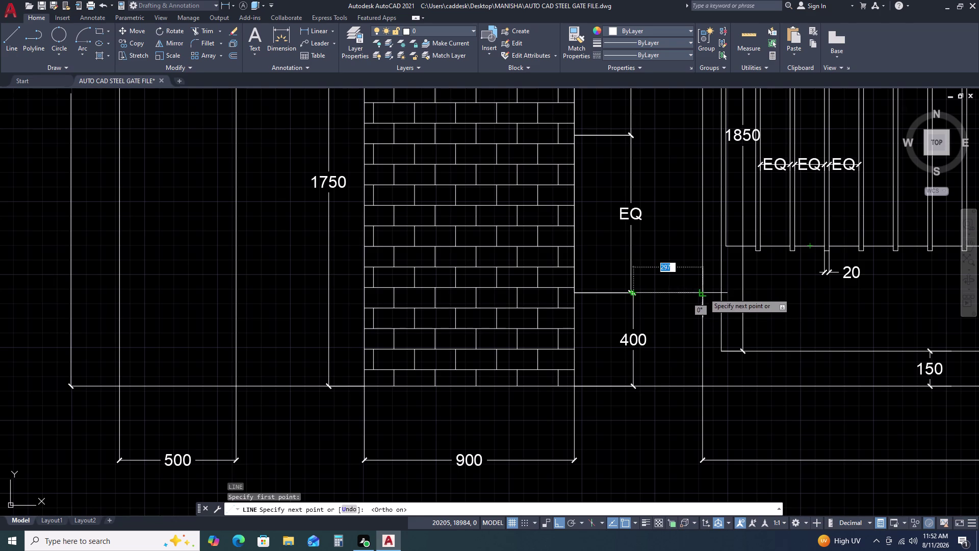
End the short horizontal line at length 297 and zoom in on it.
click(704, 295)
key(Escape)
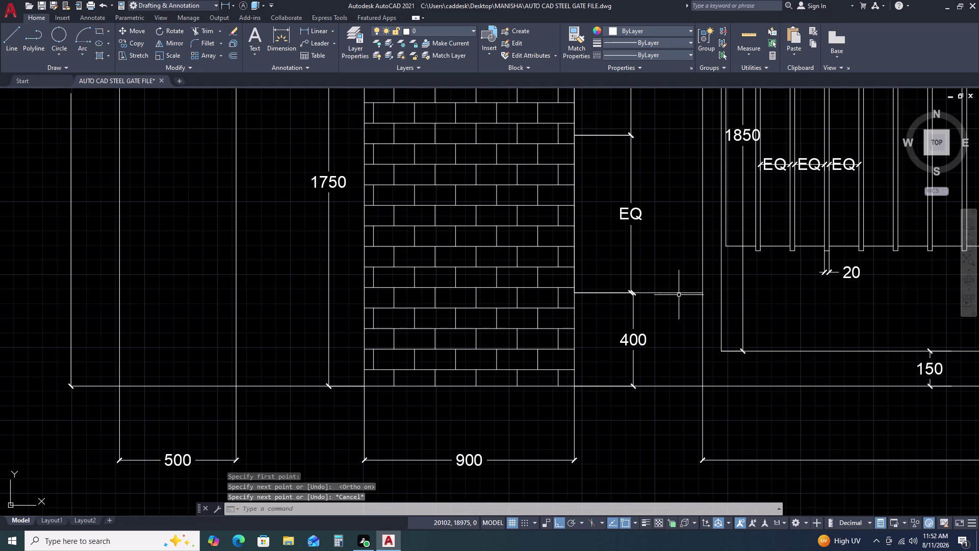
scroll(up, 3)
scroll(up, 3)
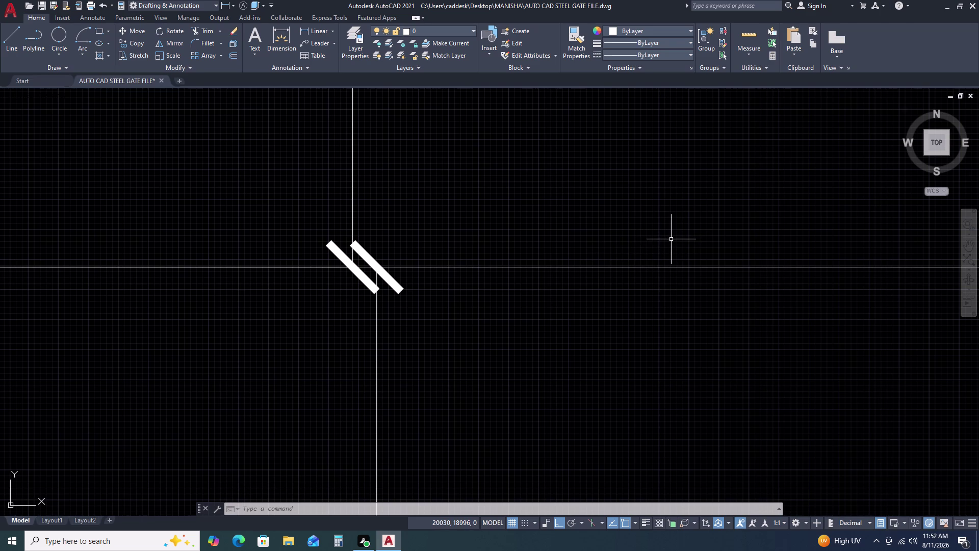
drag(605, 208, 590, 222)
click(538, 278)
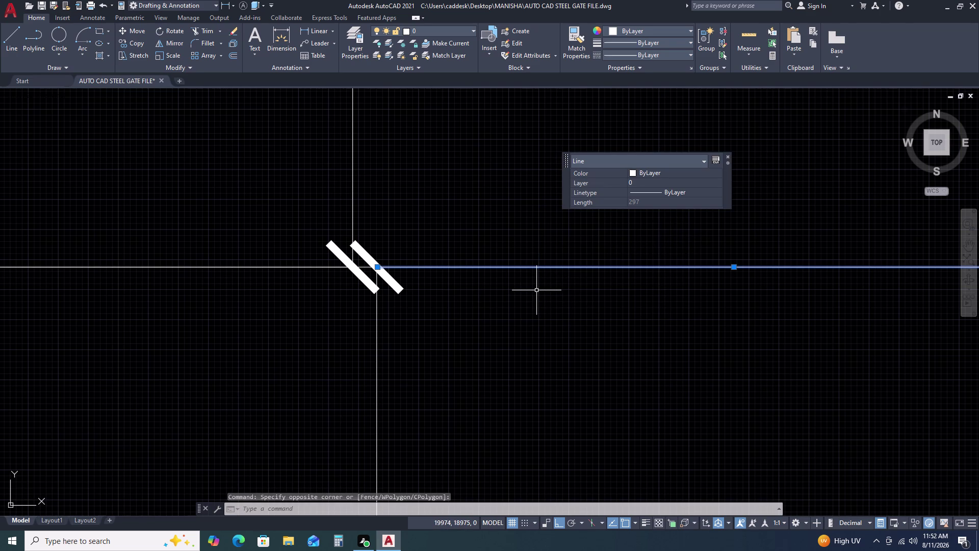
scroll(down, 3)
scroll(down, 3)
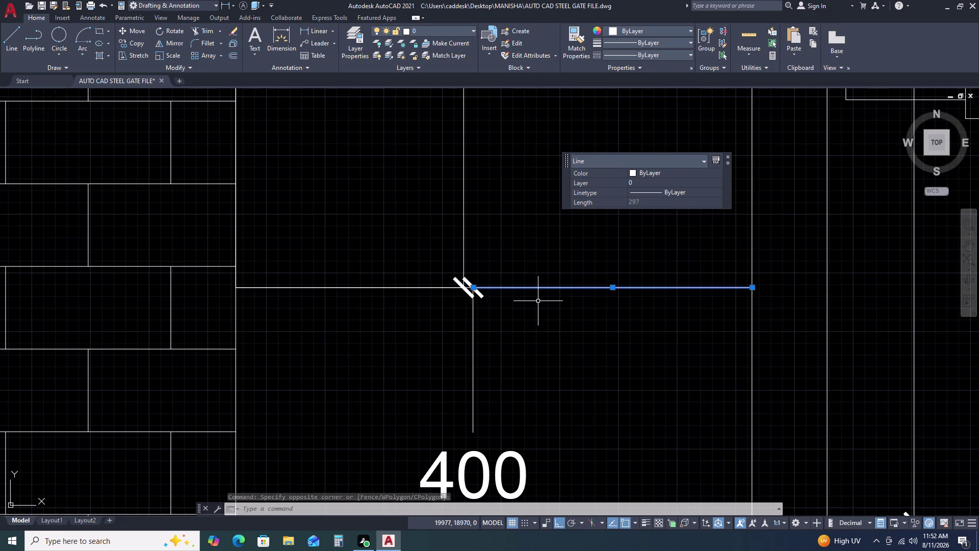
scroll(down, 3)
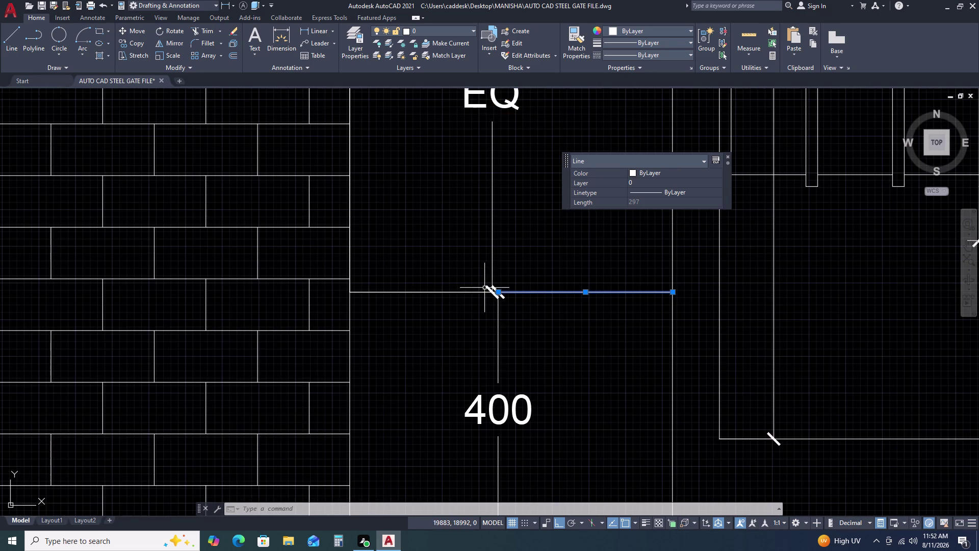
scroll(down, 3)
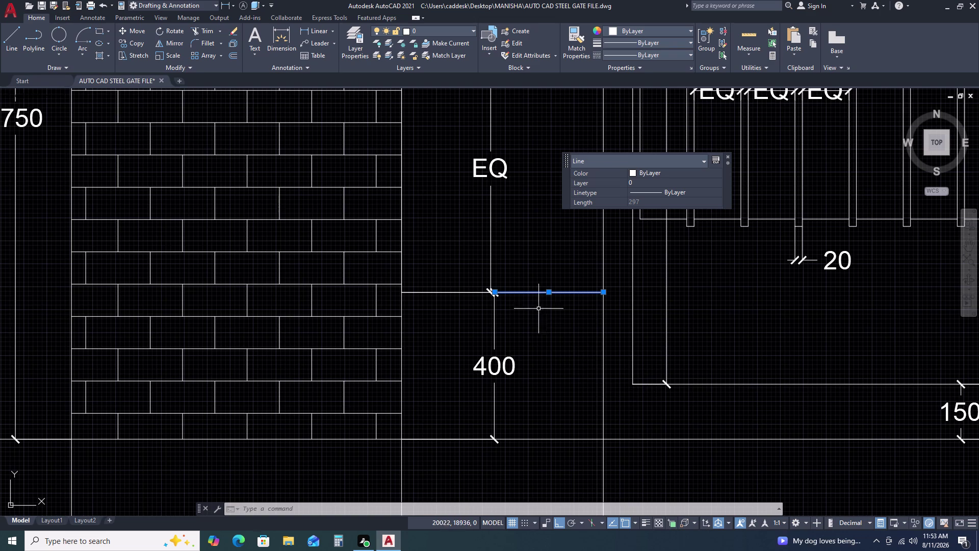
scroll(up, 3)
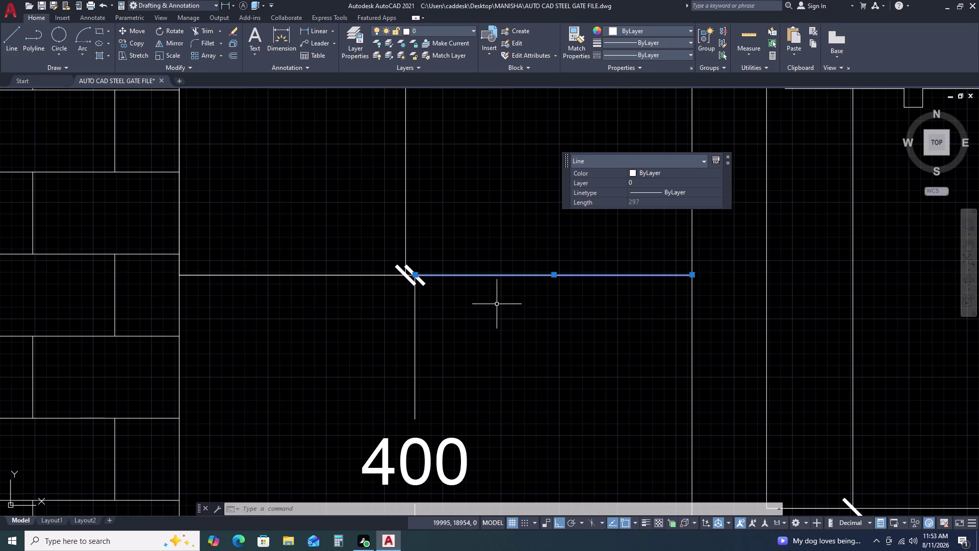
scroll(up, 3)
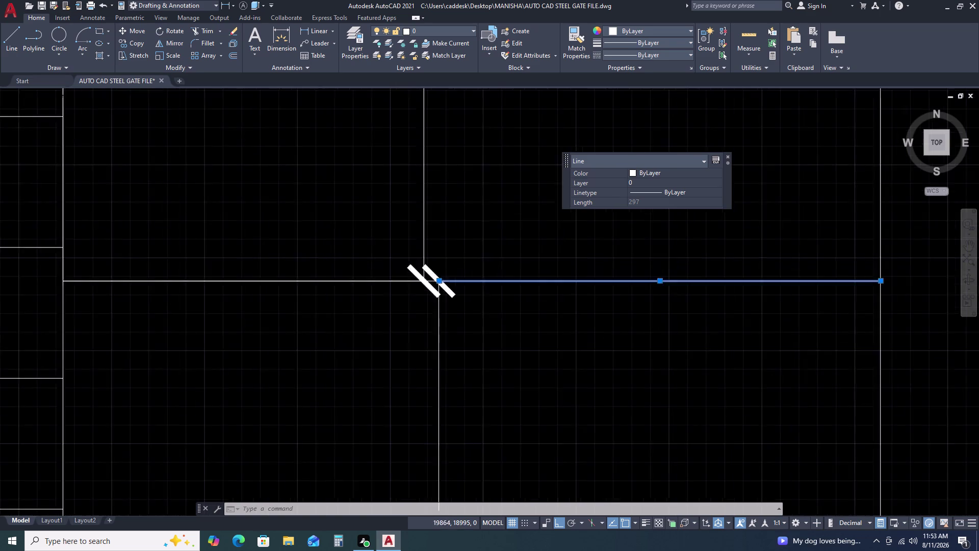
scroll(up, 3)
scroll(down, 3)
scroll(down, 3)
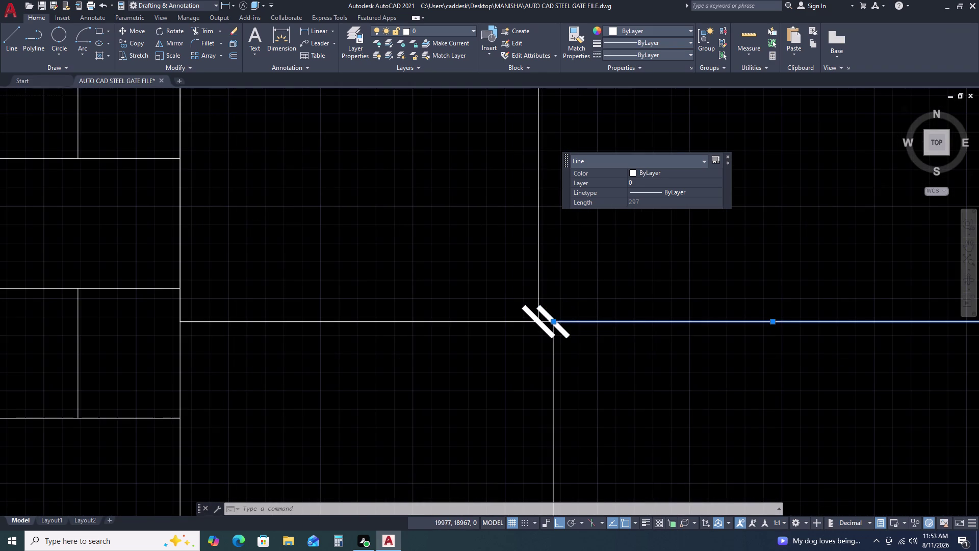
text(O)
Start OFFSET on the short line so it prompts for the offset distance.
key(space)
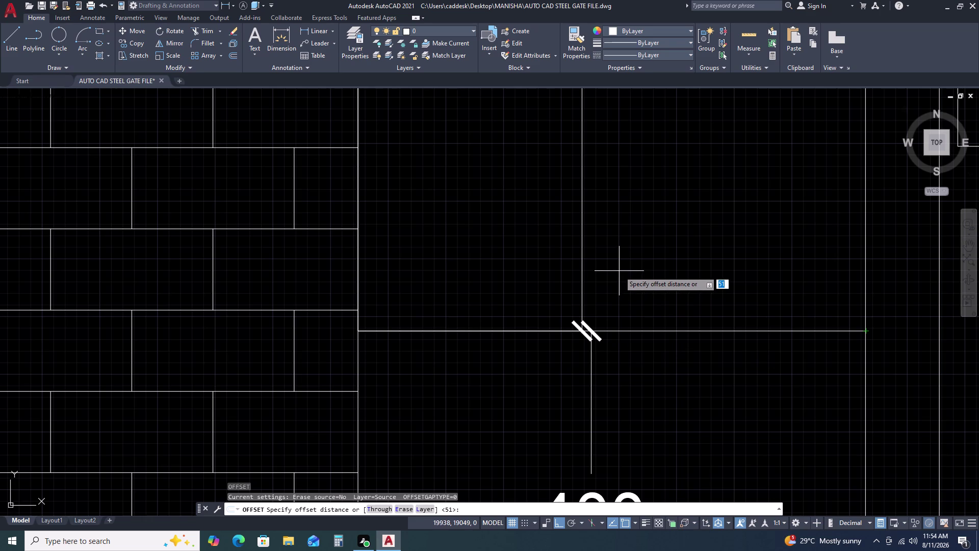
Offset the short horizontal line 20 units downward.
key(2)
text(0)
key(space)
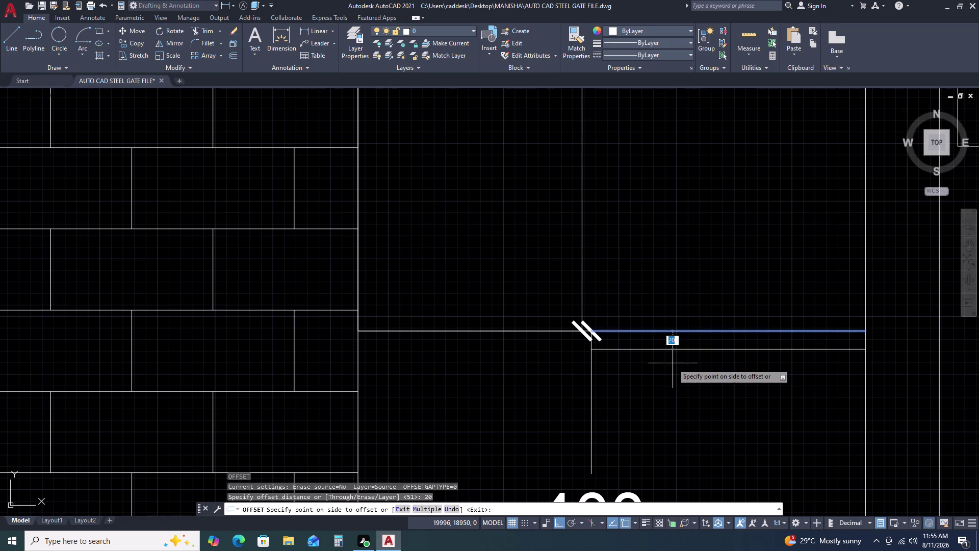
click(673, 363)
scroll(down, 3)
key(Escape)
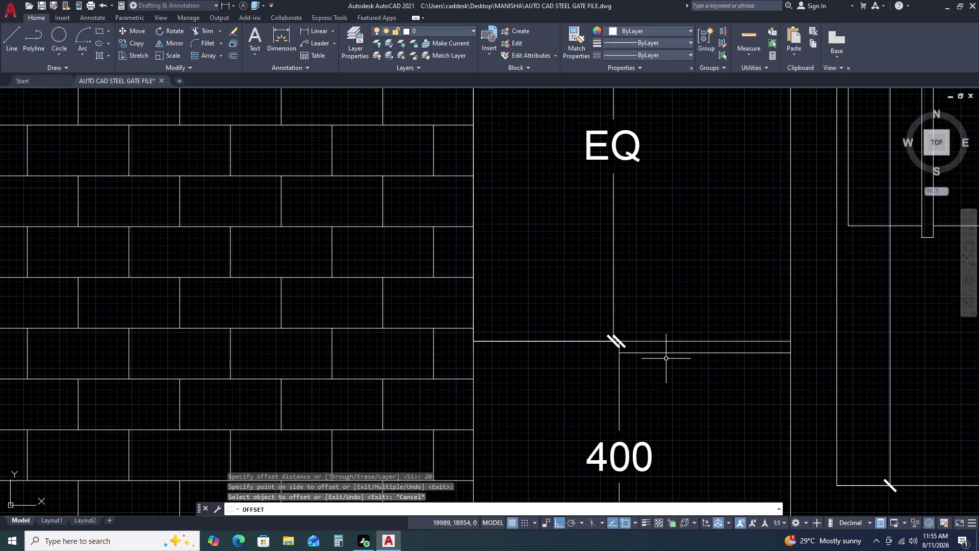
Clear leftover commands and pan and zoom around the pier to check the copy.
key(Escape)
key(Escape)
key(Escape)
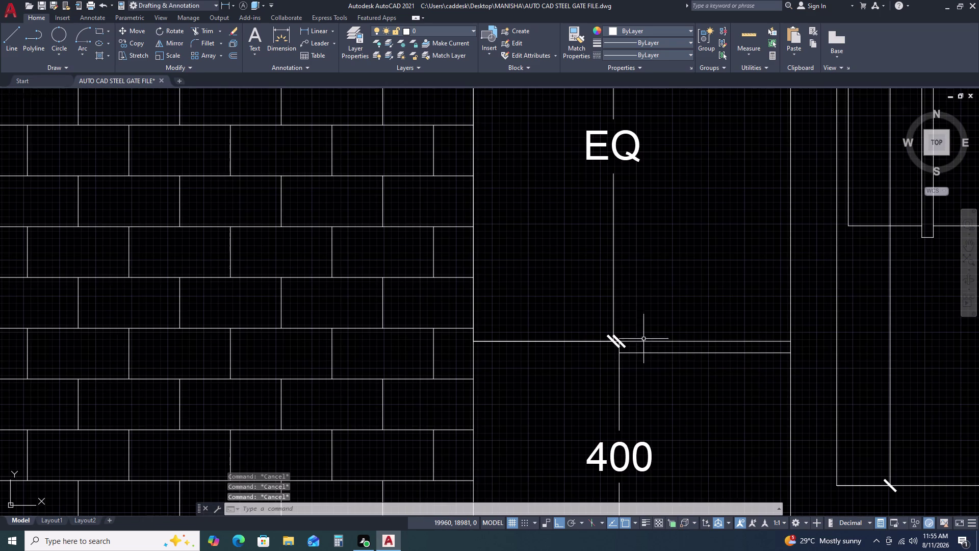
scroll(down, 3)
scroll(down, 3)
middle_drag(780, 314, 709, 328)
scroll(down, 3)
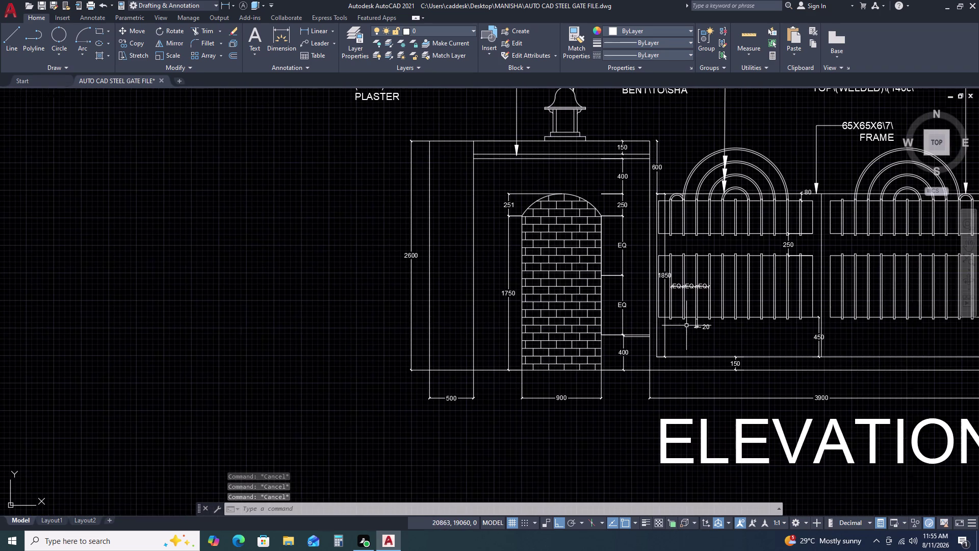
key(Escape)
key(Escape)
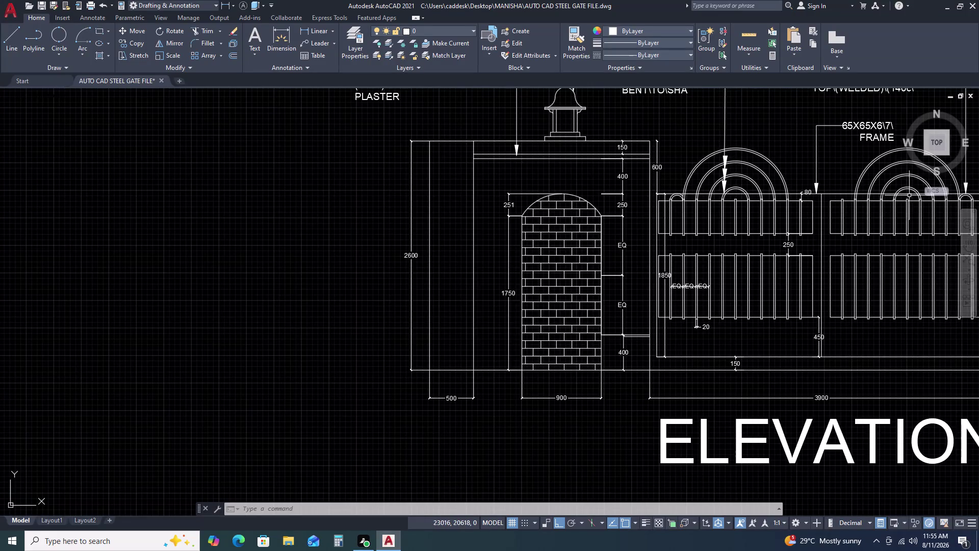
scroll(down, 3)
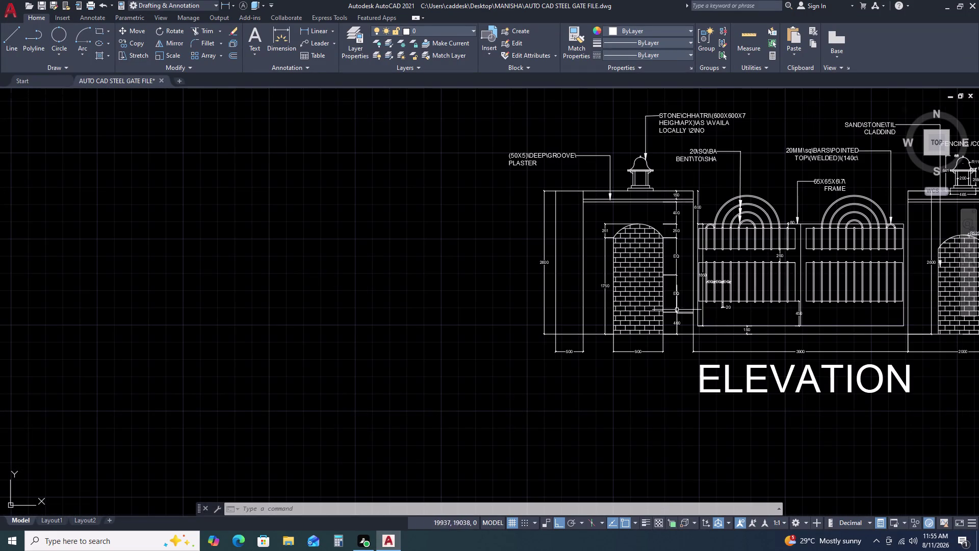
scroll(up, 3)
scroll(down, 3)
scroll(up, 3)
scroll(up, 3)
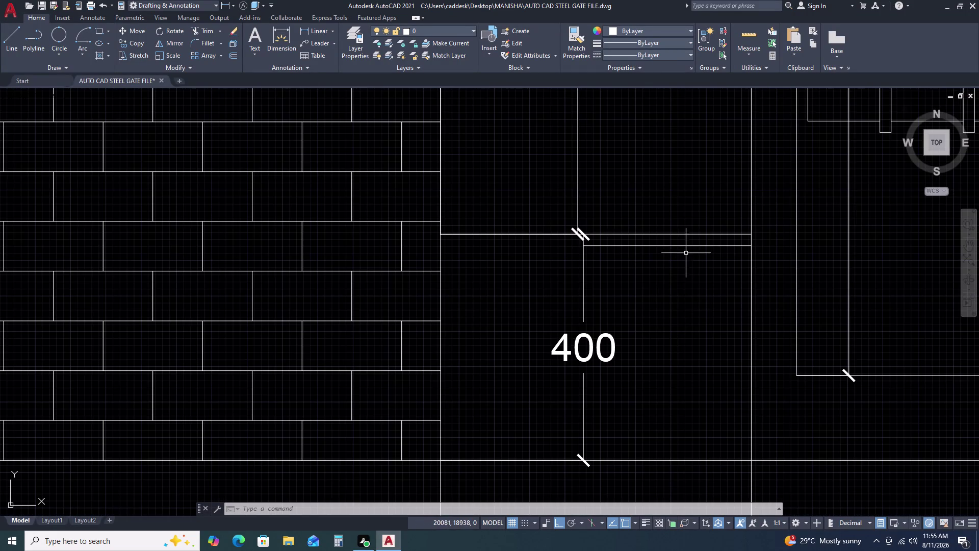
Start a selection near the short lines, cancel it, and zoom out over the pier.
click(694, 233)
click(684, 244)
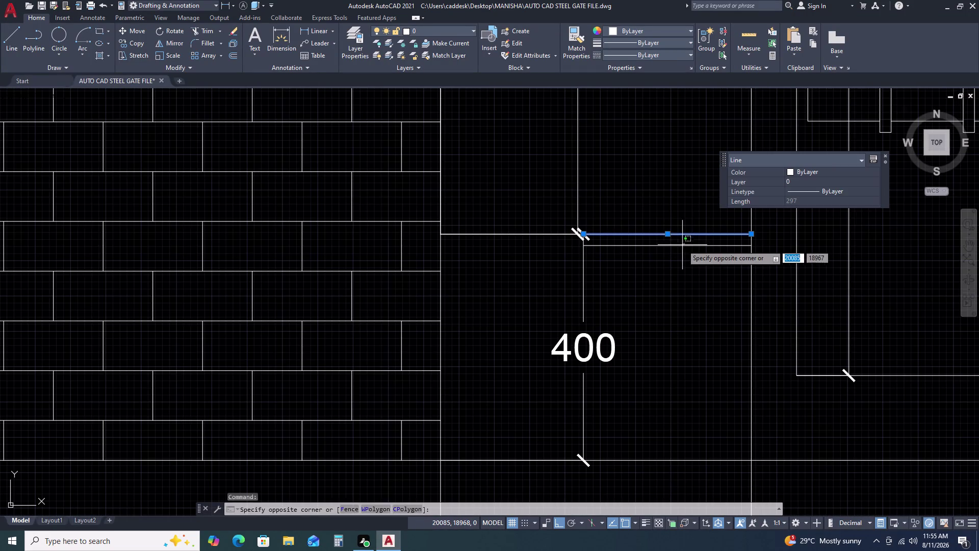
click(677, 248)
key(Escape)
scroll(up, 3)
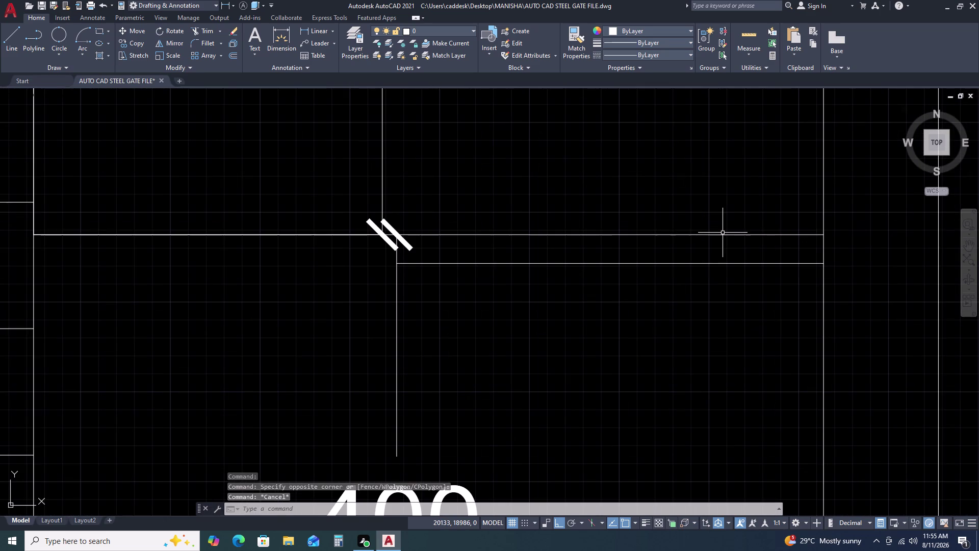
scroll(down, 3)
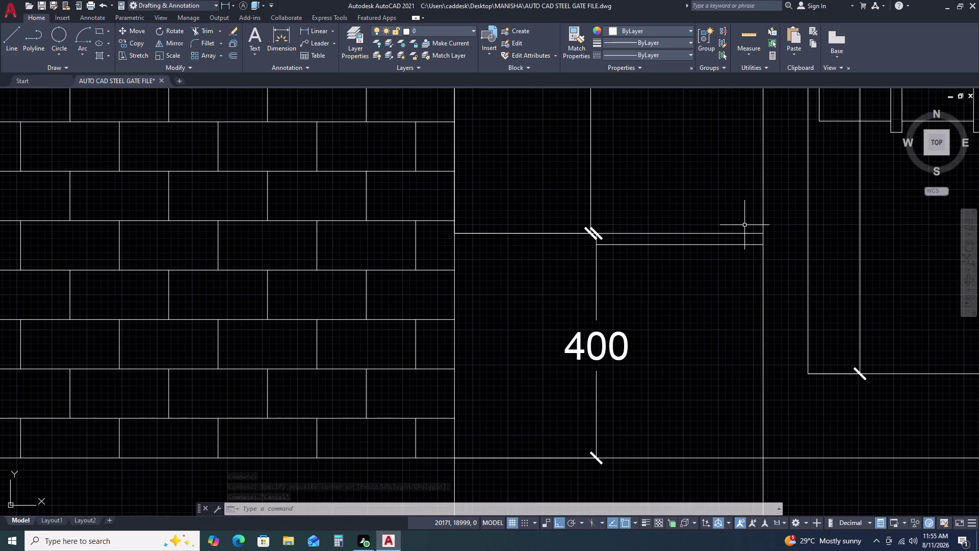
scroll(down, 3)
scroll(down, 3)
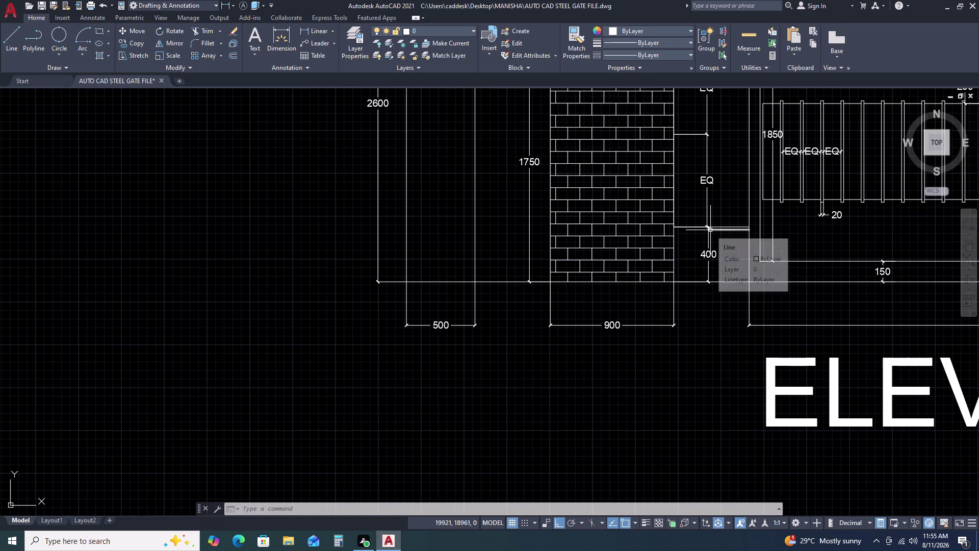
Draw a 400-unit vertical guide line from the upper short line's end to the base.
text(L)
key(space)
scroll(up, 3)
click(732, 209)
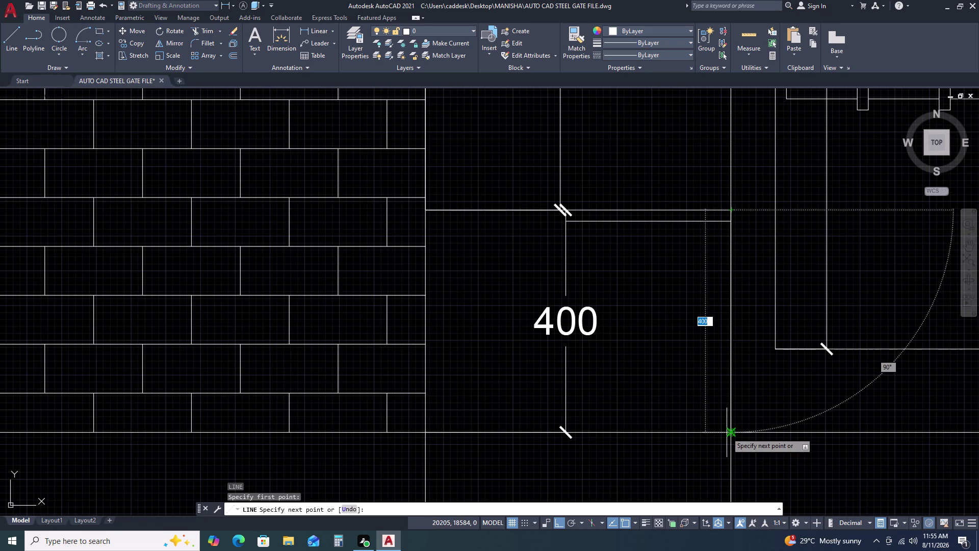
click(731, 432)
key(Escape)
Copy both short lines and the guide line 400 units up, from its bottom to its top.
drag(703, 185, 697, 199)
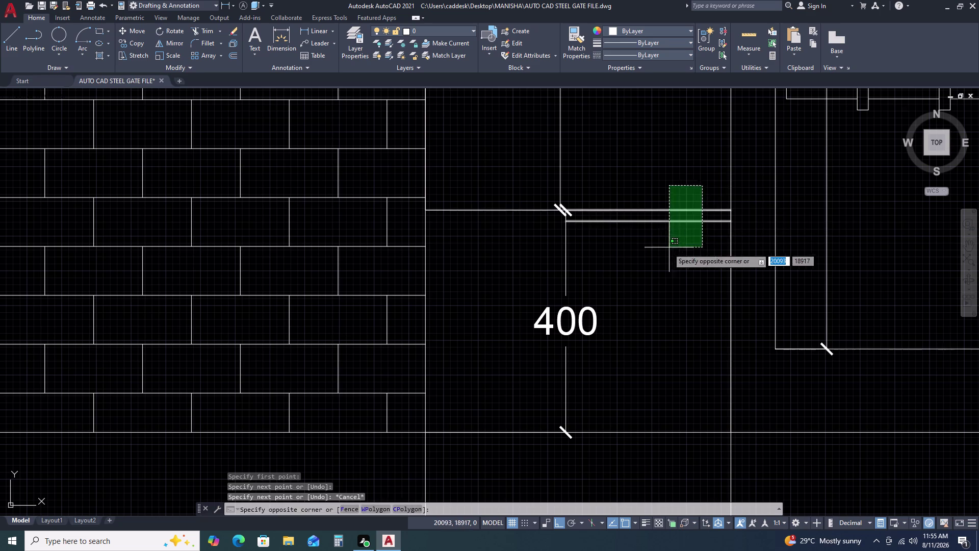
click(667, 249)
click(732, 257)
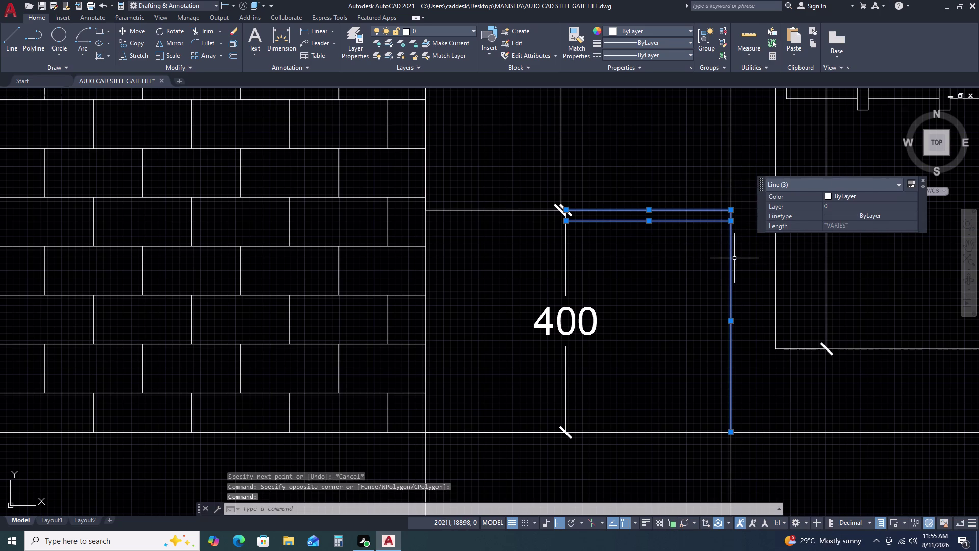
text(CO)
key(space)
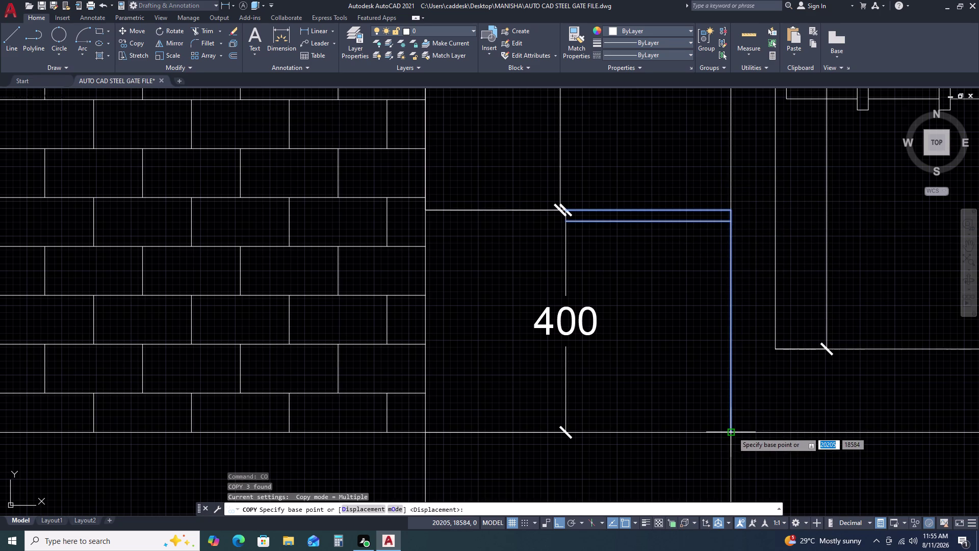
click(732, 433)
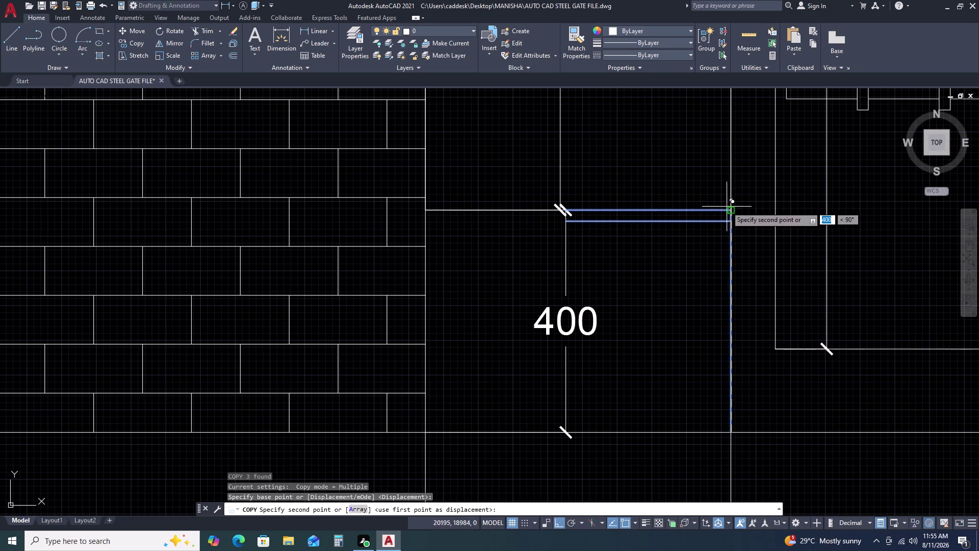
click(728, 209)
key(Escape)
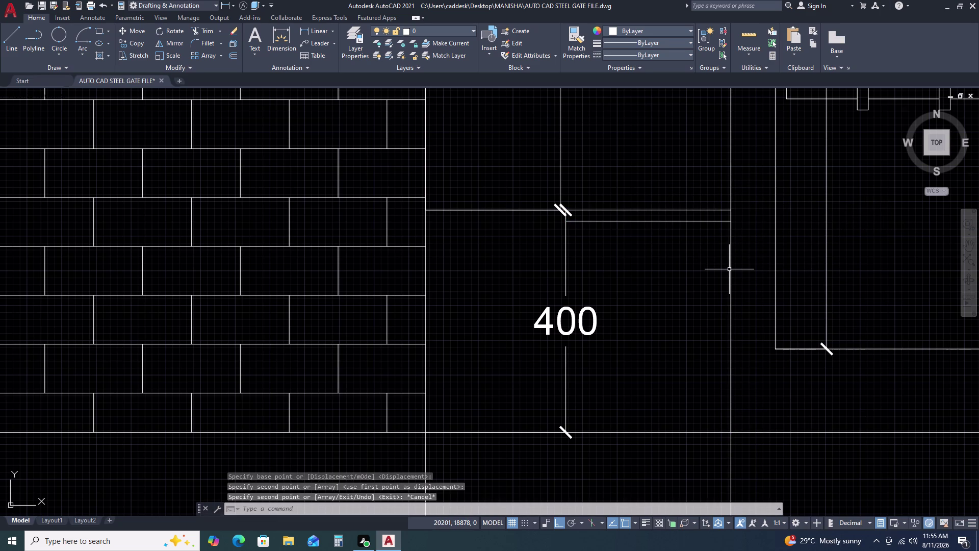
Erase the vertical guide line.
click(731, 269)
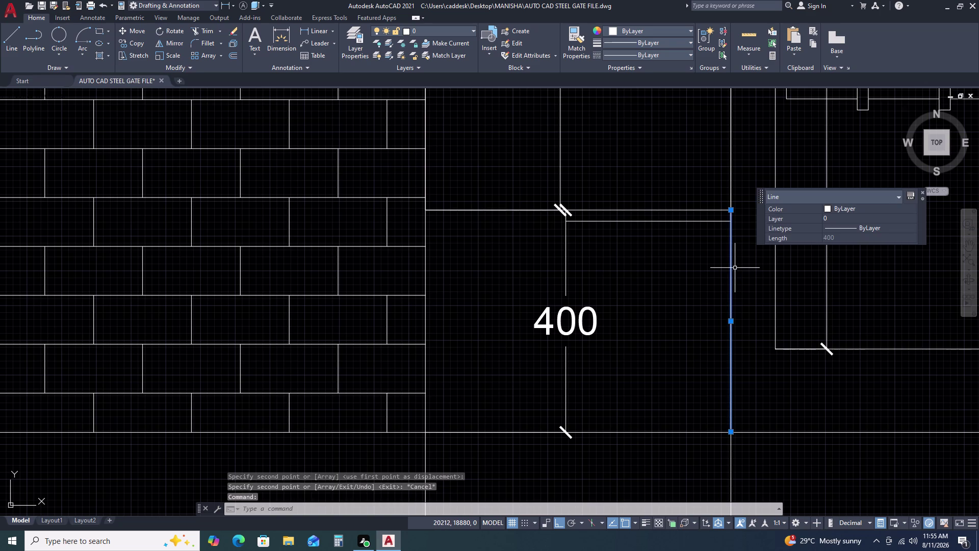
key(Delete)
scroll(down, 3)
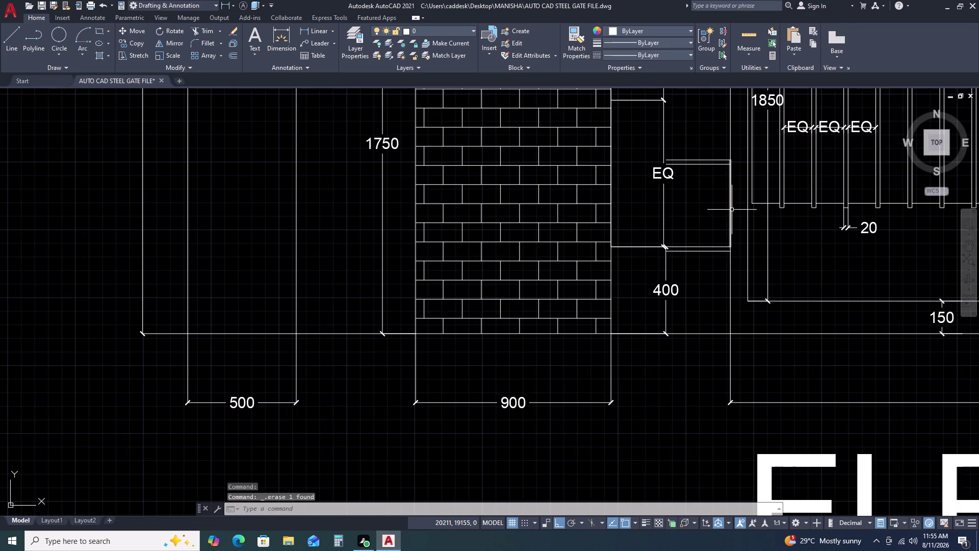
Delete the object selected at the guide's upper end and zoom in.
click(732, 210)
key(Delete)
scroll(up, 3)
scroll(up, 3)
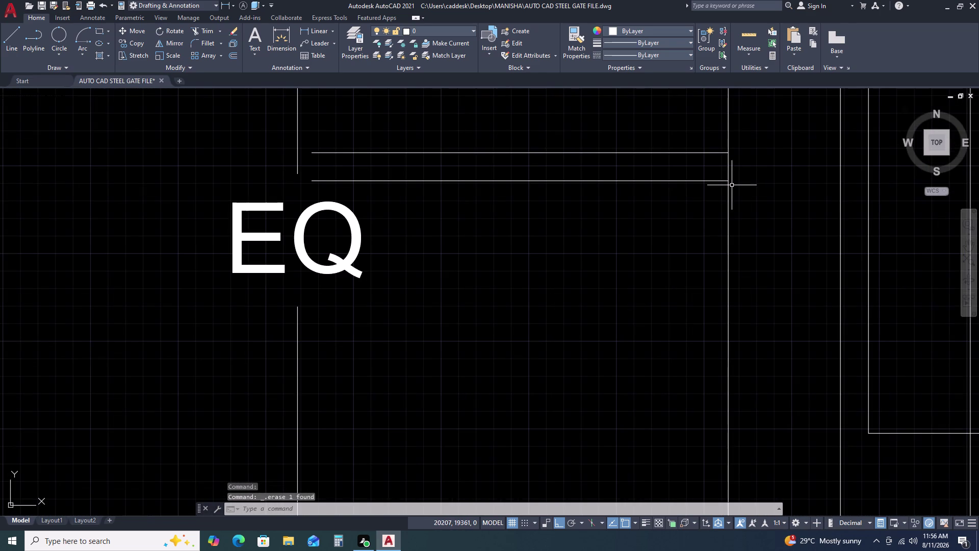
scroll(up, 3)
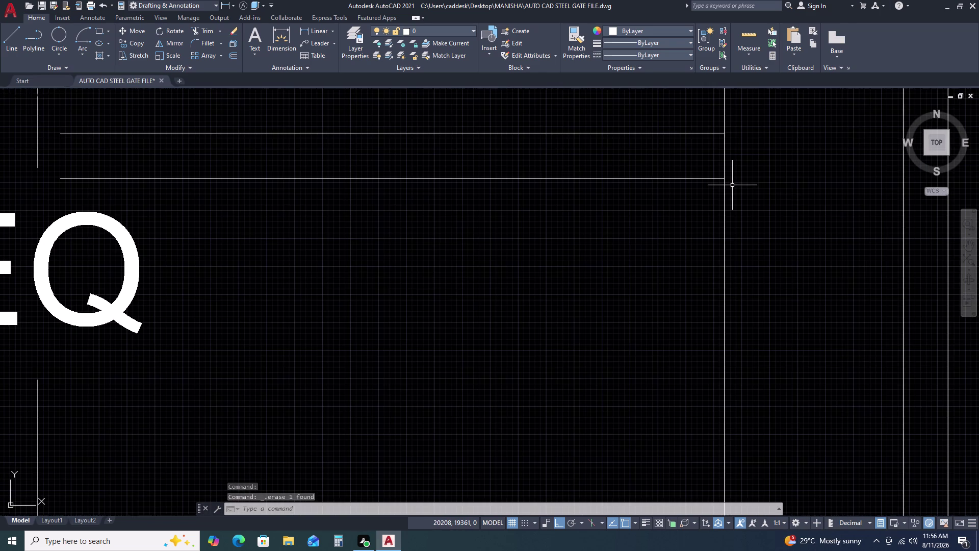
Draw a stepped line of 20-unit segments from the lower bar's end.
text(L)
key(space)
drag(728, 178, 735, 178)
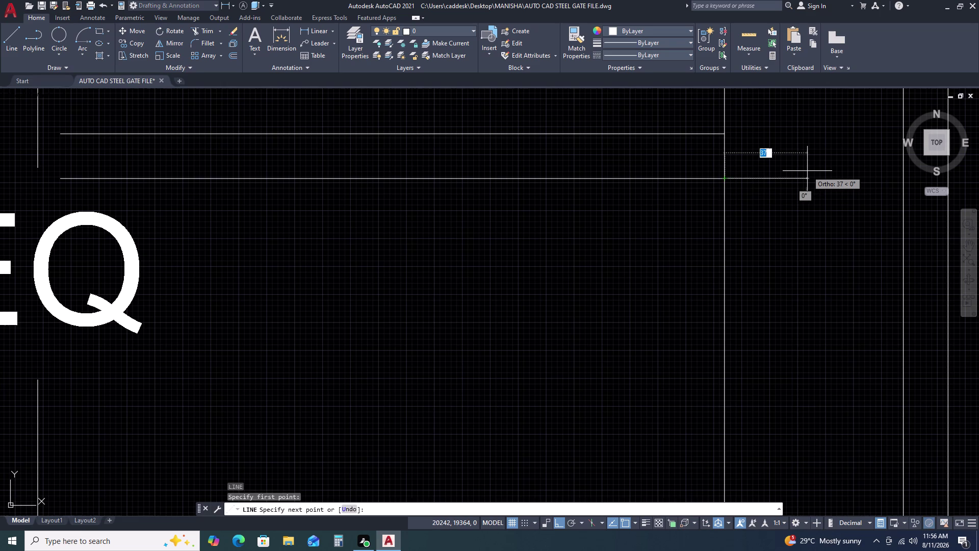
text(20)
key(space)
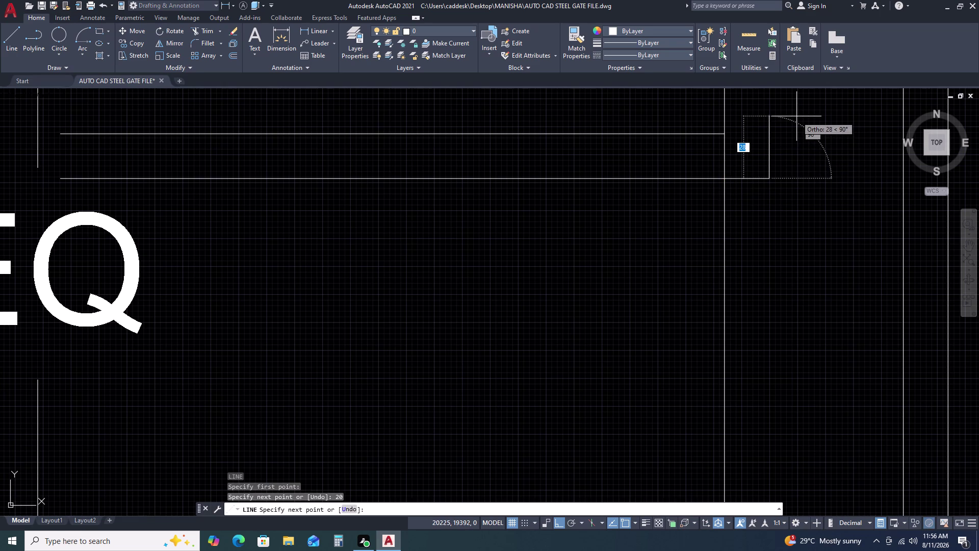
text(2)
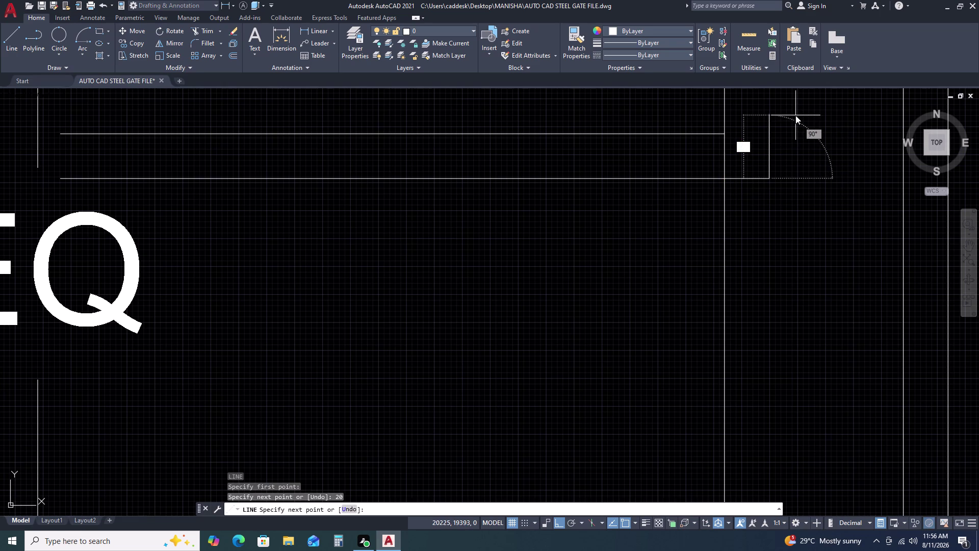
text(0)
key(space)
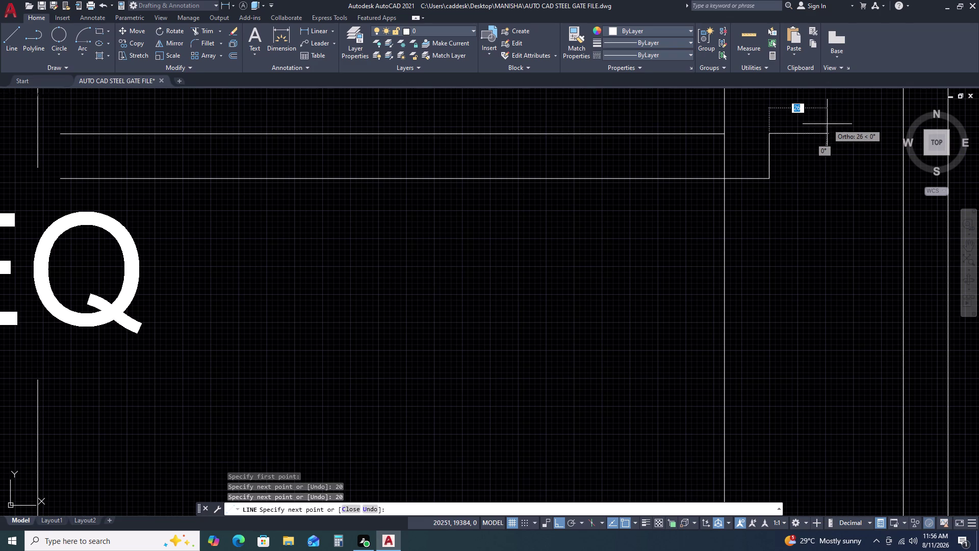
scroll(down, 3)
scroll(down, 3)
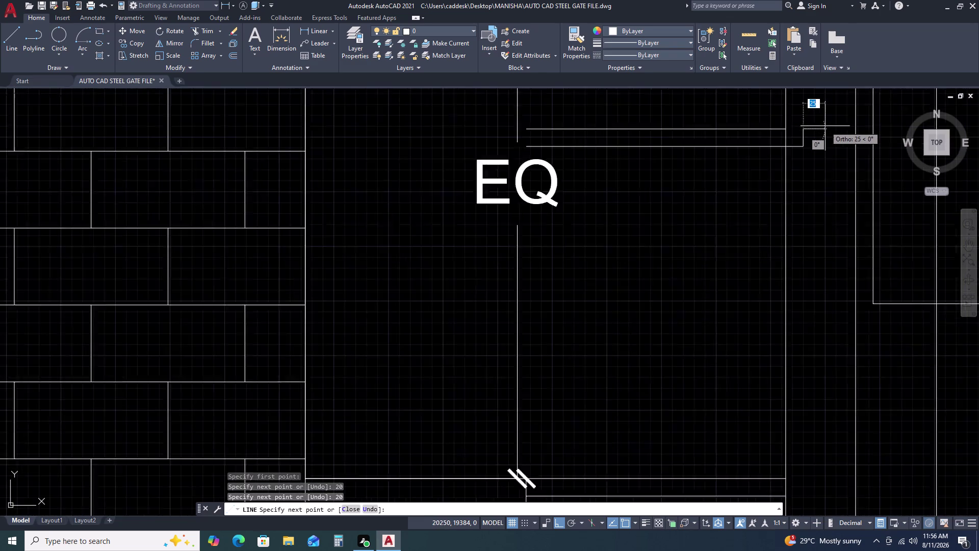
key(Escape)
Draw a short line extending right from the upper line's end.
click(842, 126)
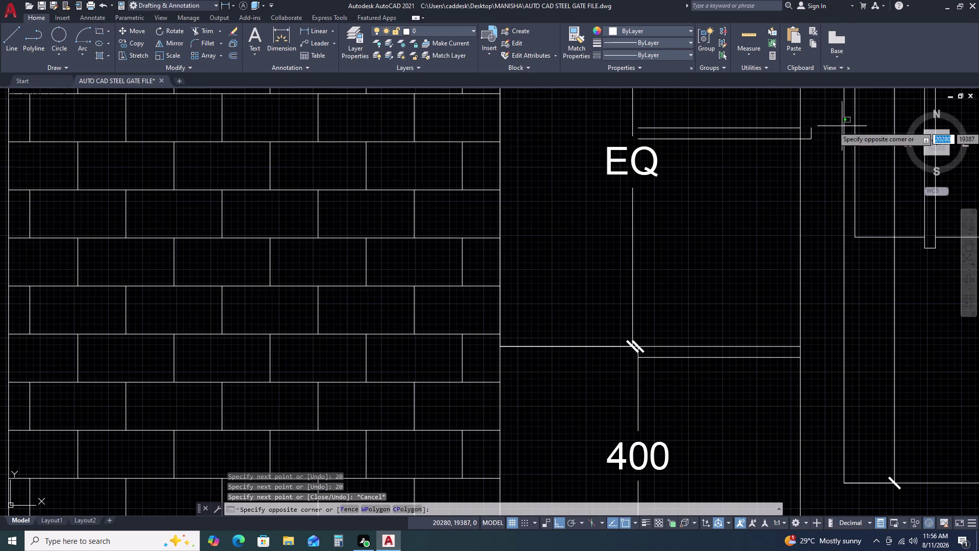
double_click(820, 140)
text(L)
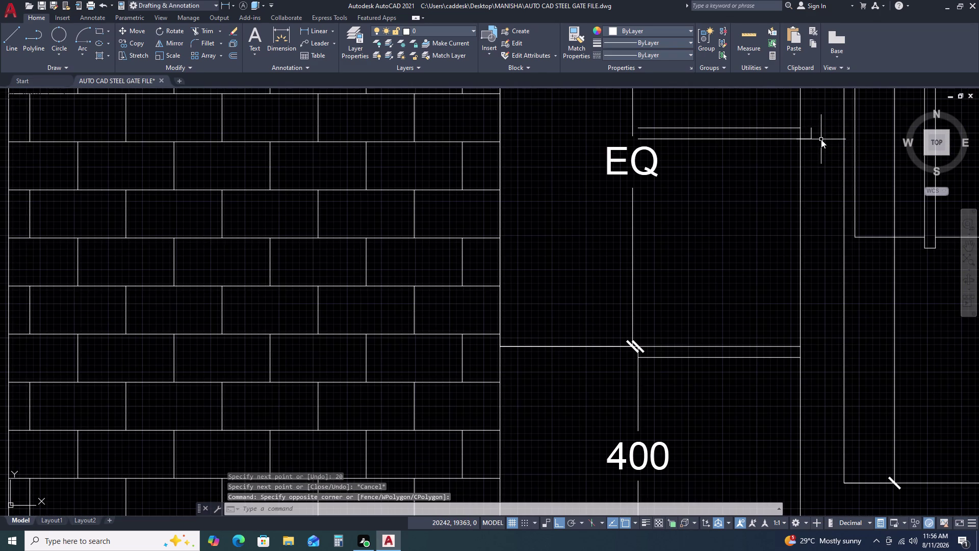
key(space)
click(814, 129)
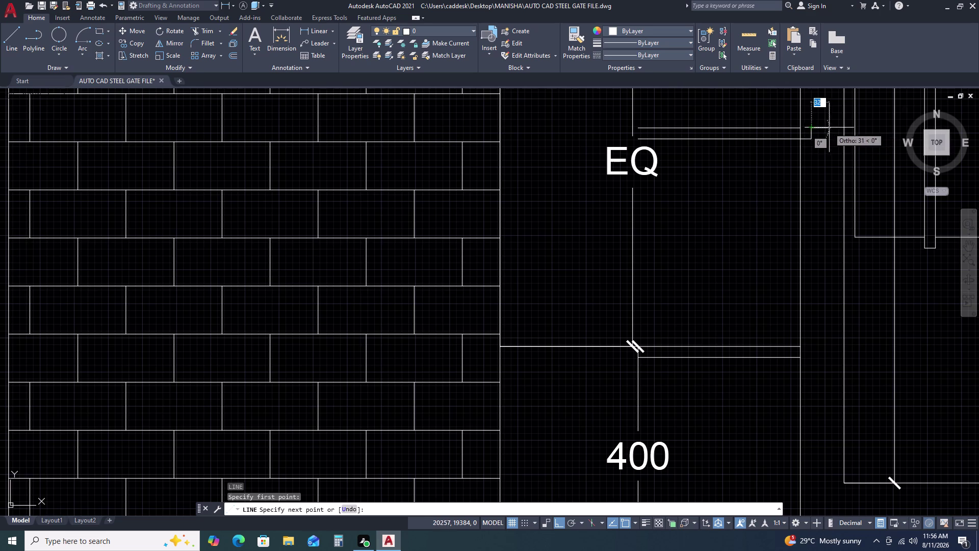
click(846, 129)
key(Escape)
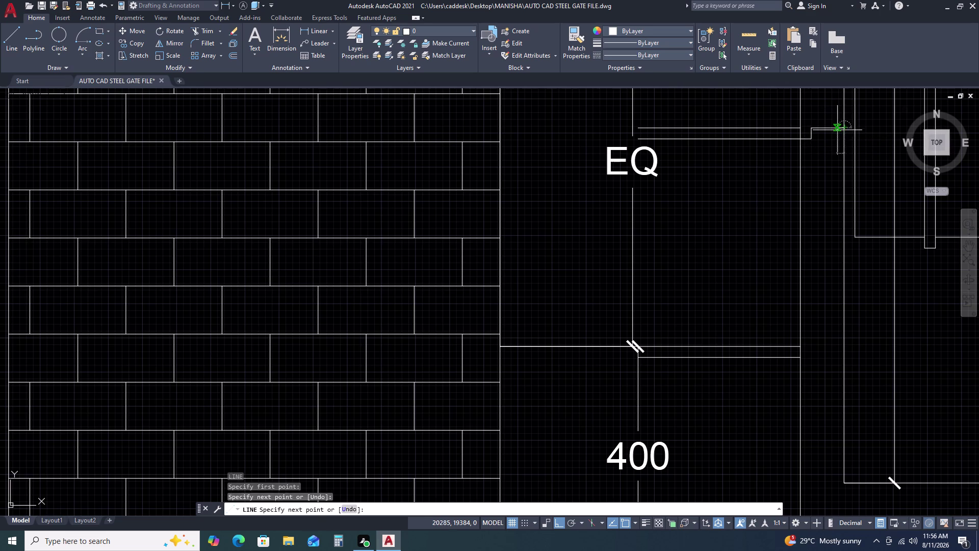
Select the horizontal line beside EQ to inspect it, then clear the selection.
click(772, 128)
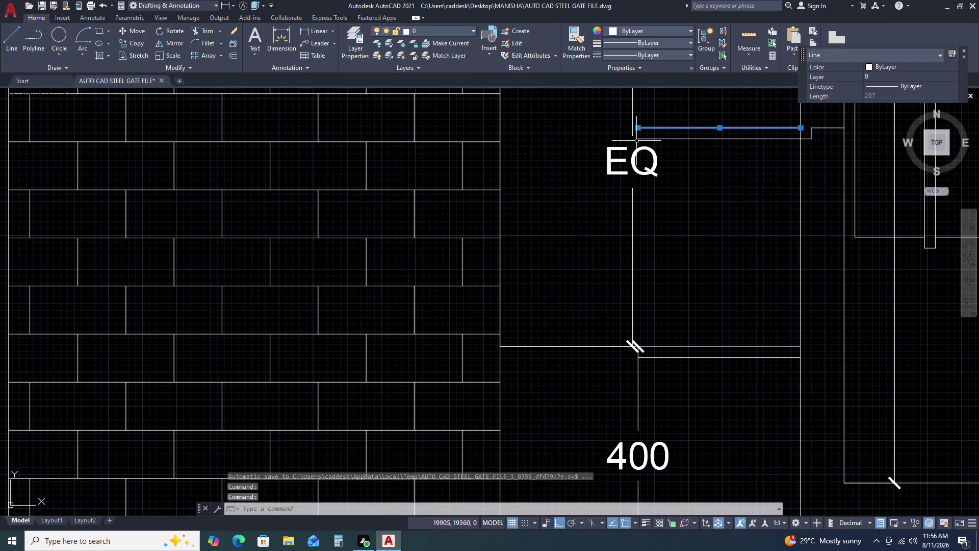
scroll(up, 3)
scroll(down, 3)
scroll(down, 3)
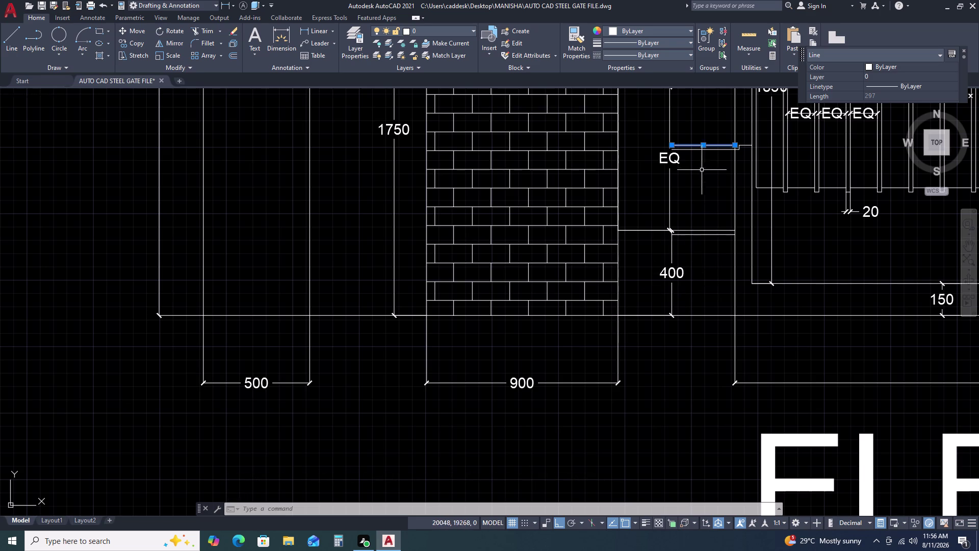
key(Escape)
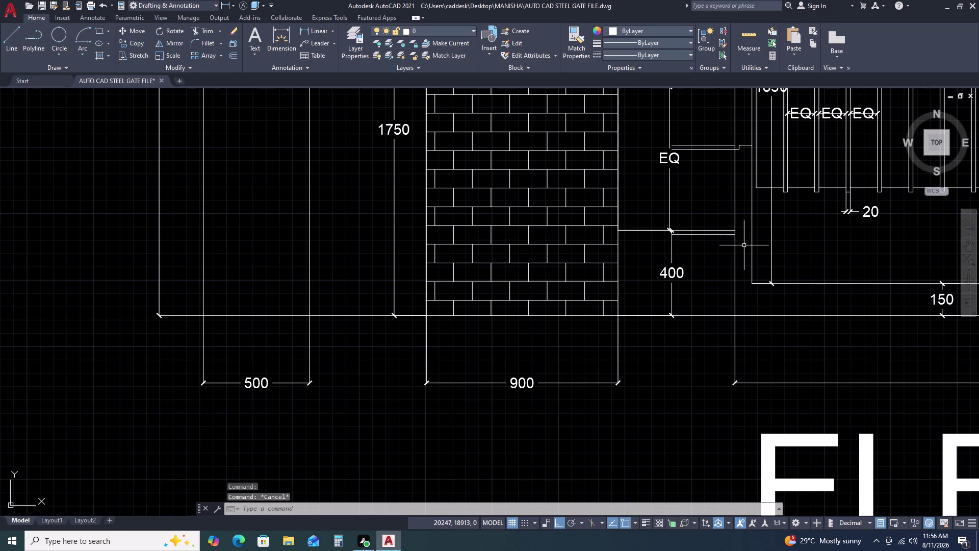
scroll(up, 3)
Draw a 20-right, 20-up, 20-right stepped line from the end above the 400 dimension.
text(L)
key(space)
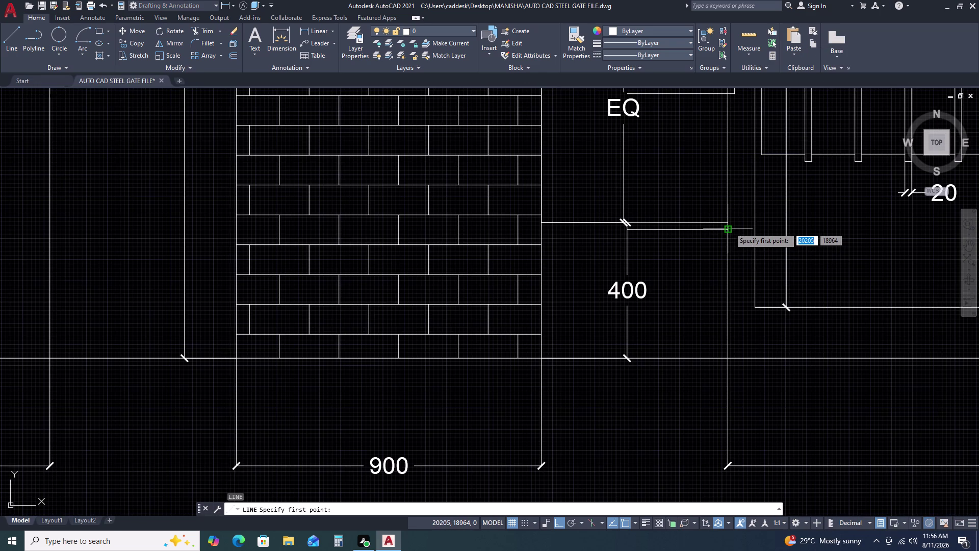
click(729, 227)
text(2)
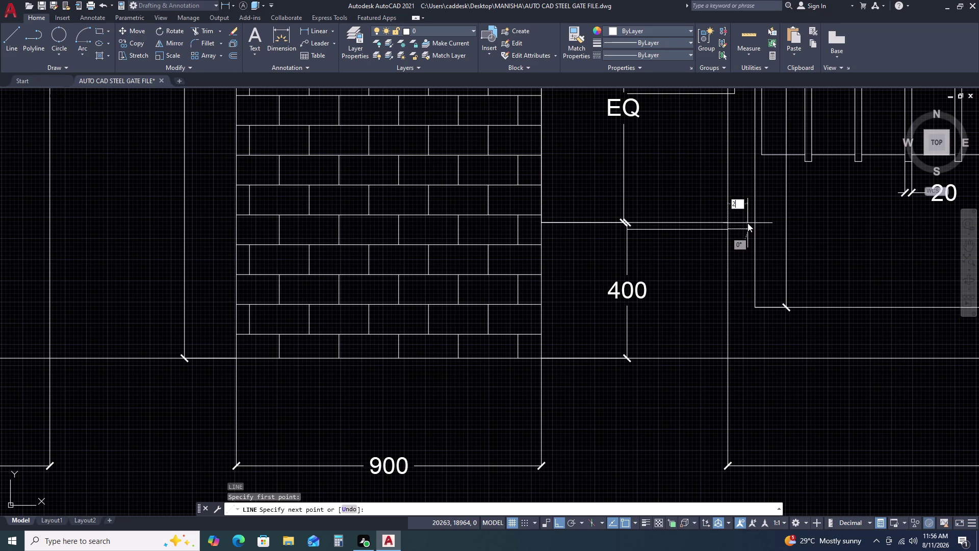
text(0)
key(space)
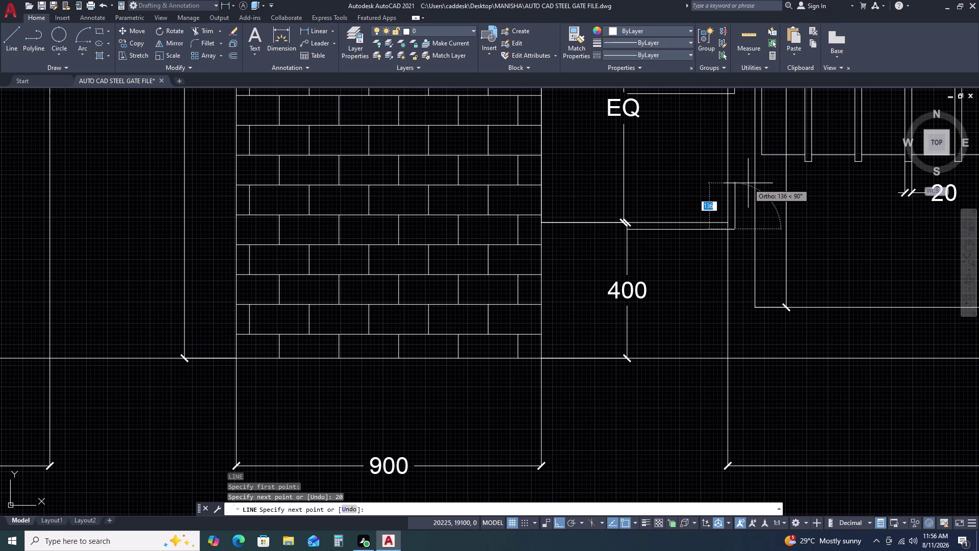
text(20)
key(space)
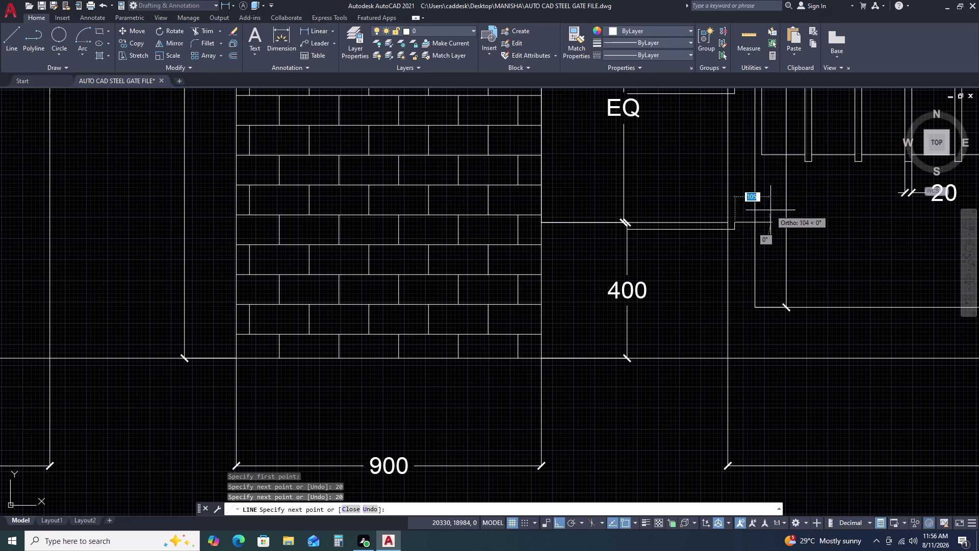
text(20)
key(space)
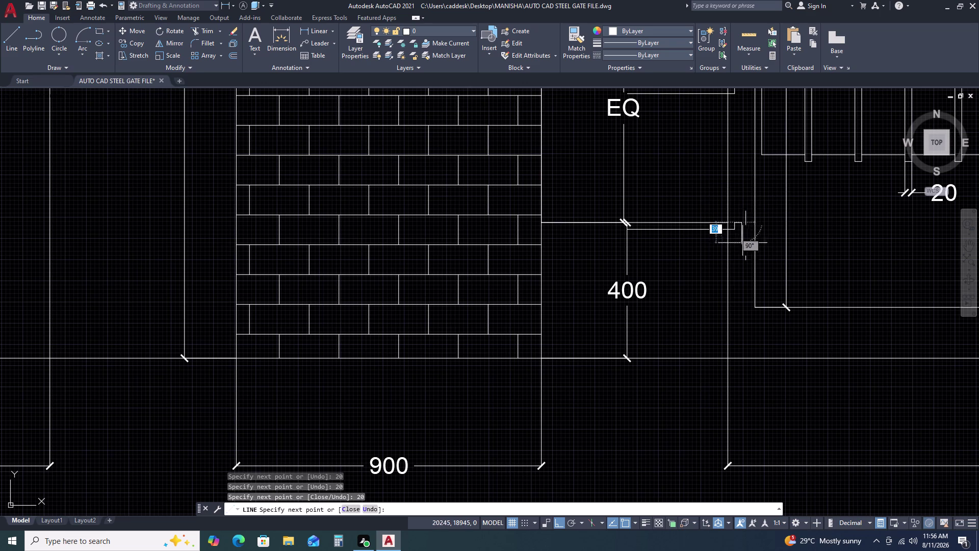
key(Escape)
Grip-stretch the step's short end segment toward the vertical line, then cancel.
scroll(up, 3)
scroll(up, 3)
scroll(down, 3)
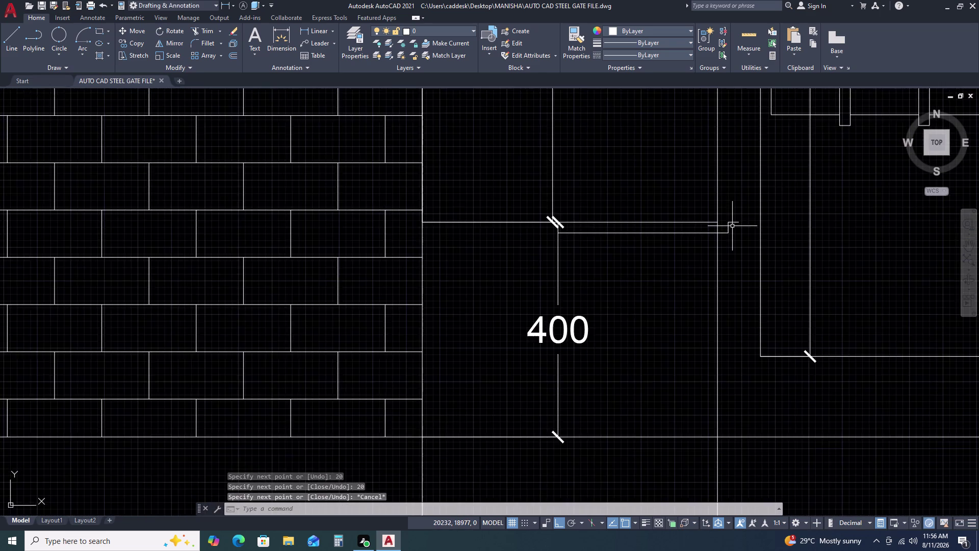
scroll(down, 3)
scroll(up, 3)
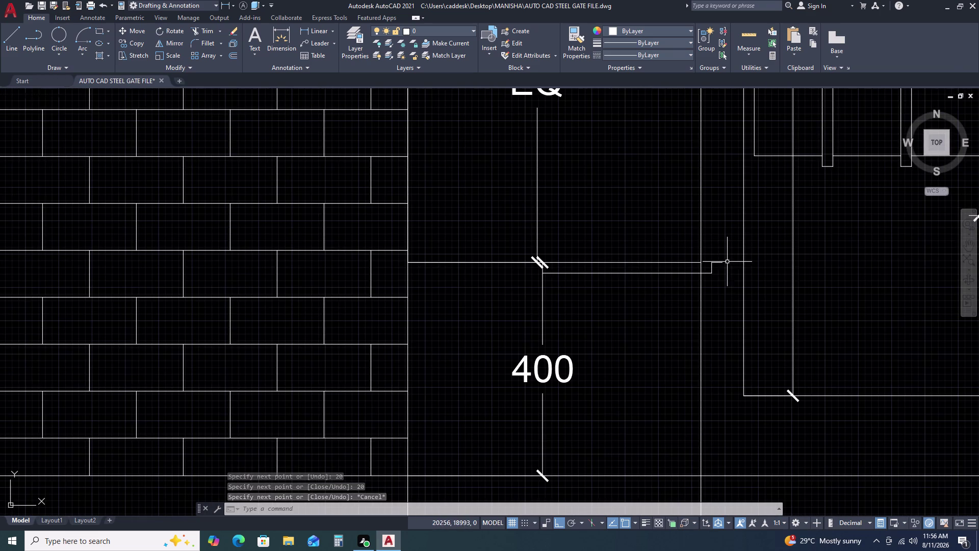
click(725, 266)
click(715, 255)
scroll(up, 3)
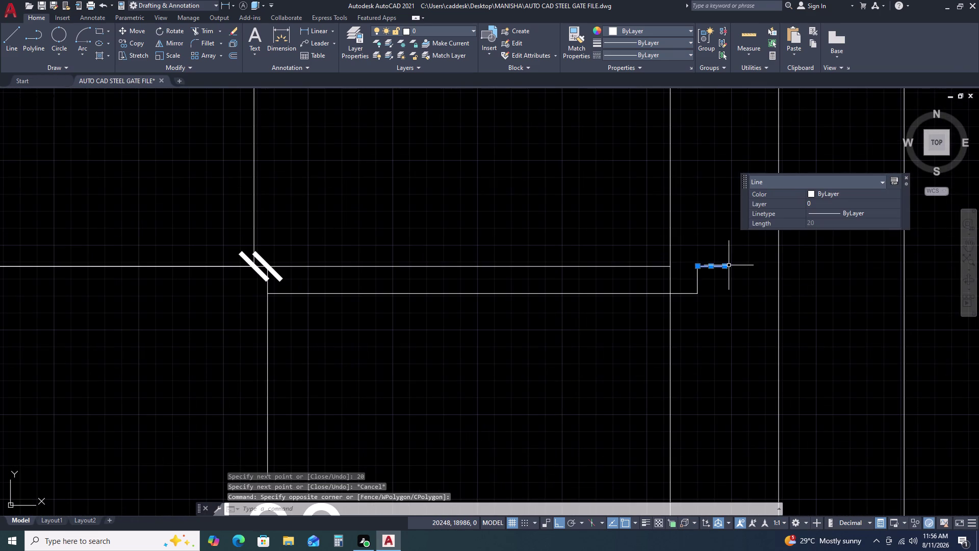
click(725, 266)
click(776, 265)
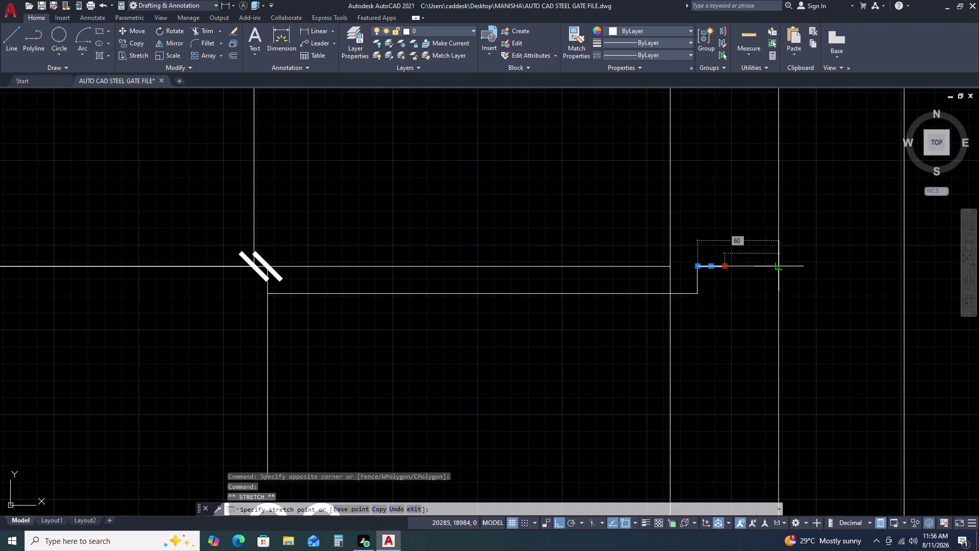
scroll(down, 3)
key(Escape)
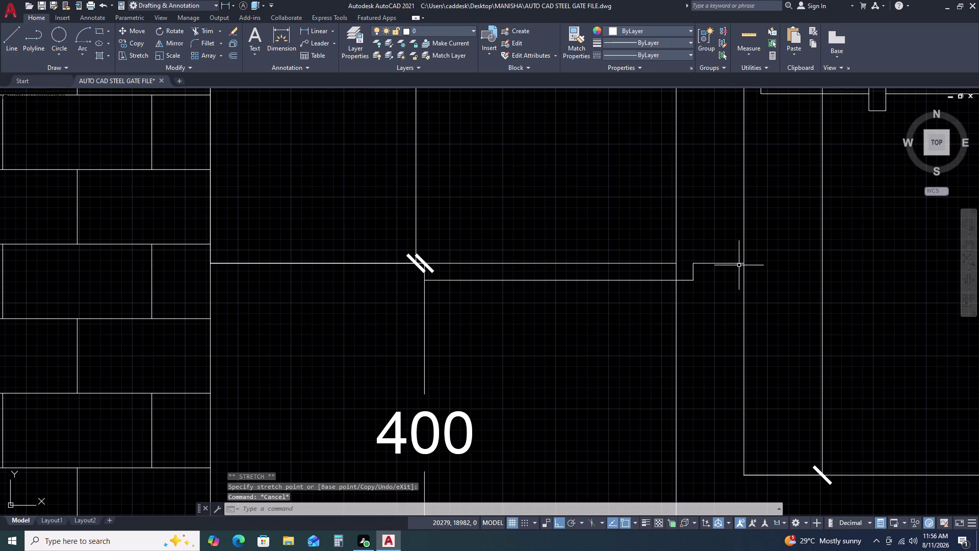
scroll(down, 3)
scroll(down, 3)
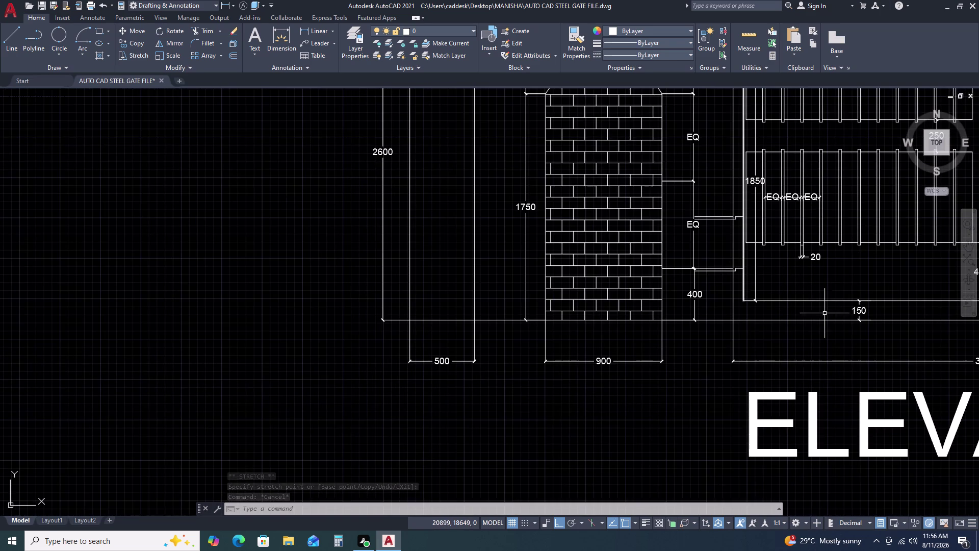
Zoom to the whole elevation and select the two horizontal lines beside EQ.
middle_drag(820, 315, 656, 296)
middle_click(650, 293)
scroll(down, 3)
scroll(up, 3)
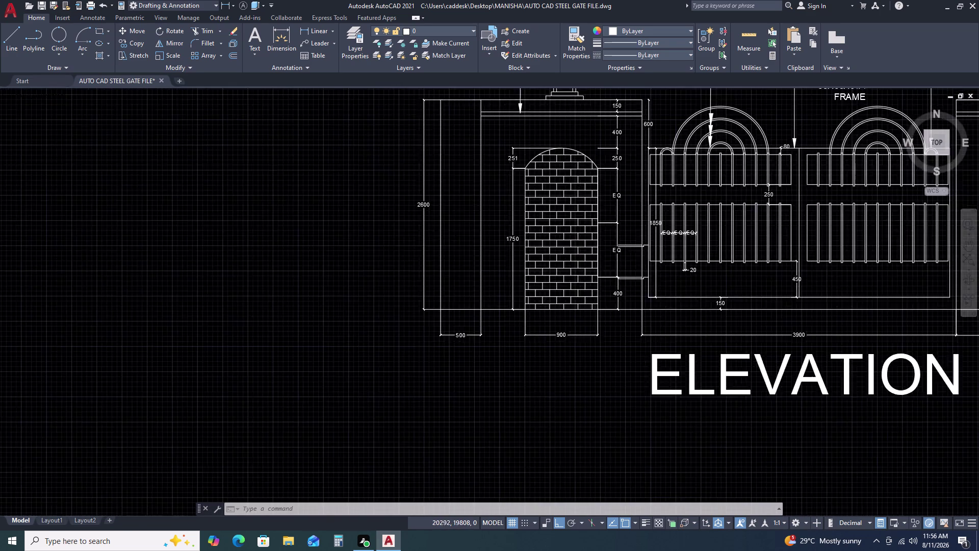
scroll(up, 3)
click(498, 140)
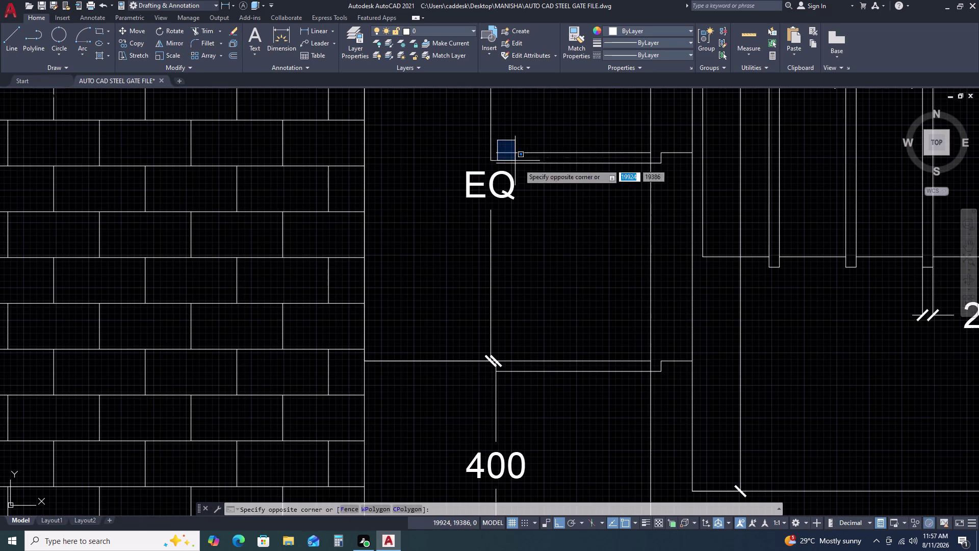
click(652, 187)
drag(629, 168, 617, 160)
click(592, 128)
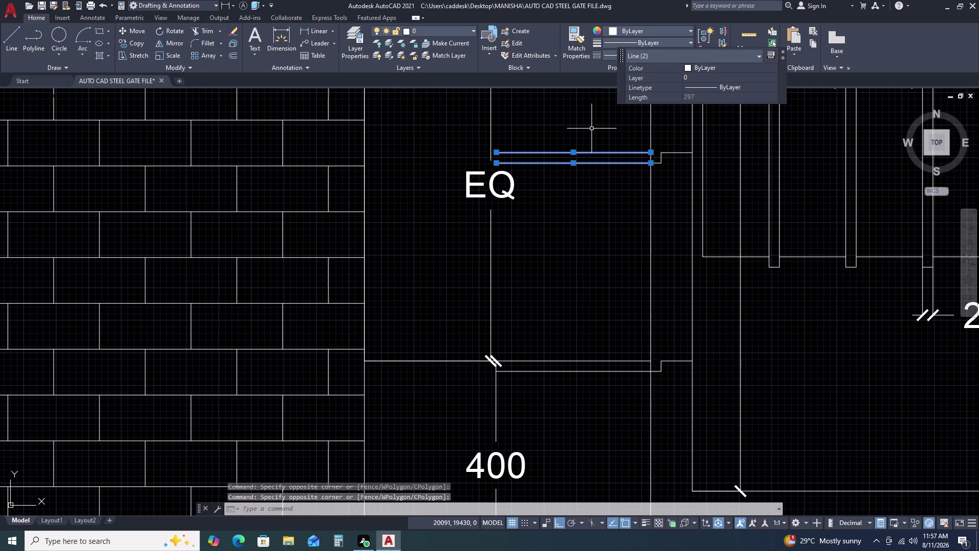
Copy the two EQ lines 400 units up the pier.
text(CO)
key(space)
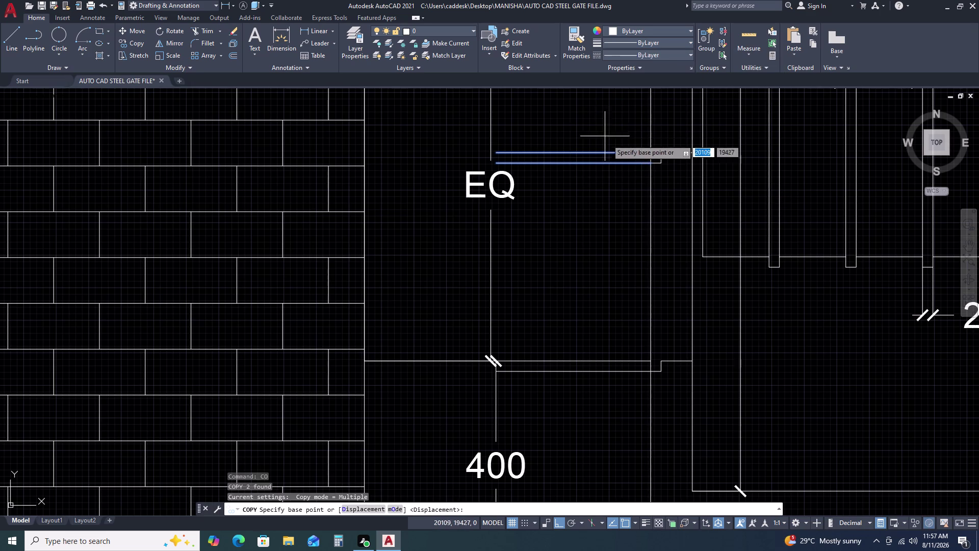
click(653, 165)
middle_drag(649, 95, 658, 162)
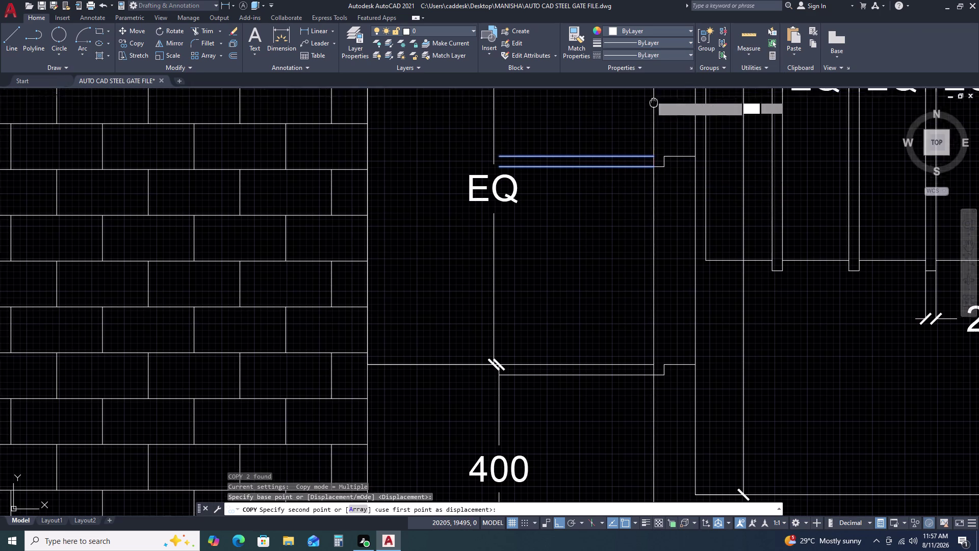
middle_drag(659, 163, 664, 279)
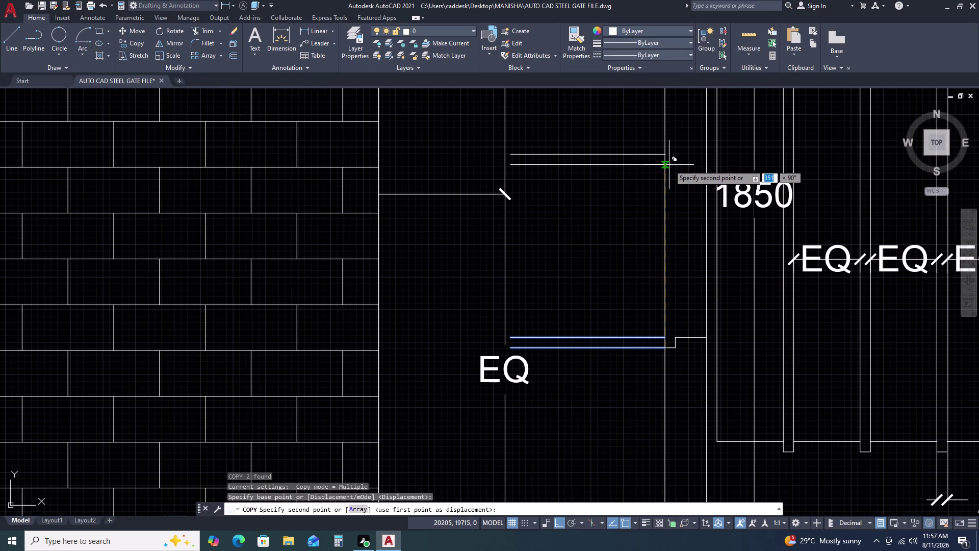
text(400)
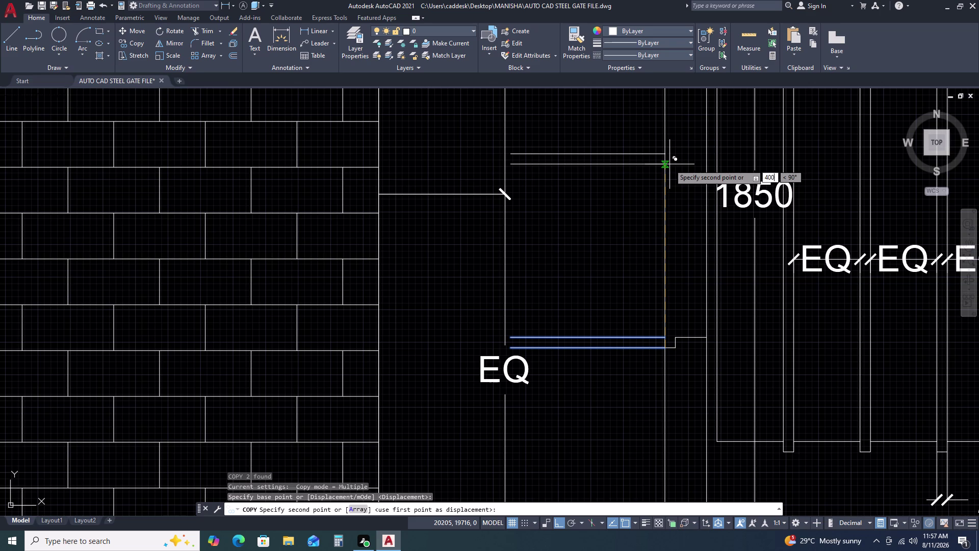
key(space)
key(Escape)
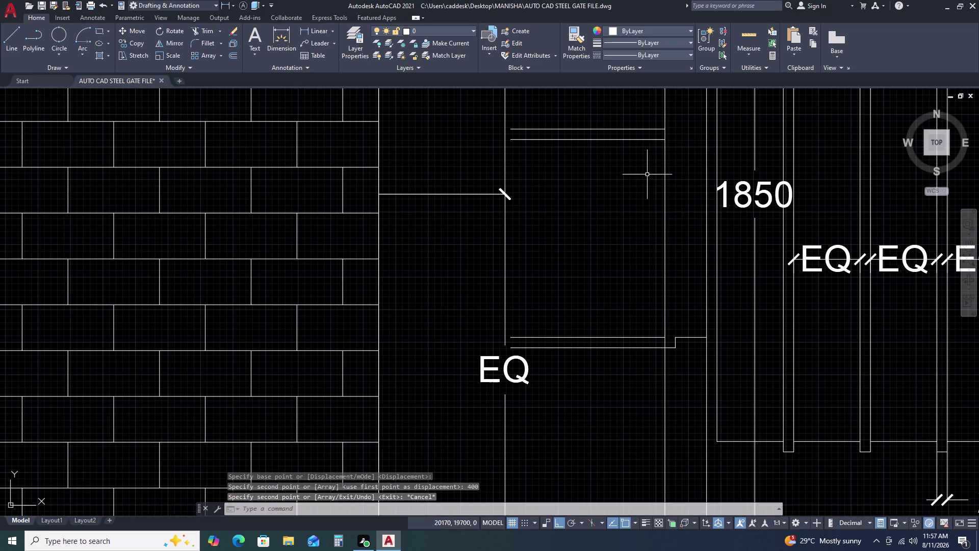
key(l)
key(space)
Draw a stepped jog at the upper leader's end: 20 right, then 20 up.
click(664, 141)
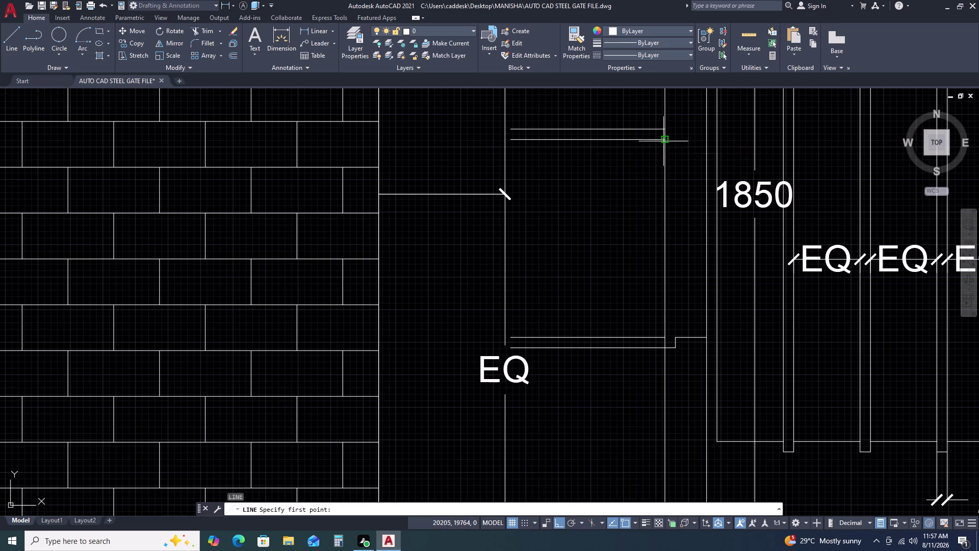
text(20)
key(space)
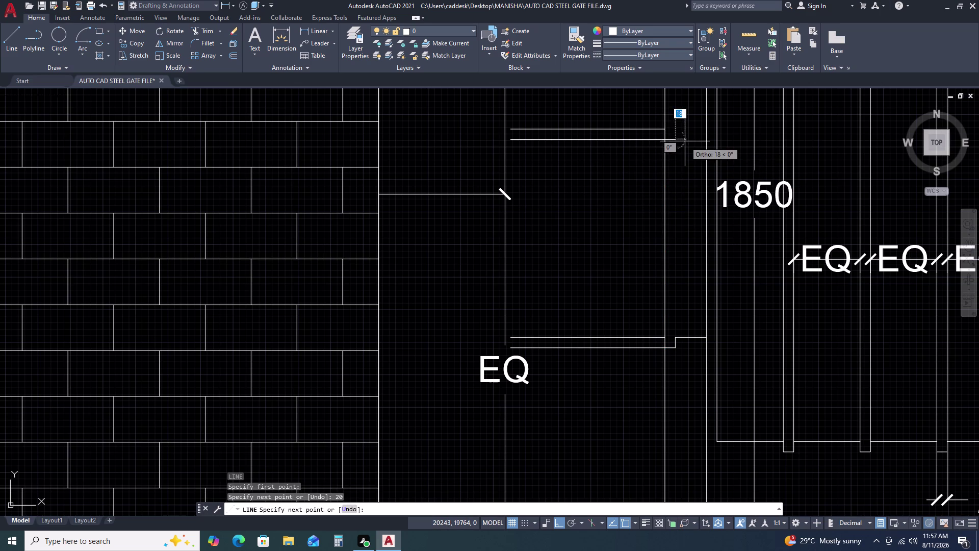
text(20)
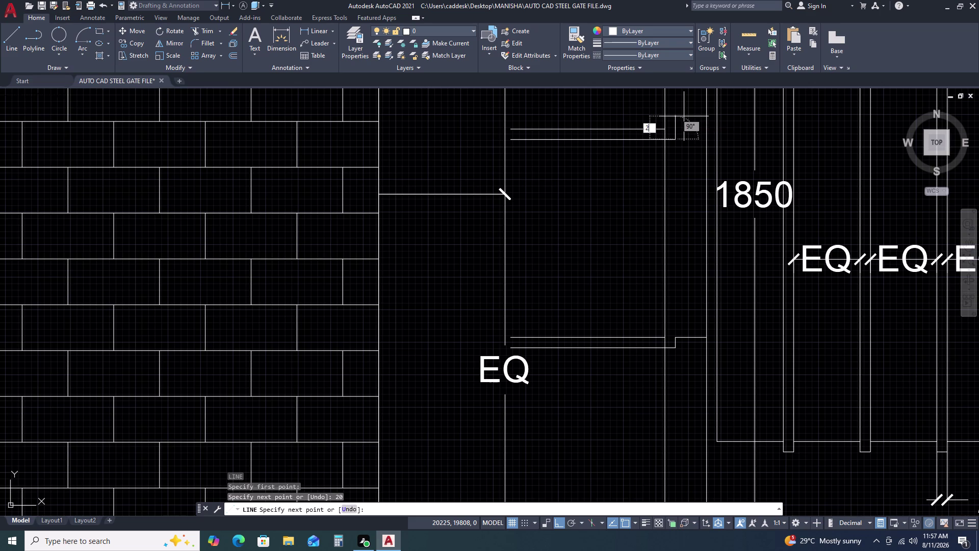
key(space)
click(711, 124)
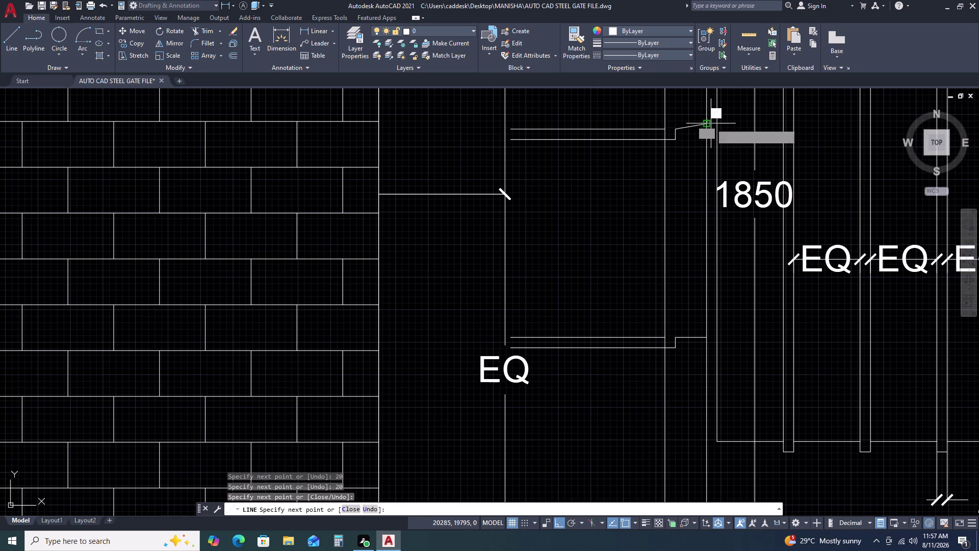
key(Escape)
Delete the new jog lines and start a replacement line at the leader end, then abandon it.
click(688, 124)
click(687, 136)
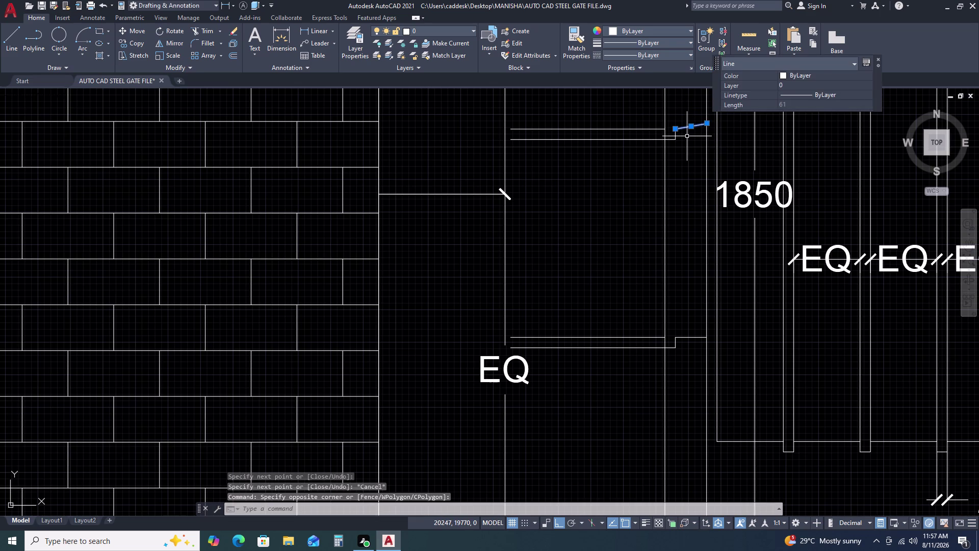
key(Delete)
text(L)
key(space)
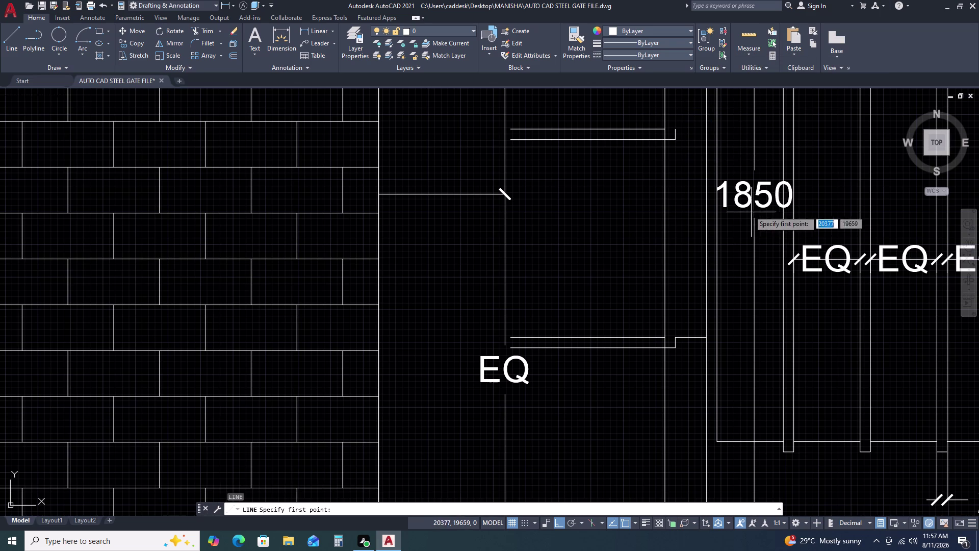
click(674, 130)
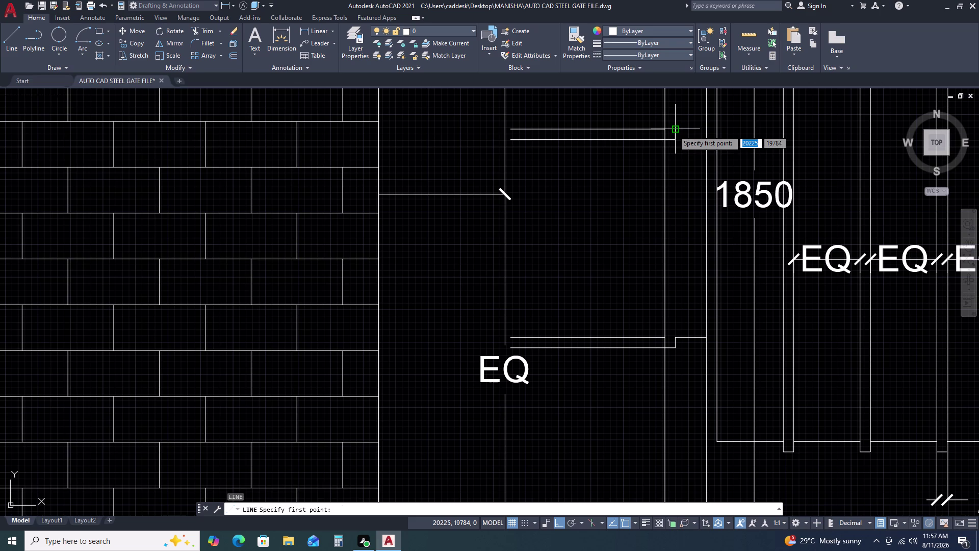
click(694, 131)
key(Escape)
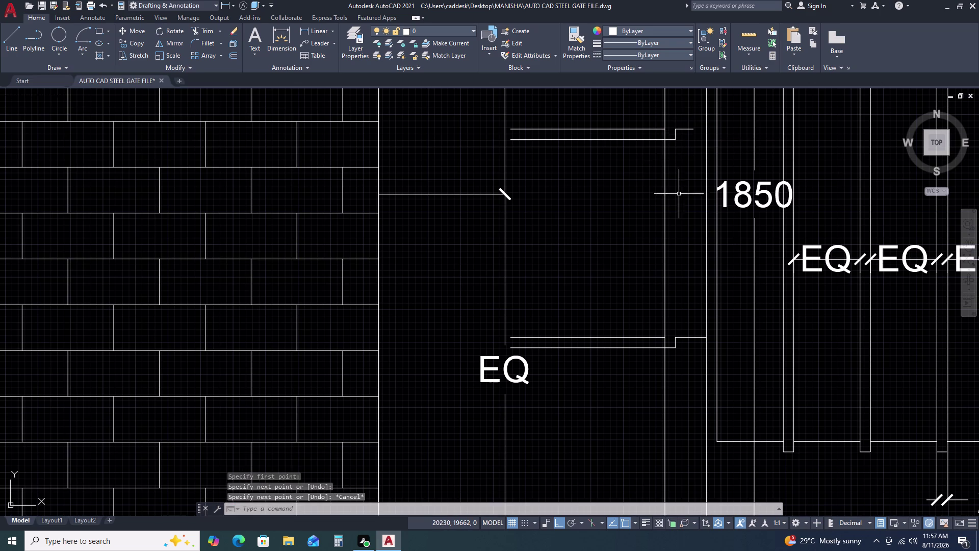
Grip-stretch the lower leader's tail line to make it shorter.
scroll(down, 3)
scroll(up, 3)
scroll(up, 3)
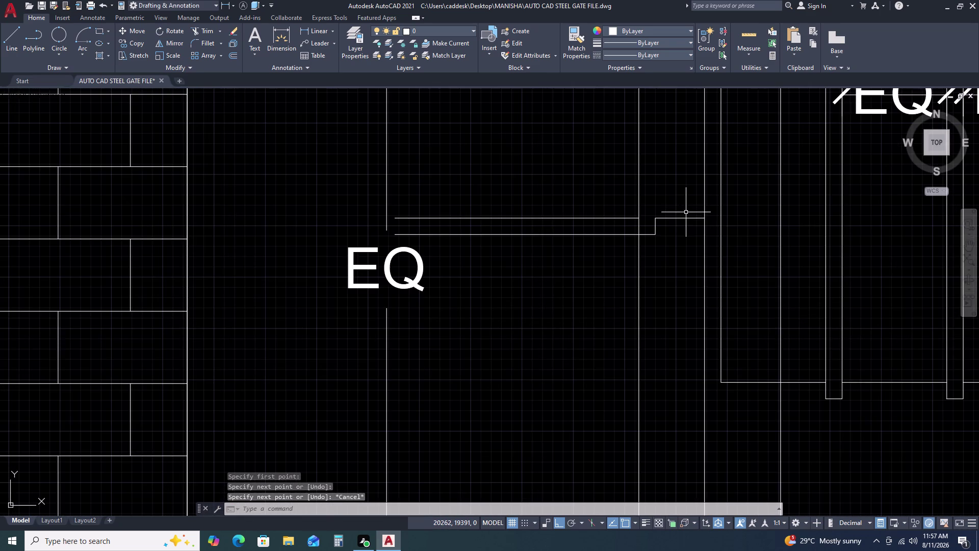
click(687, 212)
click(686, 222)
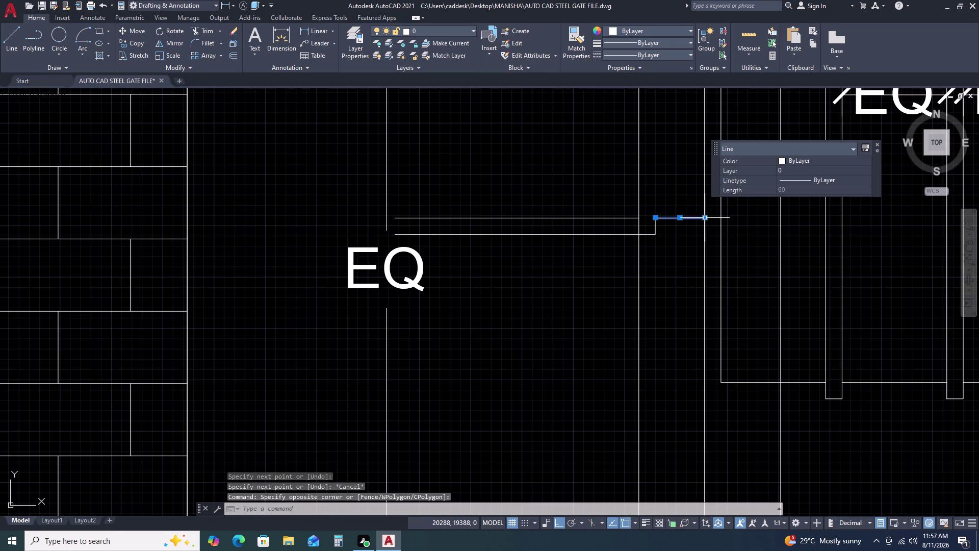
click(707, 217)
click(695, 219)
key(Escape)
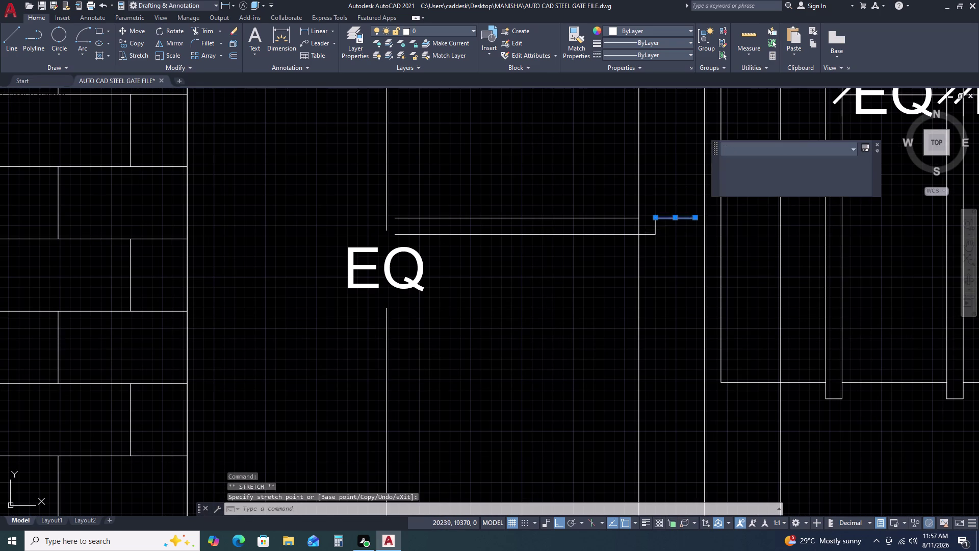
Shorten the bottom leader's tail line by stretching its end grip.
scroll(down, 3)
scroll(up, 3)
click(668, 336)
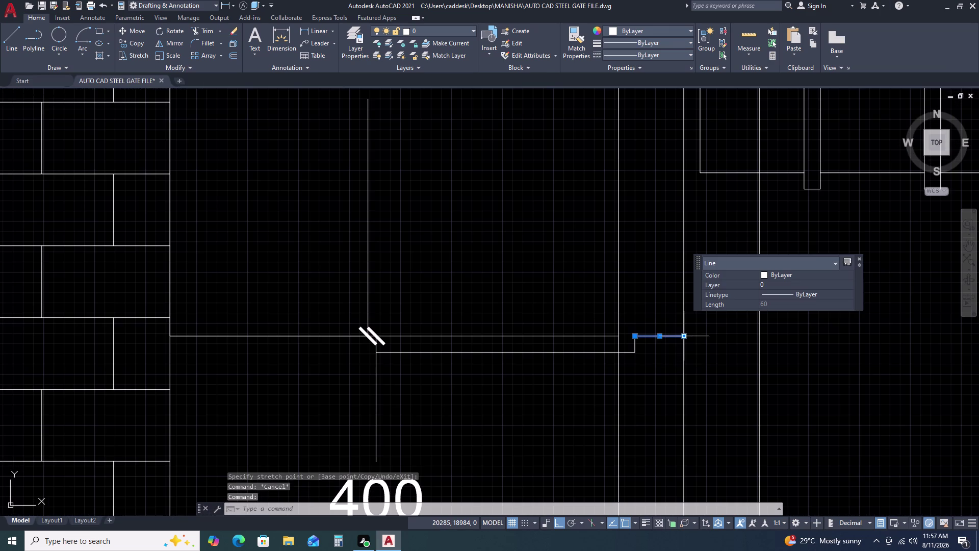
click(682, 335)
click(671, 335)
key(Escape)
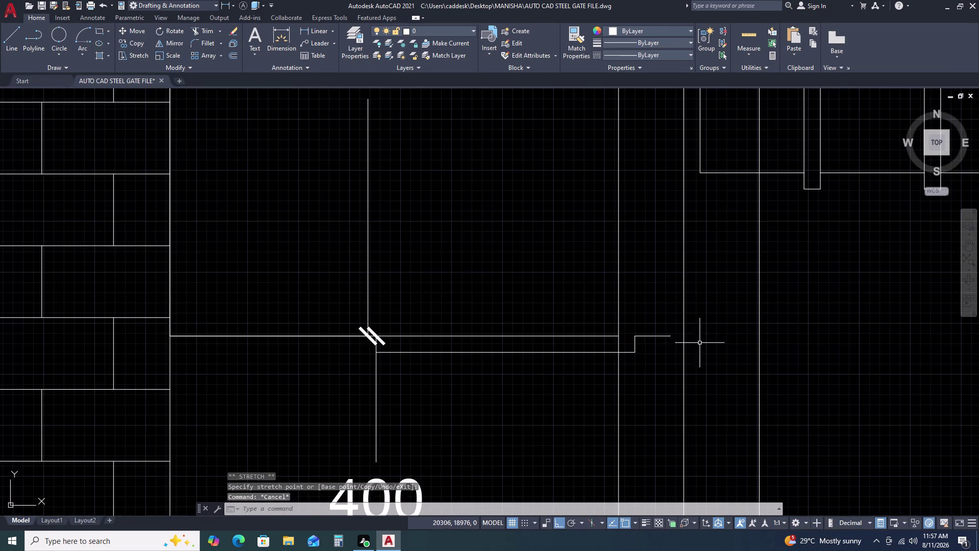
scroll(down, 3)
scroll(down, 3)
middle_drag(692, 347, 578, 315)
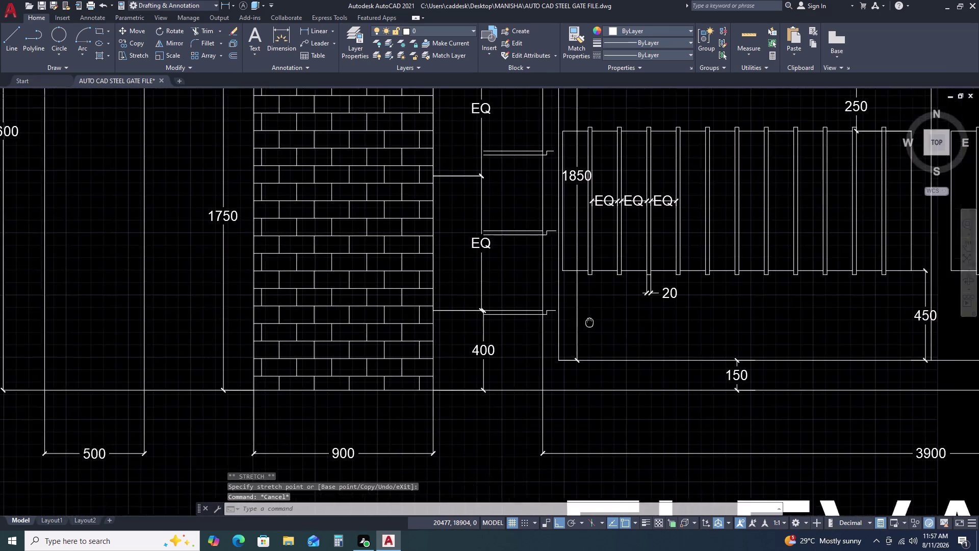
Select the lines near the middle EQ label and begin a move, then cancel it.
middle_drag(578, 315, 571, 312)
scroll(down, 3)
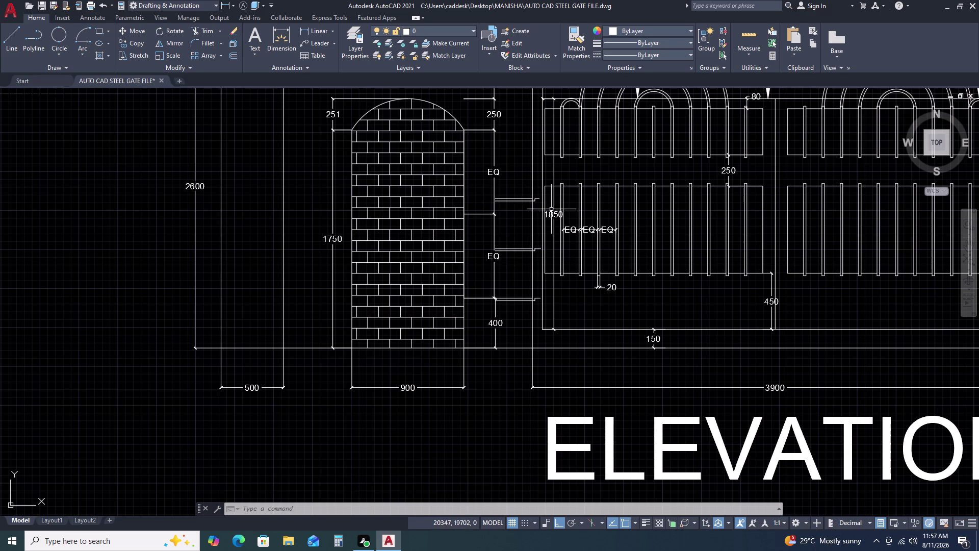
scroll(down, 3)
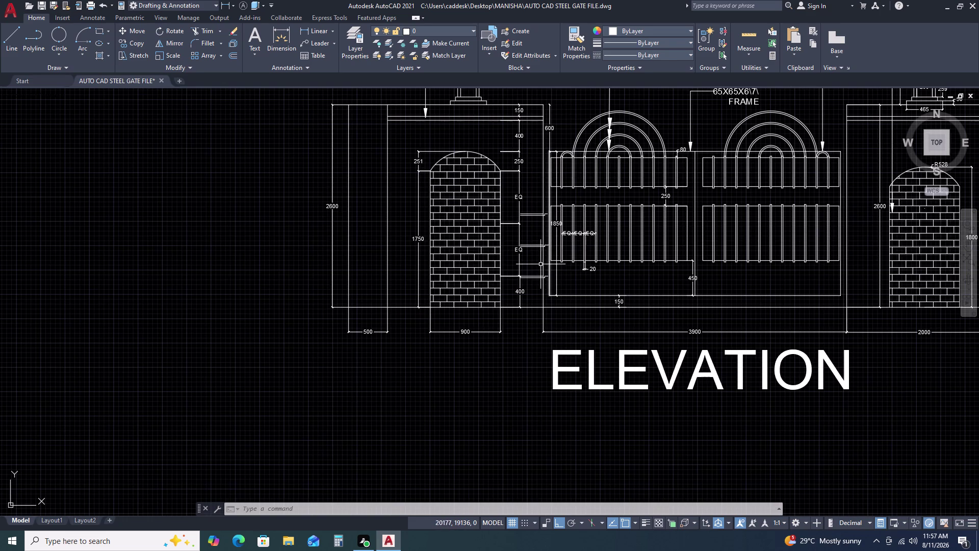
scroll(up, 3)
click(534, 258)
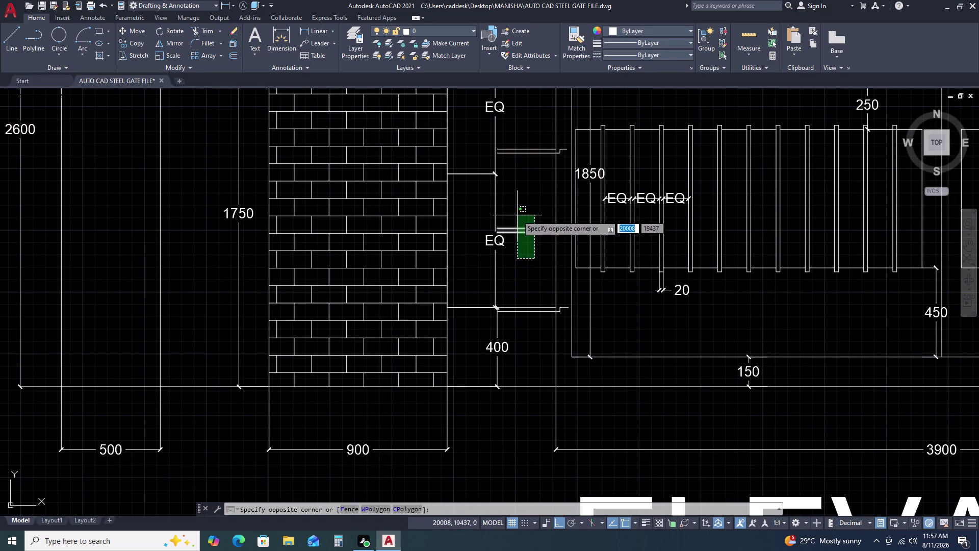
click(516, 213)
text(M)
key(space)
key(Escape)
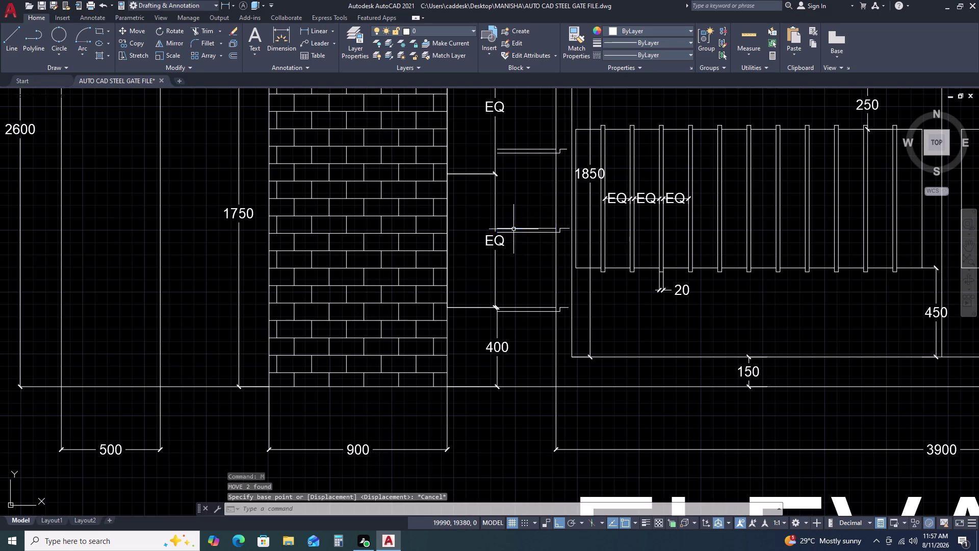
Move the five stepped leader lines upward from their left endpoint.
drag(493, 217, 499, 221)
click(577, 251)
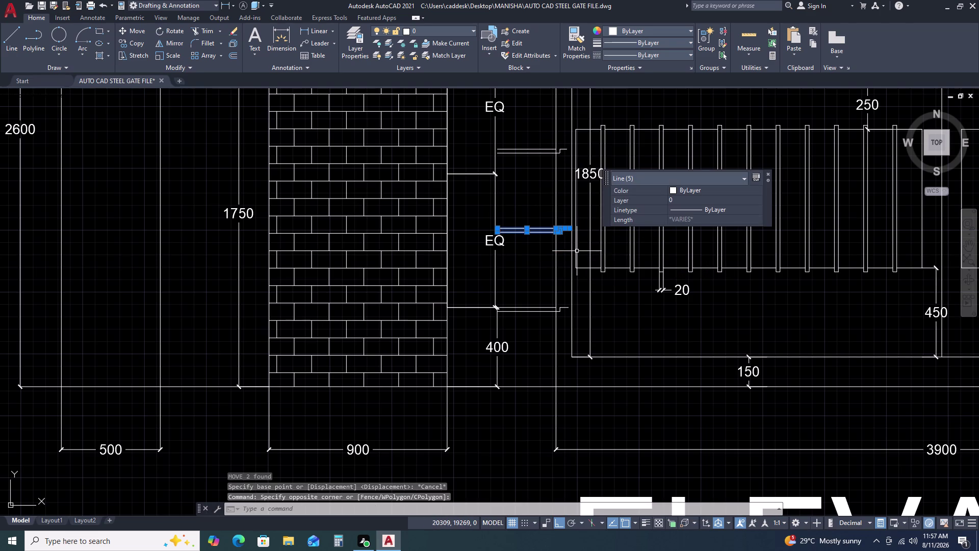
text(M)
key(space)
scroll(up, 3)
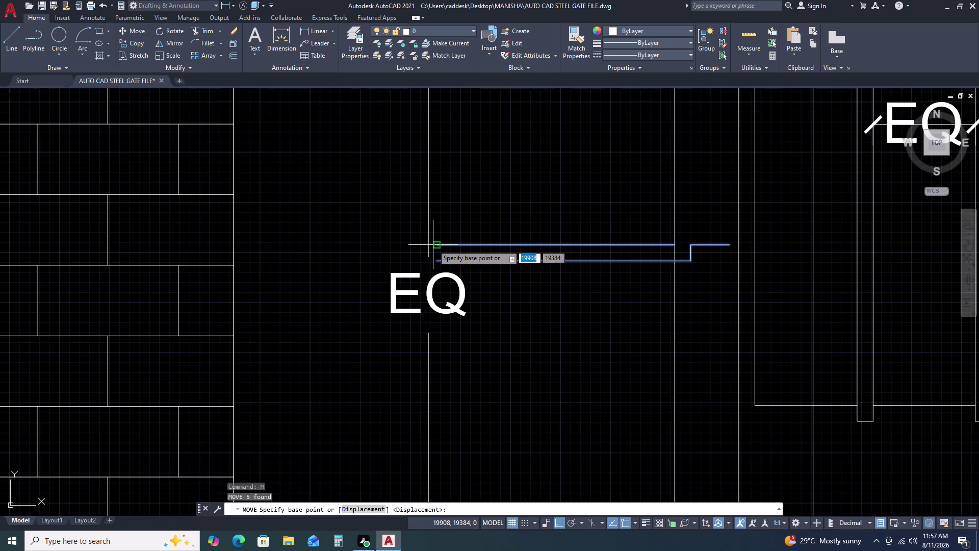
click(436, 245)
scroll(down, 3)
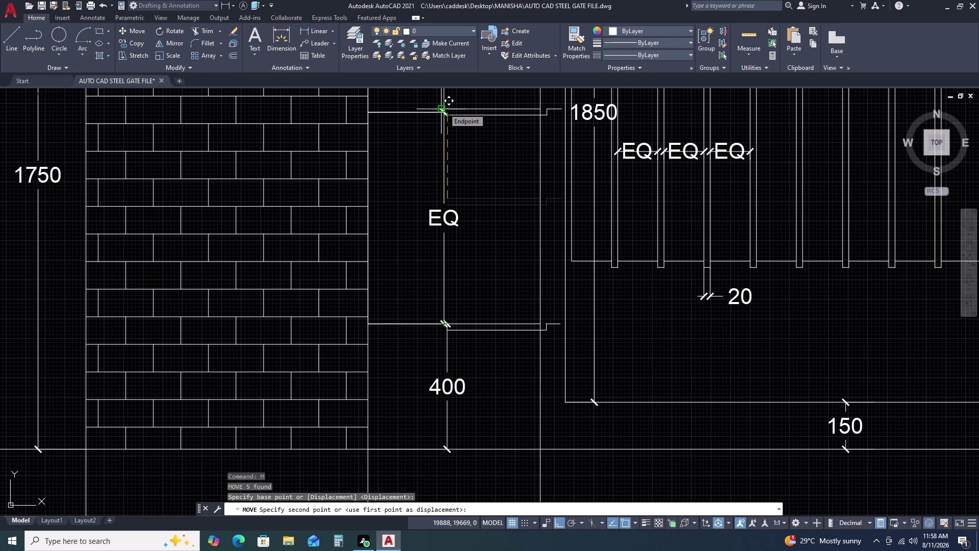
scroll(up, 3)
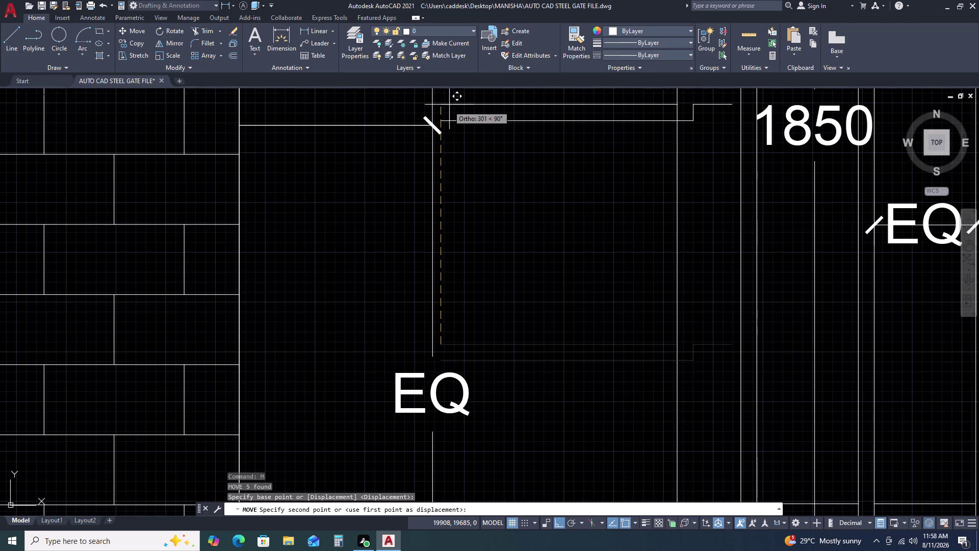
click(434, 128)
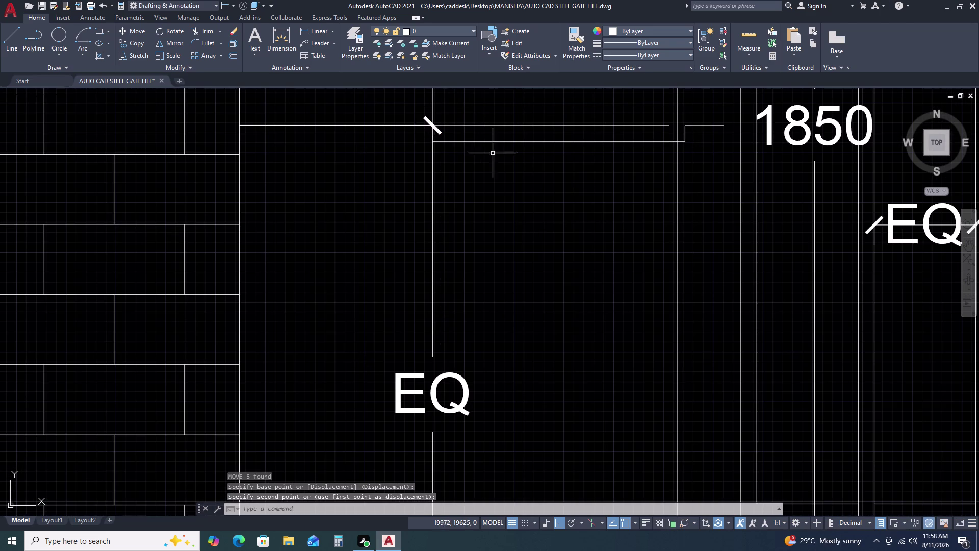
scroll(down, 3)
scroll(up, 3)
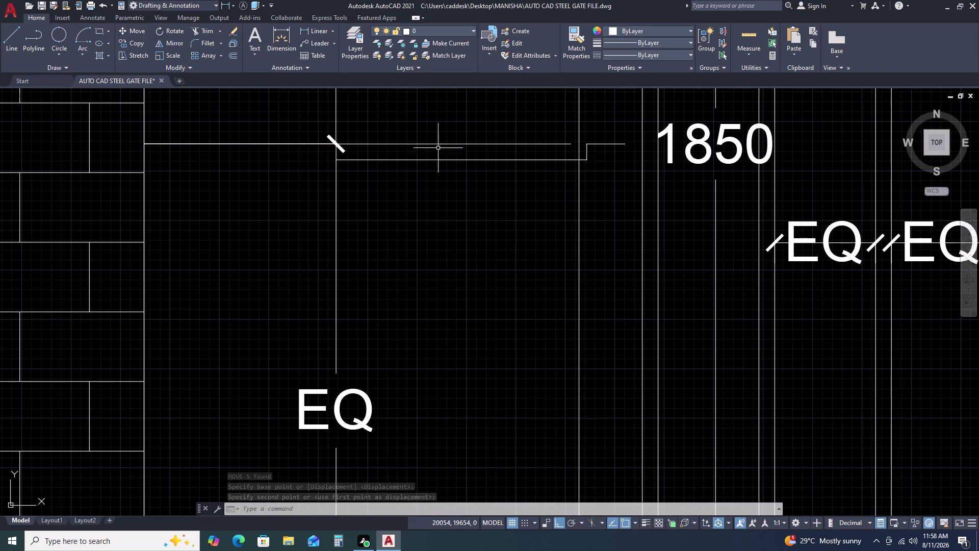
Reselect the moved leader lines and nudge them into their final position.
click(321, 135)
click(634, 179)
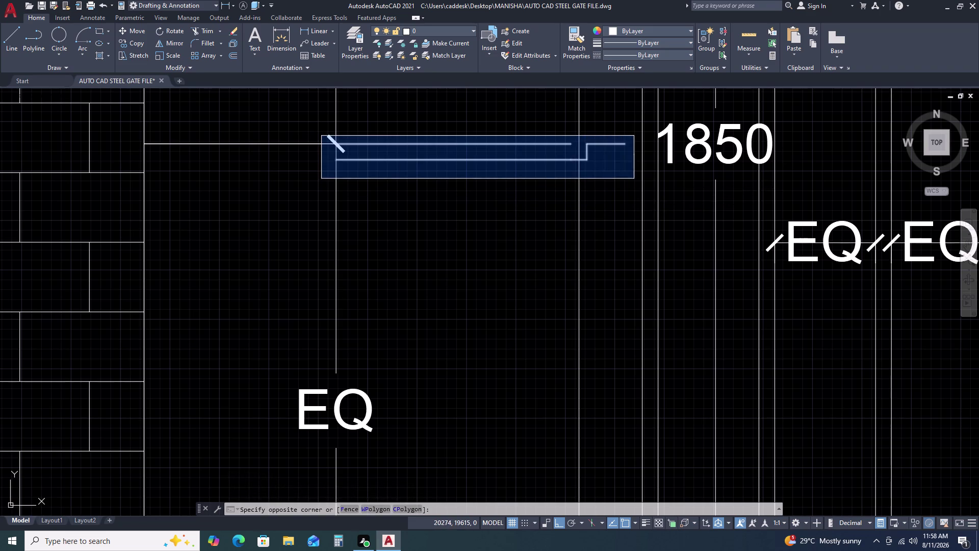
text(M)
key(space)
scroll(up, 3)
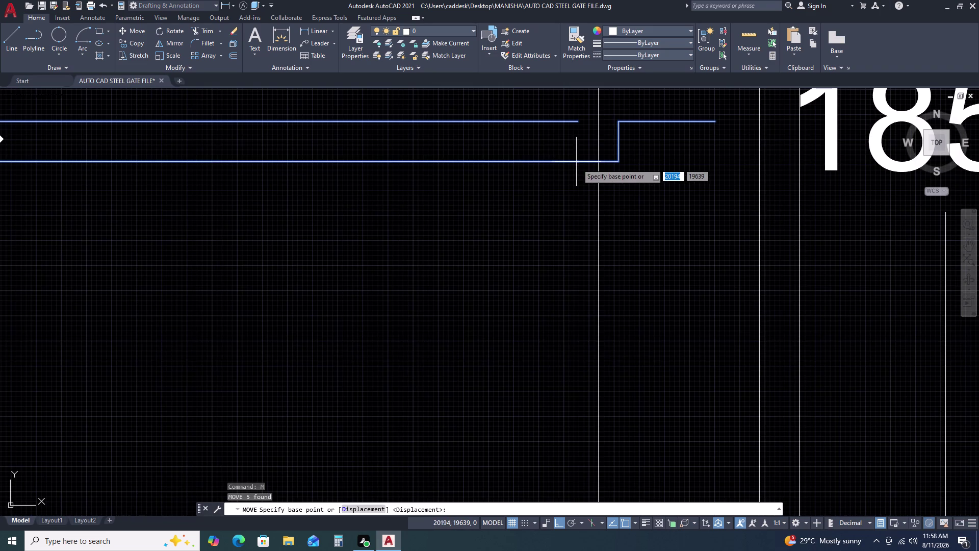
click(579, 164)
click(600, 163)
key(Escape)
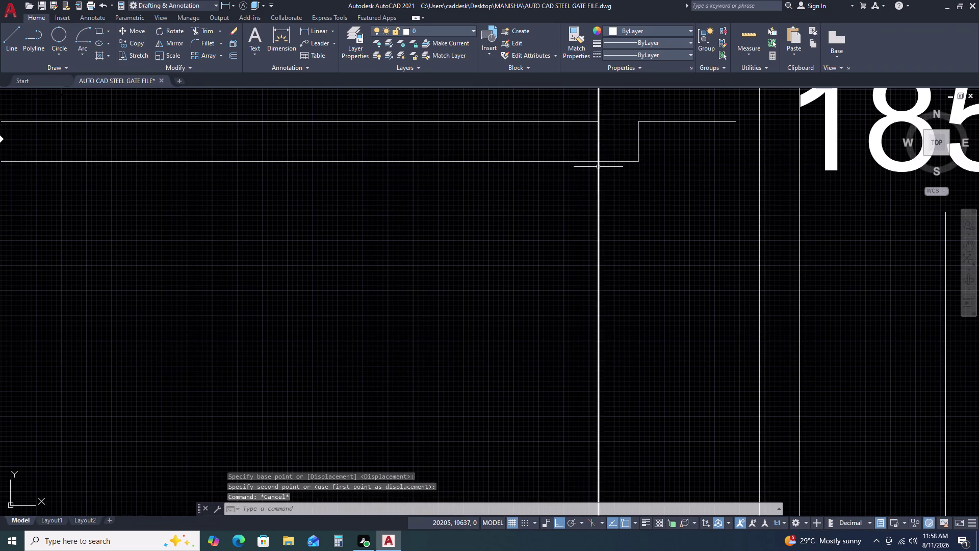
scroll(down, 3)
scroll(down, 3)
Window-select the upper stepped leader lines and begin moving them.
middle_drag(545, 149, 550, 218)
middle_click(550, 218)
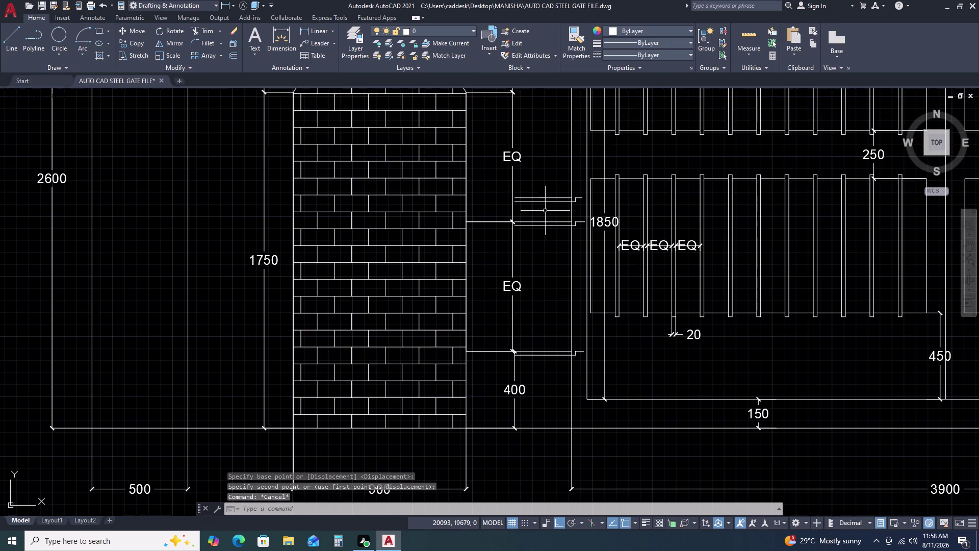
drag(498, 174, 507, 182)
click(591, 215)
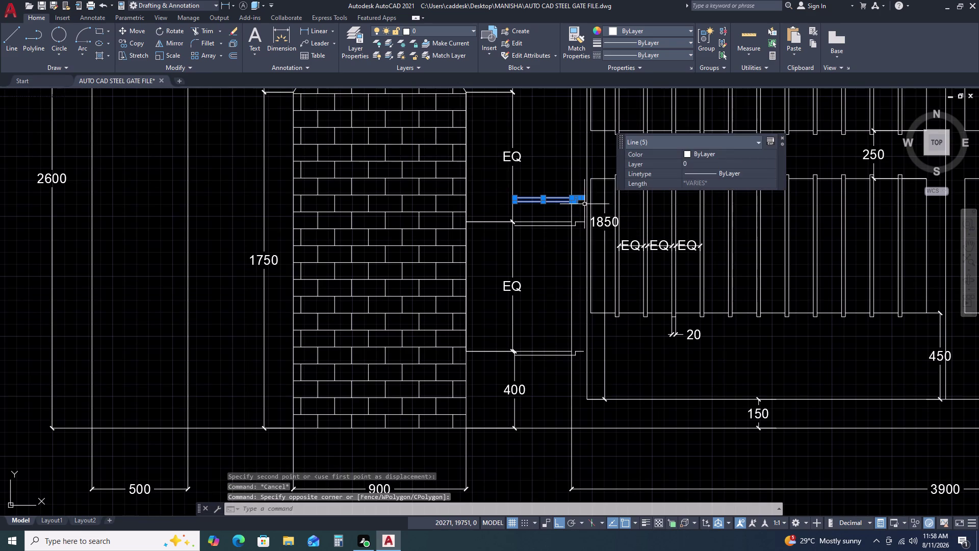
text(M)
key(space)
Place the upper leader lines on the 250 dimension's tick mark.
scroll(up, 3)
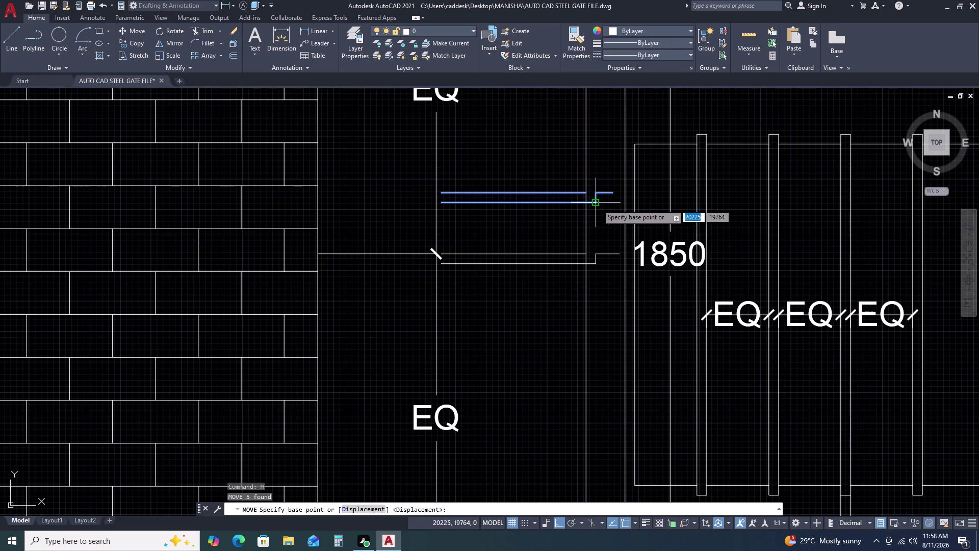
click(587, 204)
middle_drag(584, 98, 600, 257)
middle_click(600, 257)
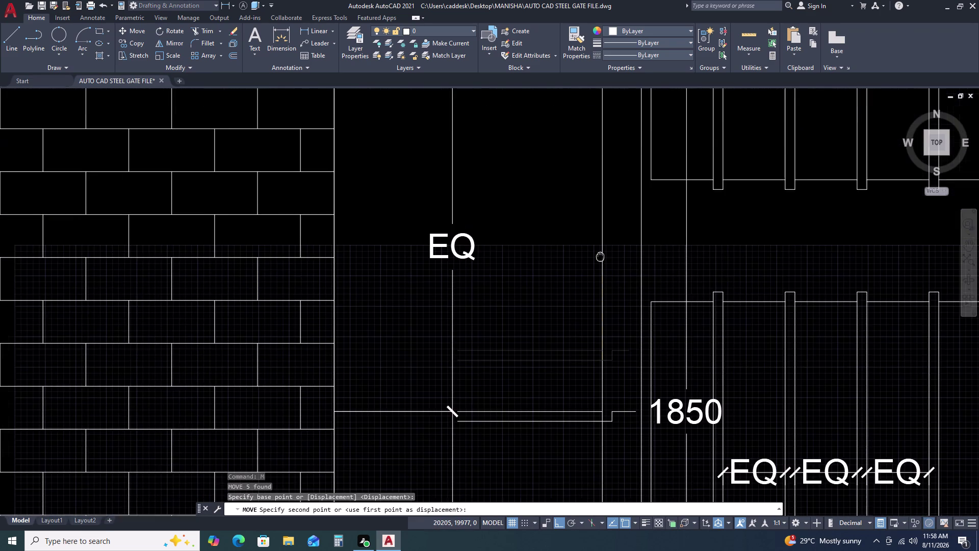
scroll(down, 3)
middle_drag(601, 151, 598, 215)
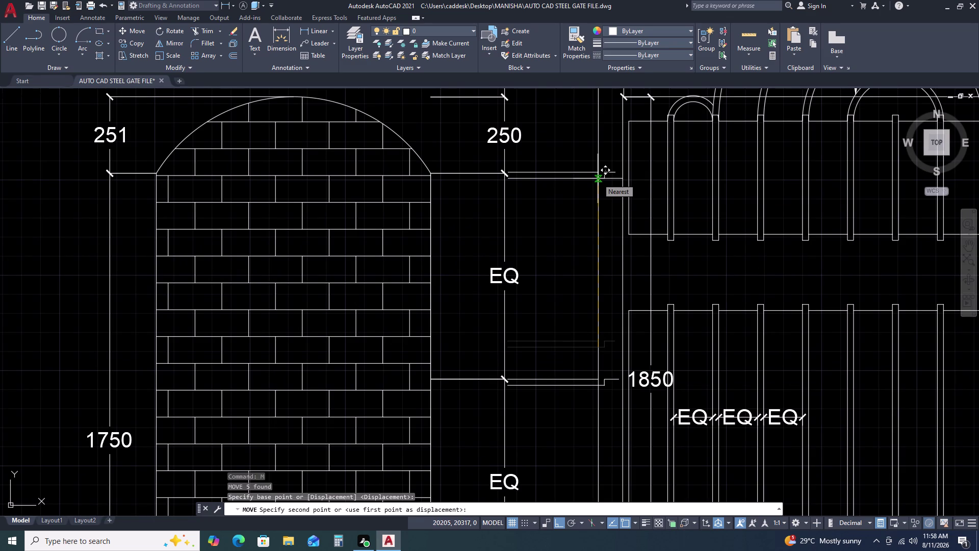
click(598, 178)
scroll(up, 3)
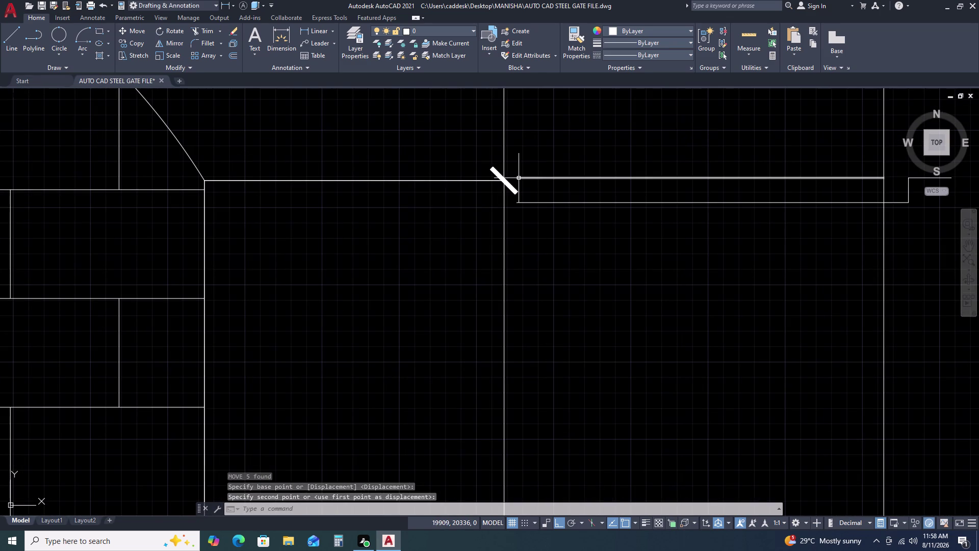
Move a short line by its end onto the dimension tick mark.
click(519, 178)
click(512, 165)
scroll(down, 3)
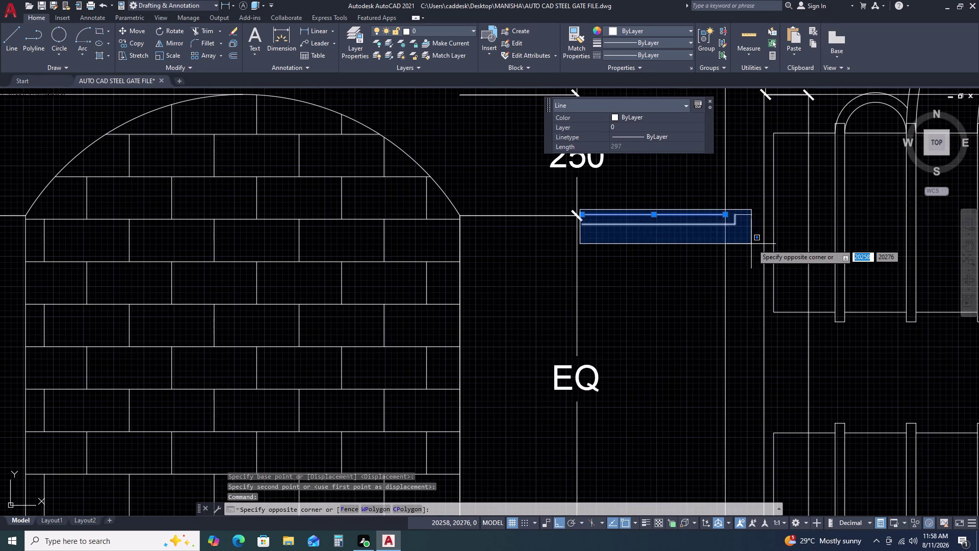
click(757, 244)
key(m)
key(space)
scroll(up, 3)
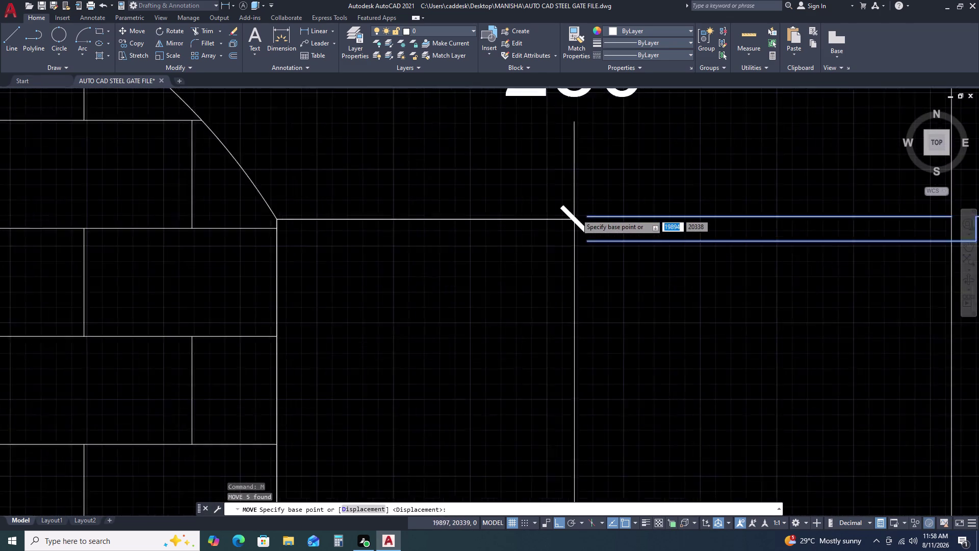
click(592, 218)
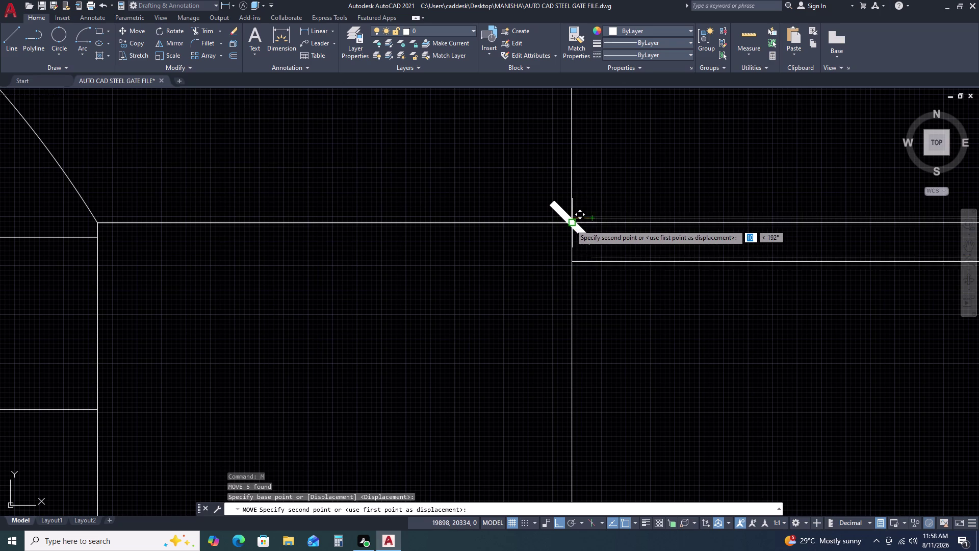
click(595, 226)
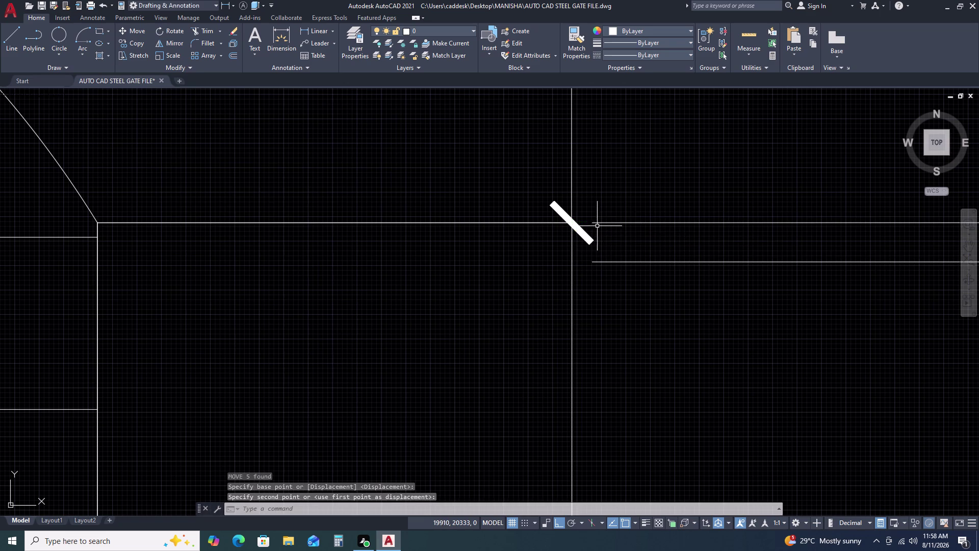
scroll(down, 3)
scroll(up, 3)
Select the lower short line, then cancel without moving it.
click(731, 234)
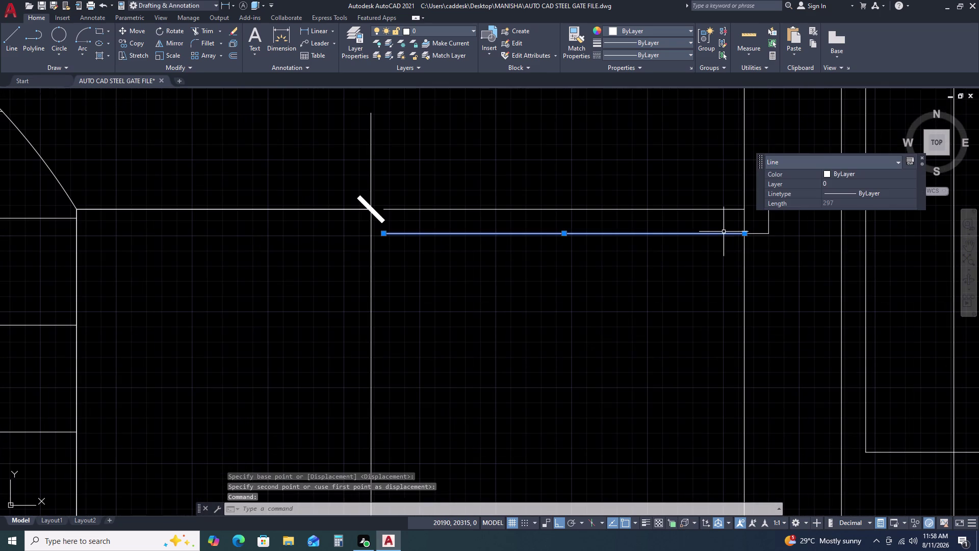
click(724, 232)
key(Escape)
scroll(down, 3)
key(Escape)
scroll(down, 3)
middle_drag(781, 327, 719, 270)
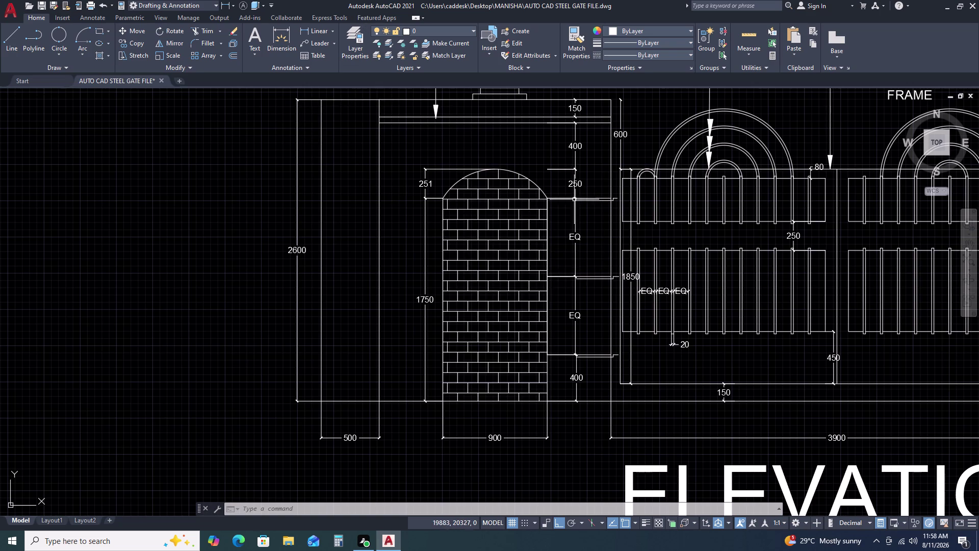
Select the 15 short lines beside the left pier and start MIRROR.
click(563, 190)
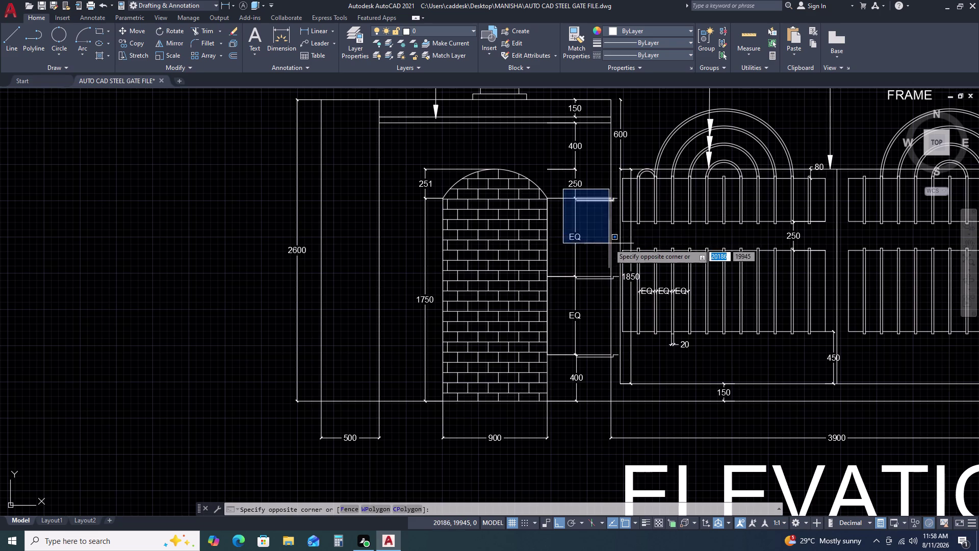
click(621, 387)
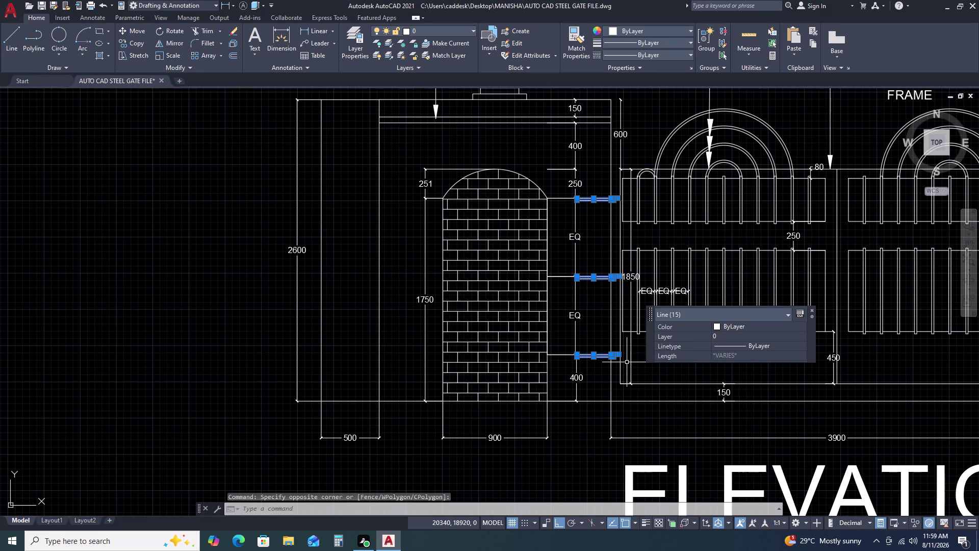
key(m)
text(I)
key(space)
scroll(down, 3)
scroll(up, 3)
Mirror them across the gate's vertical centreline, keeping the originals.
click(470, 349)
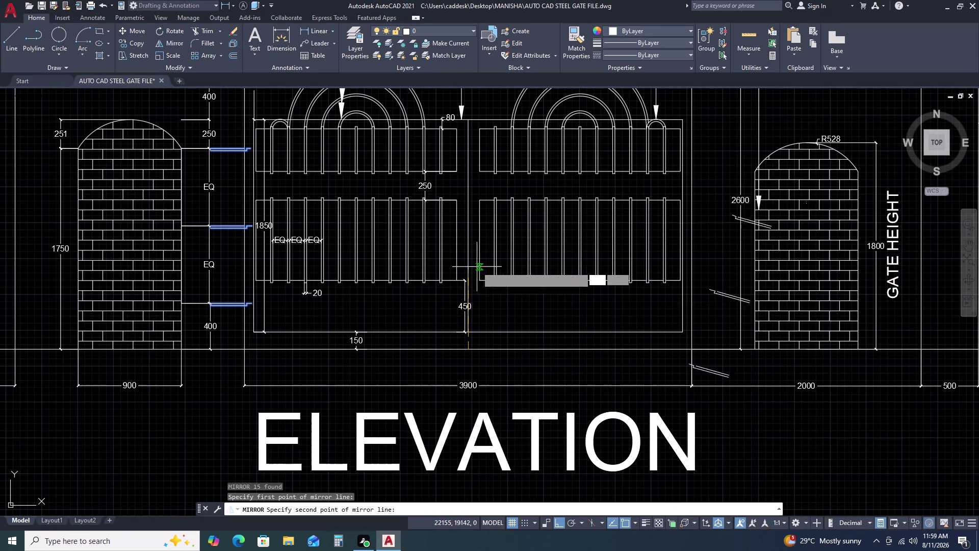
middle_drag(488, 127, 437, 328)
middle_click(437, 328)
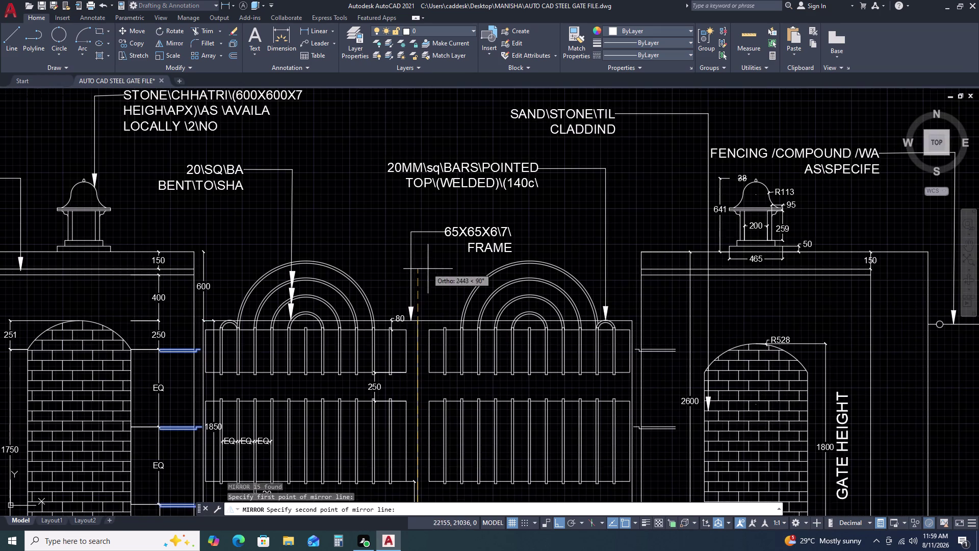
click(419, 206)
click(439, 243)
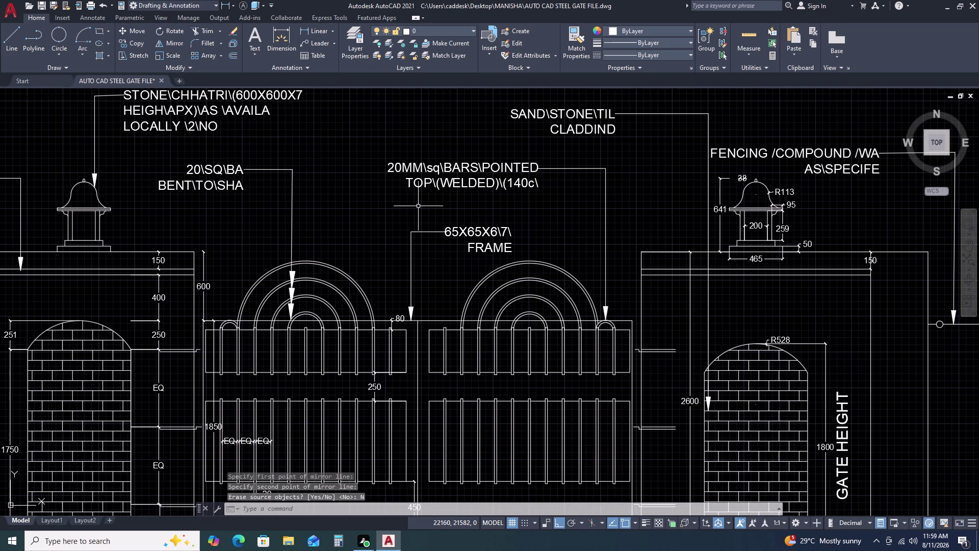
key(Escape)
scroll(down, 3)
middle_drag(380, 306, 487, 205)
scroll(down, 3)
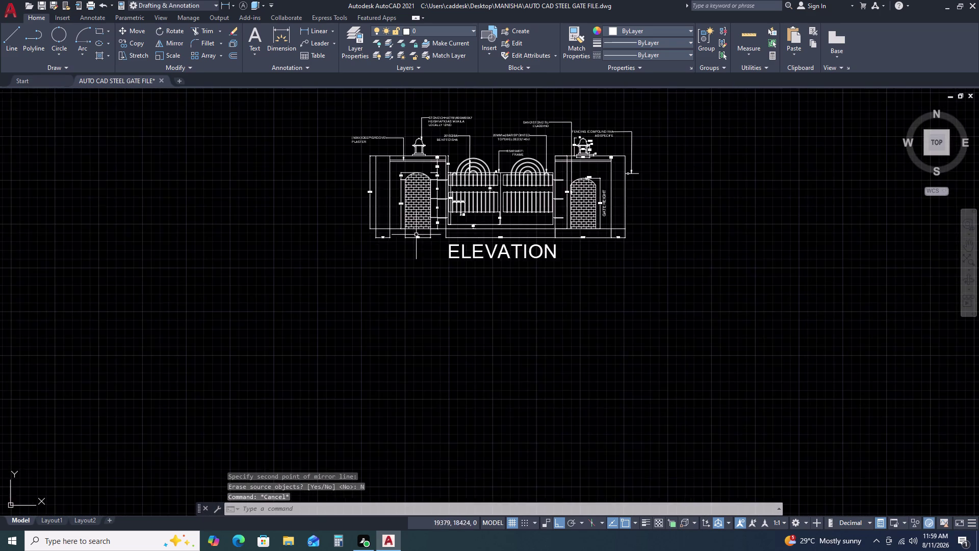
Pan and zoom around the top dimensions and those below the gate.
scroll(up, 3)
middle_drag(618, 204, 436, 267)
scroll(up, 3)
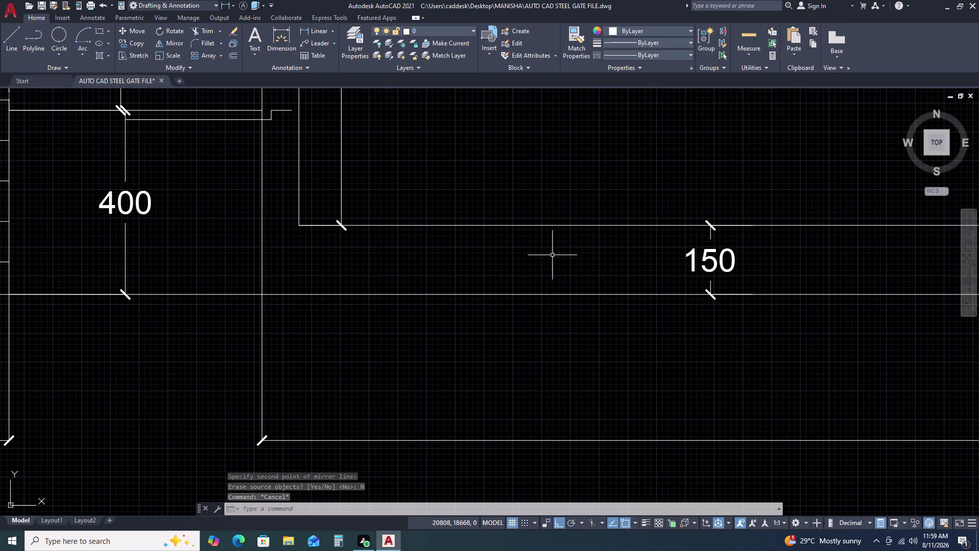
scroll(down, 3)
middle_drag(691, 267, 610, 268)
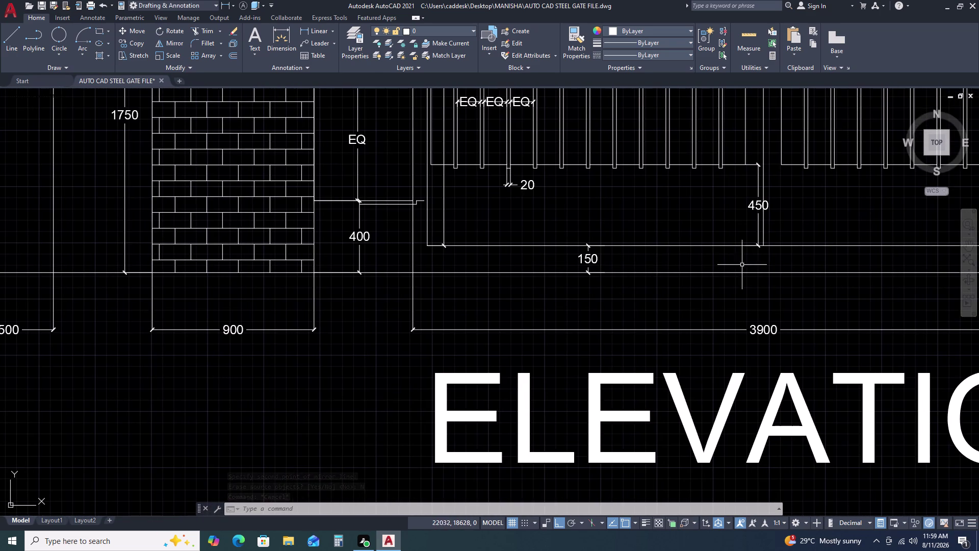
scroll(up, 3)
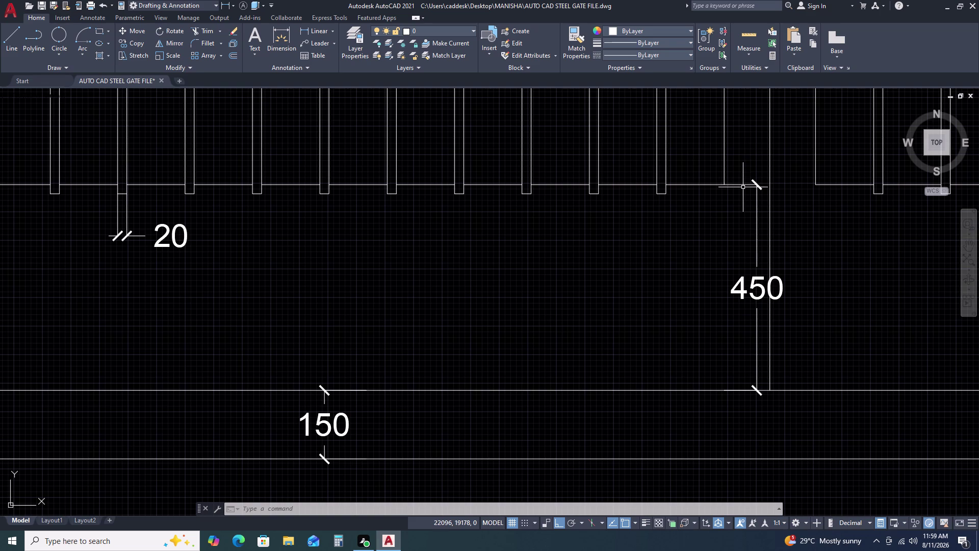
click(745, 185)
key(Escape)
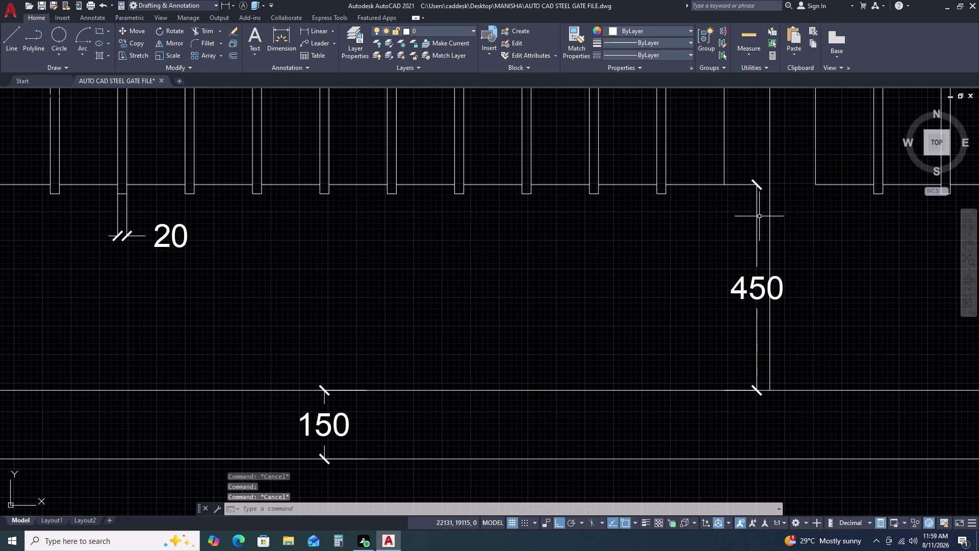
scroll(down, 3)
scroll(down, 3)
middle_drag(821, 217, 704, 226)
middle_click(704, 225)
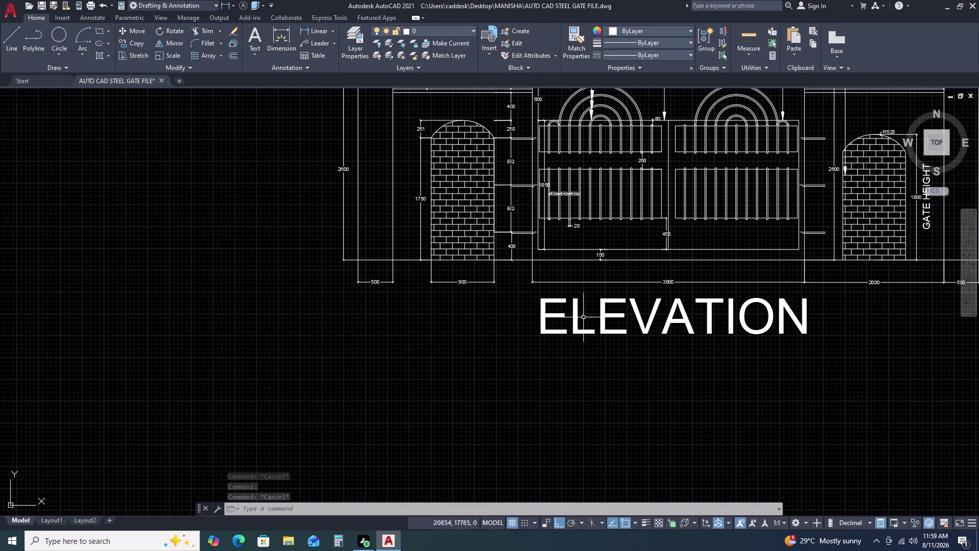
Grip-drag the 450 dimension leftward, clear of the gap between gate leaves.
scroll(up, 3)
middle_drag(715, 245, 655, 243)
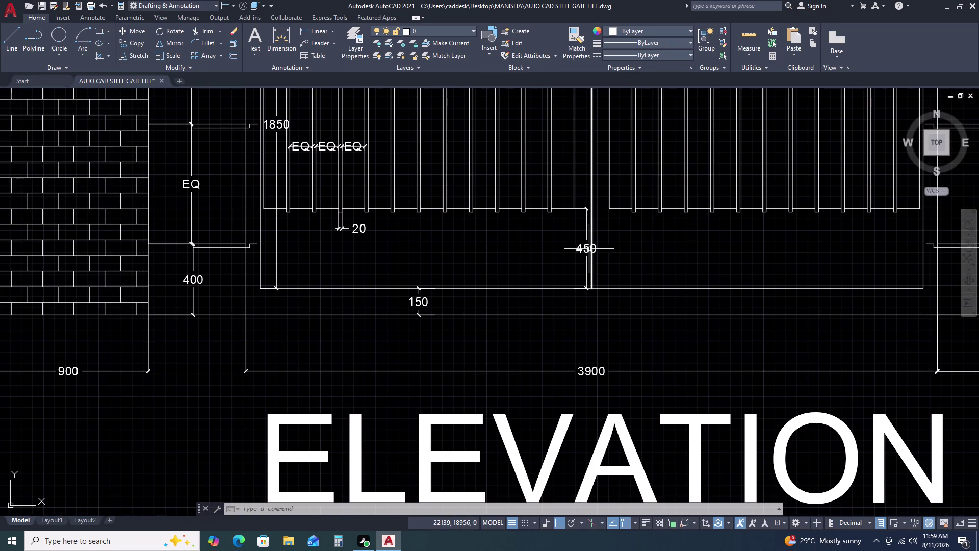
click(587, 246)
click(587, 247)
click(545, 247)
key(Escape)
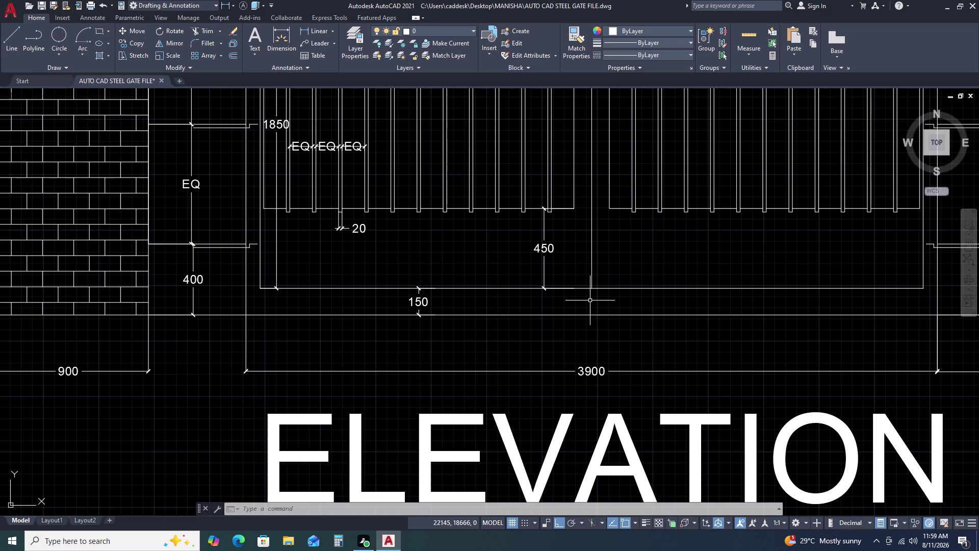
Draw a short vertical line below the 450 dimension.
text(L)
key(space)
click(590, 288)
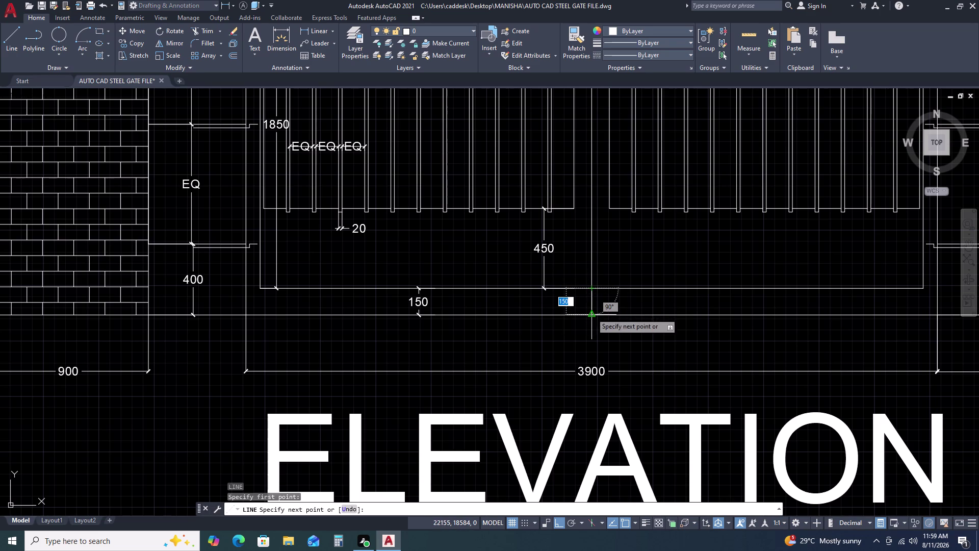
click(592, 315)
key(Escape)
click(592, 304)
Offset a vertical line 80 units to make a parallel copy.
text(O)
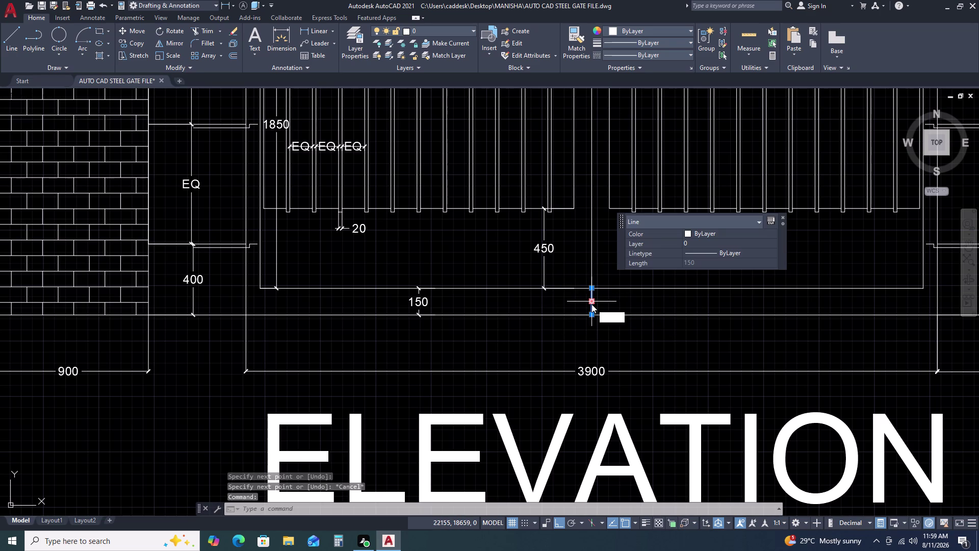
key(space)
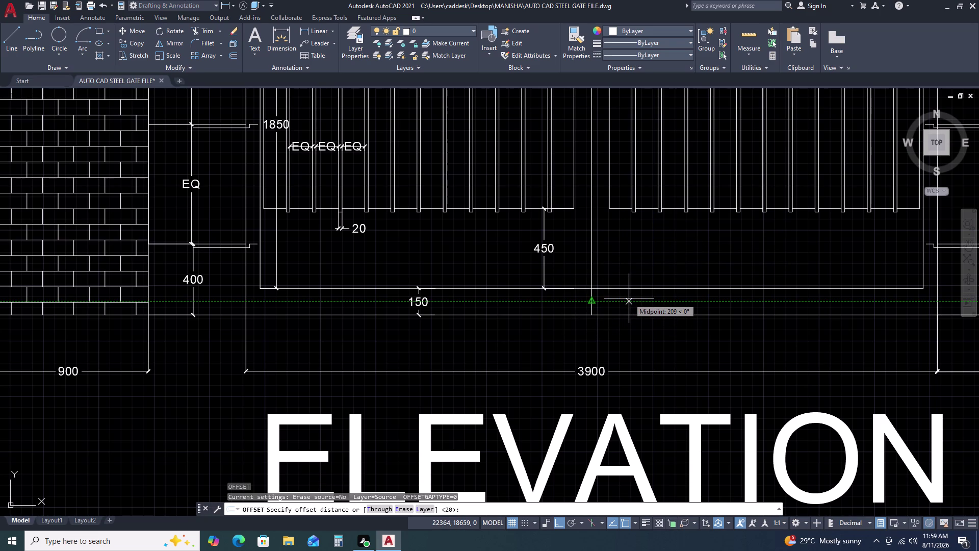
key(8)
text(0)
key(space)
click(640, 298)
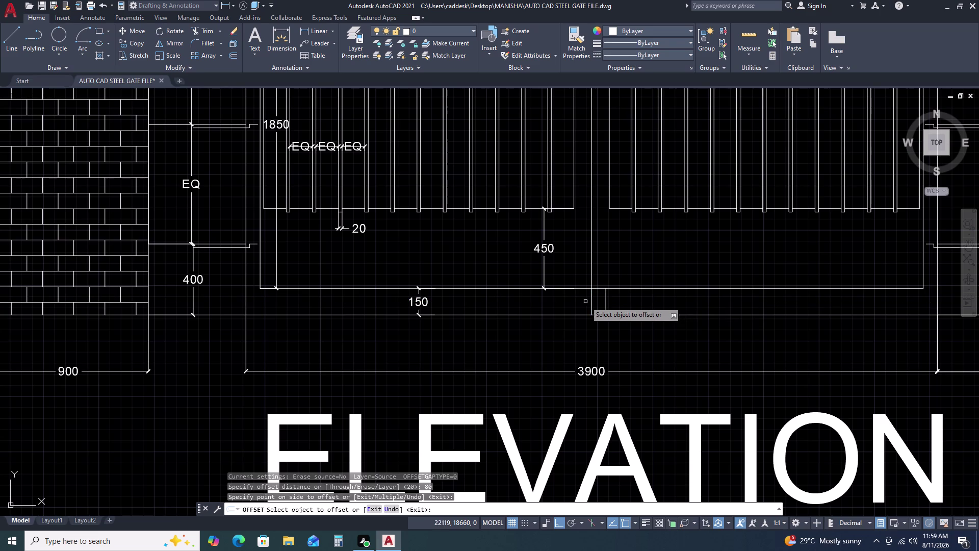
click(591, 299)
click(570, 303)
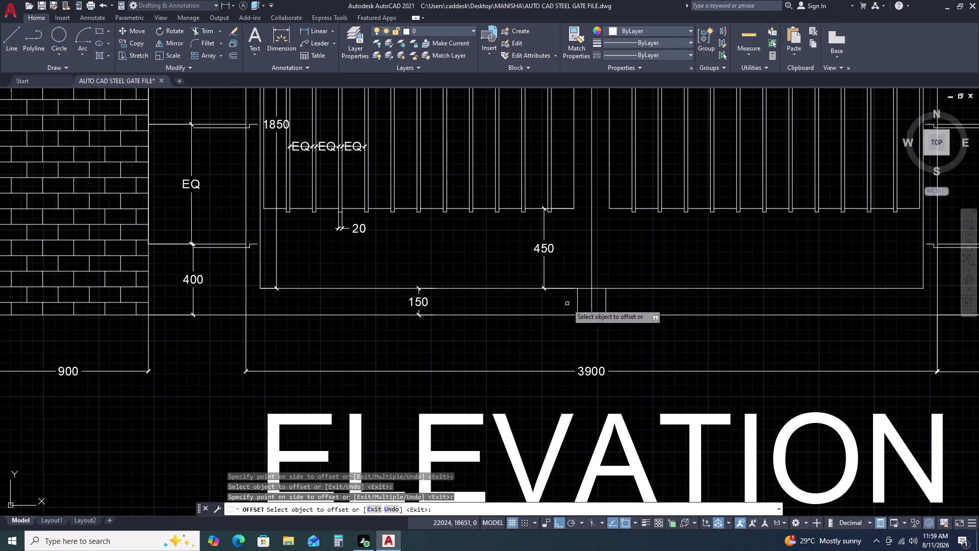
key(Escape)
click(605, 304)
Offset the short vertical line 10 units to the left.
text(O)
key(space)
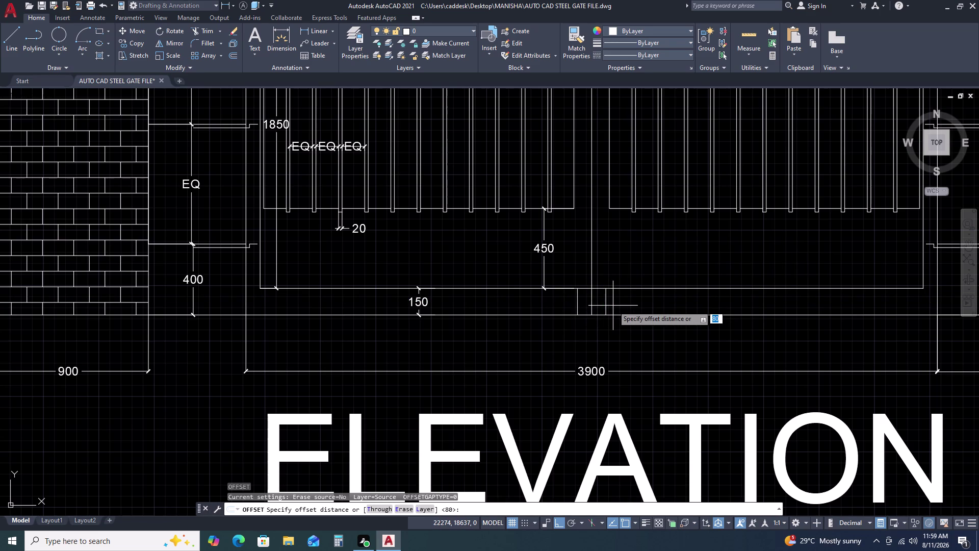
key(1)
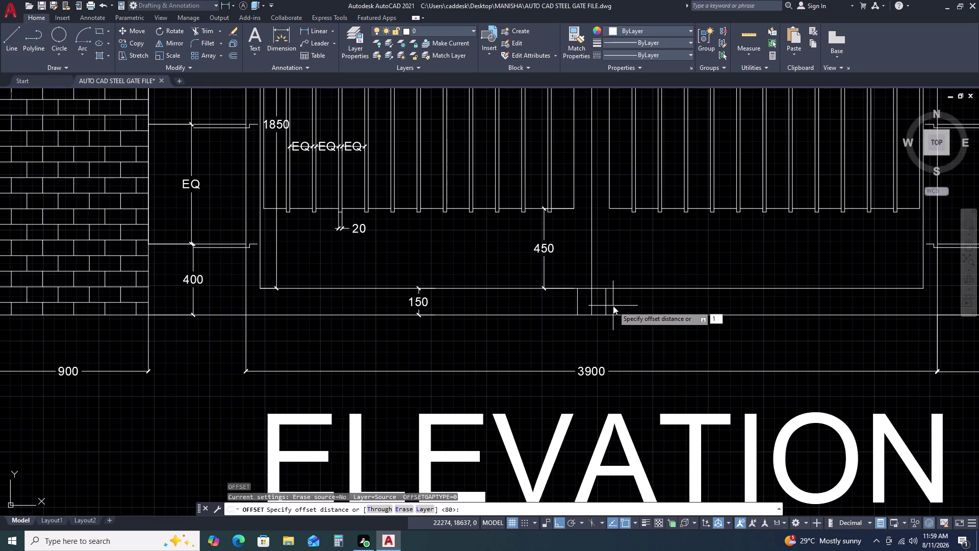
key(0)
key(space)
click(614, 306)
click(576, 304)
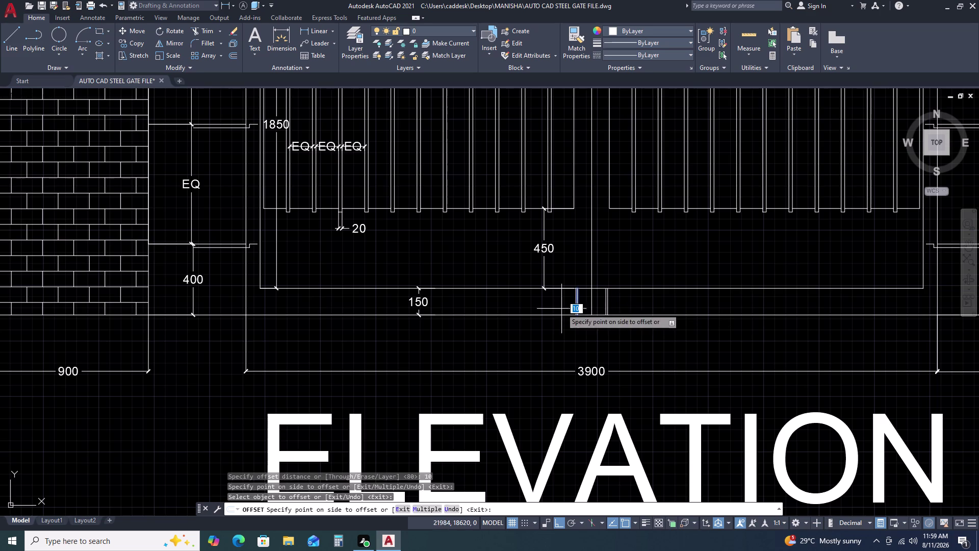
click(562, 308)
key(Escape)
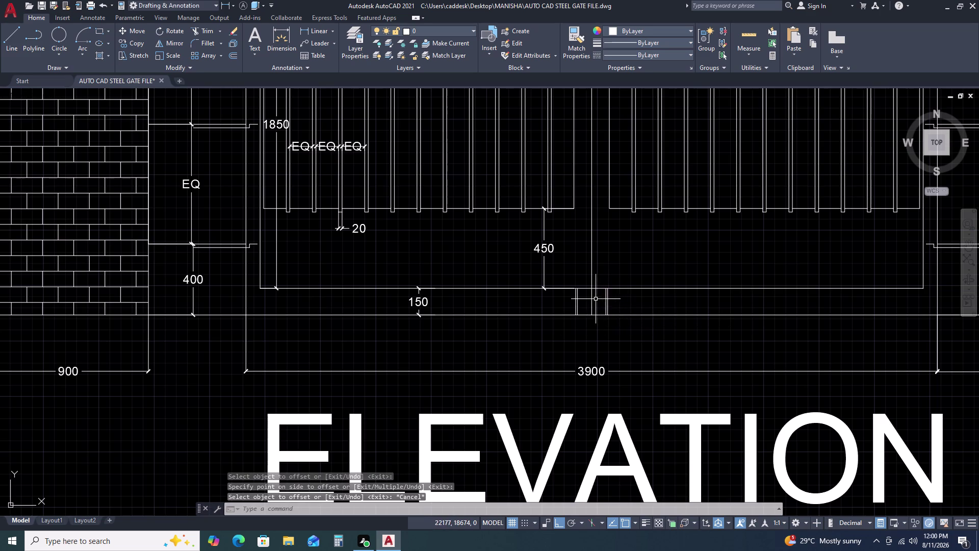
scroll(up, 3)
Erase the leftover duplicate vertical line beside the right-hand bar.
click(619, 299)
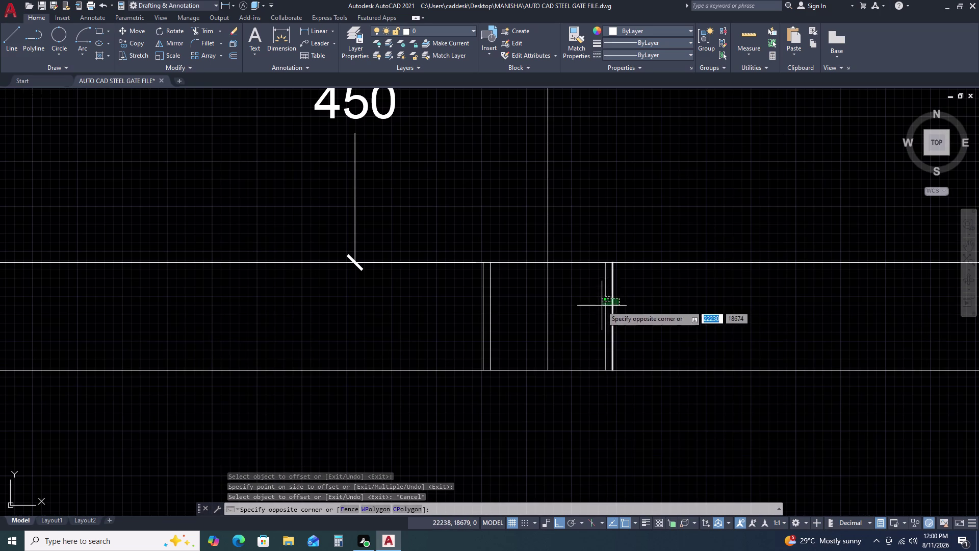
click(592, 310)
key(Escape)
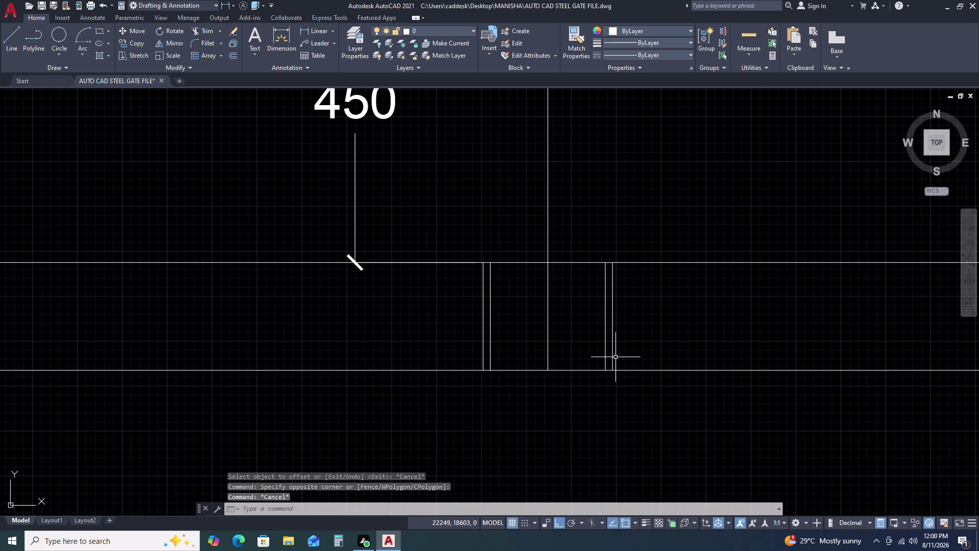
click(613, 333)
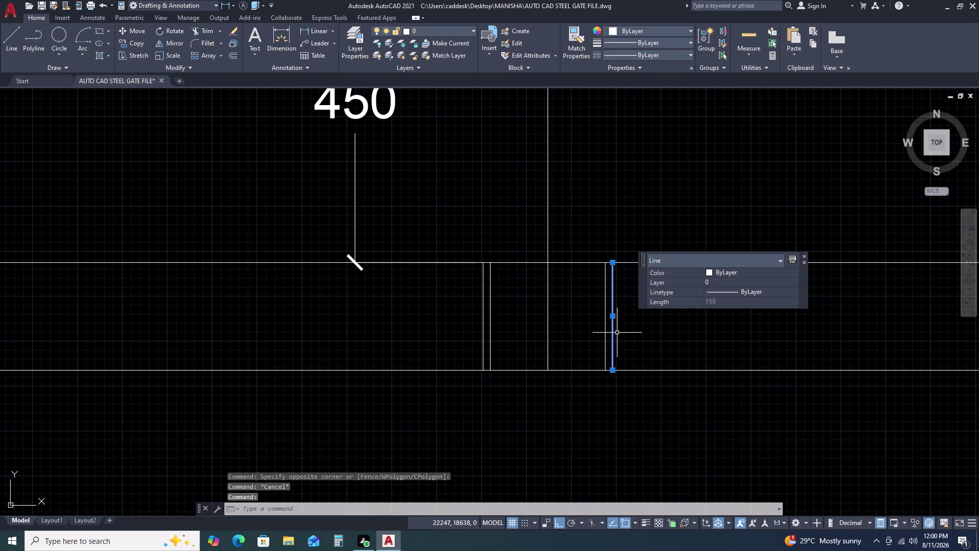
key(Delete)
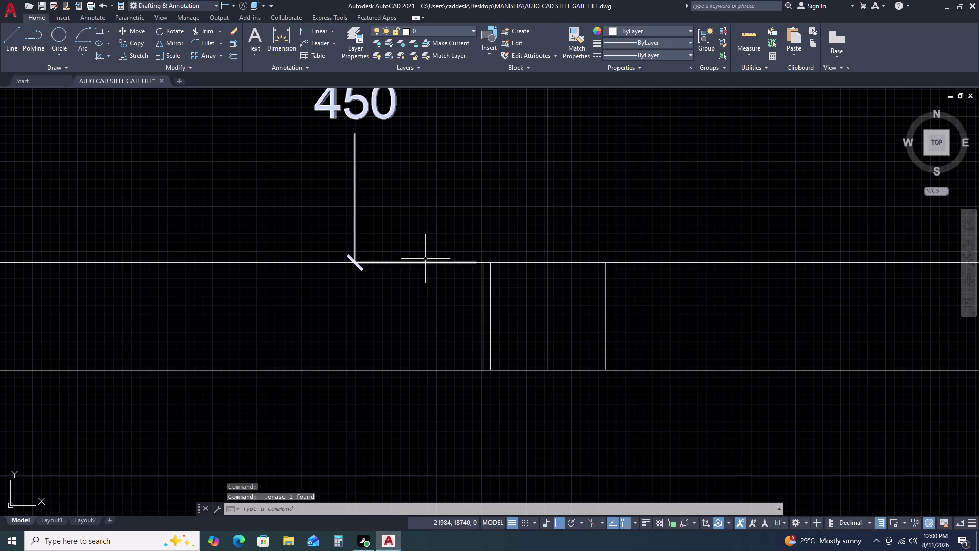
Erase the other stray vertical bar line.
scroll(up, 3)
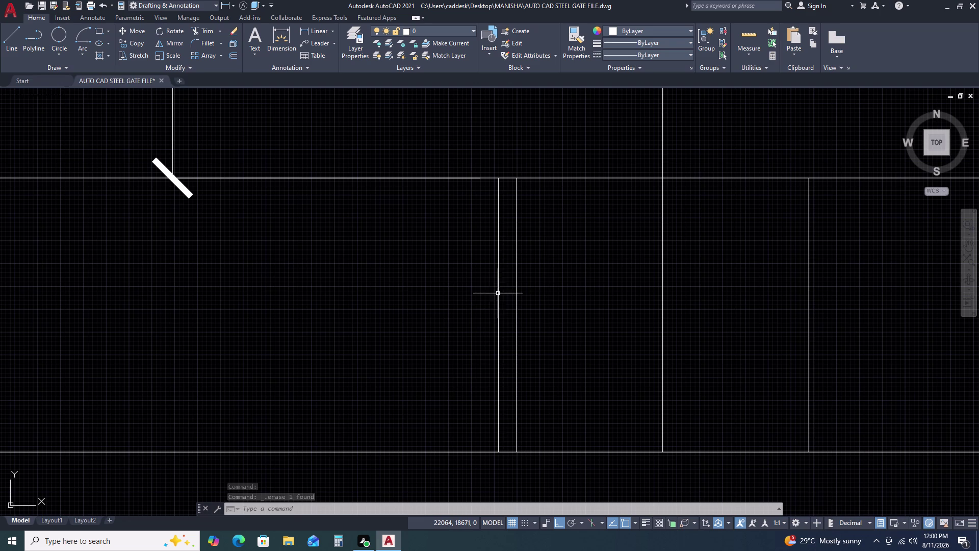
click(500, 286)
key(Delete)
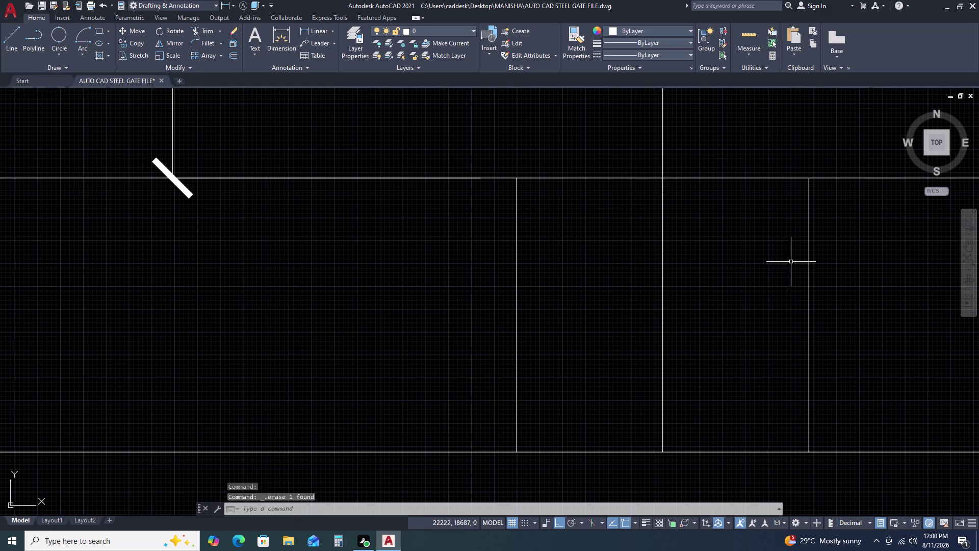
click(810, 249)
Offset a vertical bar line by the default 10 units.
text(O)
key(space)
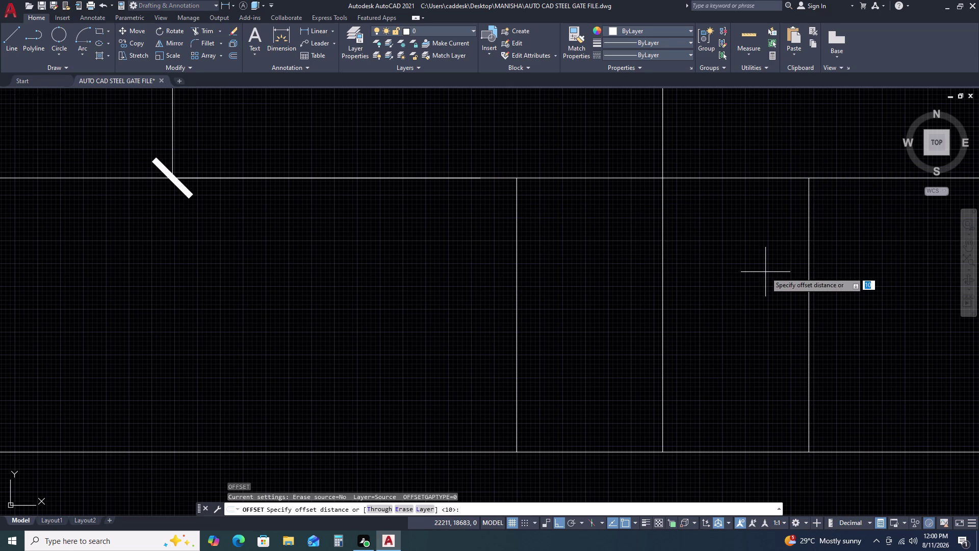
key(space)
click(740, 288)
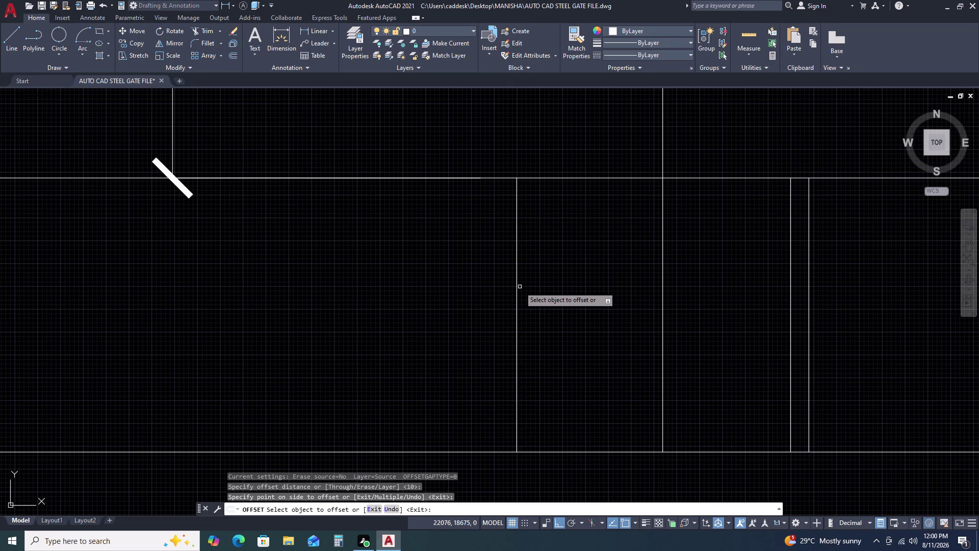
click(518, 293)
click(560, 293)
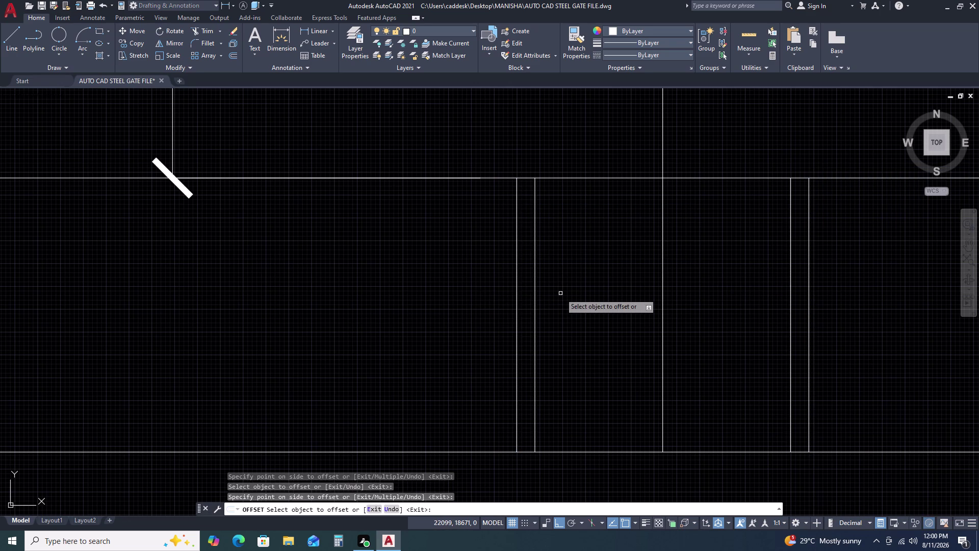
key(Escape)
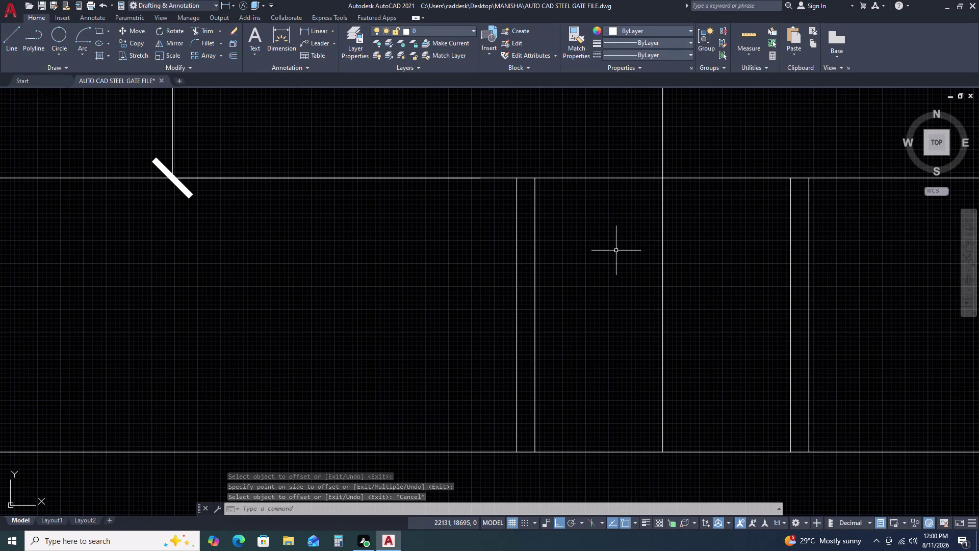
scroll(down, 3)
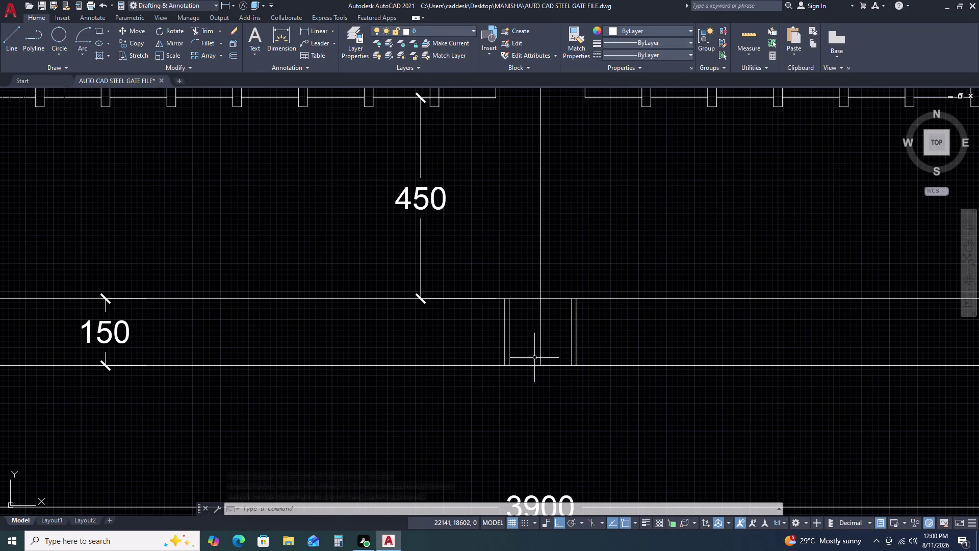
scroll(down, 3)
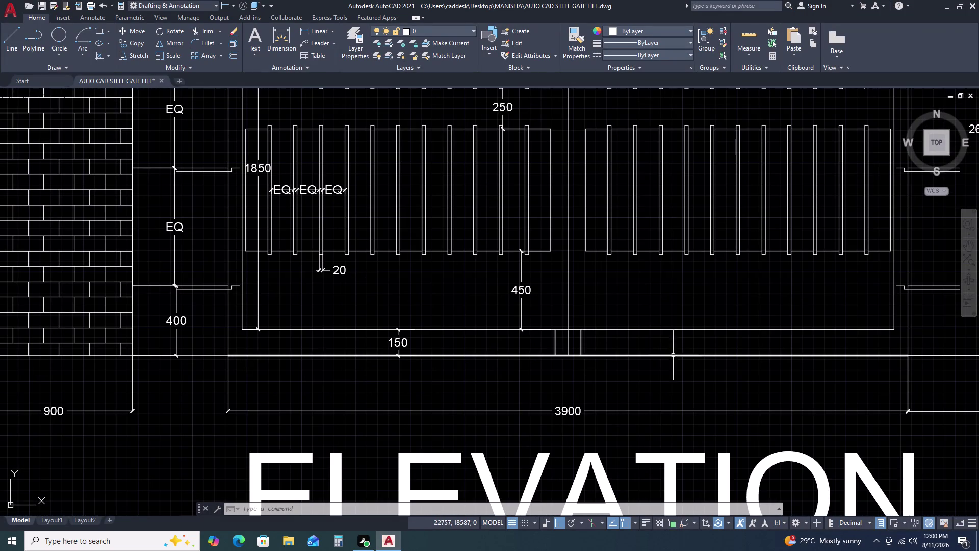
Offset two bar lines 128 units, one to each side.
middle_drag(654, 348, 641, 295)
scroll(up, 3)
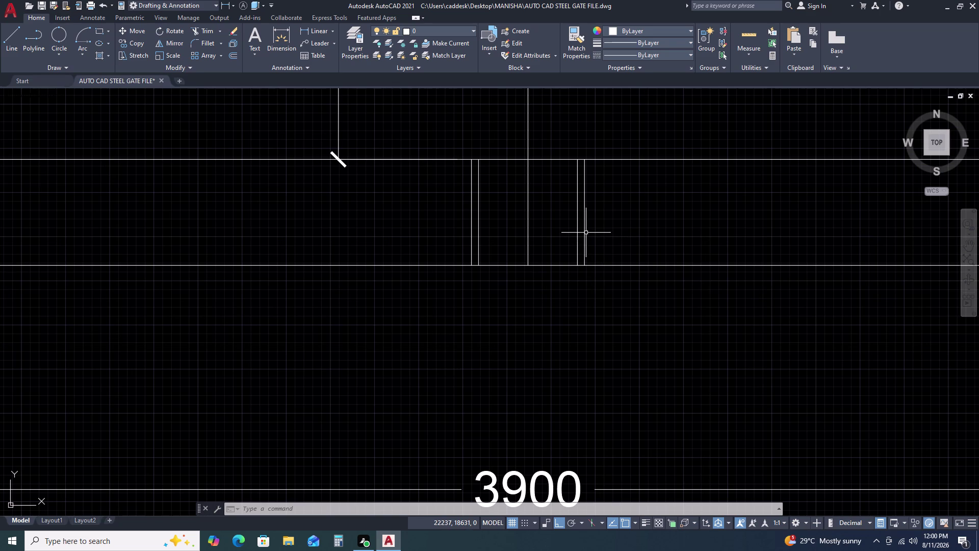
double_click(586, 234)
key(o)
key(space)
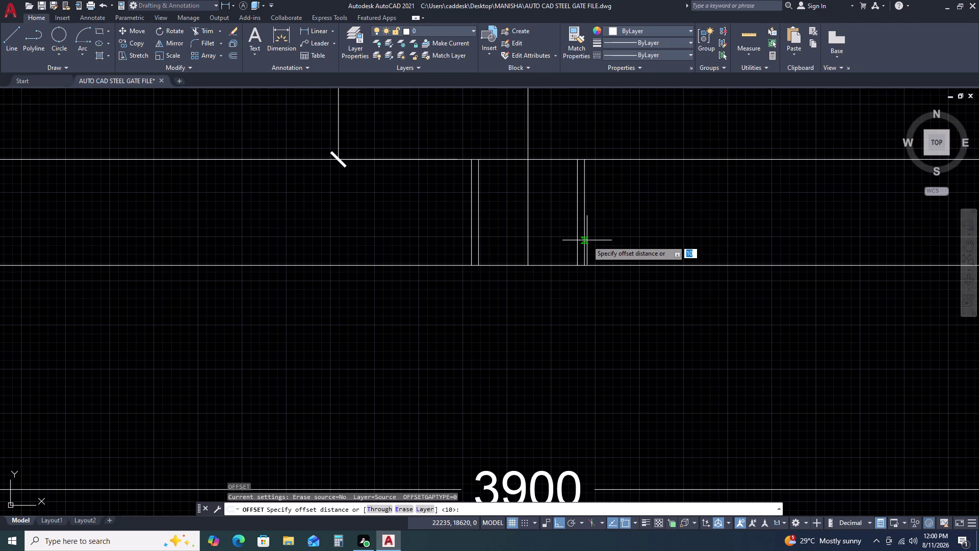
key(1)
key(2)
key(8)
key(space)
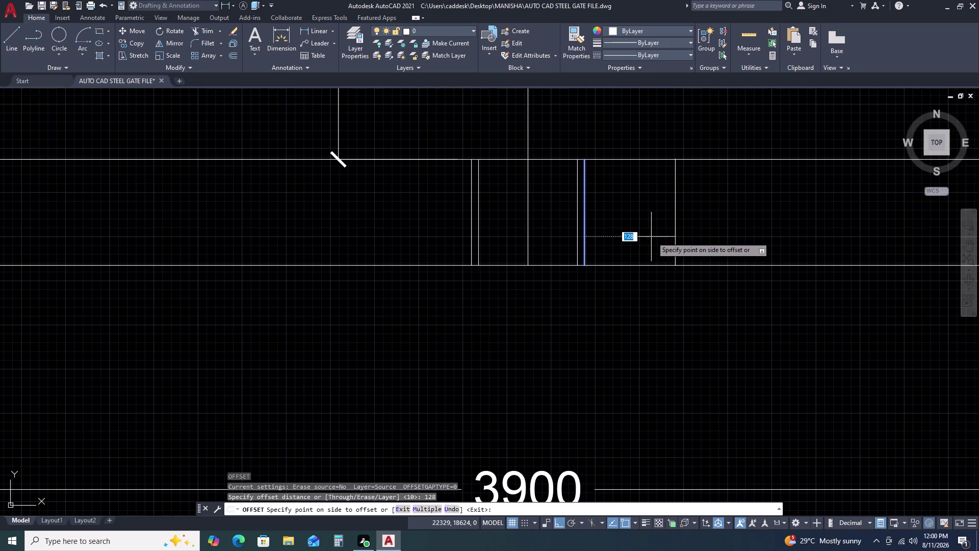
click(652, 237)
drag(470, 235, 453, 242)
click(427, 248)
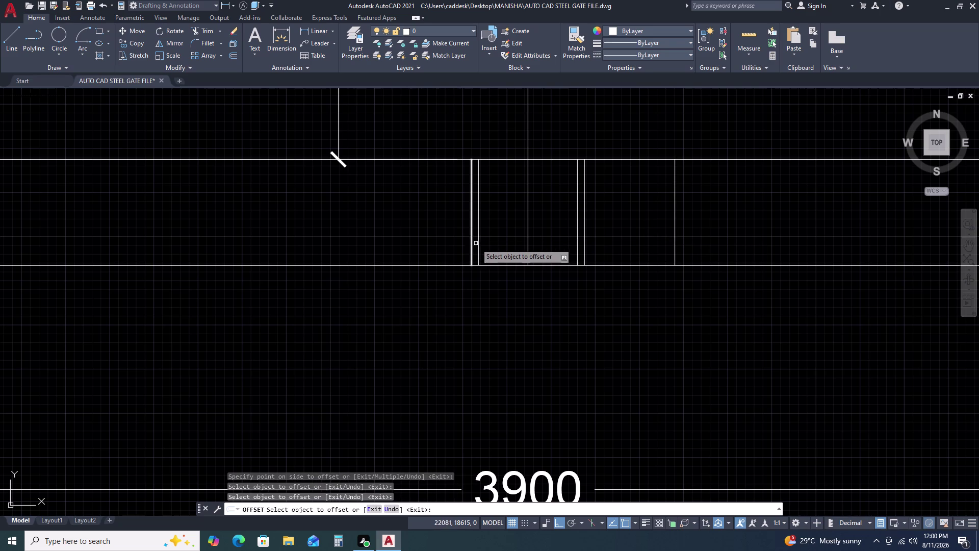
click(472, 245)
click(429, 245)
key(Escape)
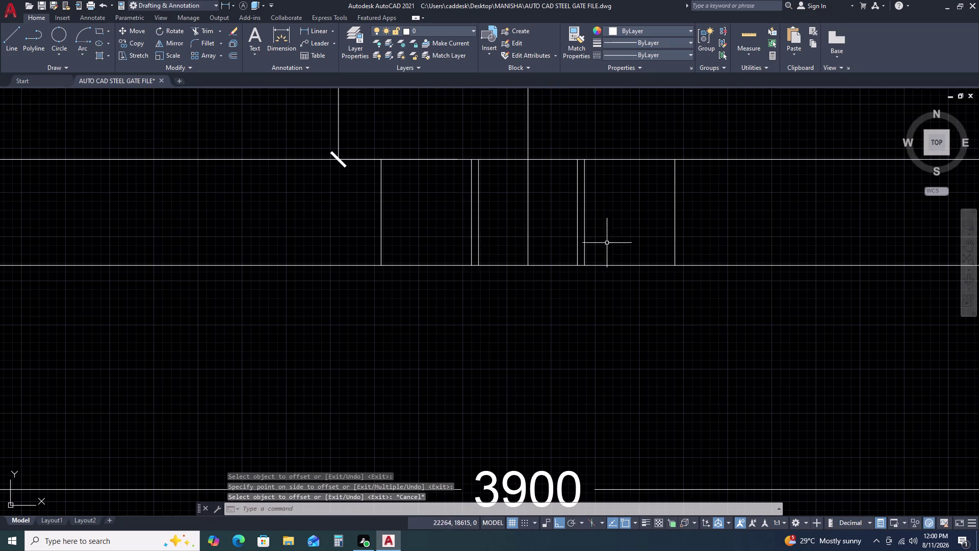
Offset the new bar lines 20 units outward to form paired bars.
click(679, 219)
click(652, 230)
text(O)
key(space)
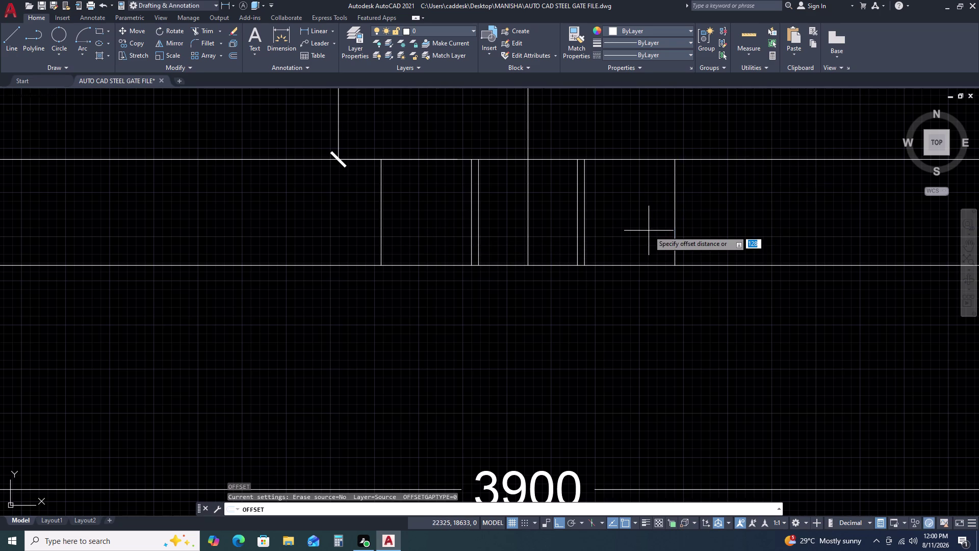
text(20)
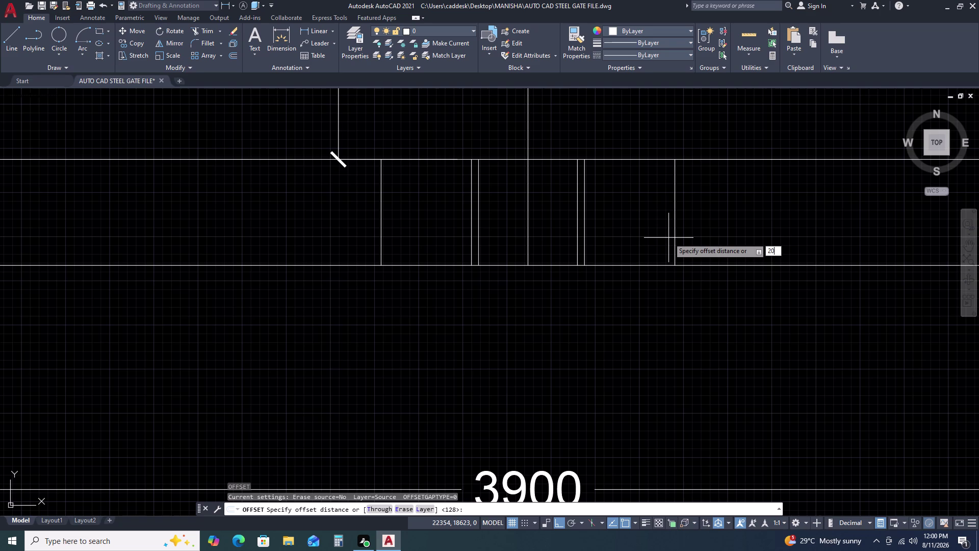
key(space)
click(702, 237)
click(381, 230)
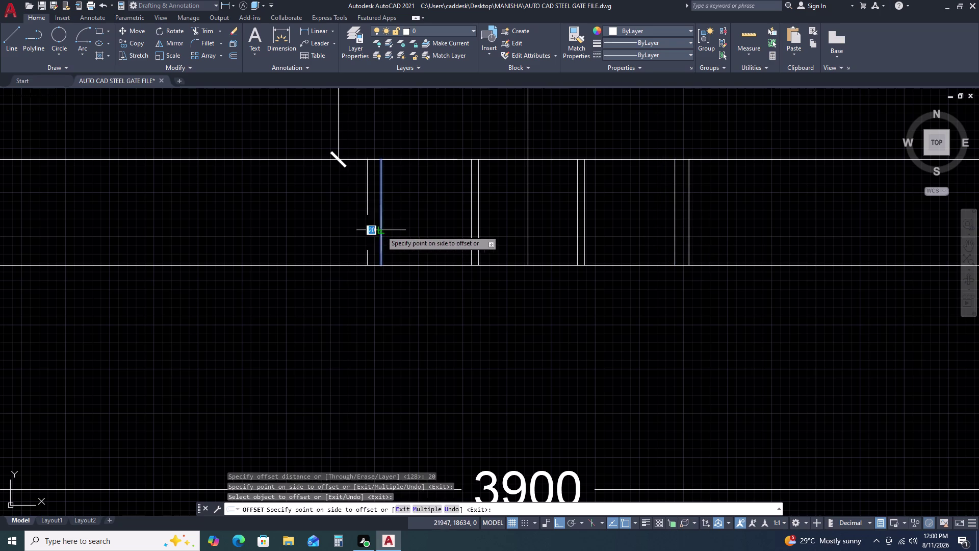
click(356, 235)
key(Escape)
scroll(down, 3)
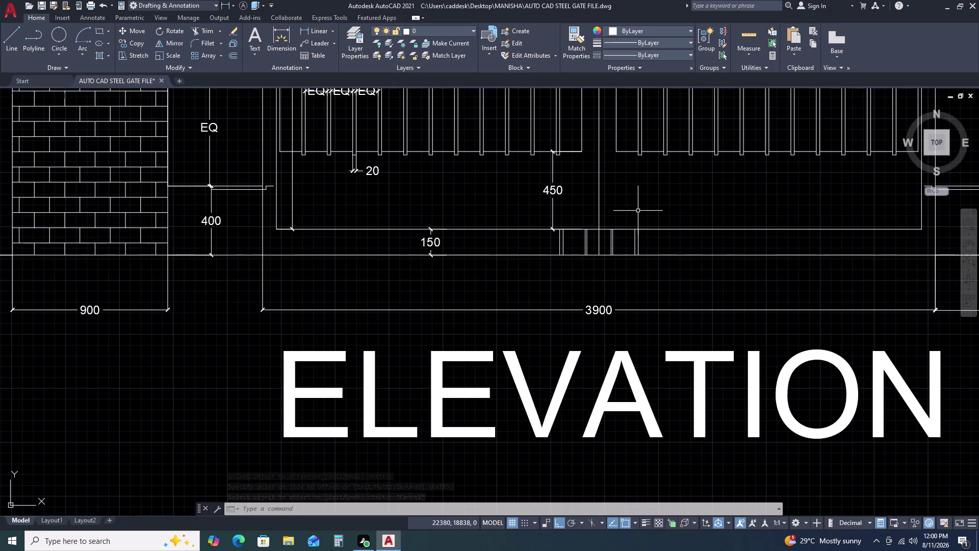
scroll(up, 3)
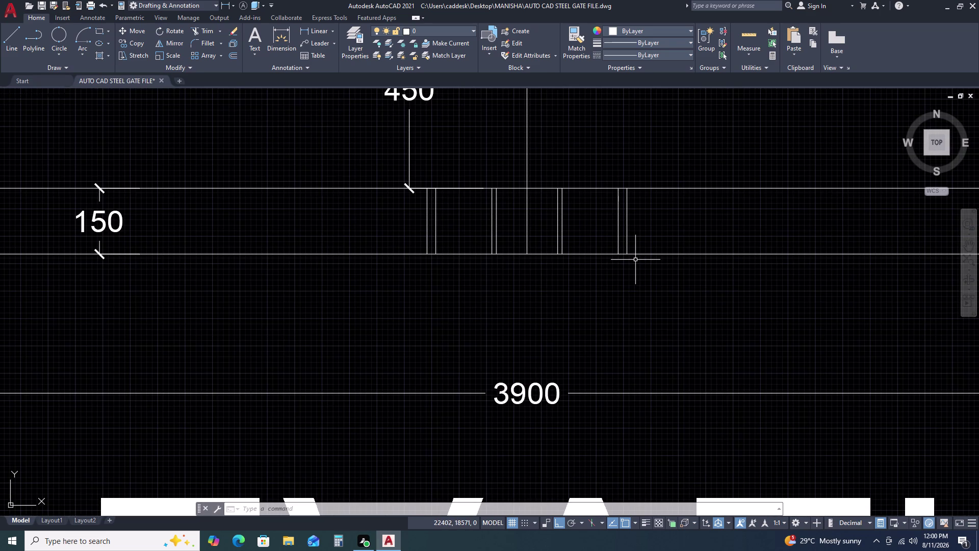
Draw a horizontal crosspiece from the right bar across to the left bar.
text(L)
key(space)
scroll(up, 3)
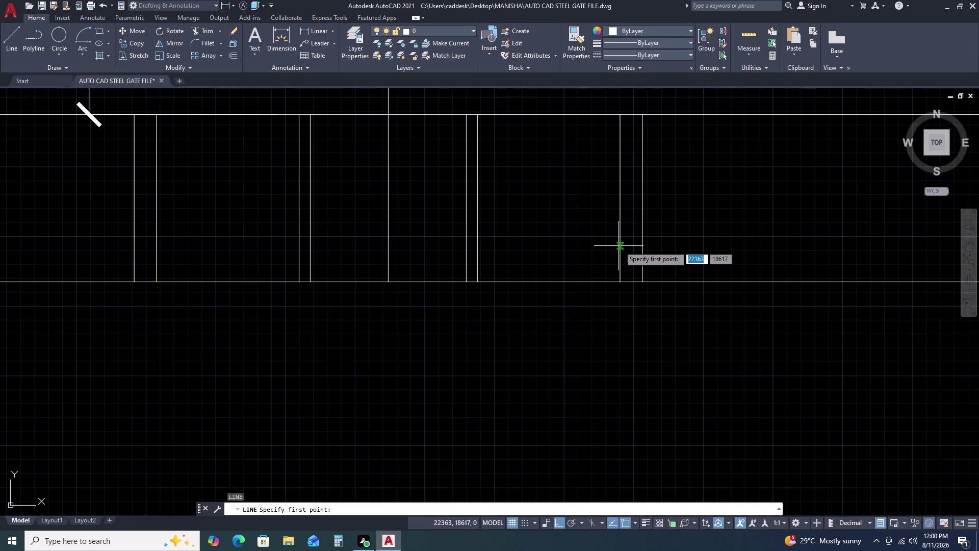
click(619, 244)
click(642, 244)
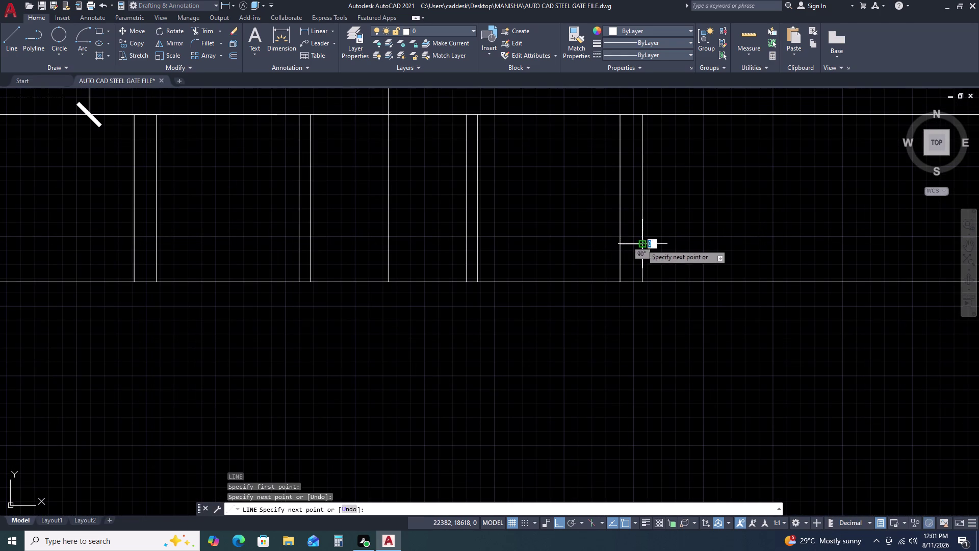
key(Escape)
key(space)
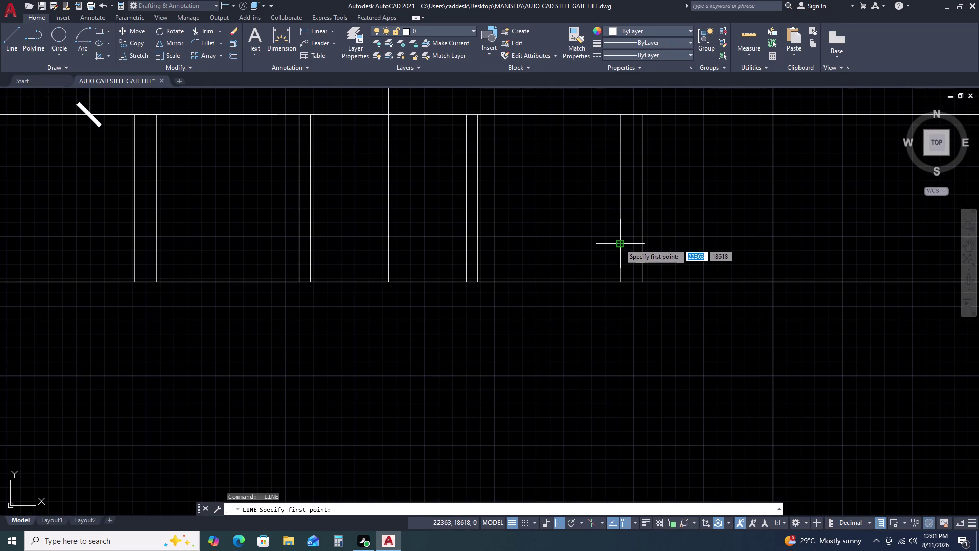
click(620, 243)
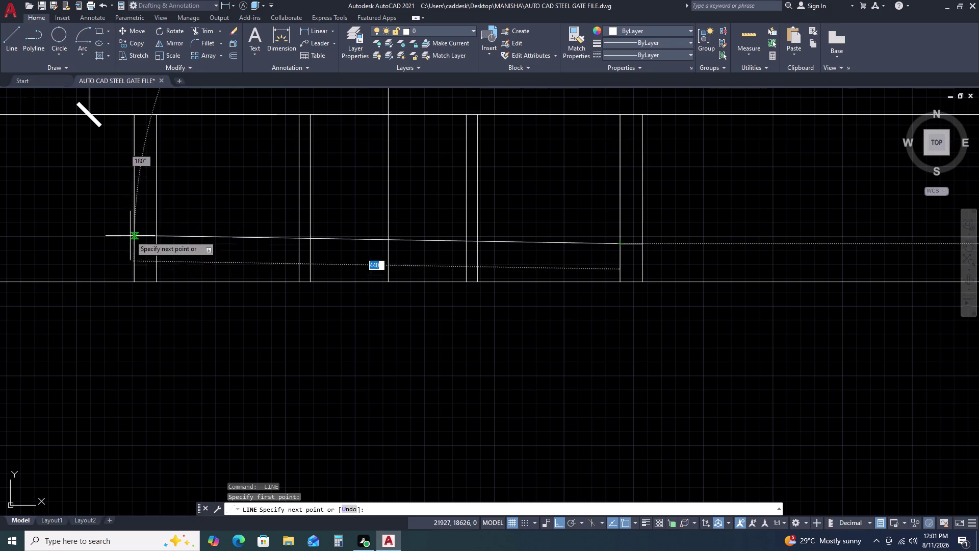
click(134, 243)
key(Escape)
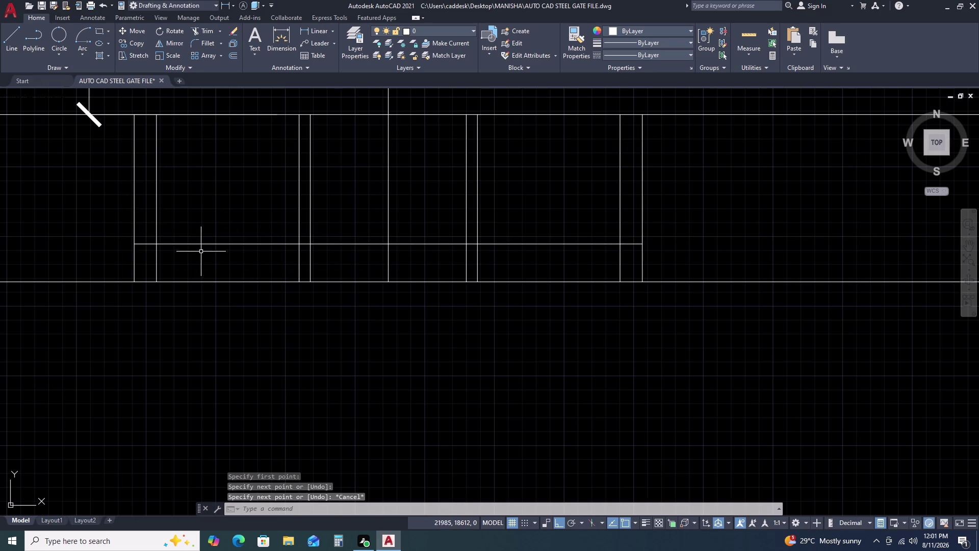
Trim the crosspiece between the paired bars.
text(TR)
key(space)
drag(552, 262, 552, 257)
click(545, 226)
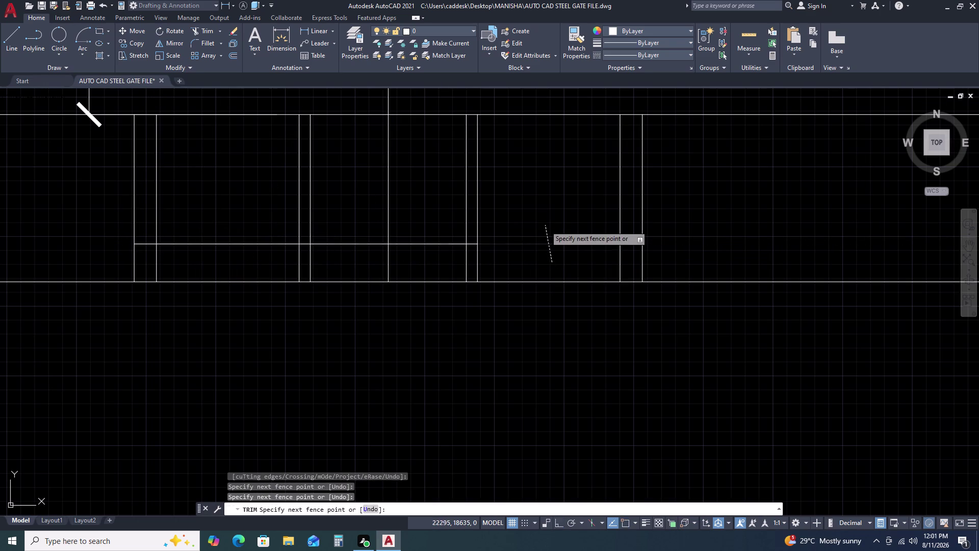
key(Escape)
click(252, 252)
key(Escape)
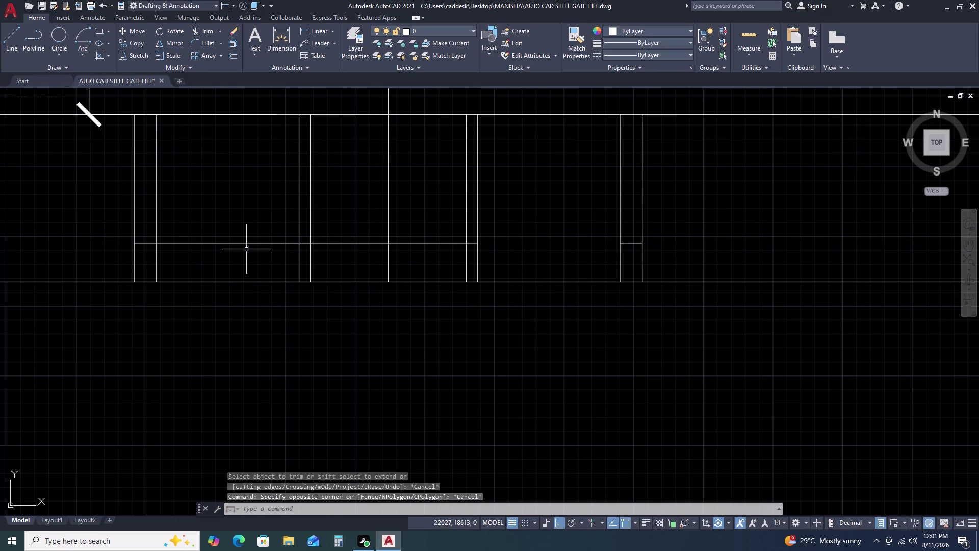
Trim the remaining crosspiece and erase its 160-long middle segment.
key(t)
text(R)
key(space)
drag(248, 250, 248, 236)
click(246, 213)
key(Escape)
drag(386, 257, 382, 249)
click(358, 228)
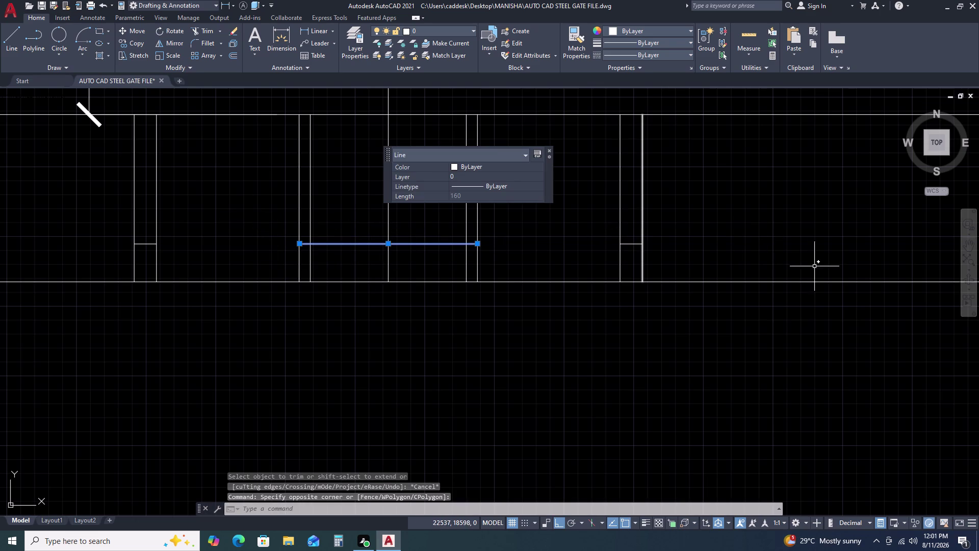
key(Delete)
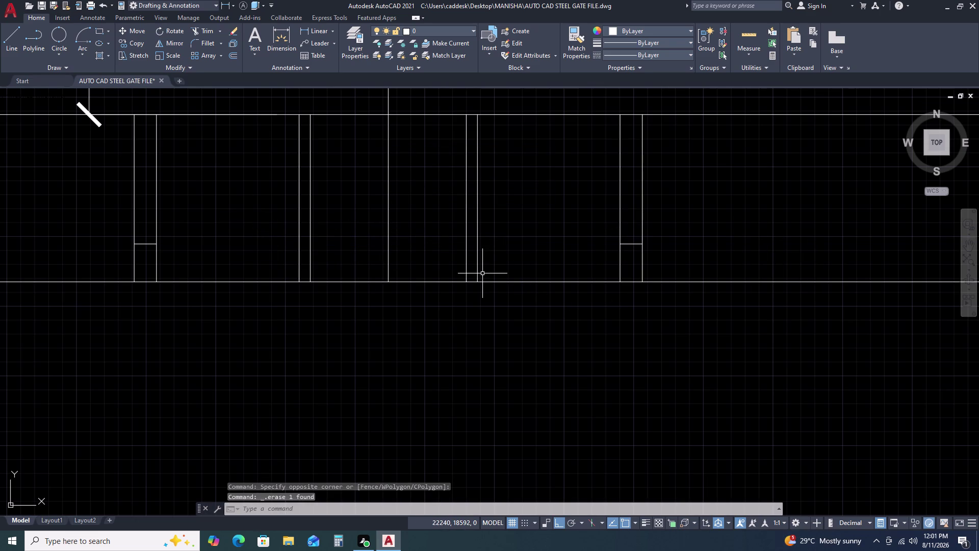
text(L)
key(space)
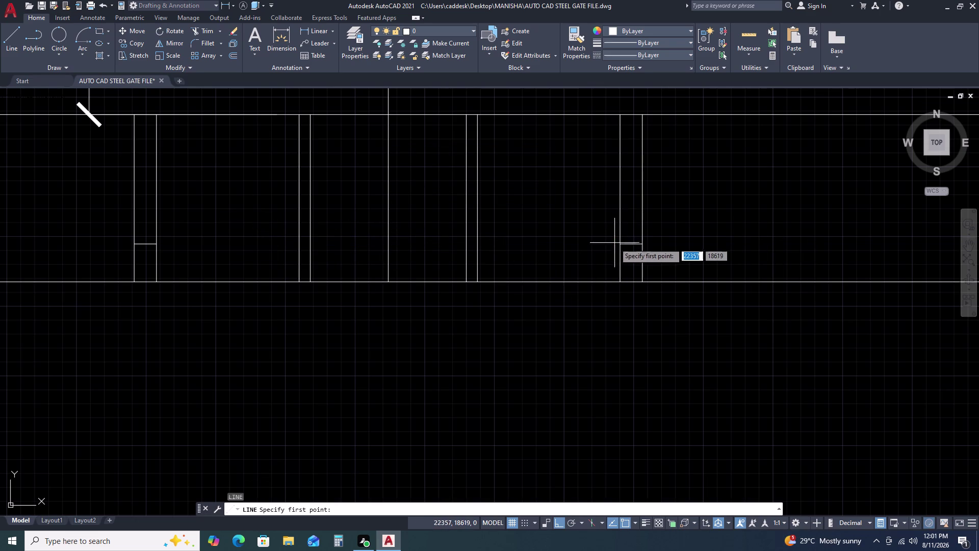
Draw two slanted lines from the bar's sides to its bottom centre.
click(620, 246)
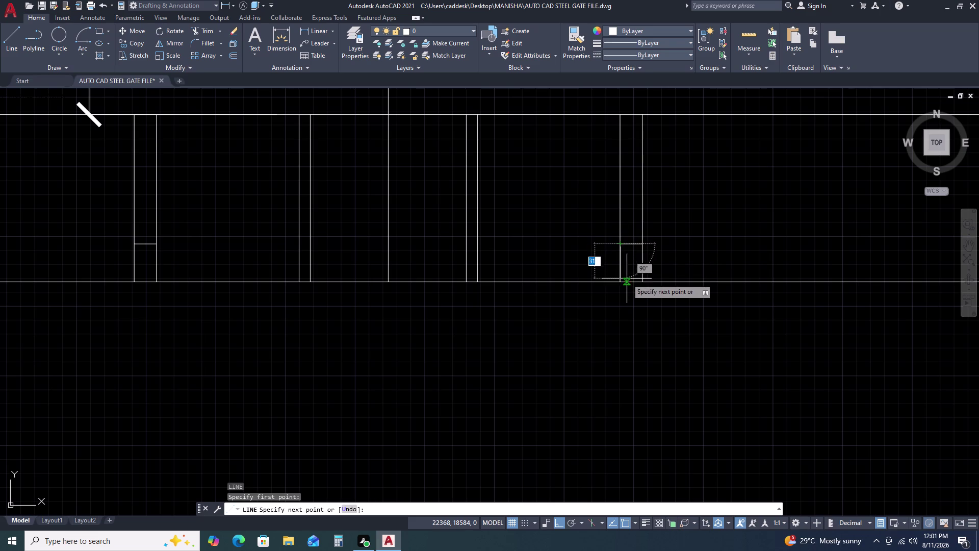
click(628, 283)
key(Escape)
key(space)
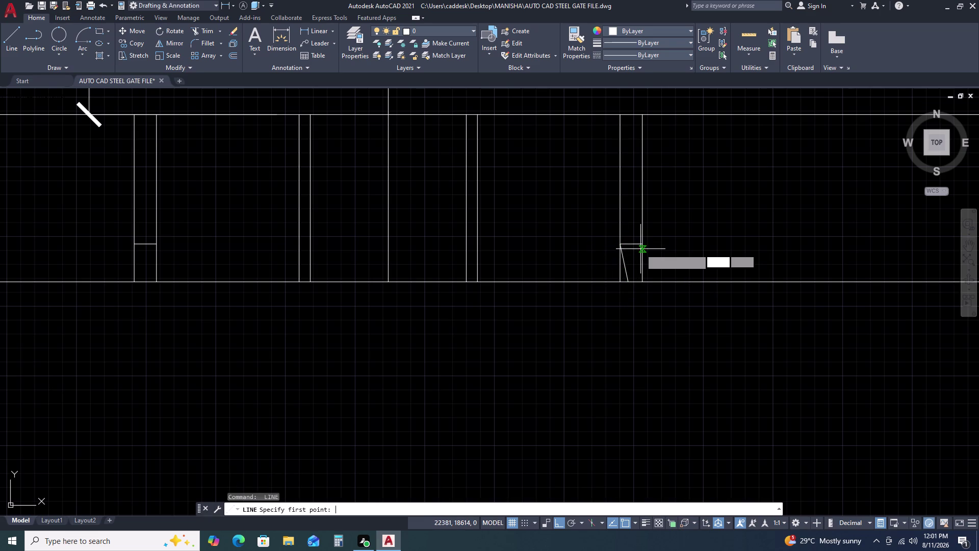
click(641, 245)
scroll(up, 3)
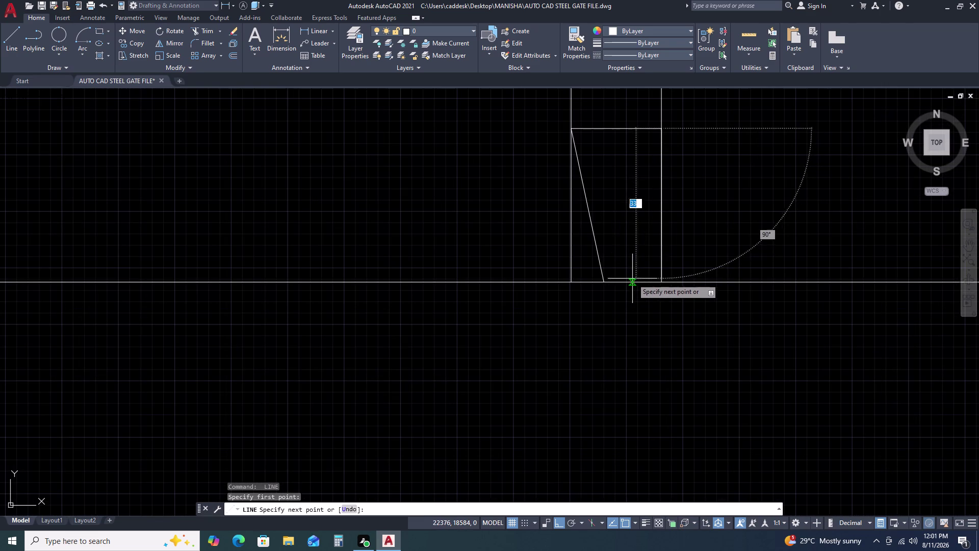
click(633, 282)
key(Escape)
scroll(down, 3)
Trim the straight bar sides below the taper to leave a pointed tip.
text(TR)
key(space)
scroll(up, 3)
click(689, 240)
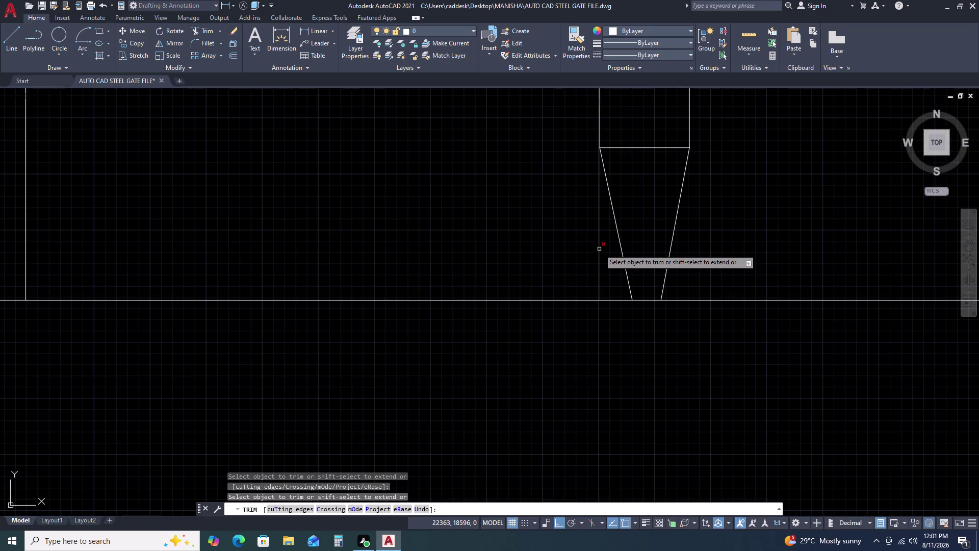
click(600, 249)
key(Escape)
scroll(down, 3)
key(l)
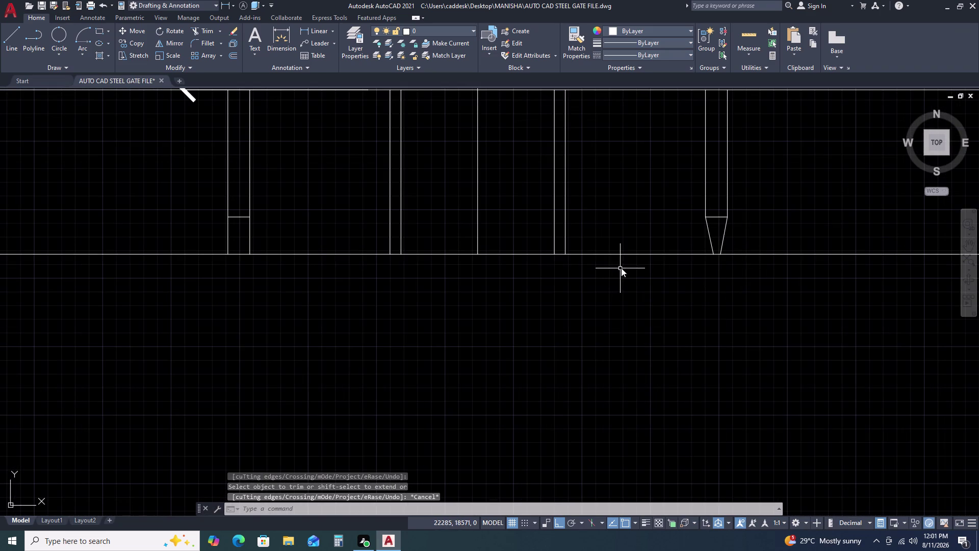
key(space)
scroll(down, 3)
middle_drag(451, 236, 465, 236)
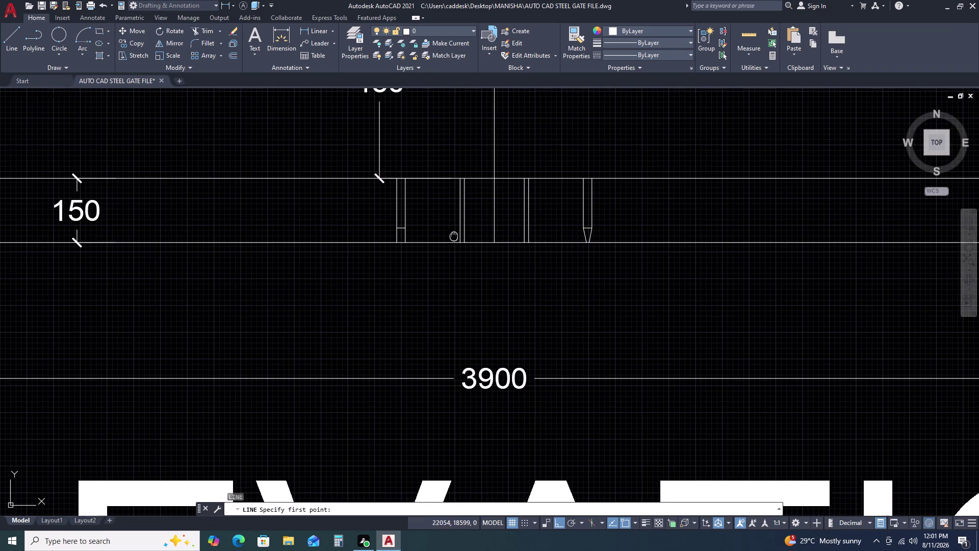
Draw slanted edges from the bar's right and left sides to its bottom centre.
middle_drag(464, 236, 502, 236)
middle_click(528, 235)
scroll(up, 3)
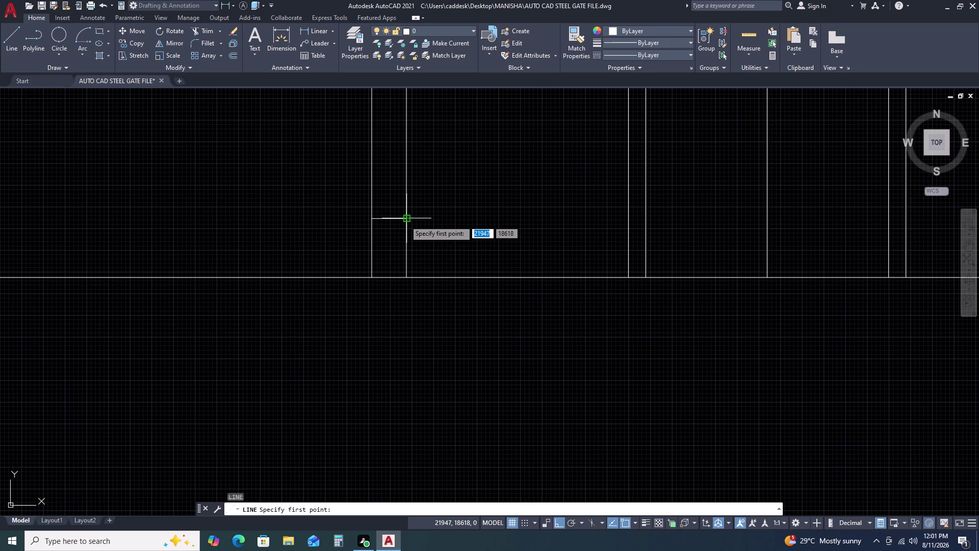
click(405, 220)
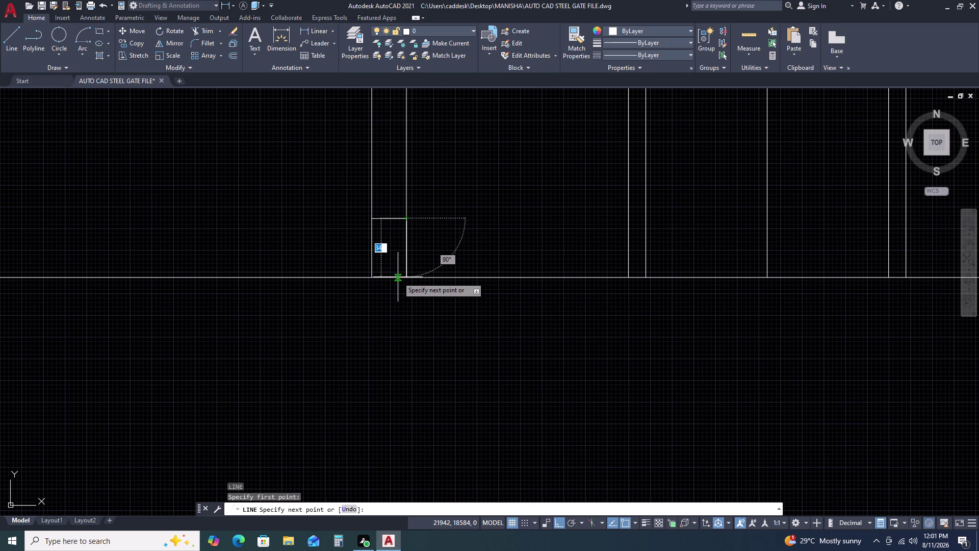
click(397, 276)
key(space)
key(space)
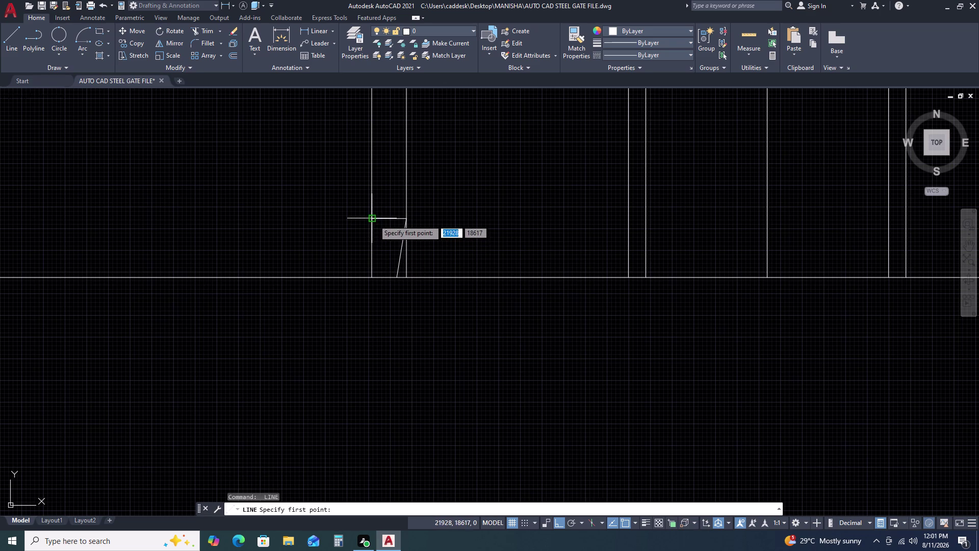
click(371, 221)
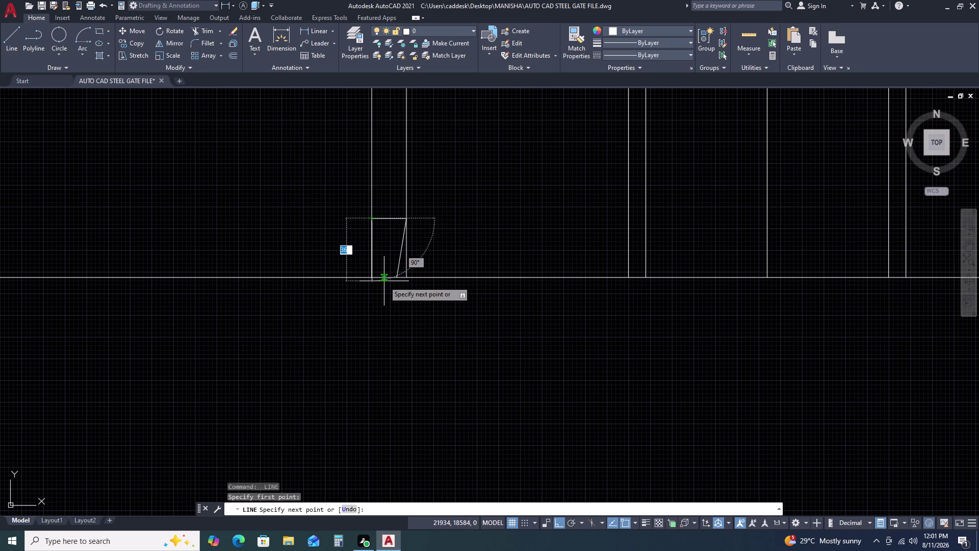
click(384, 281)
key(Escape)
Fence-trim the leftover bar lines below the taper, then zoom out over the gate.
text(TR)
key(space)
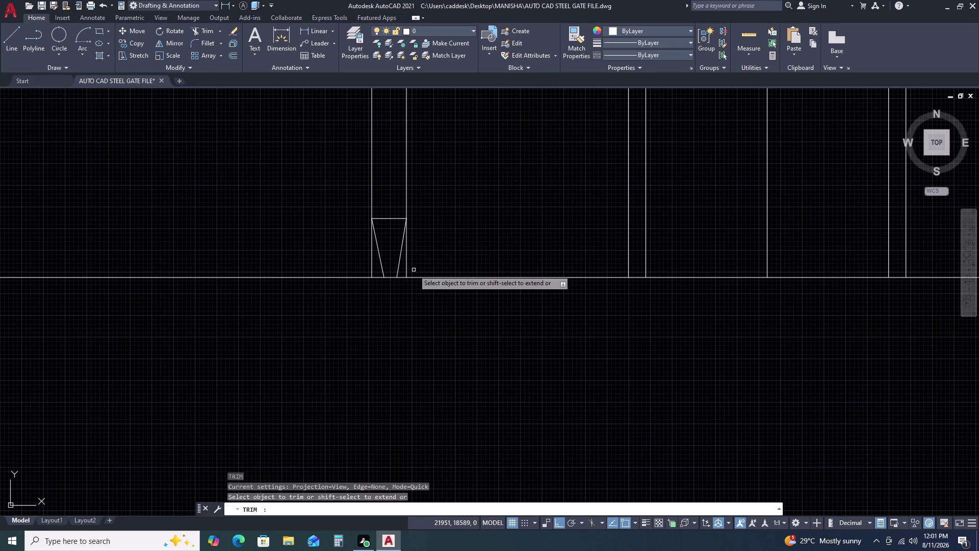
click(410, 263)
click(406, 254)
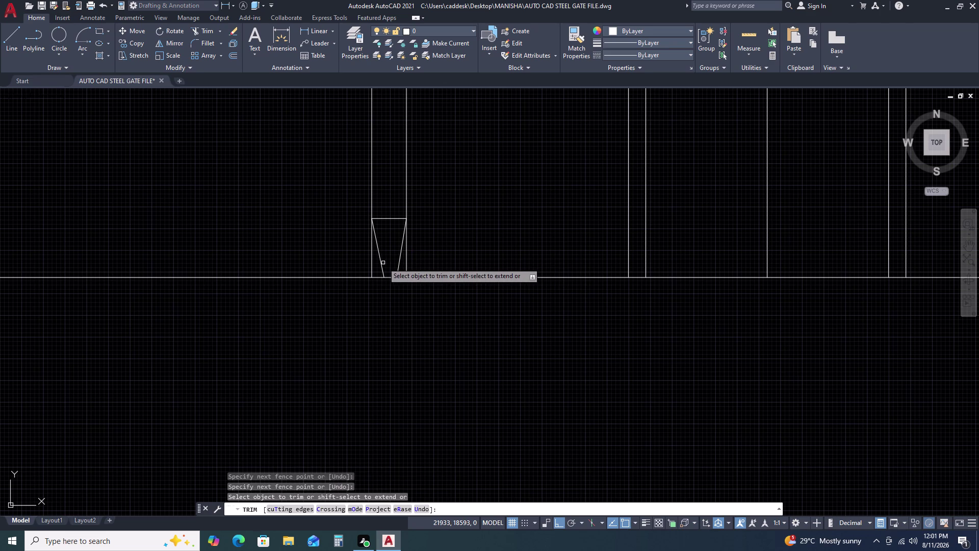
click(377, 265)
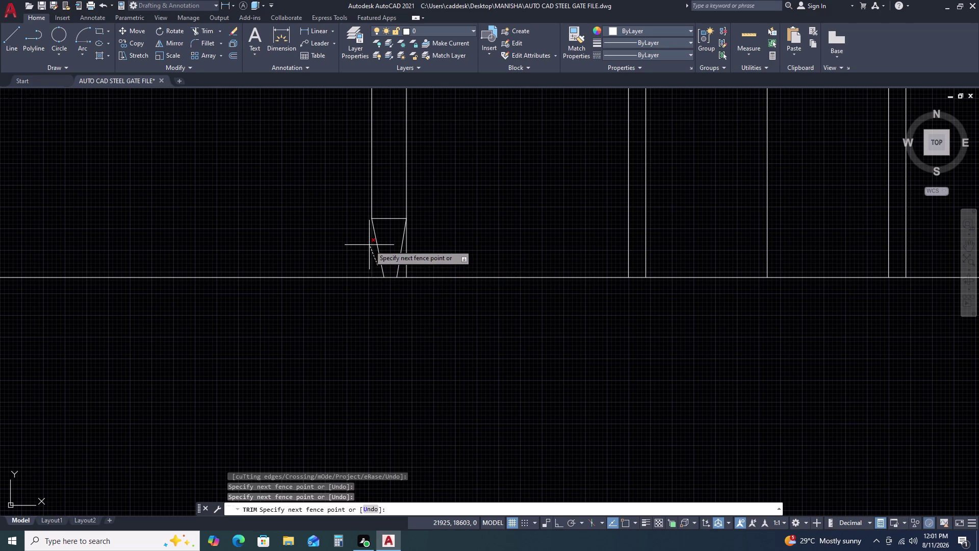
click(369, 245)
click(406, 258)
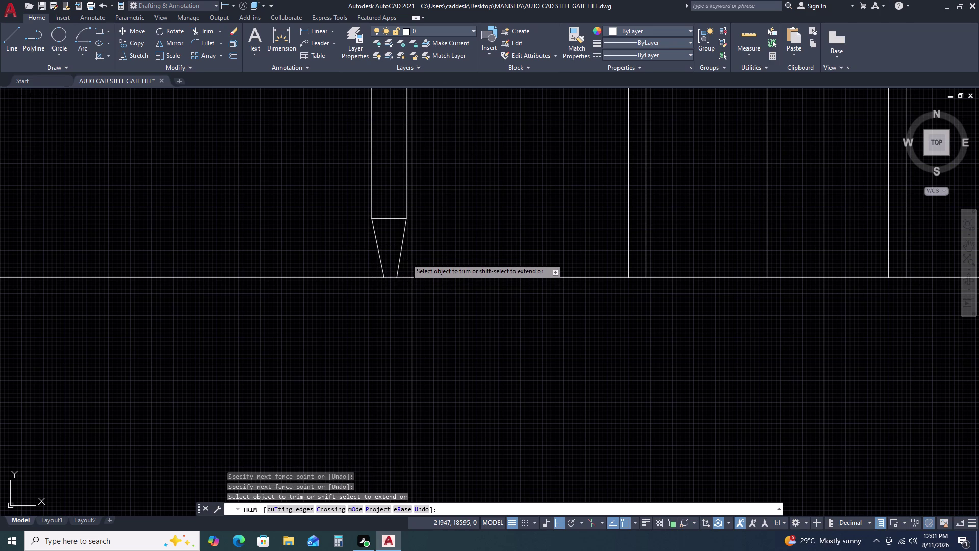
key(Escape)
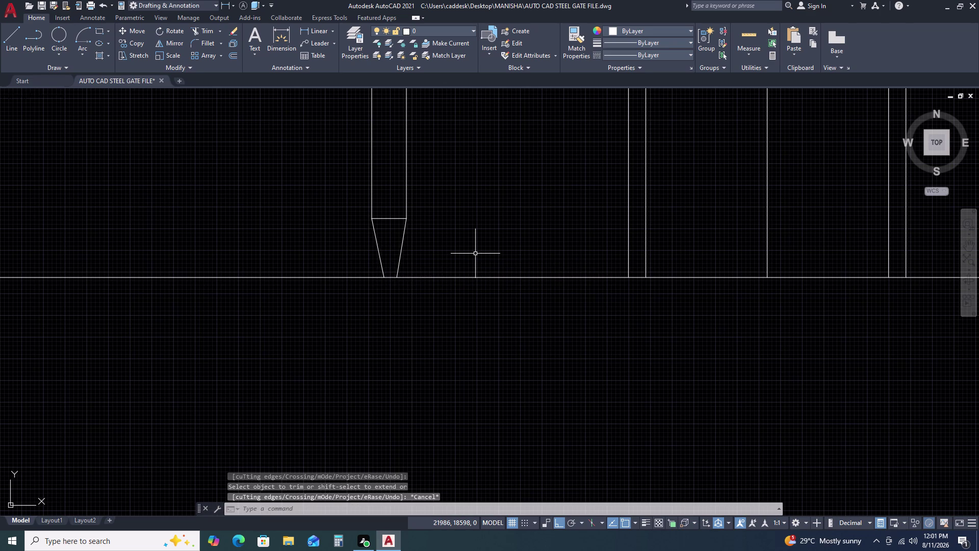
scroll(down, 3)
scroll(down, 3)
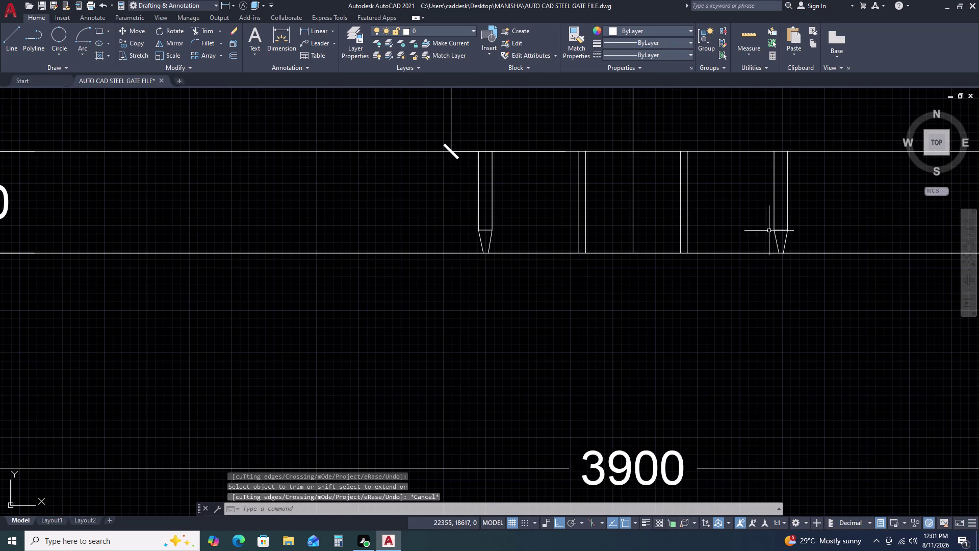
scroll(down, 3)
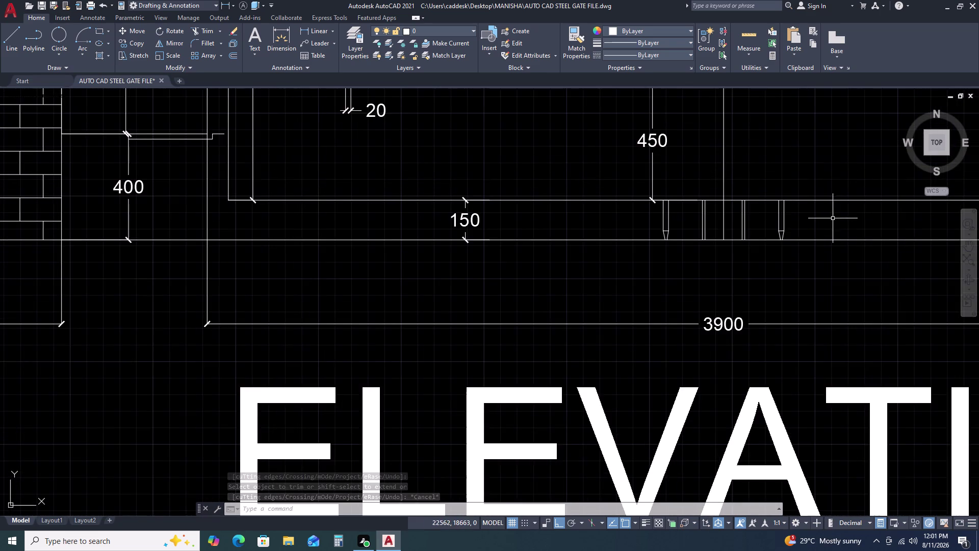
middle_drag(833, 218, 707, 256)
middle_click(681, 261)
middle_click(676, 261)
scroll(down, 3)
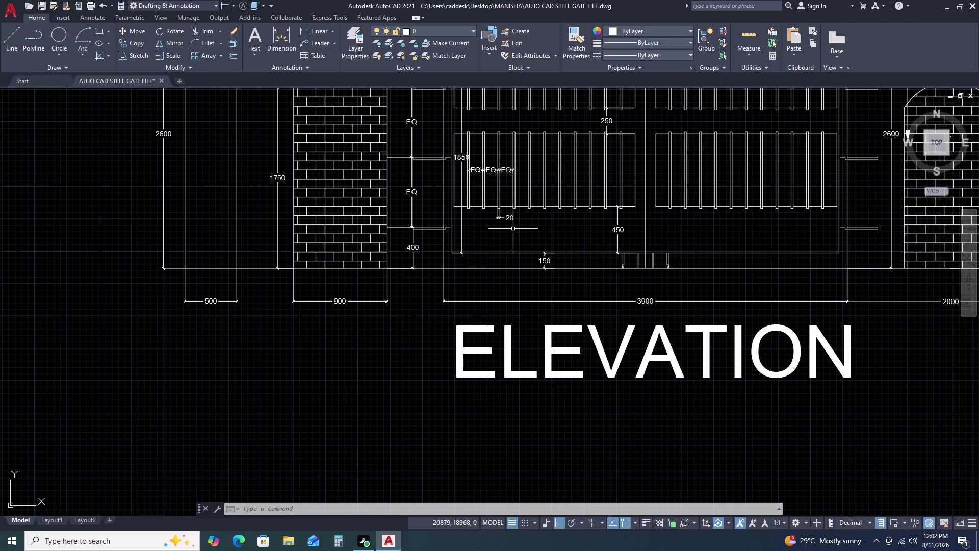
Pan up to the top arches, abandon a trial line on the centre bar, and start EXTEND.
scroll(down, 3)
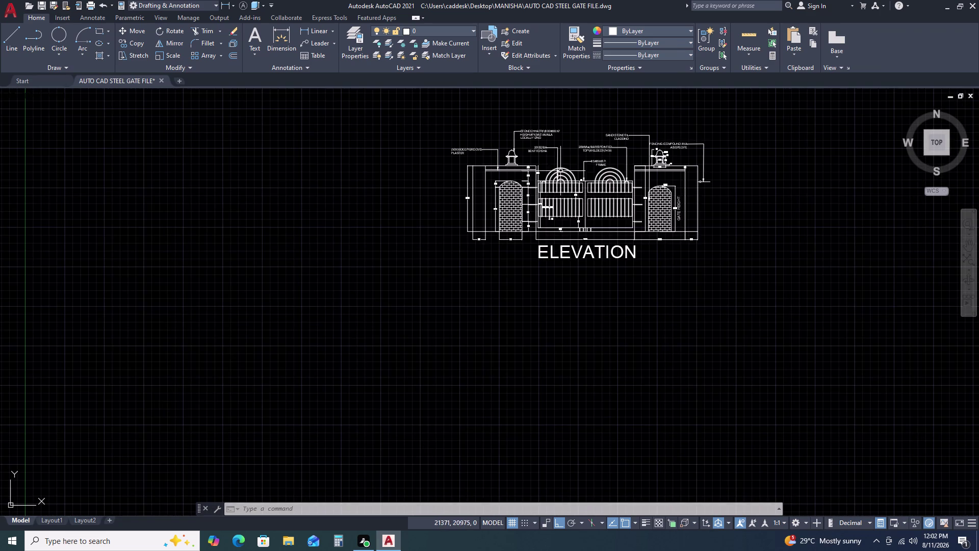
scroll(up, 3)
scroll(up, 3)
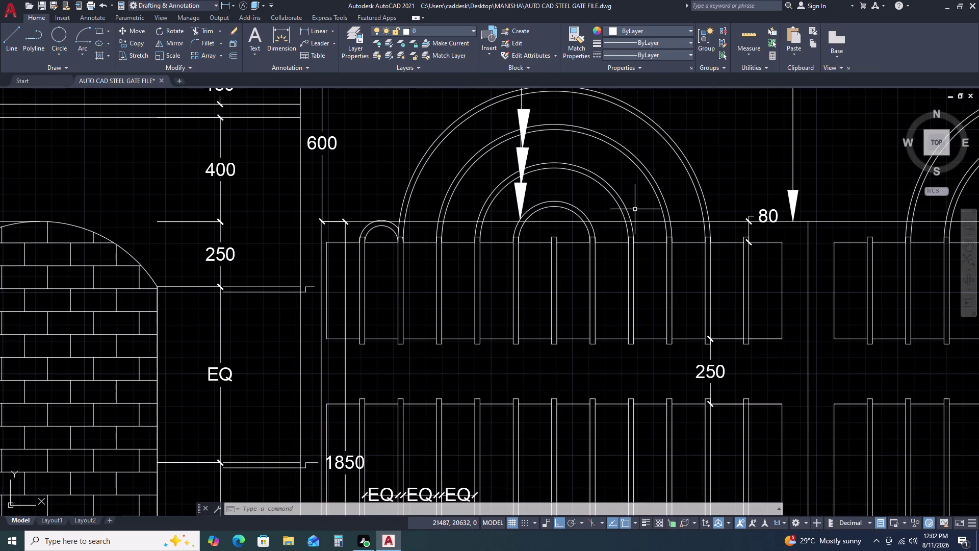
key(l)
key(space)
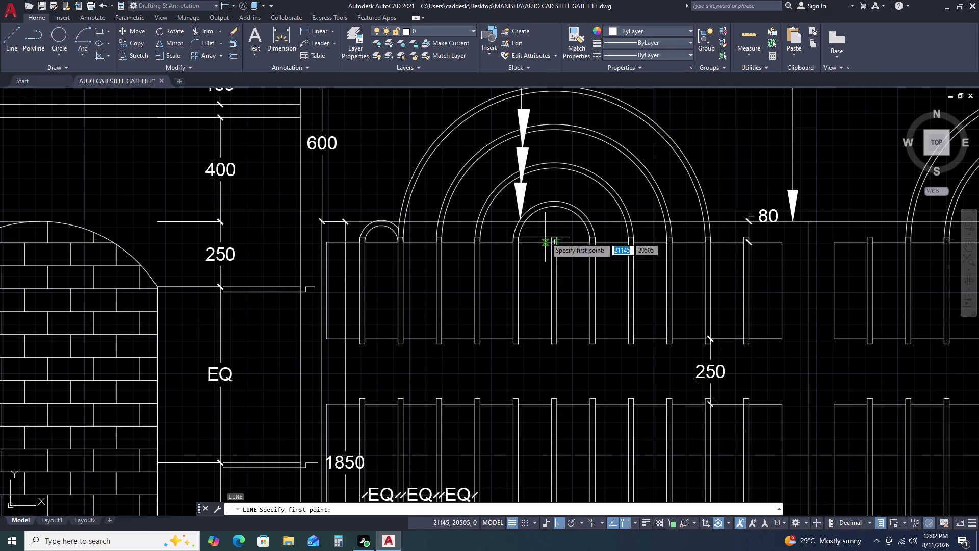
click(549, 237)
middle_drag(548, 124, 549, 160)
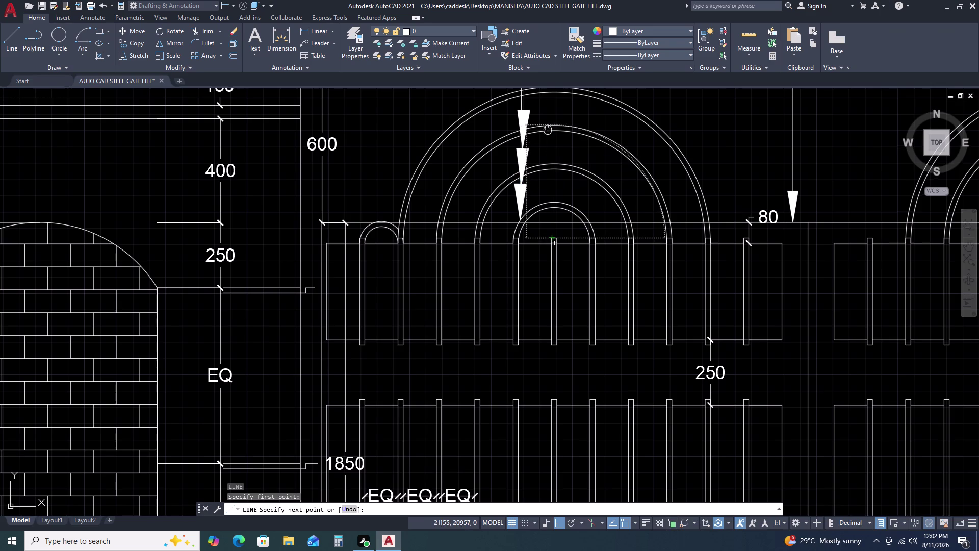
middle_drag(549, 160, 549, 257)
middle_click(548, 256)
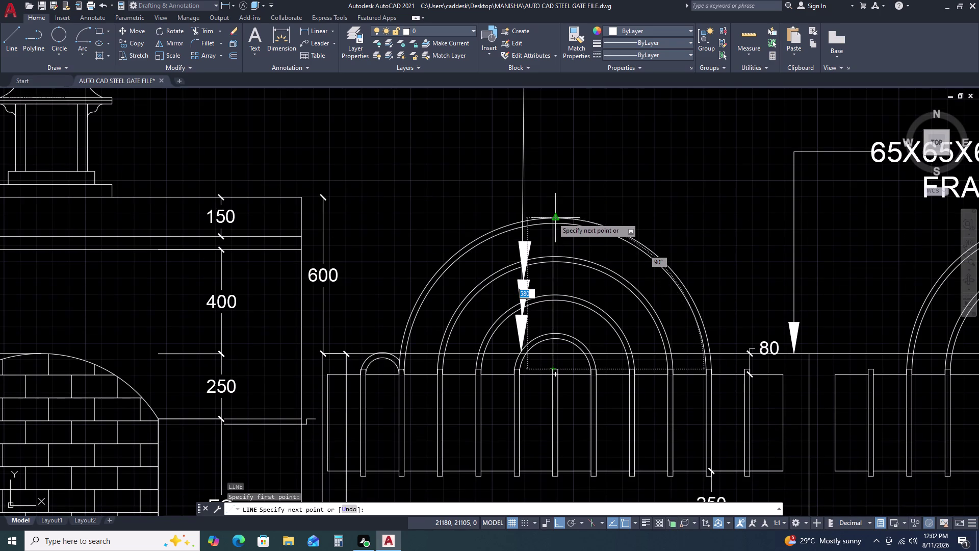
key(Escape)
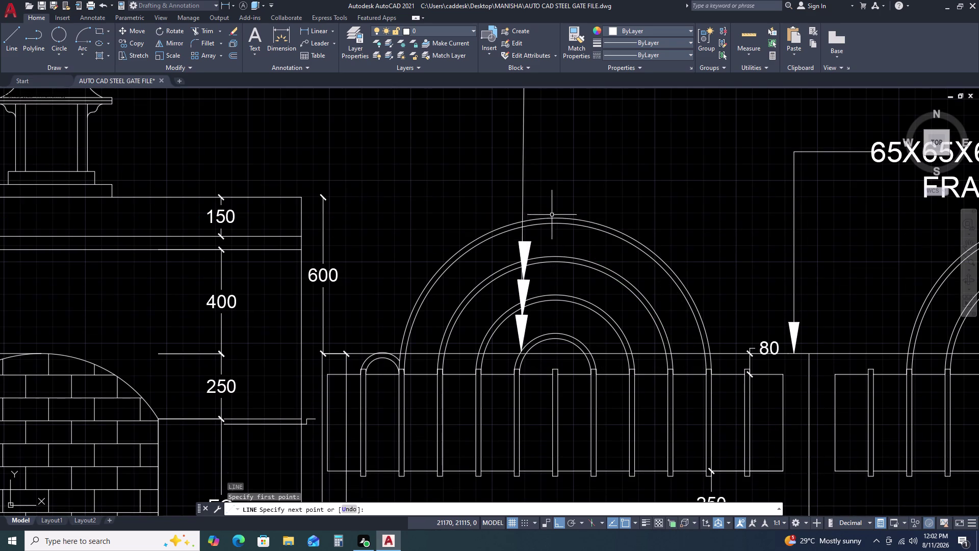
text(EX)
key(space)
scroll(up, 3)
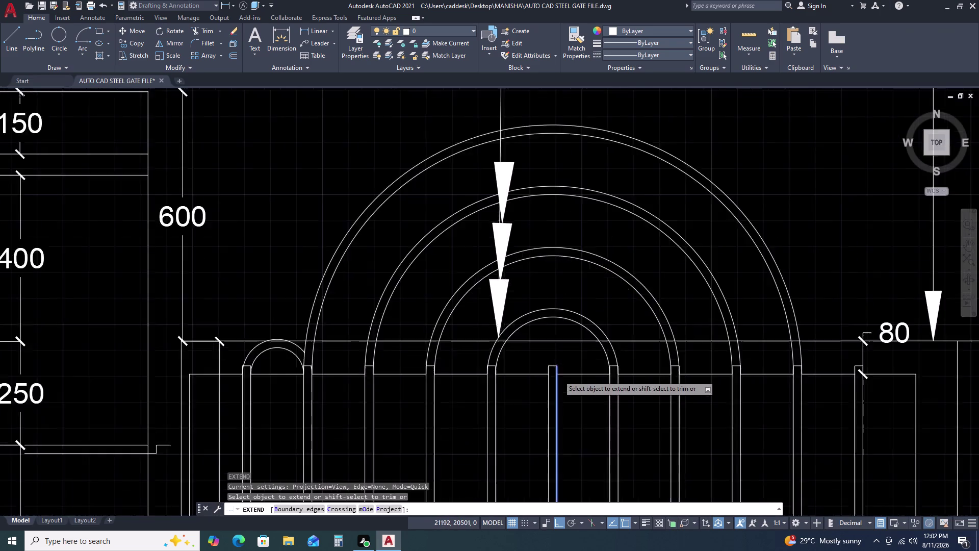
scroll(up, 3)
click(559, 362)
click(509, 365)
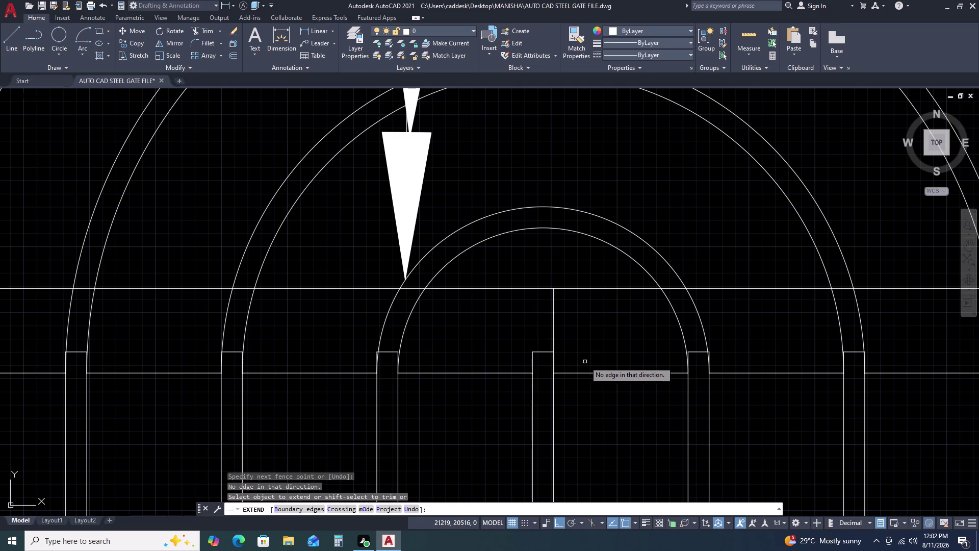
drag(578, 358, 563, 356)
click(517, 363)
drag(582, 355, 556, 355)
drag(519, 363, 538, 363)
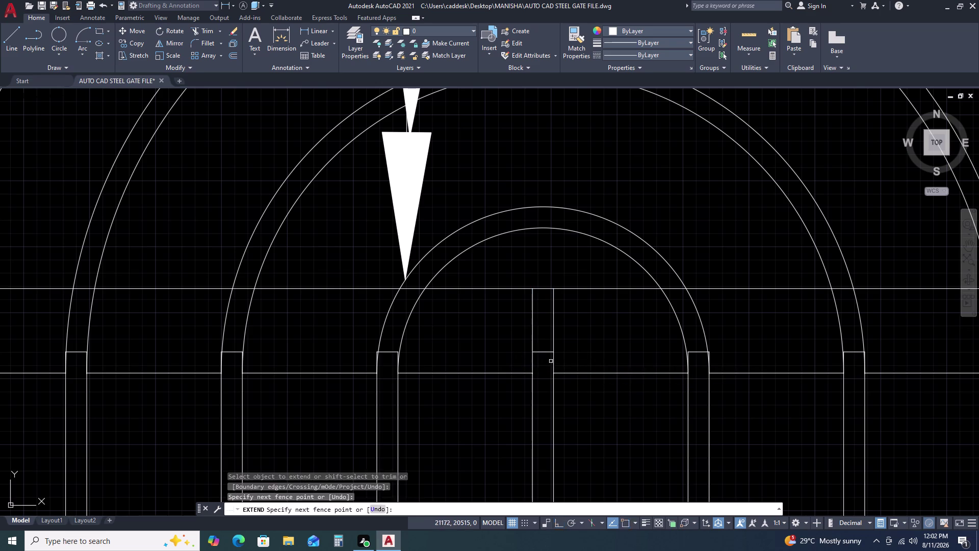
drag(578, 315, 554, 319)
click(476, 318)
click(583, 317)
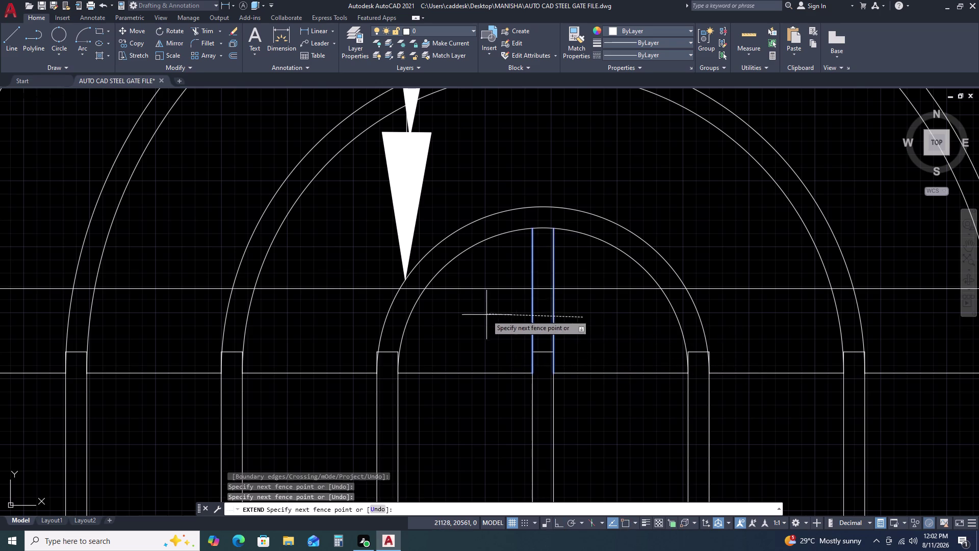
click(486, 315)
drag(606, 316, 600, 316)
click(512, 320)
drag(577, 257, 568, 259)
click(493, 268)
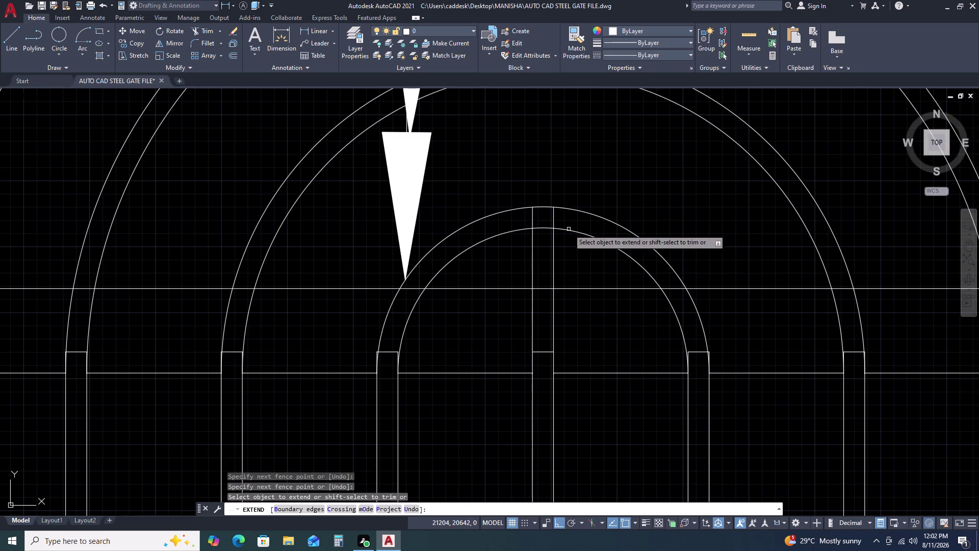
click(569, 219)
click(514, 219)
drag(607, 153, 577, 153)
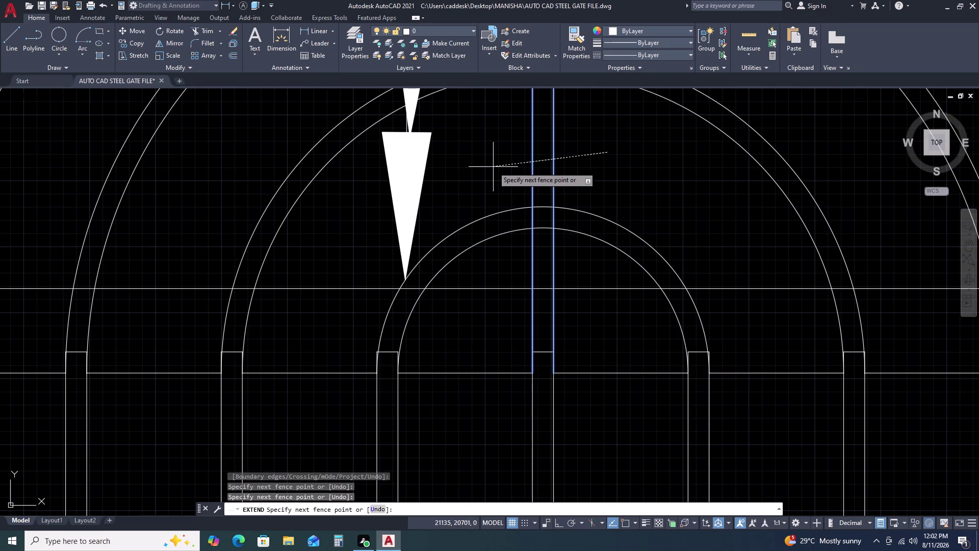
scroll(down, 3)
click(515, 175)
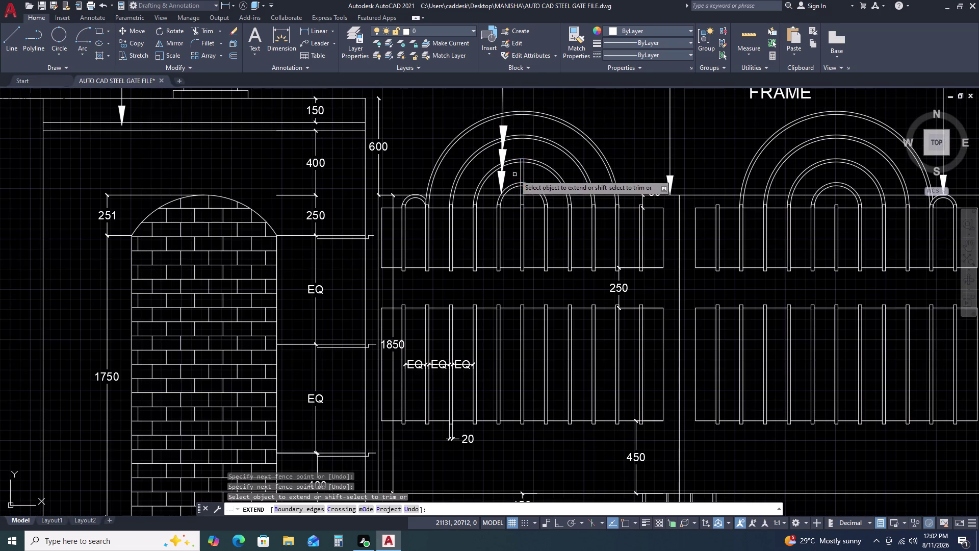
scroll(up, 3)
middle_drag(574, 193, 621, 339)
middle_click(623, 343)
scroll(down, 3)
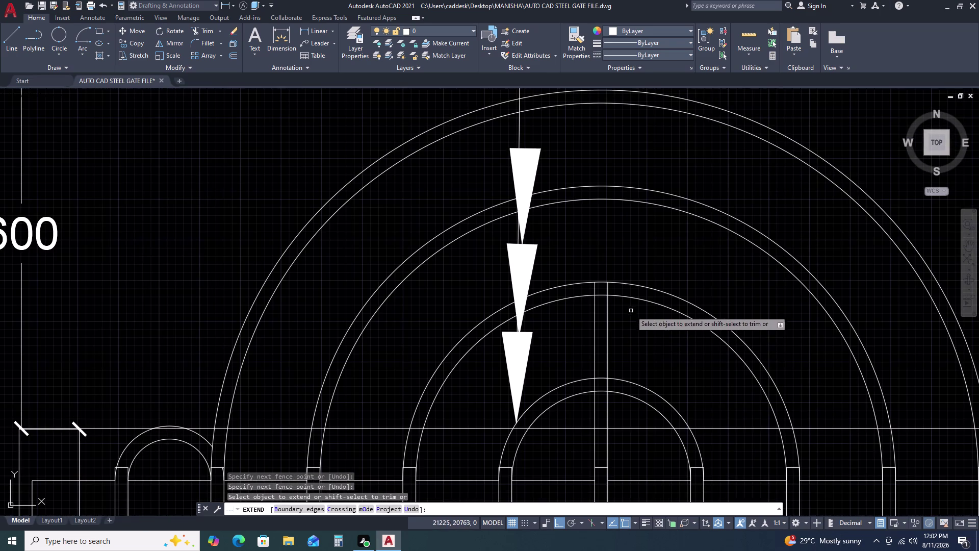
scroll(up, 3)
click(616, 288)
click(551, 289)
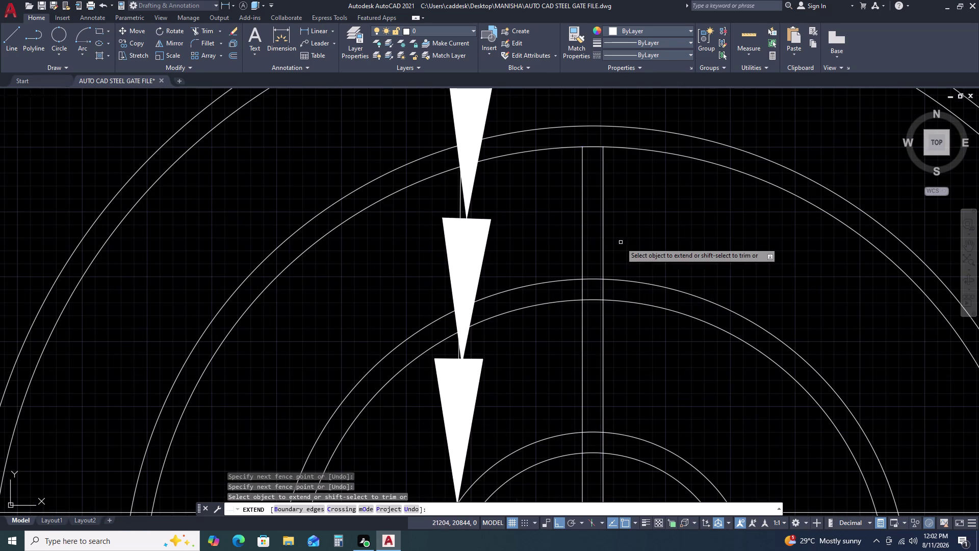
click(629, 235)
click(557, 236)
scroll(down, 3)
scroll(up, 3)
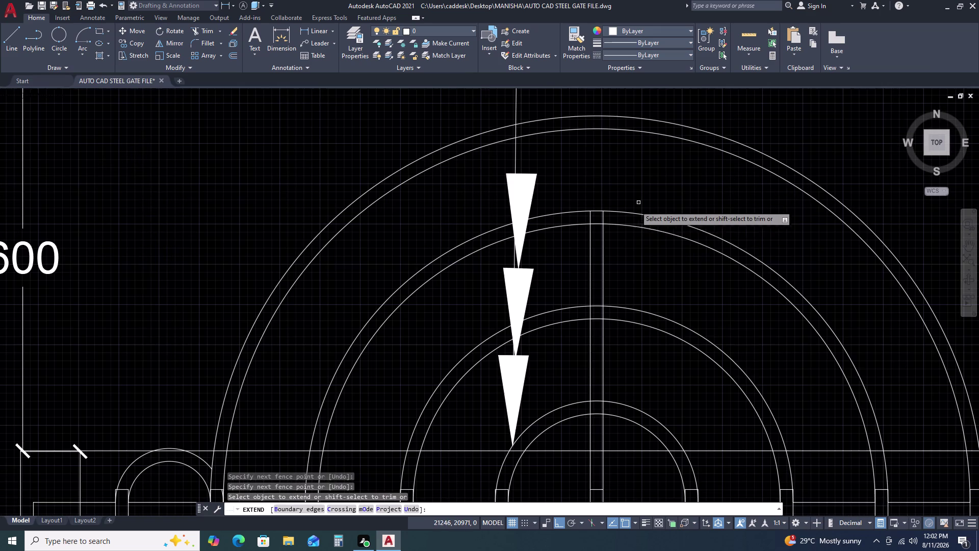
click(614, 218)
click(578, 223)
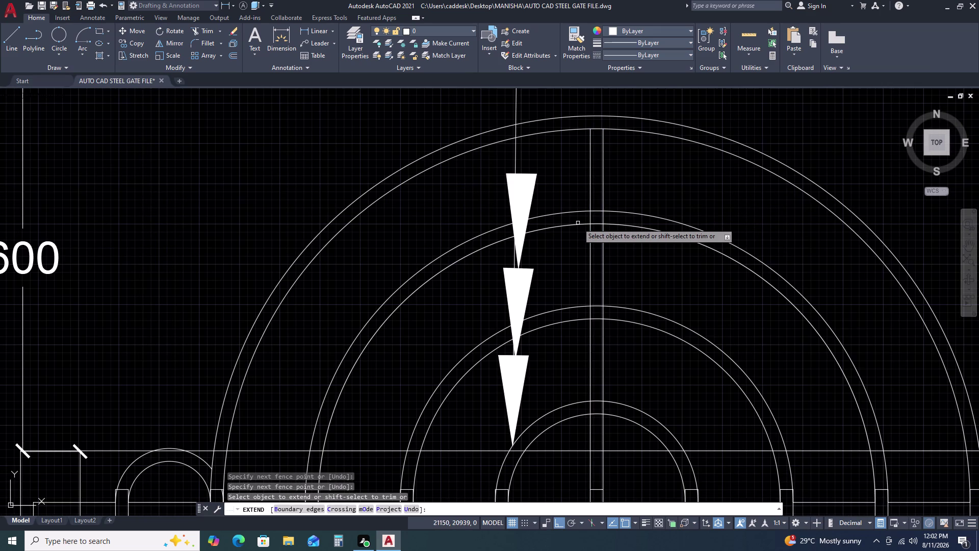
click(592, 150)
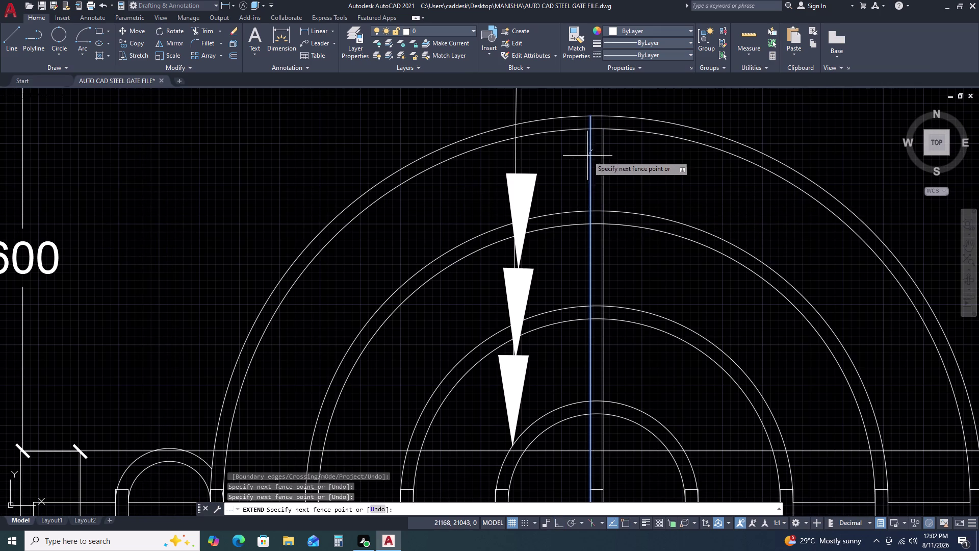
click(667, 160)
drag(611, 155, 605, 155)
click(561, 171)
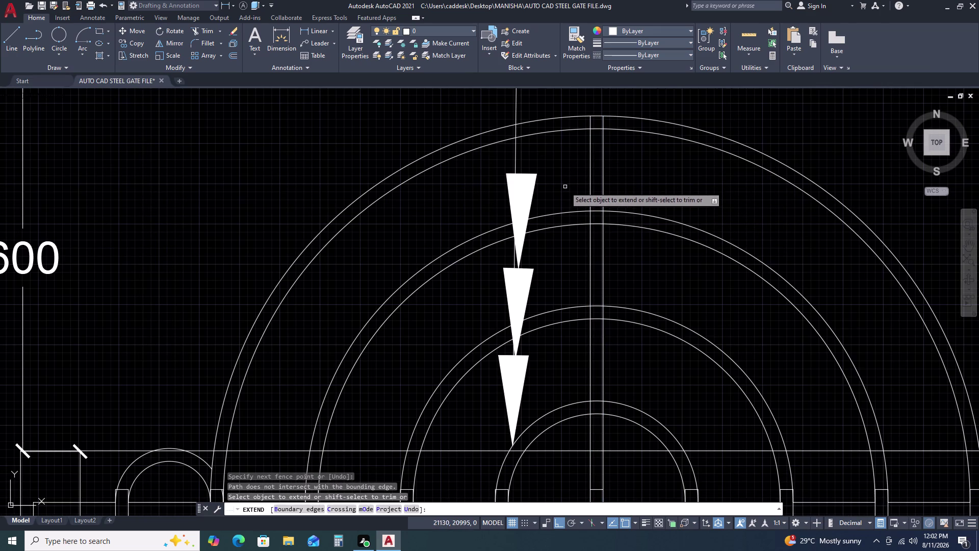
click(621, 154)
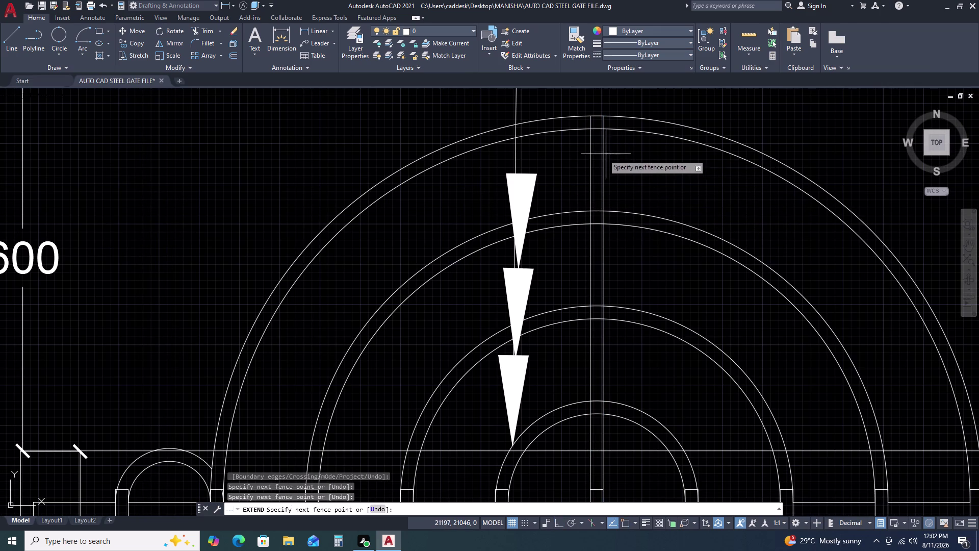
key(Escape)
scroll(down, 3)
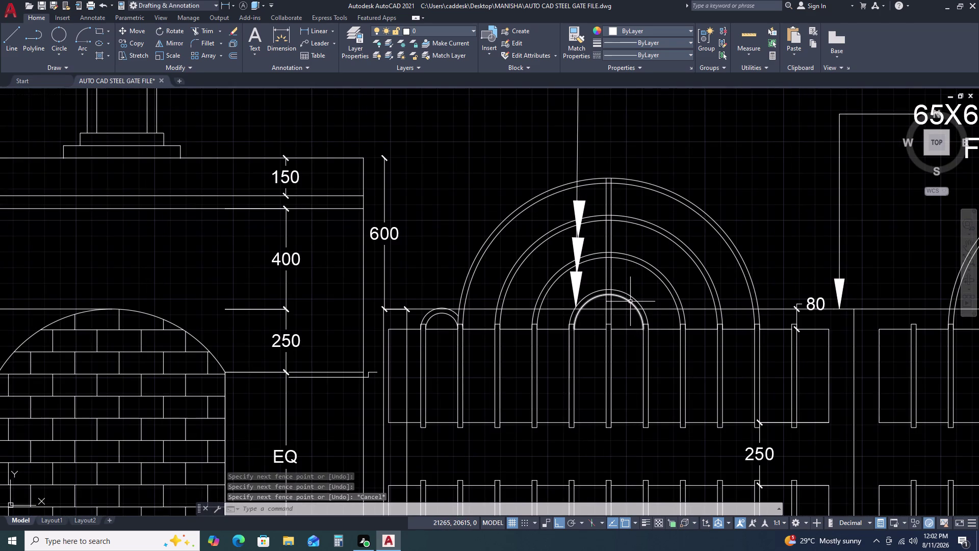
click(632, 234)
Start a polar array of the two central bars centred on the inner arch centre.
click(600, 238)
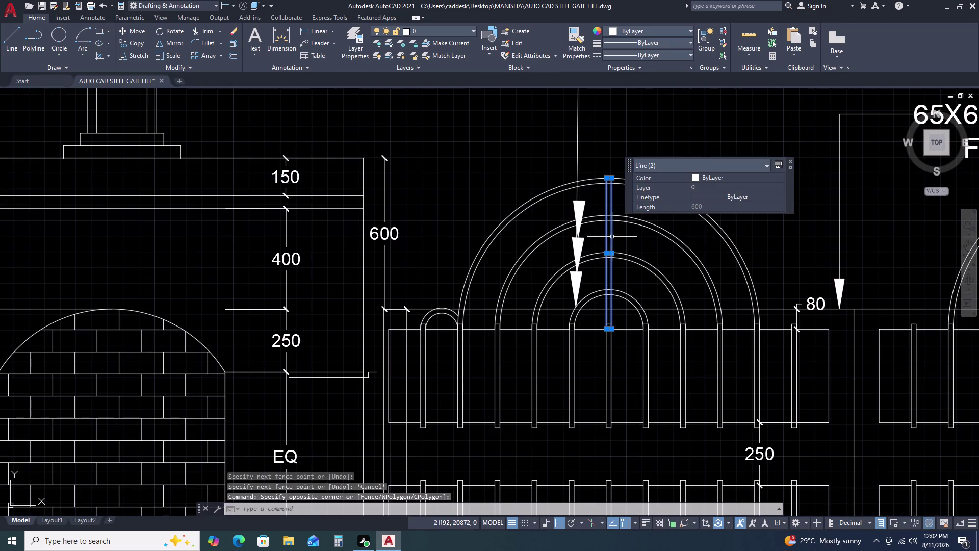
text(AR)
key(space)
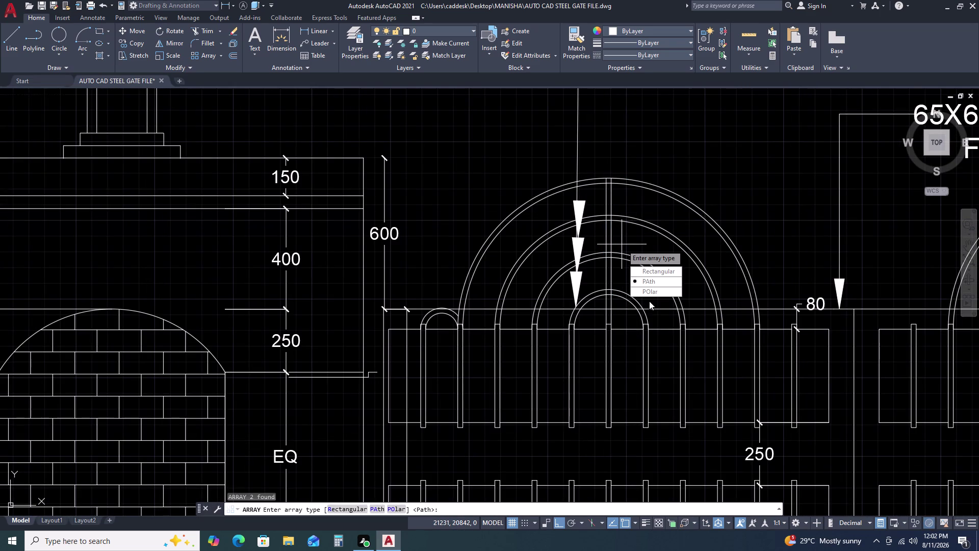
drag(656, 293, 622, 245)
scroll(up, 3)
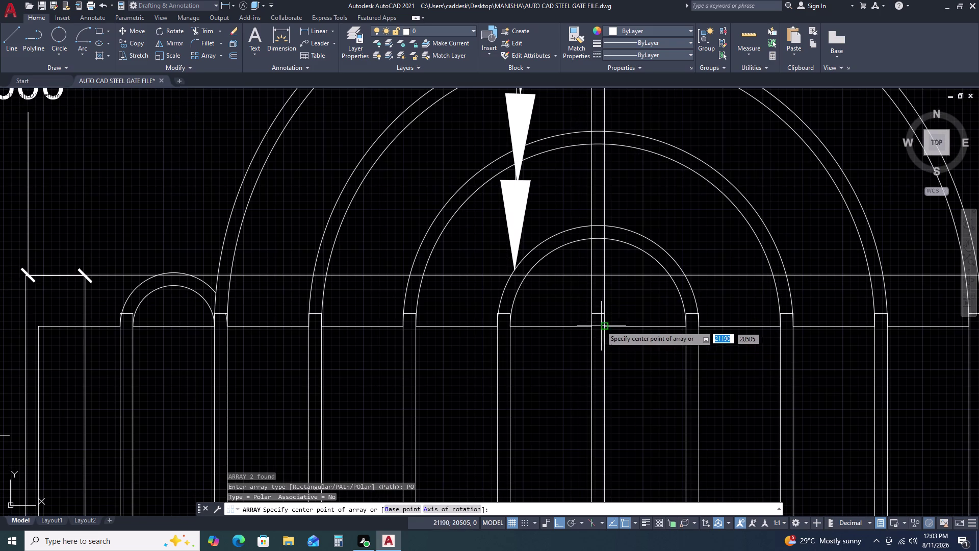
click(599, 315)
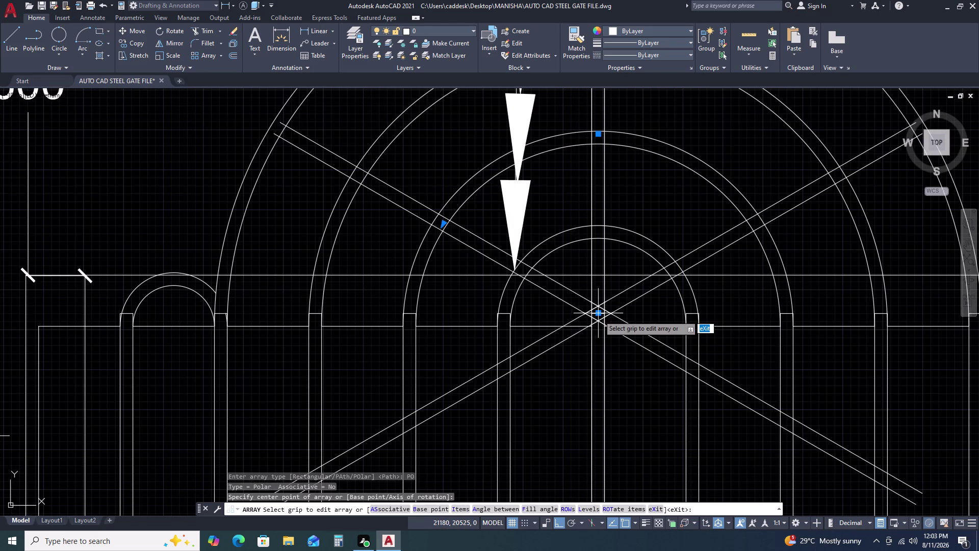
scroll(down, 3)
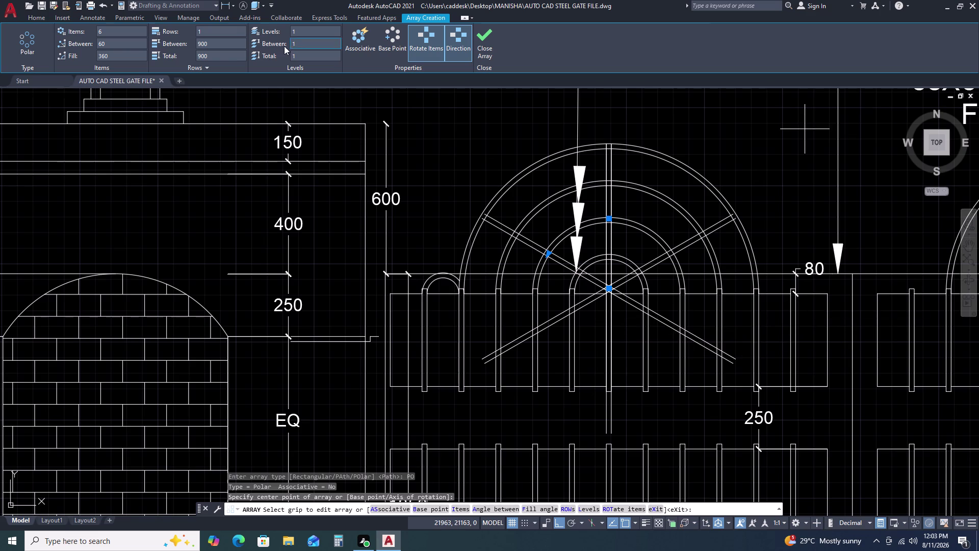
Set the array to 3 items with 180 degrees between items.
click(135, 27)
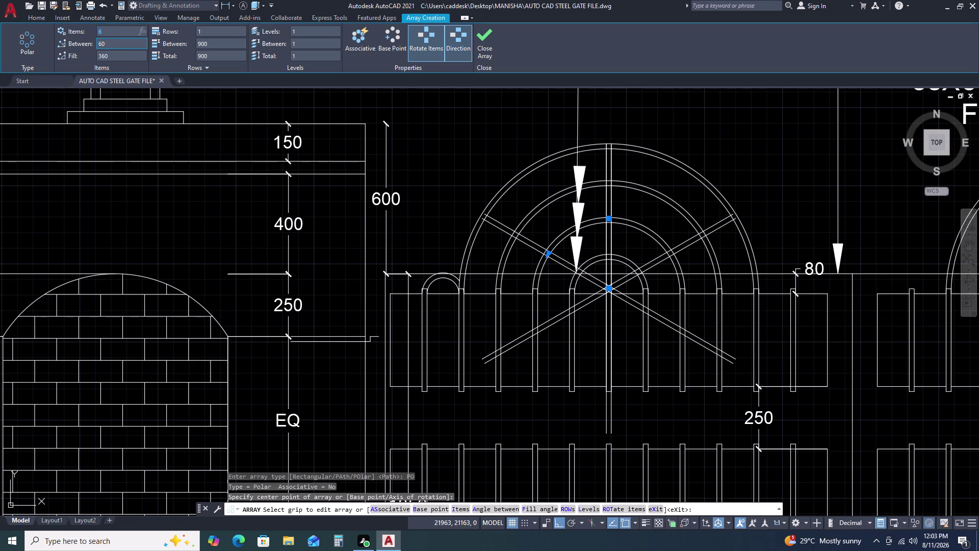
key(3)
key(Return)
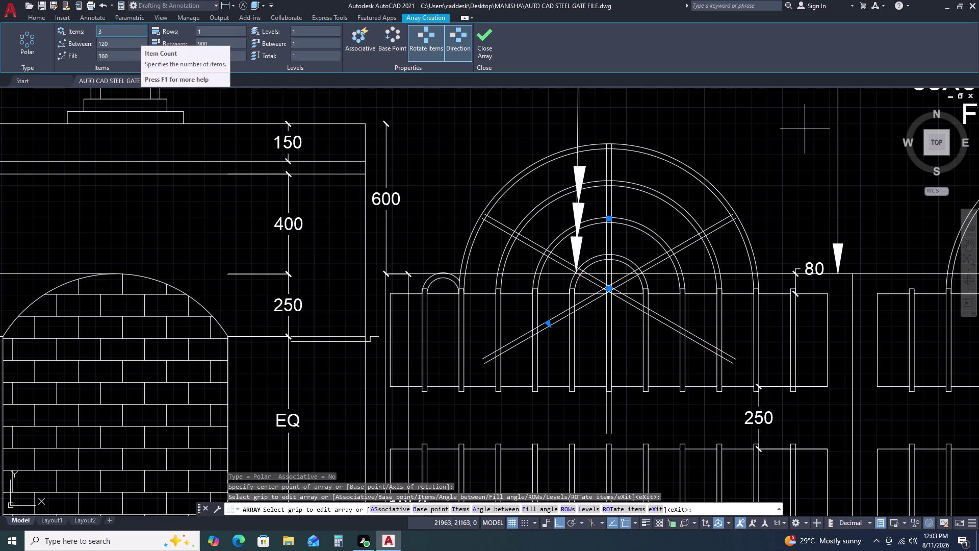
click(135, 30)
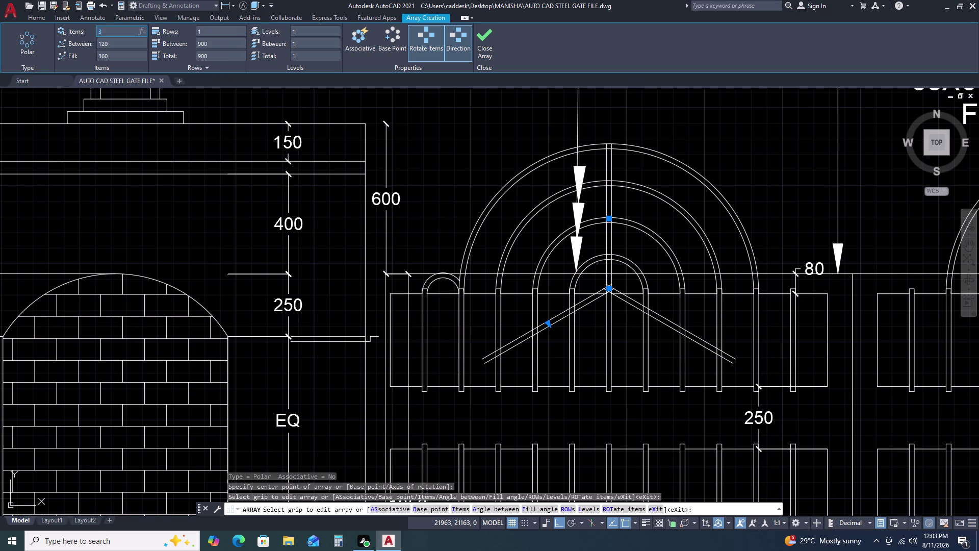
click(127, 45)
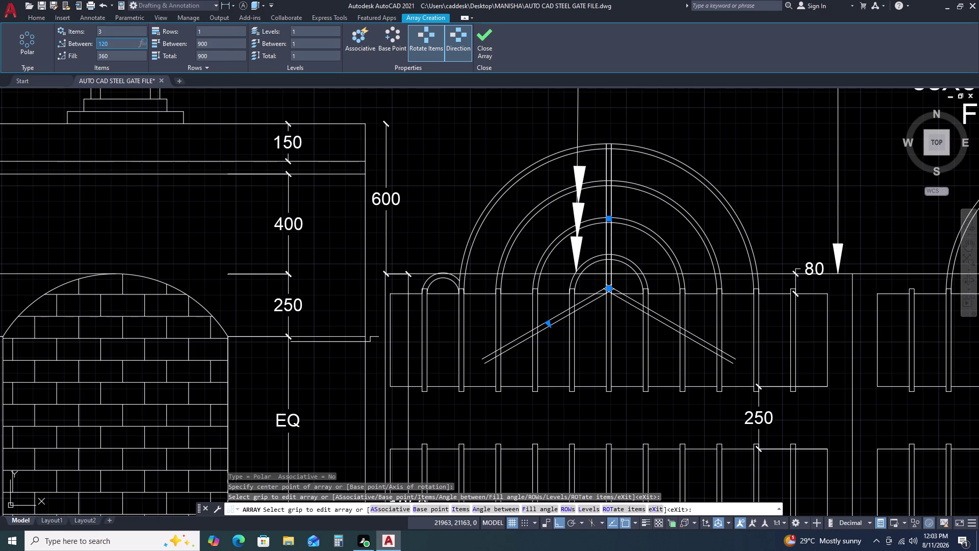
key(1)
text(80)
key(Return)
click(110, 48)
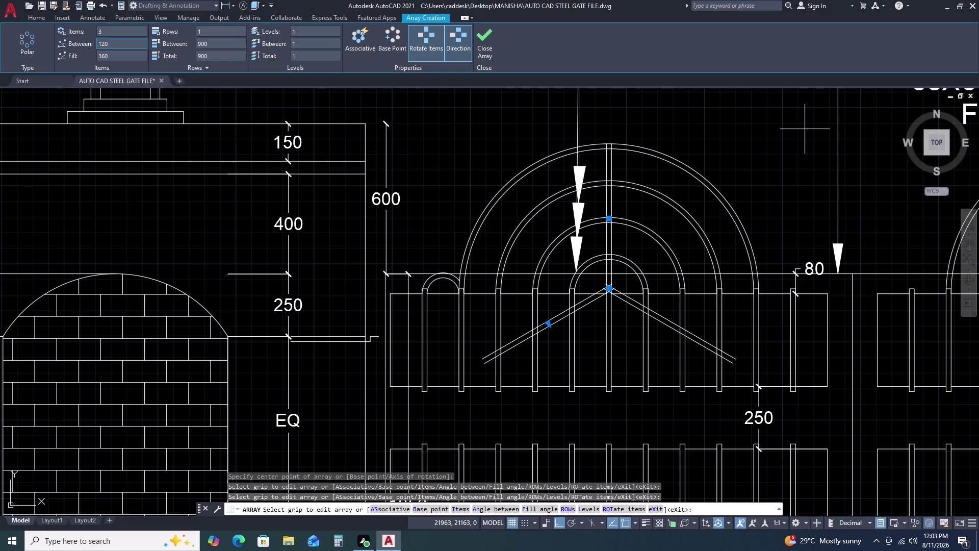
Try array fill angles of 180 and then 270 degrees.
click(115, 56)
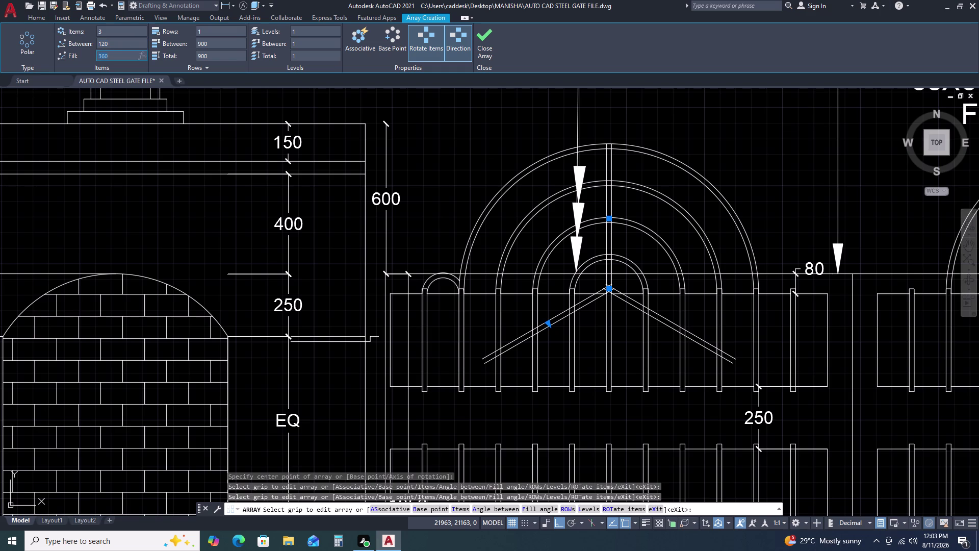
key(1)
text(80)
key(Return)
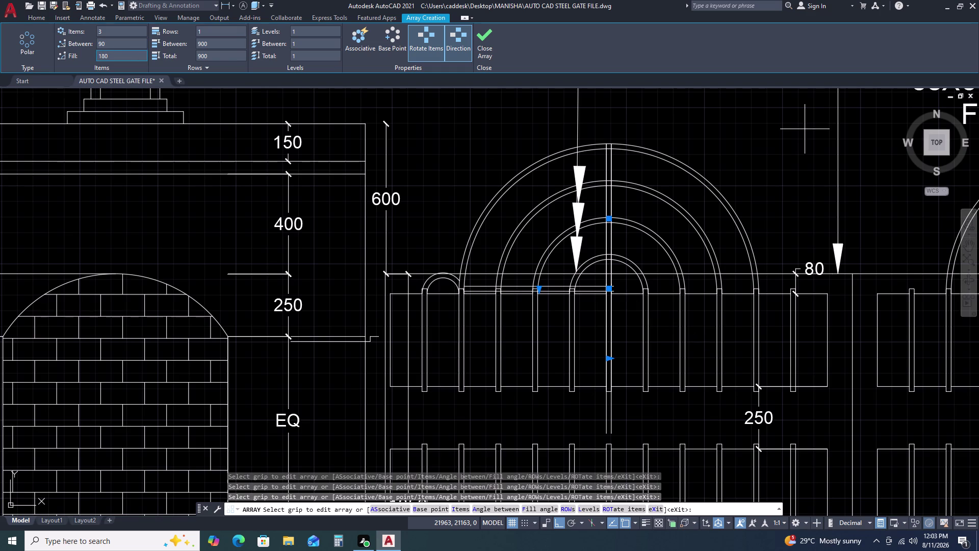
click(119, 56)
text(27)
text(0)
key(Return)
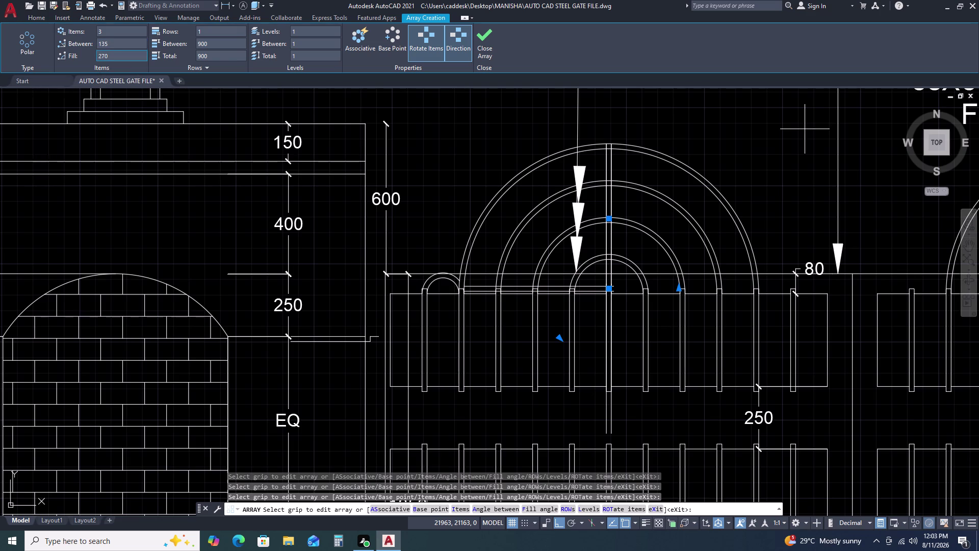
Set the fill angle back to 180 degrees and exit the array preview.
click(117, 58)
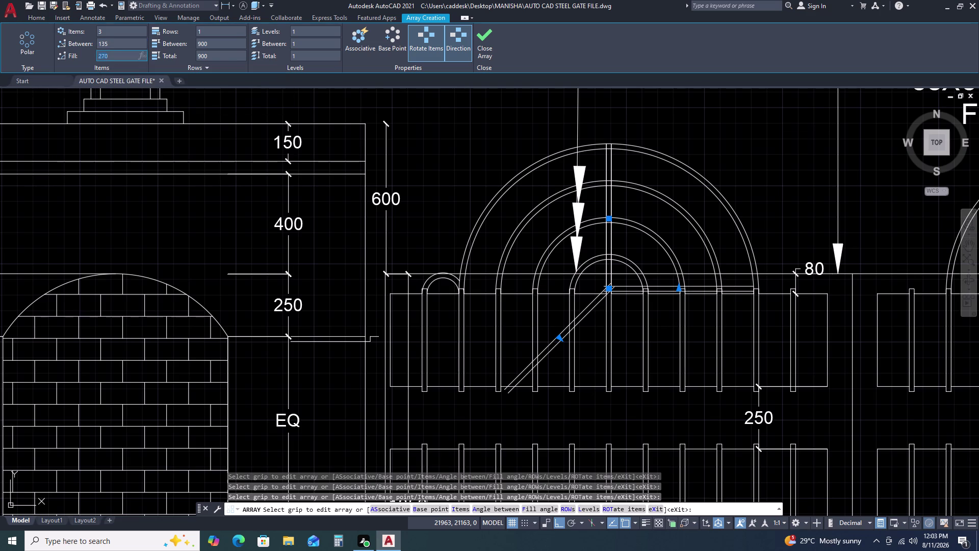
key(1)
text(8-)
key(BackSpace)
key(0)
key(Return)
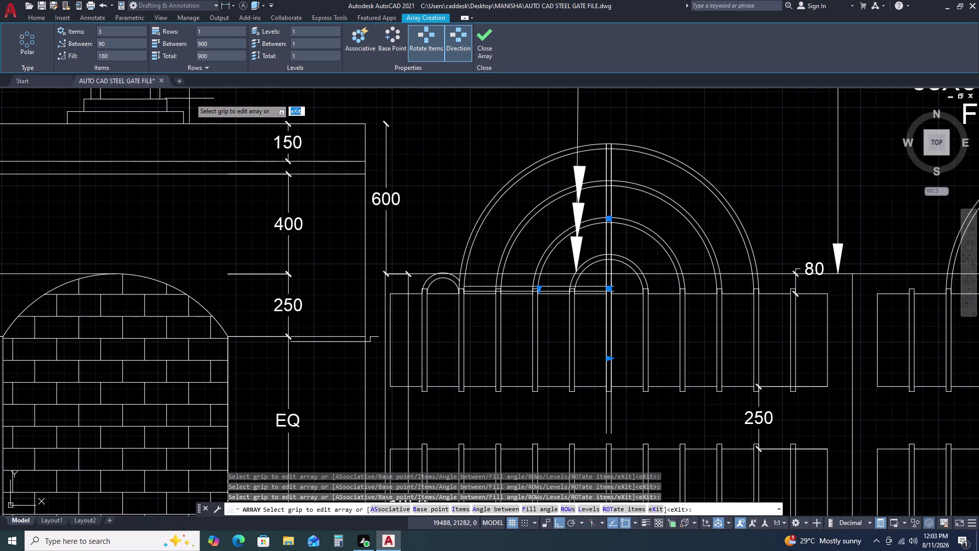
key(Escape)
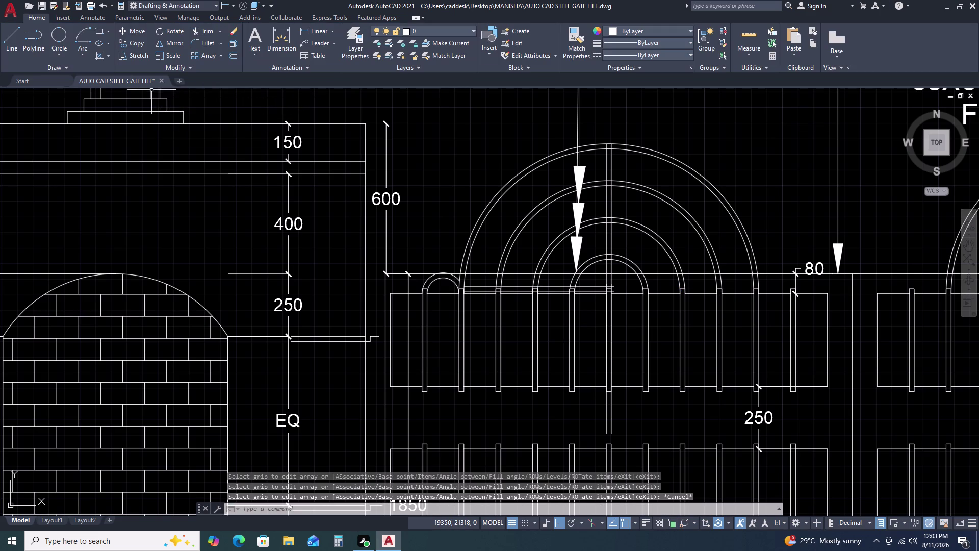
Cancel leftover commands and undo the polar array of bars.
key(Escape)
key(Escape)
key(ctrl+z)
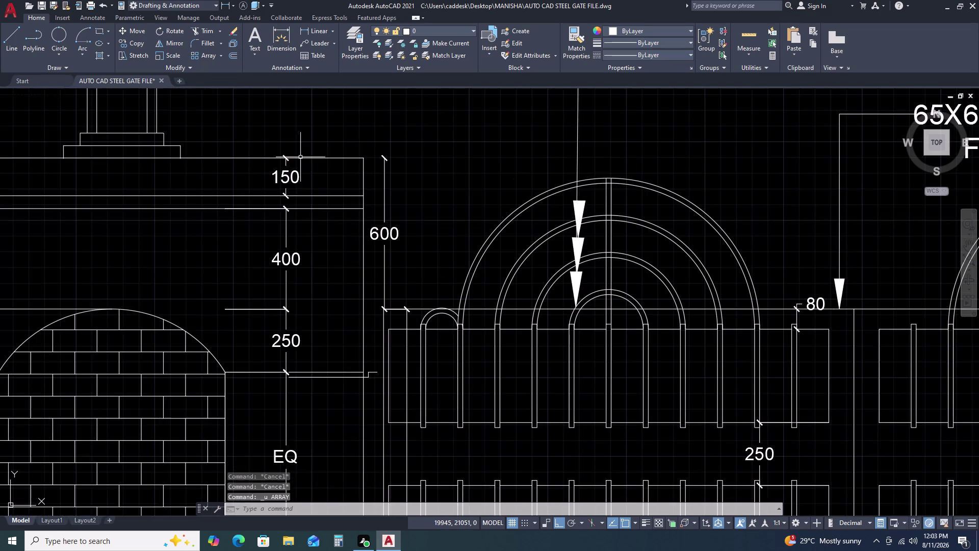
key(ctrl+z)
scroll(down, 3)
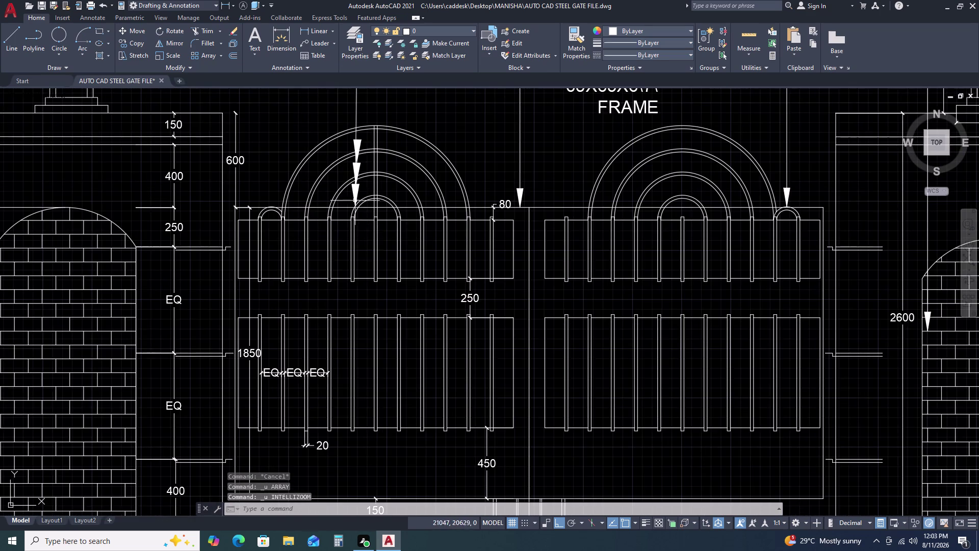
scroll(up, 3)
Copy the two central bar lines from their endpoint to two new positions.
click(418, 184)
click(370, 186)
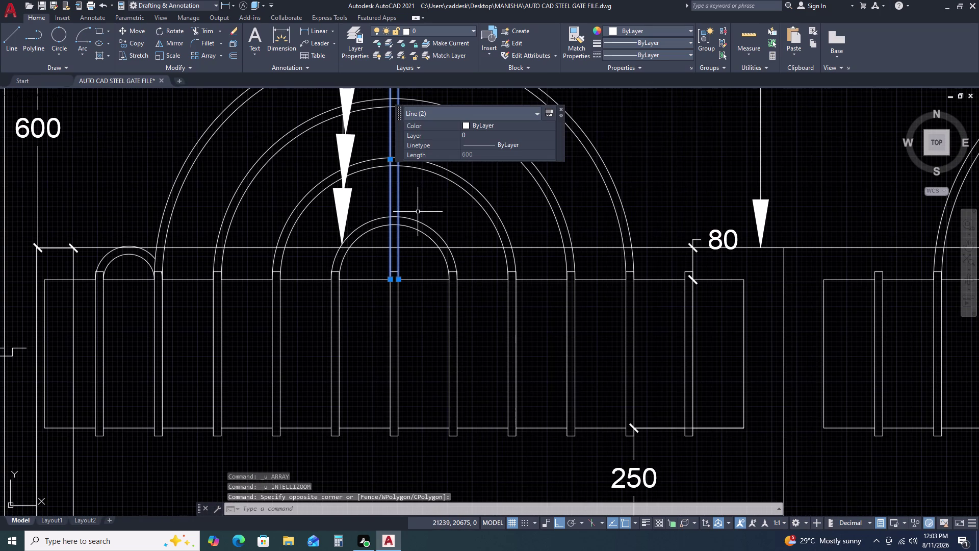
text(CO)
key(space)
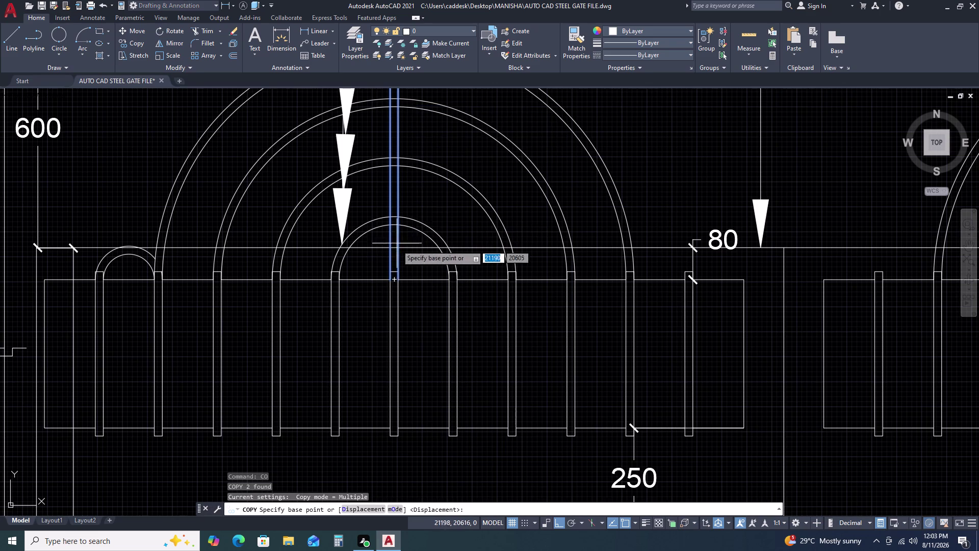
scroll(up, 3)
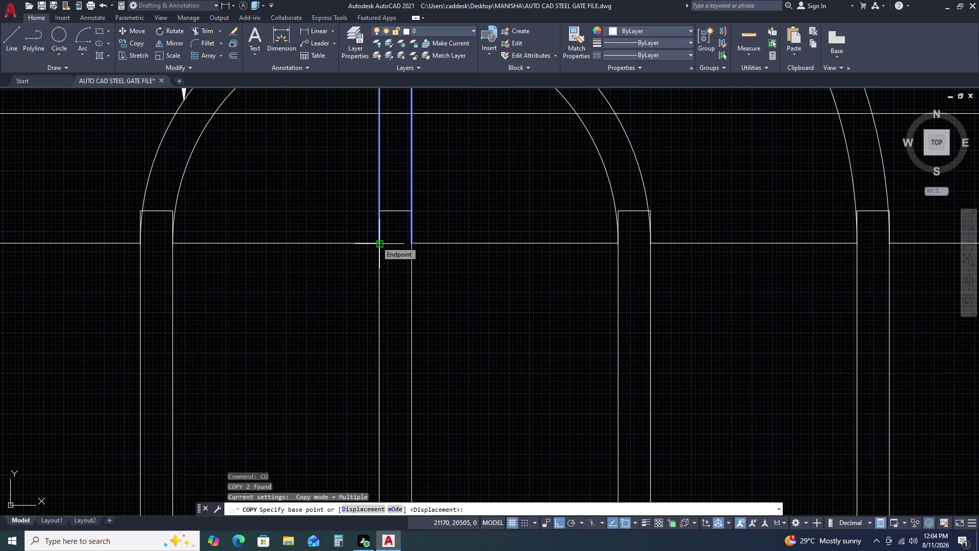
scroll(down, 3)
scroll(down, 3)
click(377, 241)
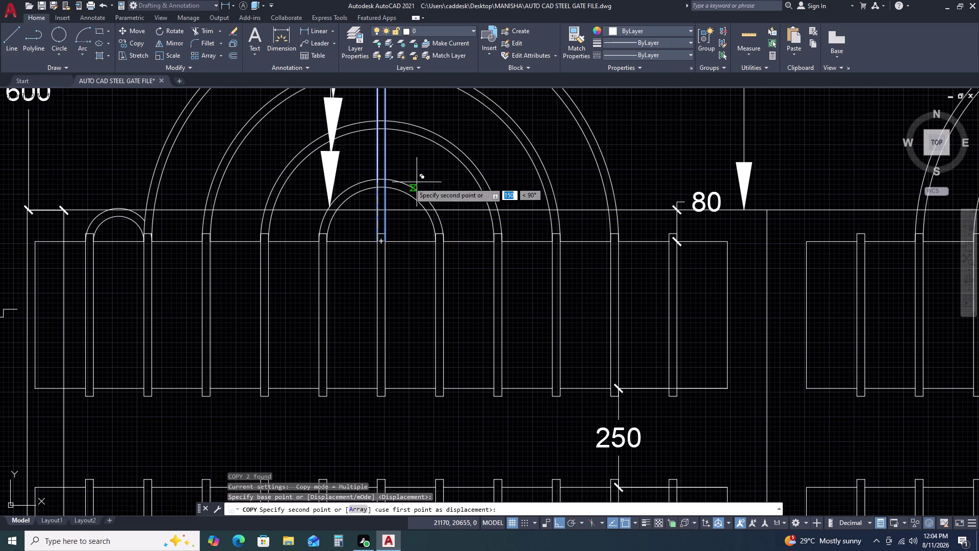
click(416, 222)
click(339, 233)
key(Escape)
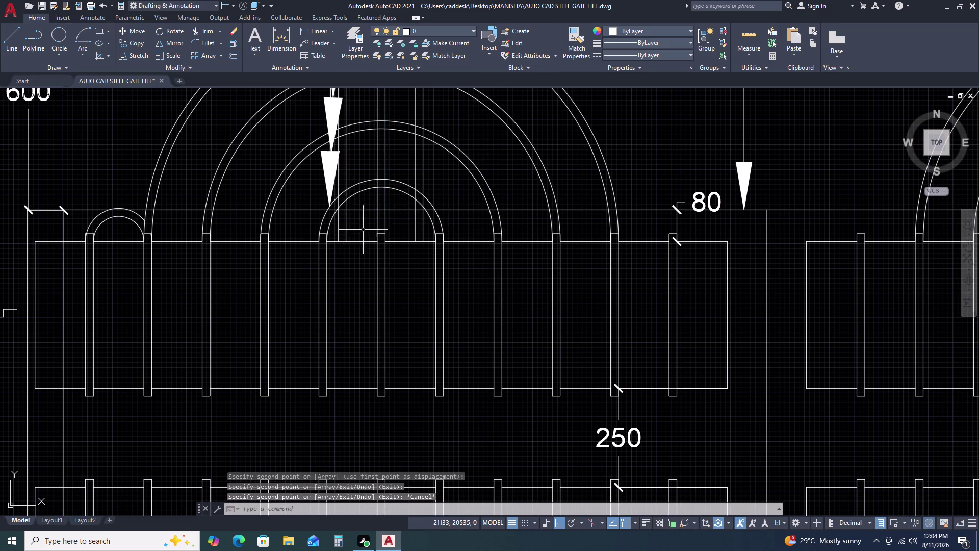
Window-select the upright bar line pair and start ROTATE with RO.
drag(434, 181, 427, 176)
click(401, 160)
middle_drag(457, 196, 480, 243)
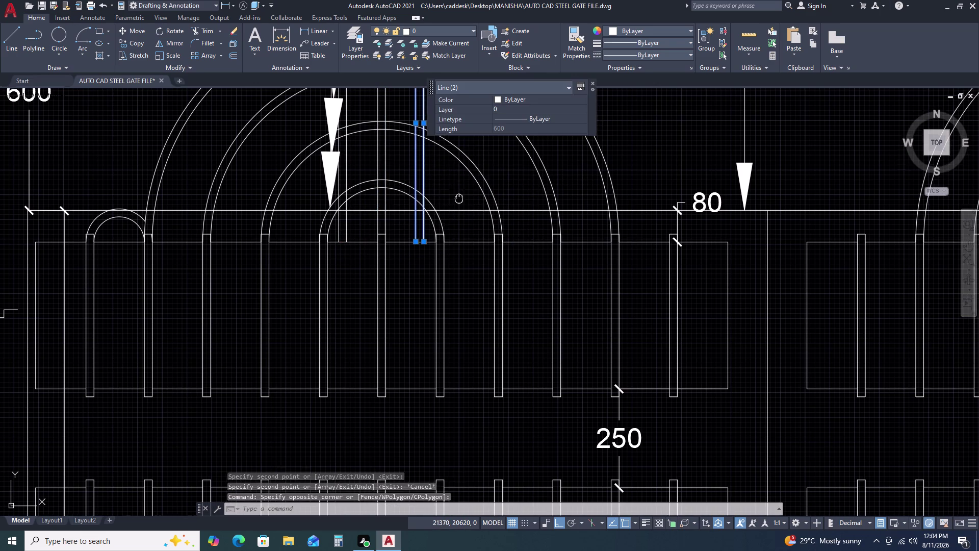
middle_drag(480, 243, 518, 299)
middle_click(520, 301)
scroll(down, 3)
key(r)
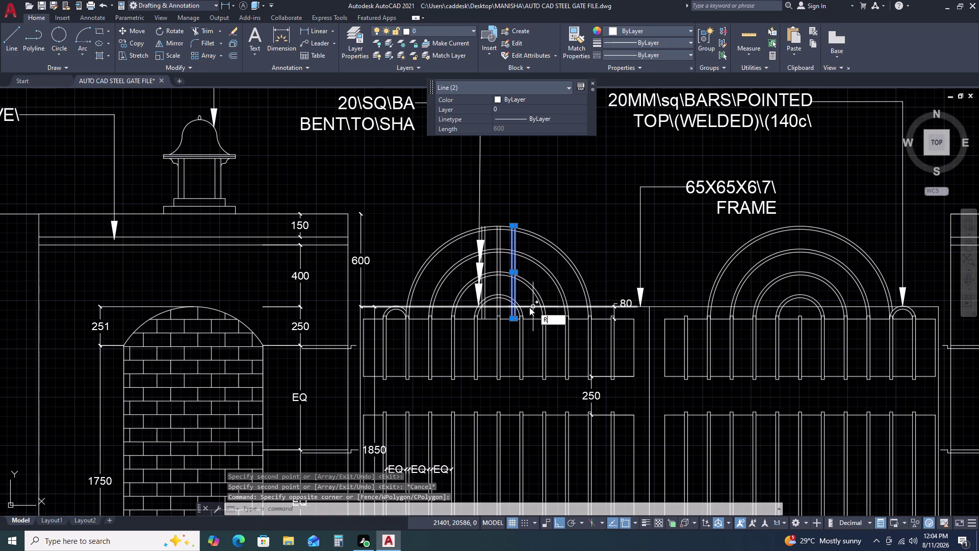
key(o)
key(space)
Rotate the bar lines about their lower end to a diagonal, with Ortho off.
scroll(up, 3)
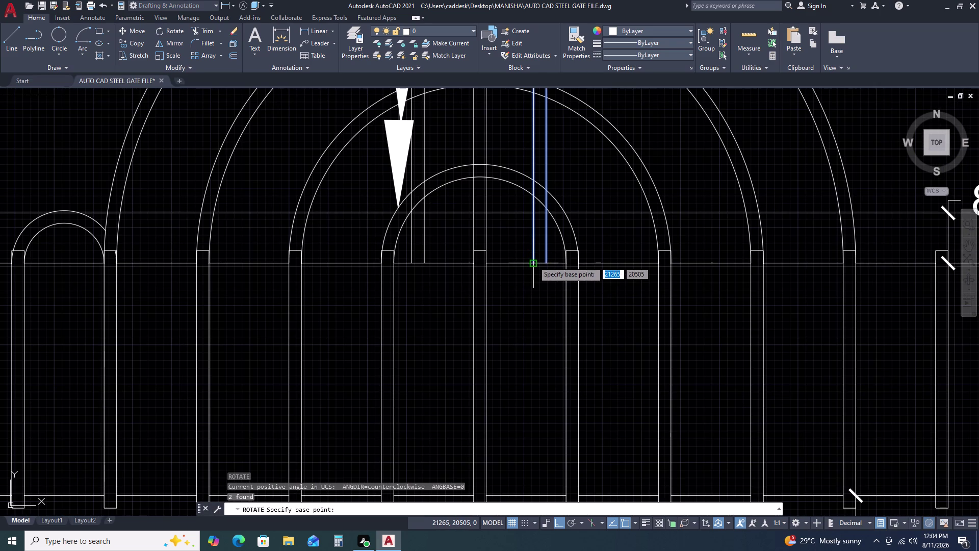
click(533, 263)
key(F8)
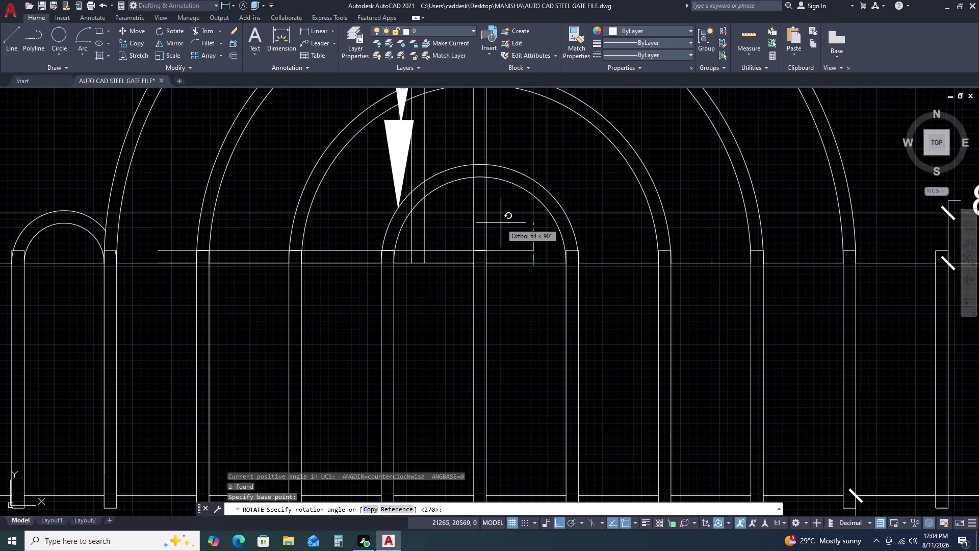
scroll(down, 3)
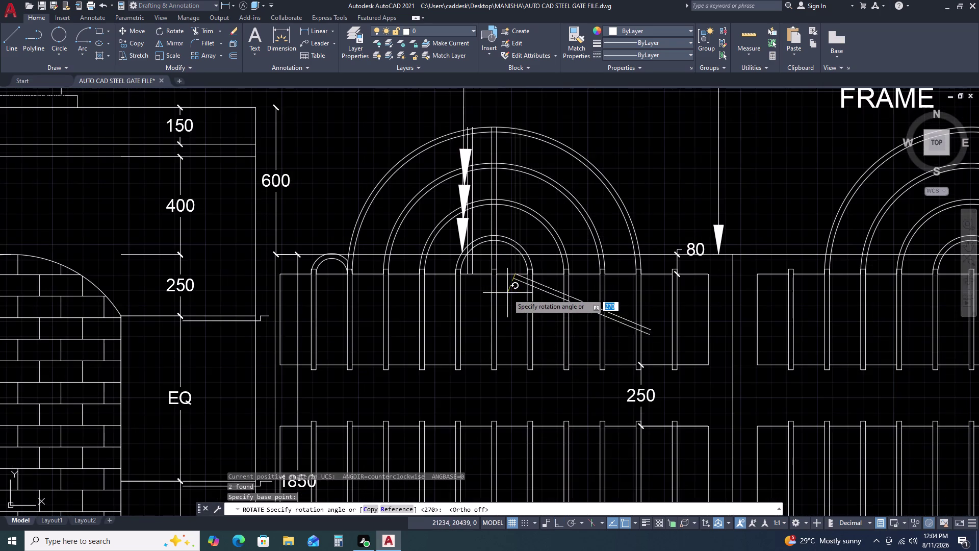
scroll(down, 3)
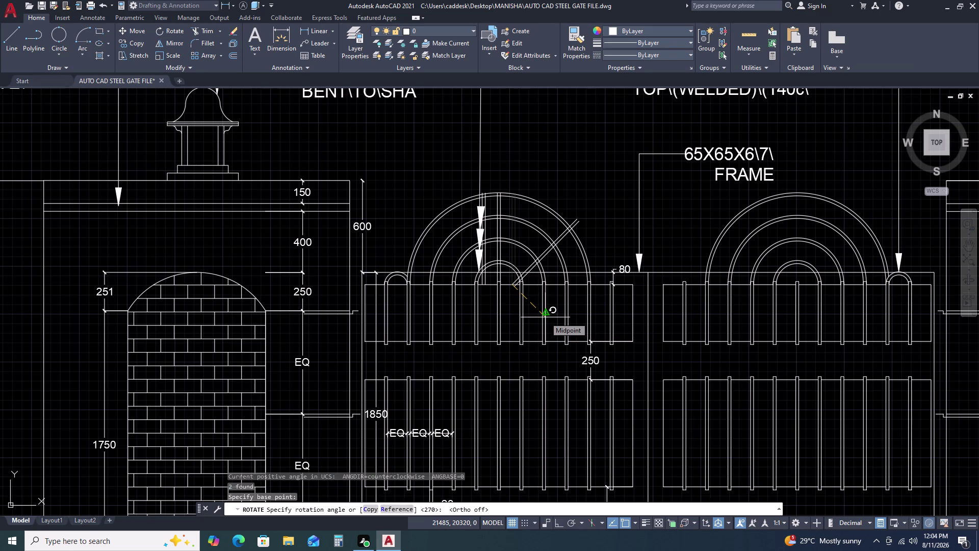
click(546, 317)
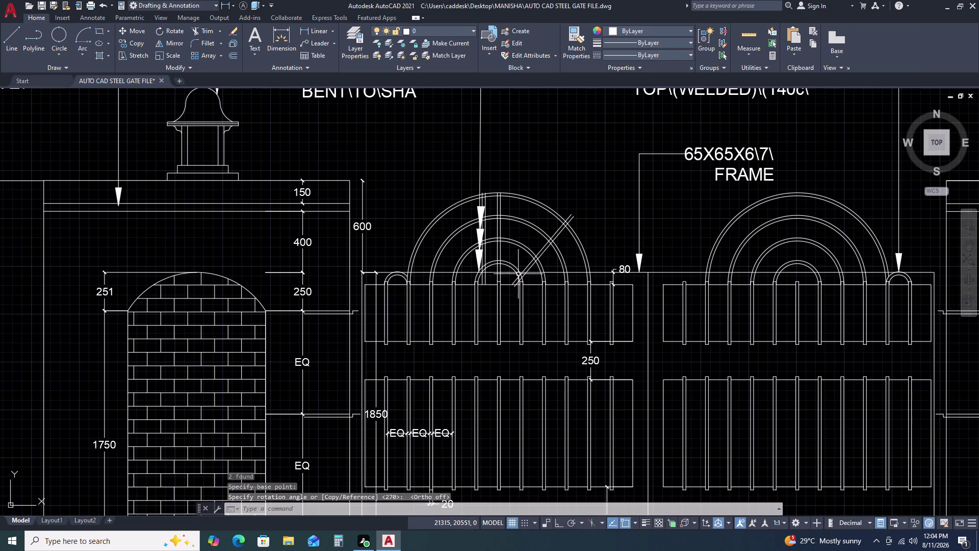
Move the diagonal bar lines so their lower end sits at the small arch centre.
scroll(up, 3)
click(535, 275)
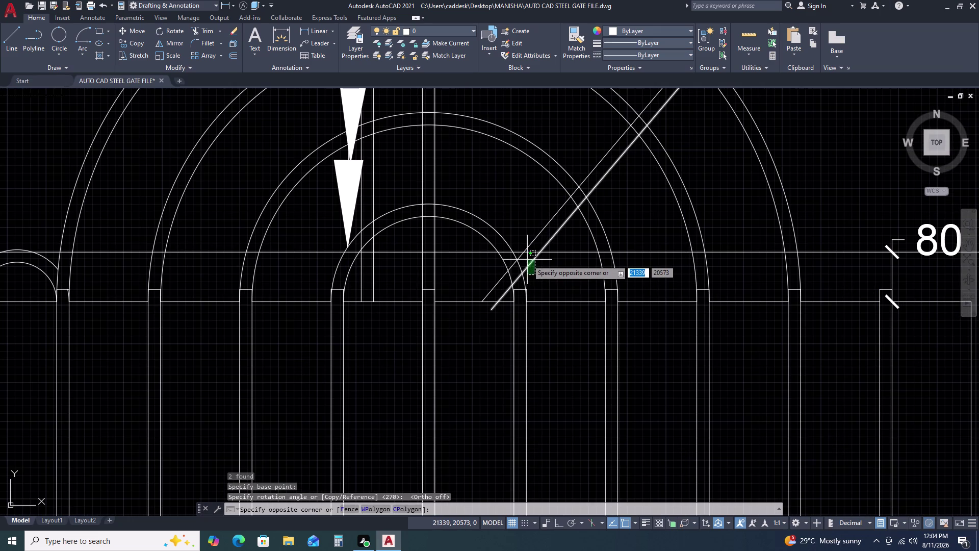
click(528, 260)
click(543, 233)
click(534, 227)
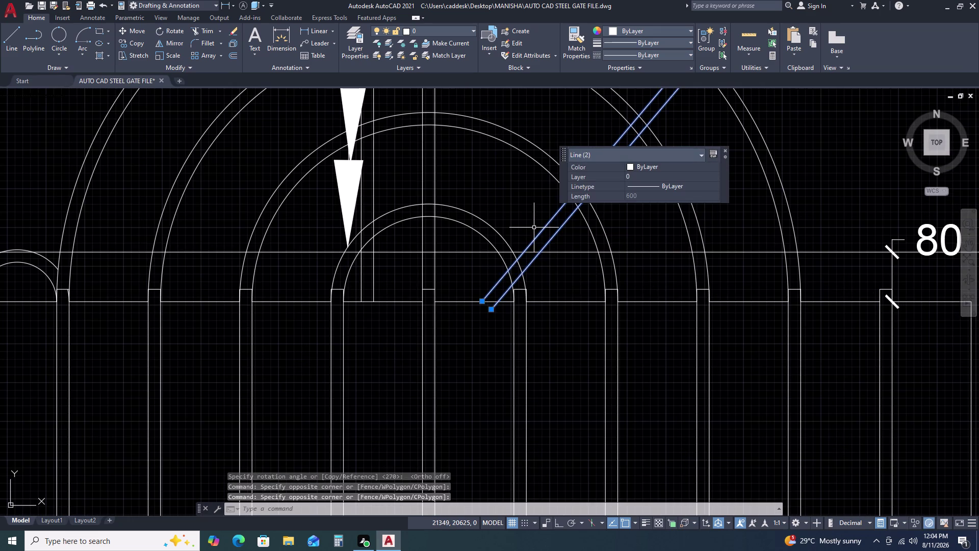
text(M)
key(space)
click(493, 312)
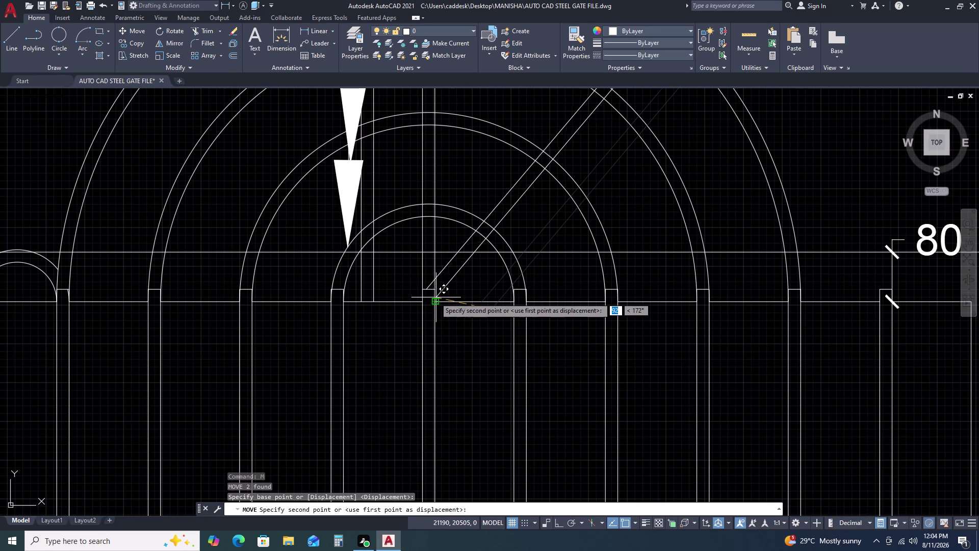
click(433, 300)
scroll(down, 3)
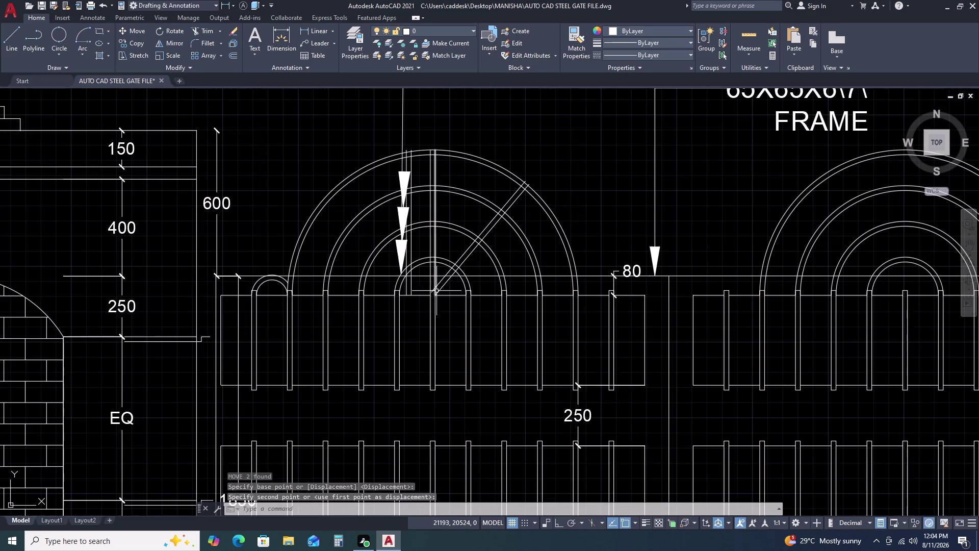
Reselect the two moved diagonal bar lines.
click(523, 201)
click(509, 185)
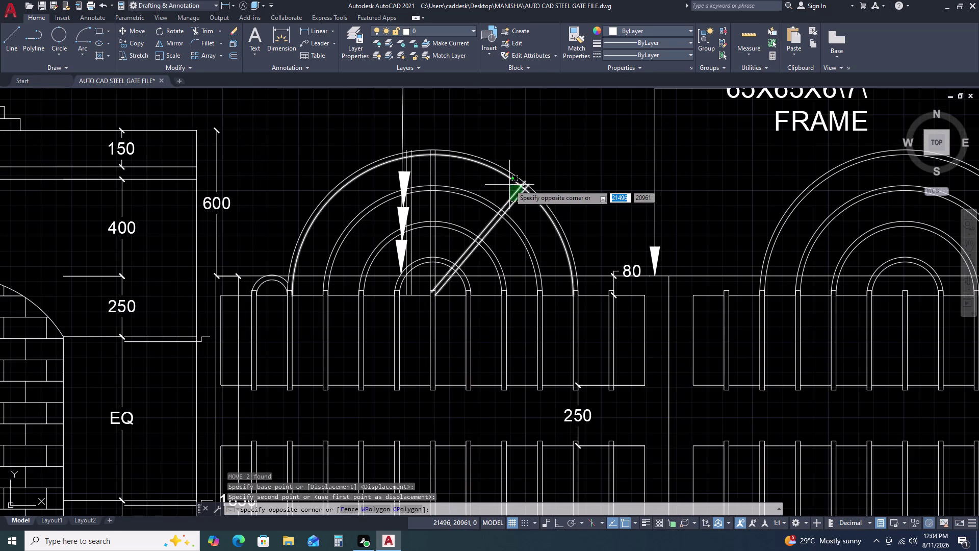
key(Escape)
click(522, 214)
click(512, 196)
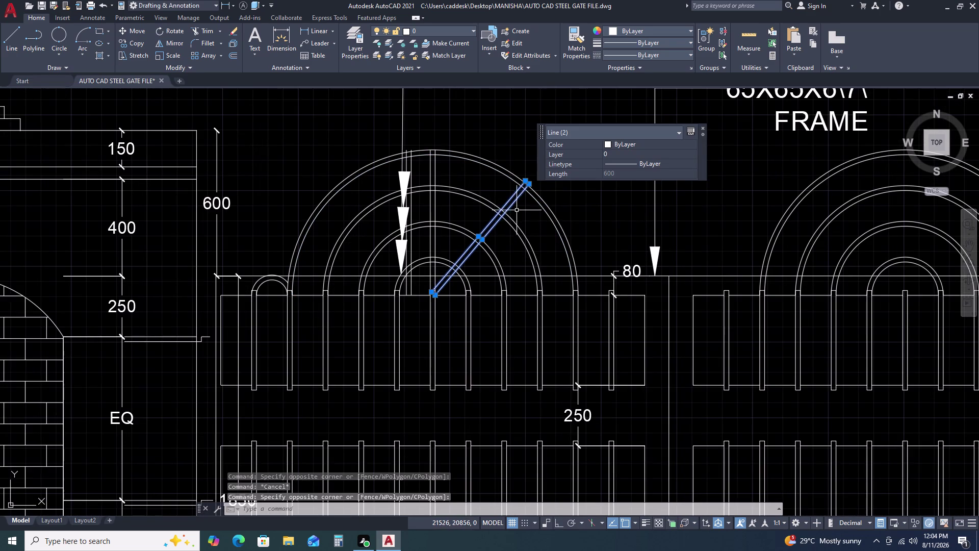
Rotate the diagonal bar pair about the small arch centre down to a shallower tilt.
text(RO)
key(space)
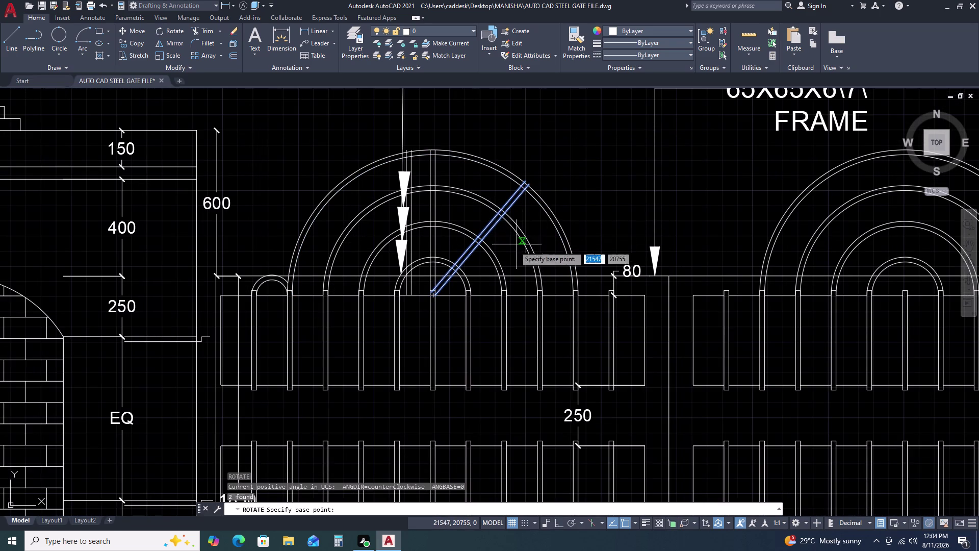
scroll(up, 3)
click(435, 288)
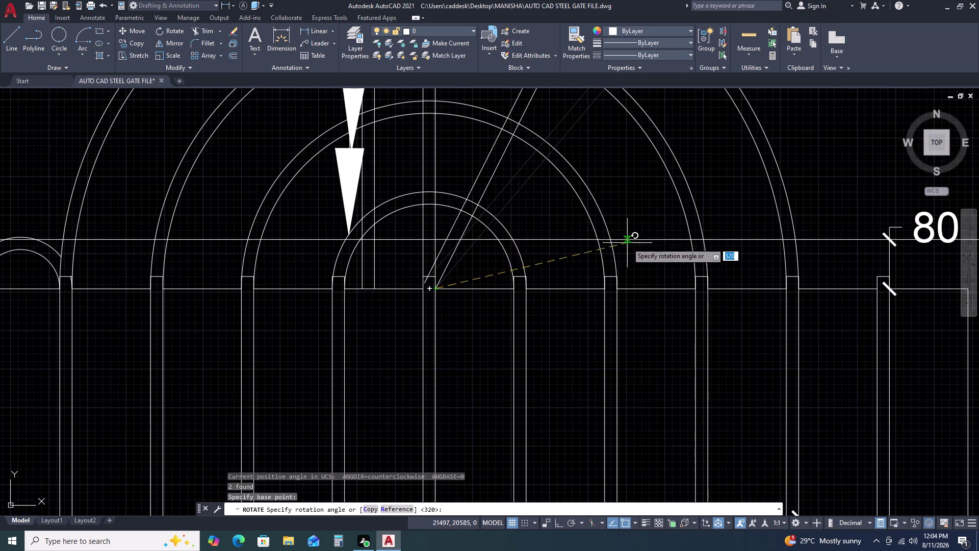
scroll(down, 3)
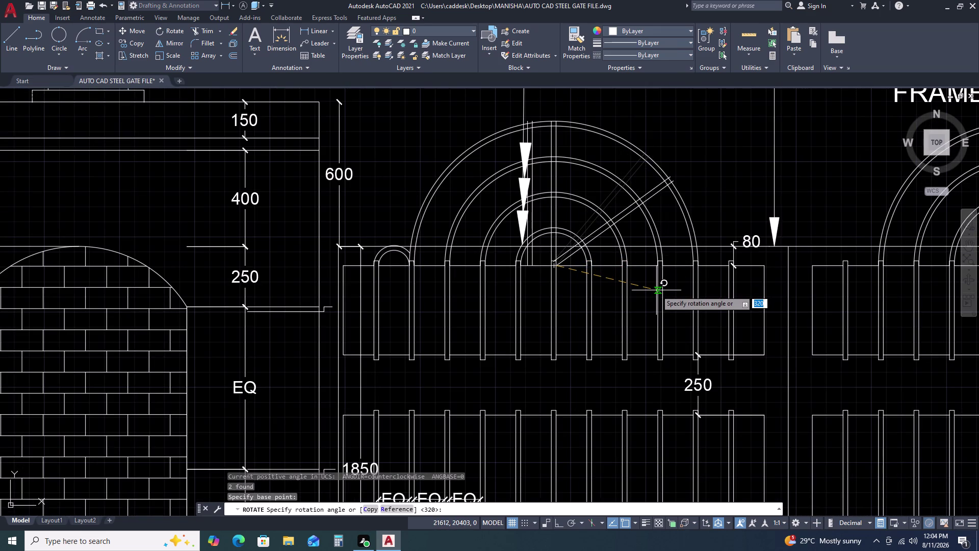
click(656, 285)
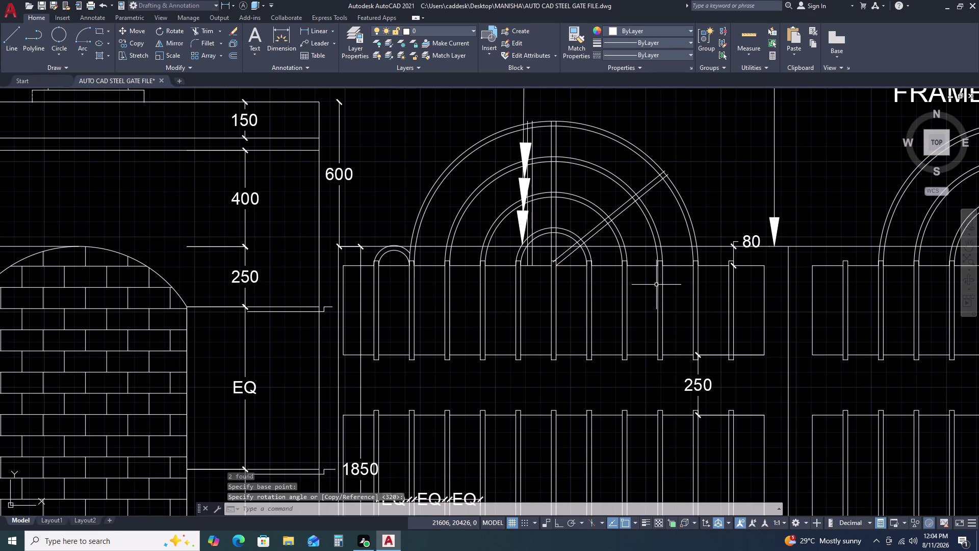
scroll(up, 3)
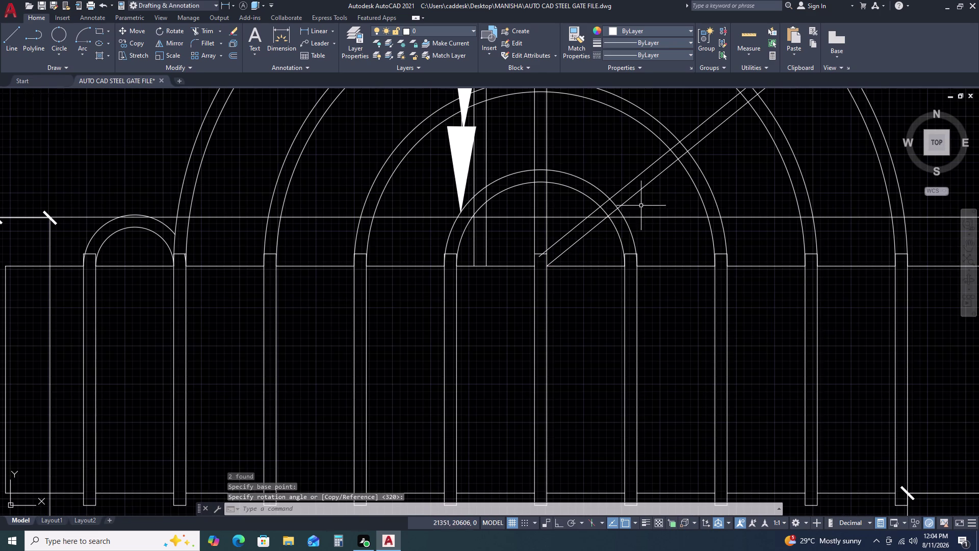
Window-select and erase the two leftover upright 600-long bar lines.
scroll(down, 3)
middle_drag(561, 163, 593, 315)
scroll(up, 3)
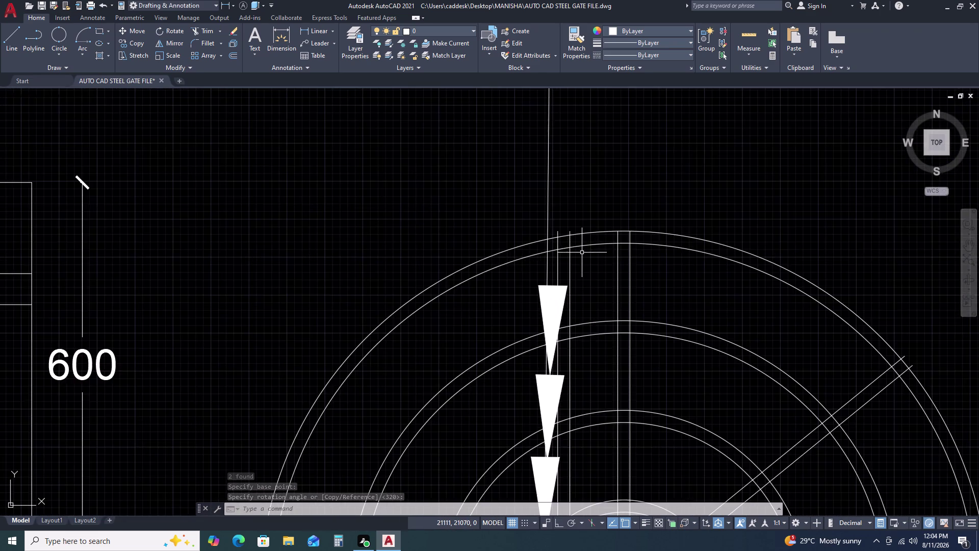
scroll(up, 3)
drag(579, 260, 573, 264)
click(464, 302)
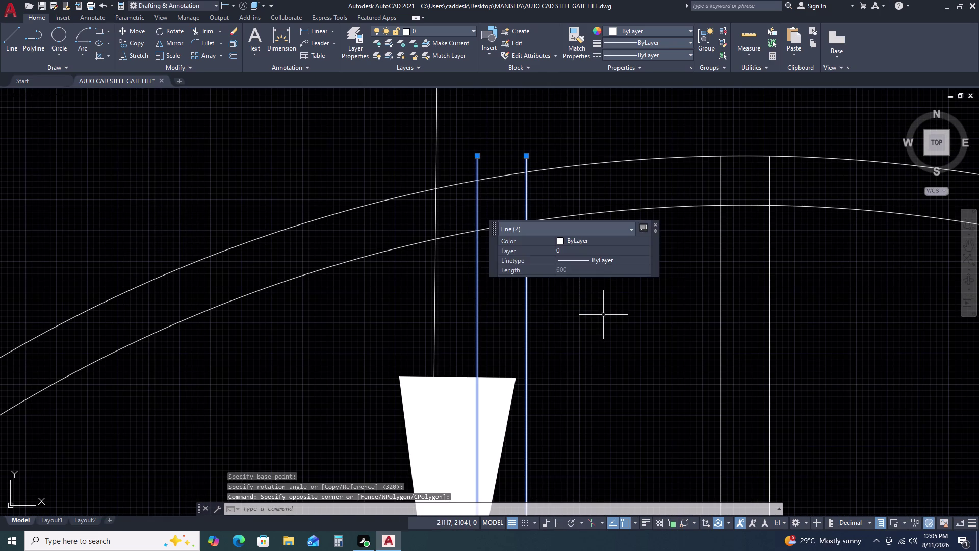
key(Delete)
Reselect the diagonal bar pair and start MIRROR with MI.
scroll(down, 3)
scroll(up, 3)
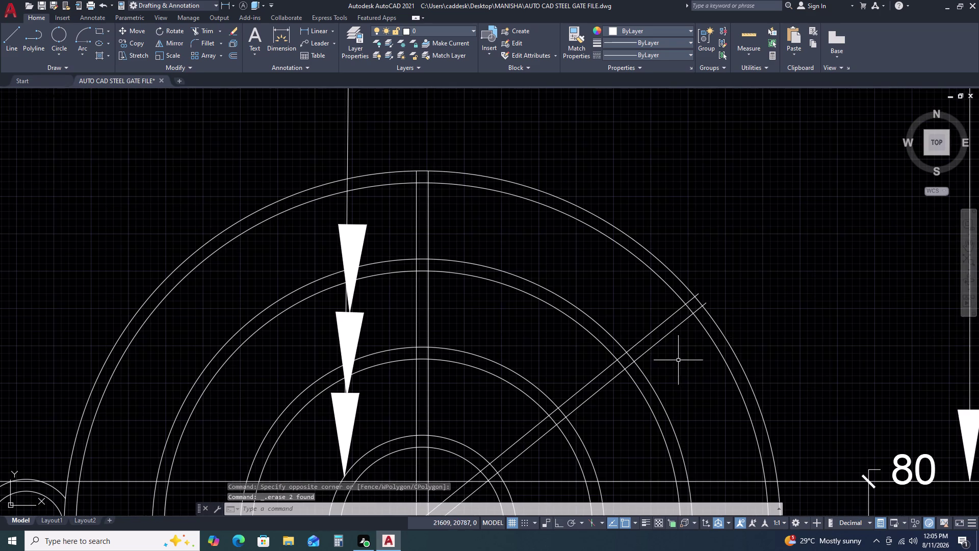
drag(675, 359, 657, 346)
click(629, 307)
key(Escape)
drag(678, 348, 669, 340)
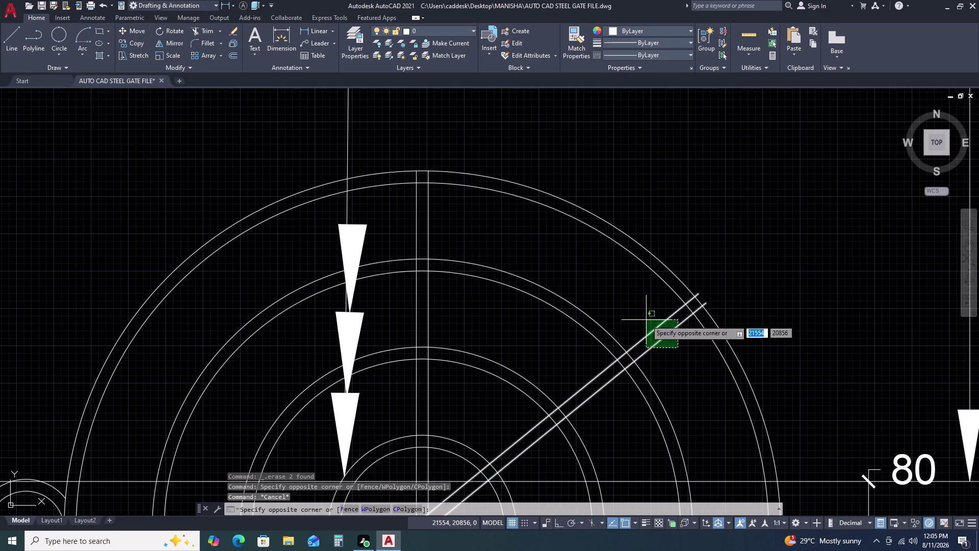
click(647, 320)
text(MI)
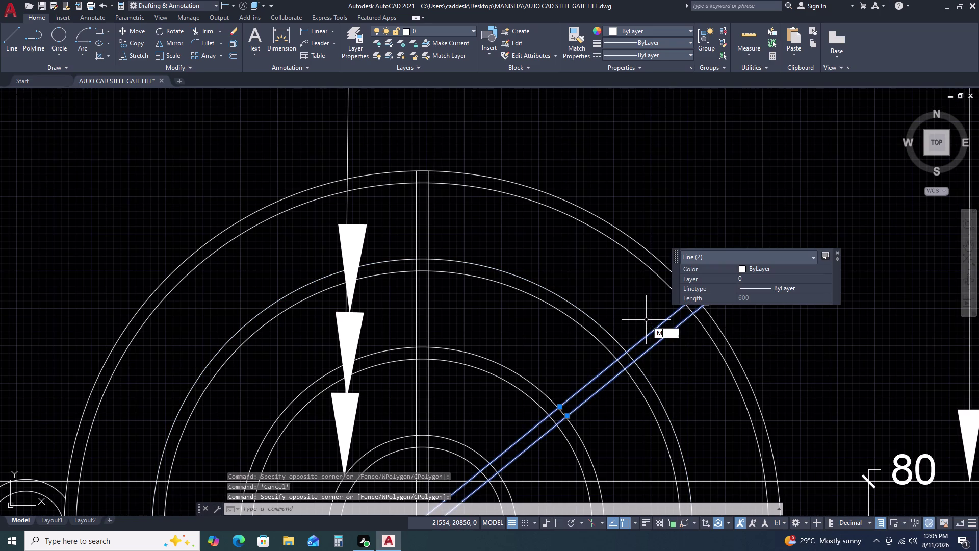
key(space)
scroll(down, 3)
Mirror the diagonal bar pair about the arch's vertical centre line, keeping the originals.
scroll(up, 3)
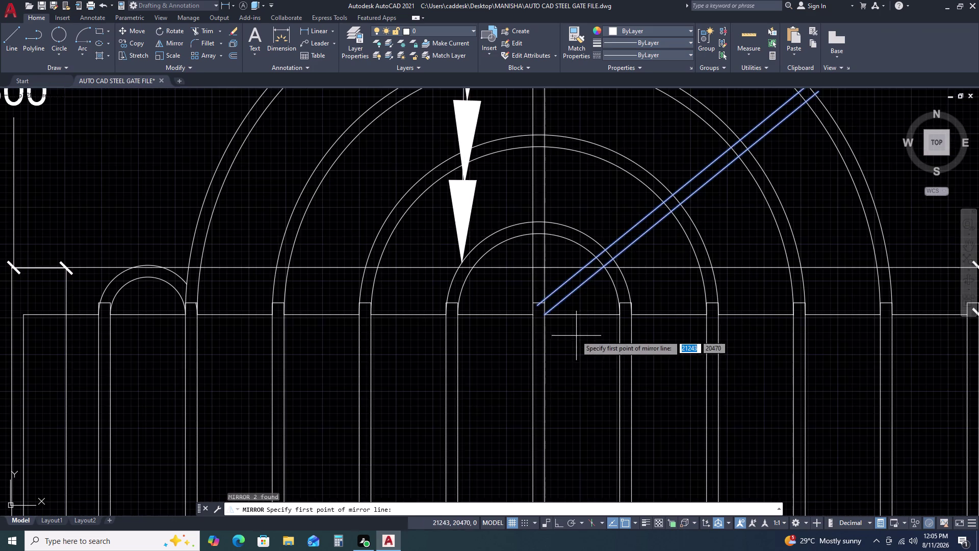
scroll(up, 3)
click(506, 241)
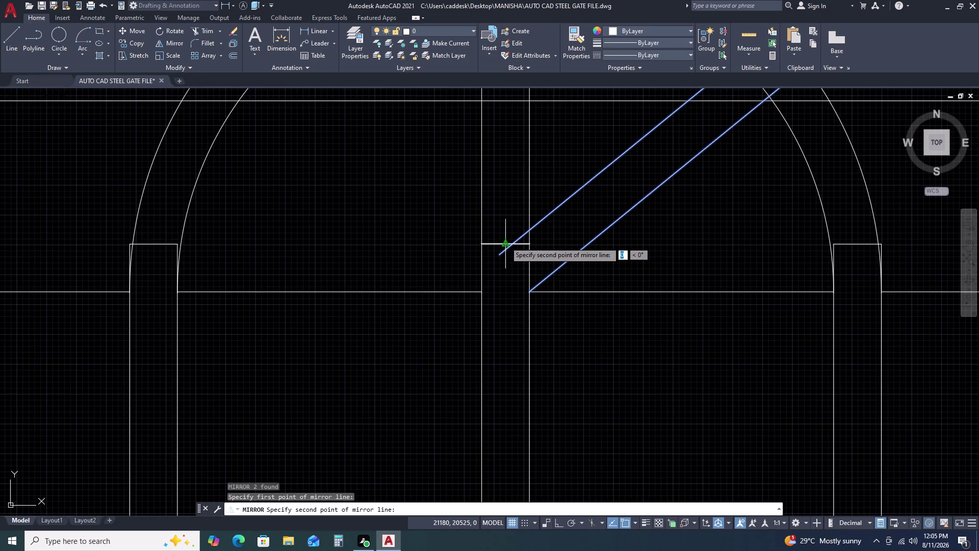
scroll(down, 3)
middle_click(507, 220)
middle_drag(507, 221, 516, 429)
middle_drag(505, 253, 499, 285)
middle_drag(492, 460, 496, 495)
middle_drag(496, 487, 494, 465)
scroll(down, 3)
middle_drag(503, 244, 472, 465)
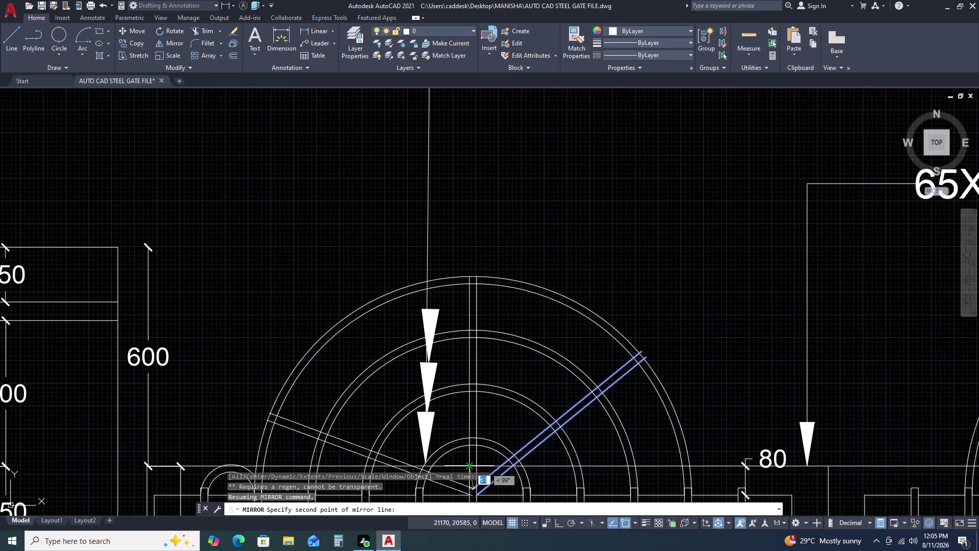
click(473, 275)
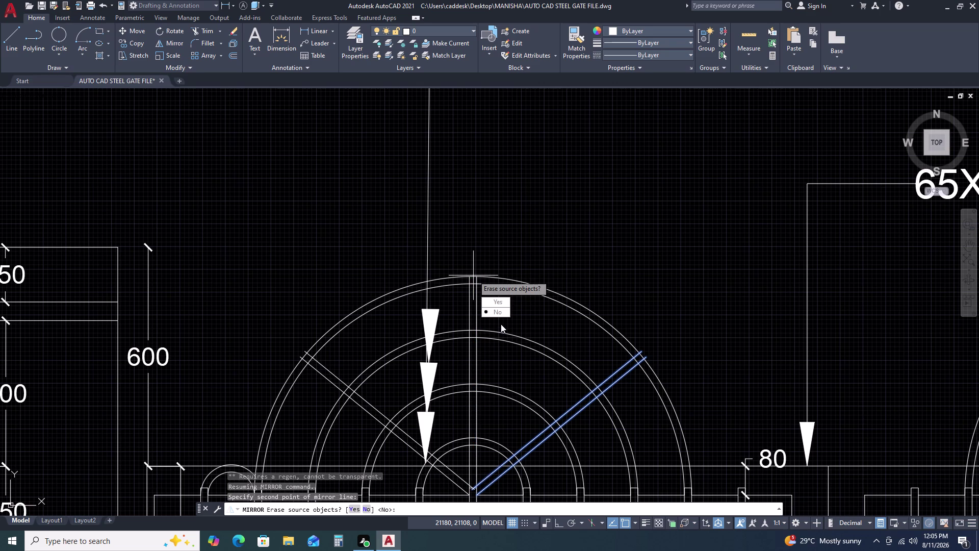
click(500, 313)
Pan over the gate's arch and start TRIM (TR).
scroll(down, 3)
middle_drag(553, 404, 562, 330)
middle_drag(564, 318, 566, 297)
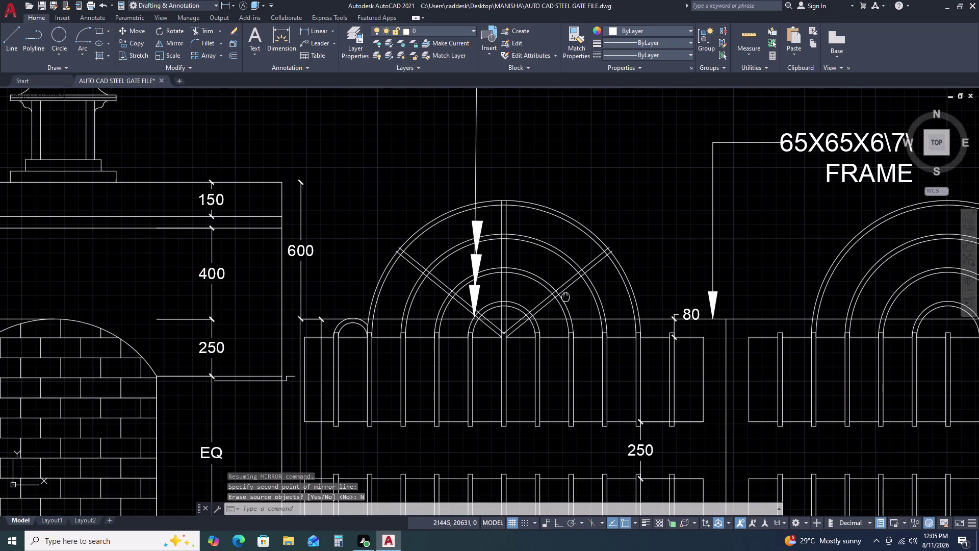
text(TR)
key(space)
Trim the overlapping diagonal bar ends where they cross at the centre.
scroll(up, 3)
scroll(up, 3)
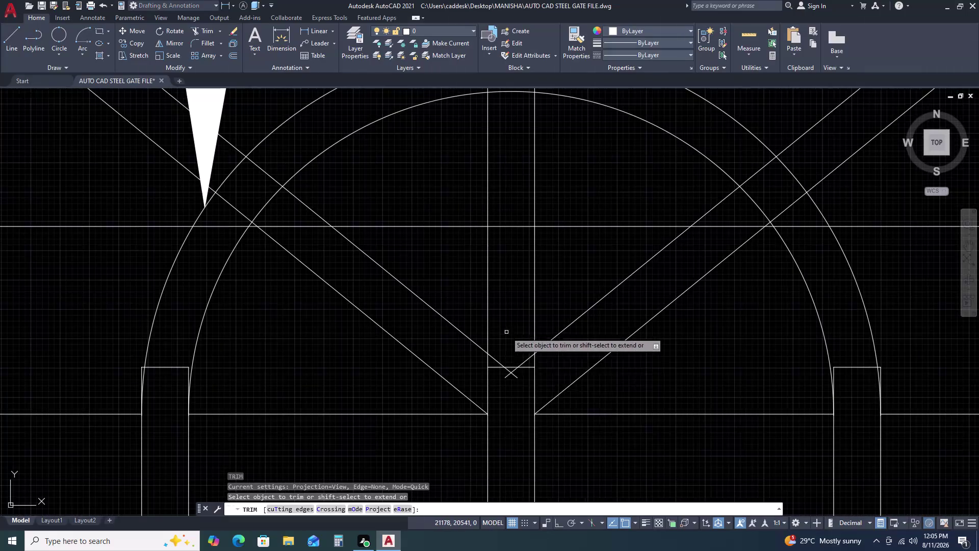
drag(506, 420, 509, 396)
click(512, 307)
click(514, 436)
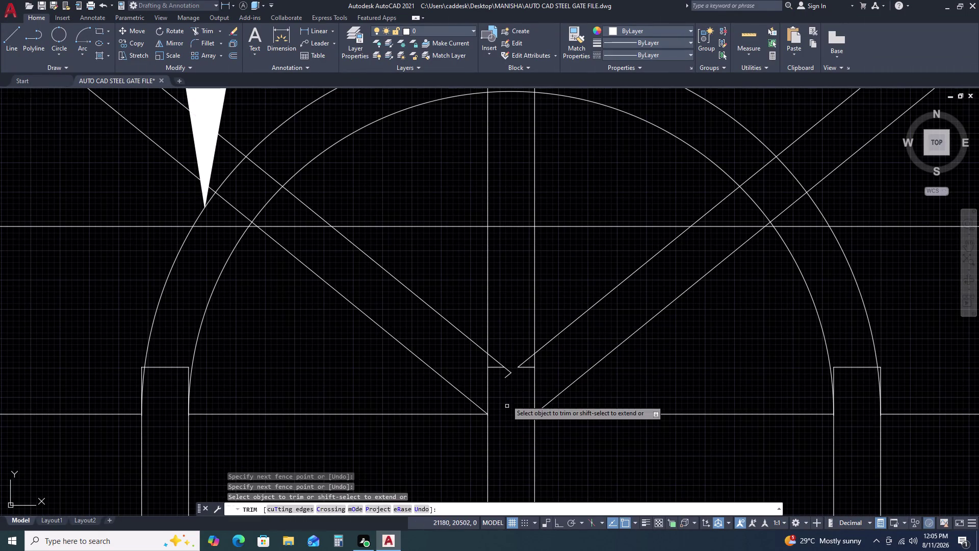
click(510, 377)
click(502, 353)
click(502, 357)
click(497, 380)
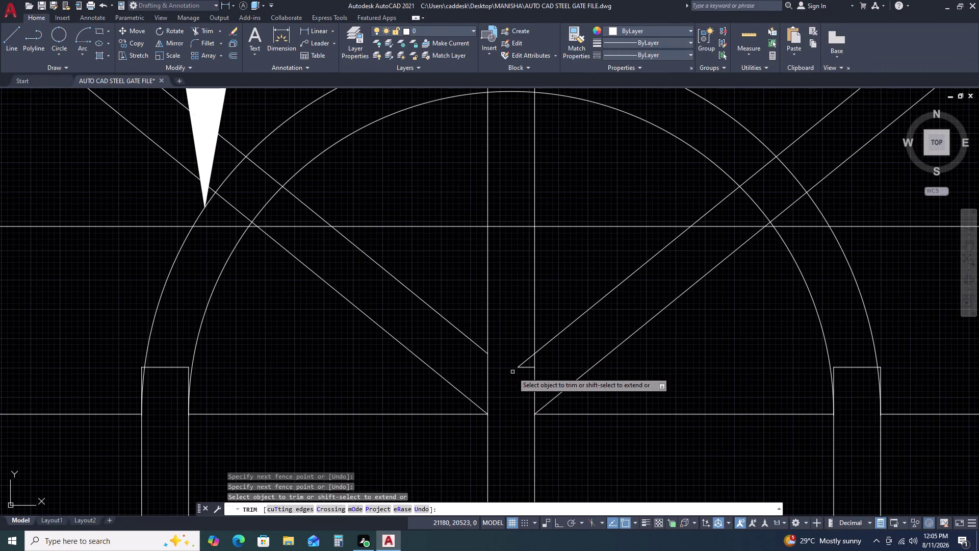
drag(521, 378, 523, 371)
click(526, 346)
Trim the diagonal bar pieces crossing the ring and inside it.
scroll(down, 3)
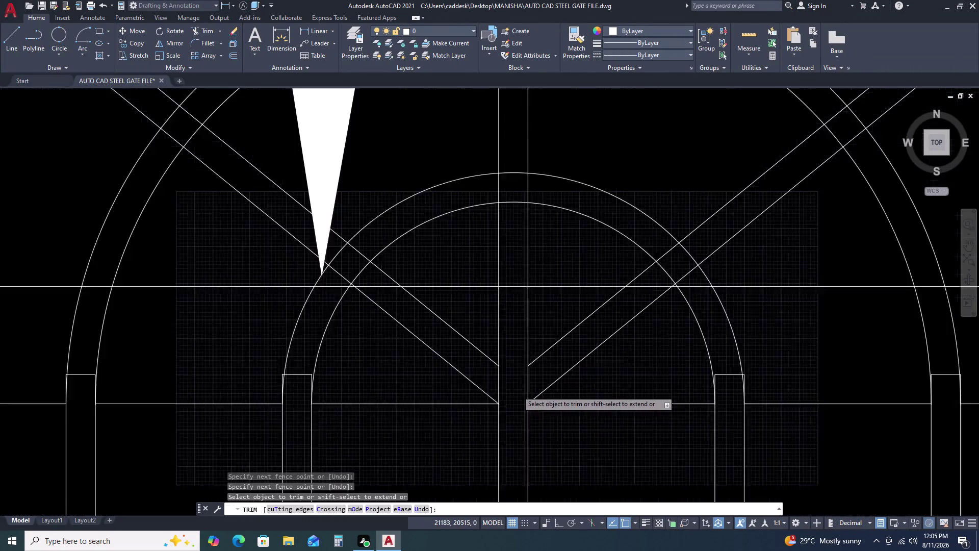
scroll(down, 3)
scroll(up, 3)
drag(529, 378, 535, 370)
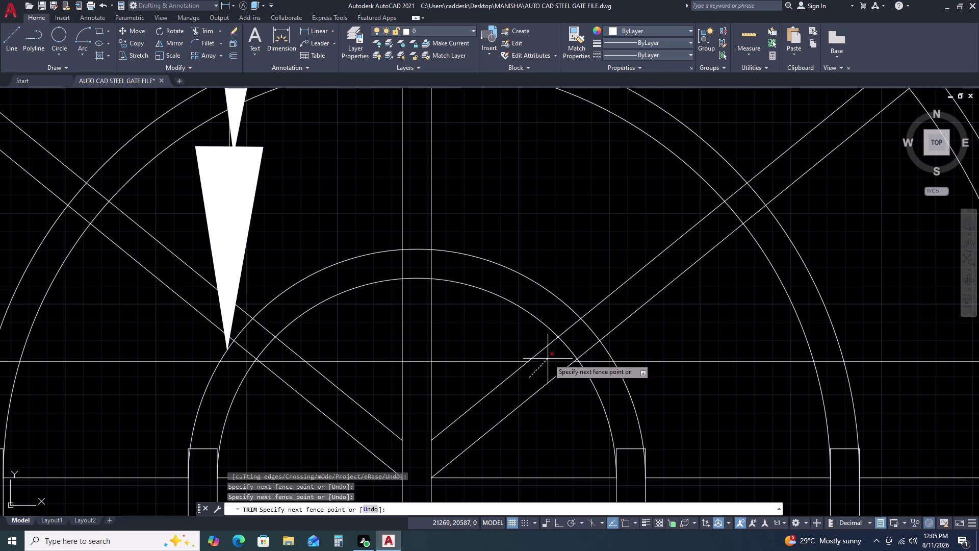
click(620, 315)
scroll(down, 3)
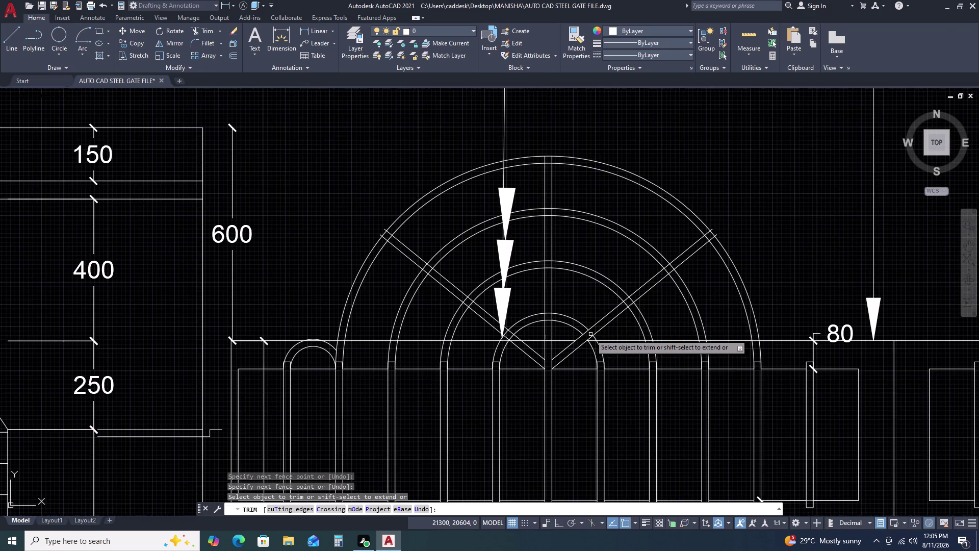
scroll(up, 3)
click(620, 340)
click(557, 381)
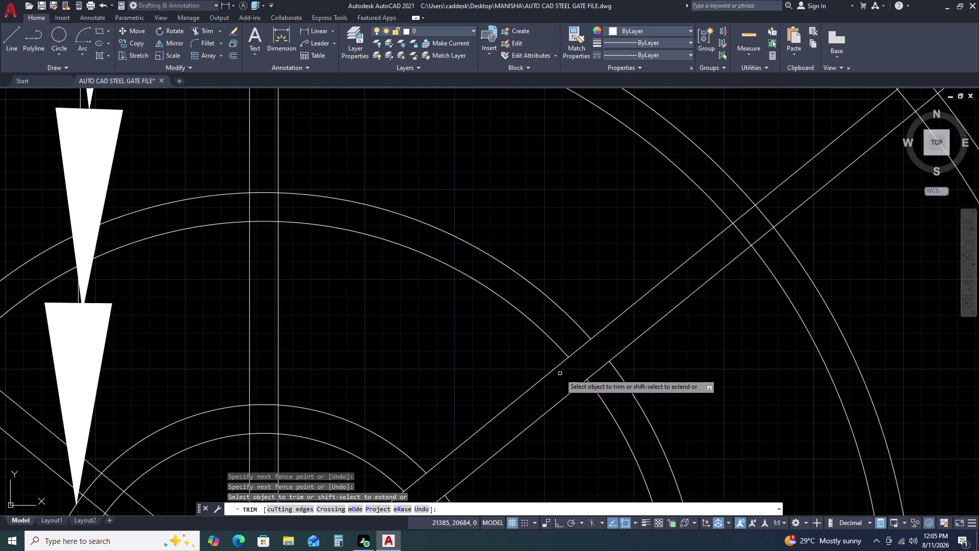
click(774, 205)
click(726, 239)
Fence-cut through the remaining crossing bars, then end the trim.
scroll(down, 3)
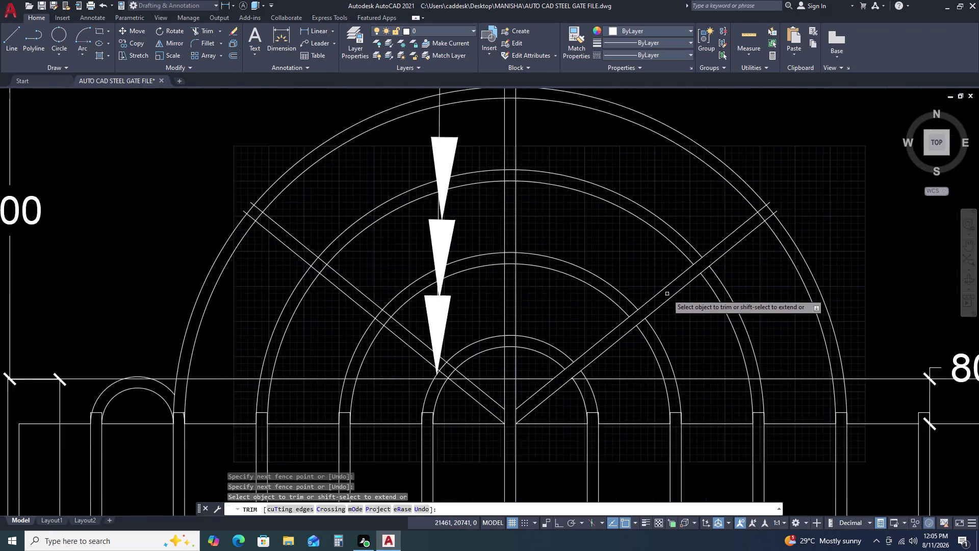
scroll(up, 3)
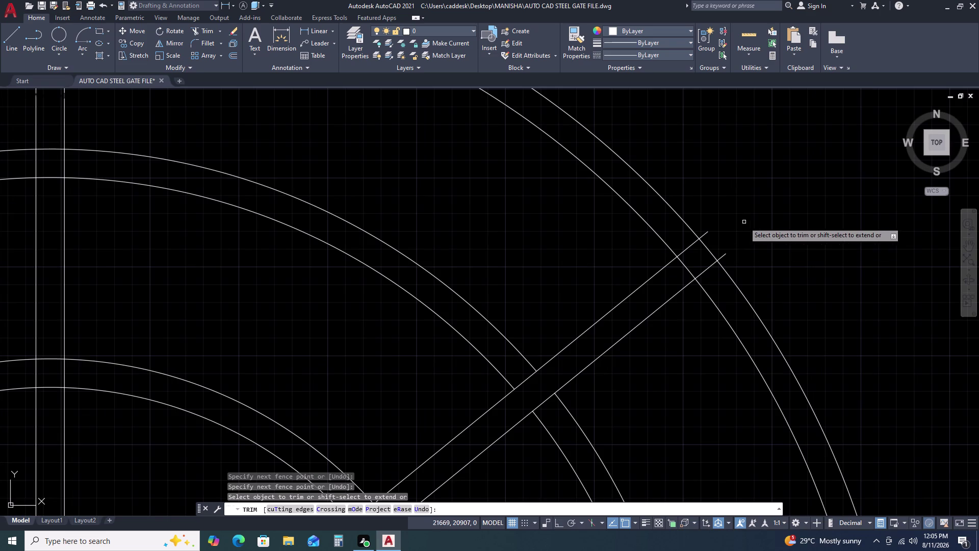
scroll(up, 3)
click(678, 363)
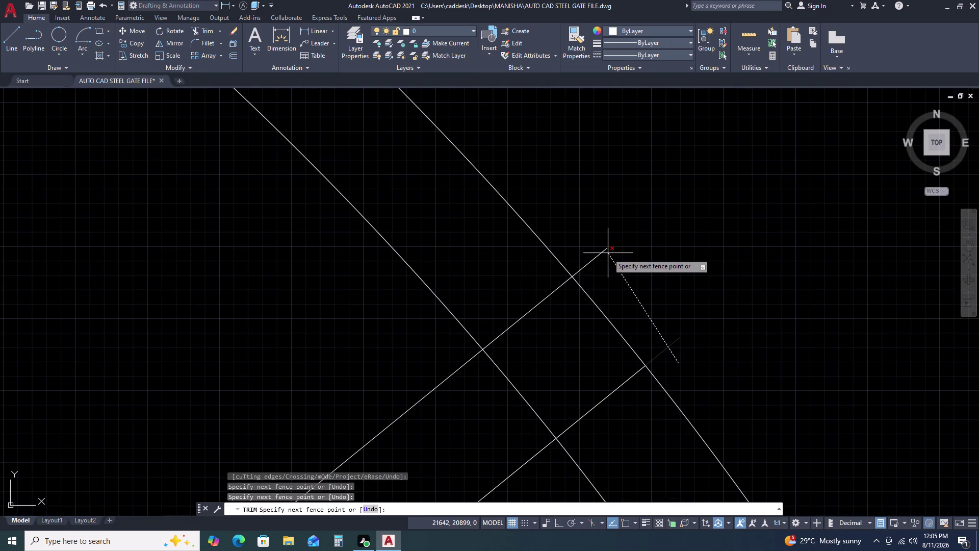
click(736, 335)
key(Escape)
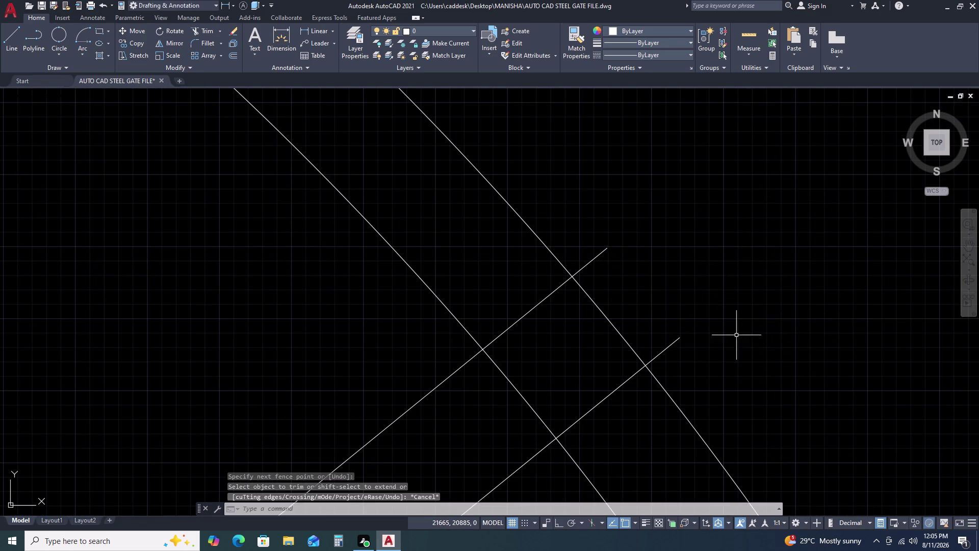
scroll(down, 3)
scroll(down, 3)
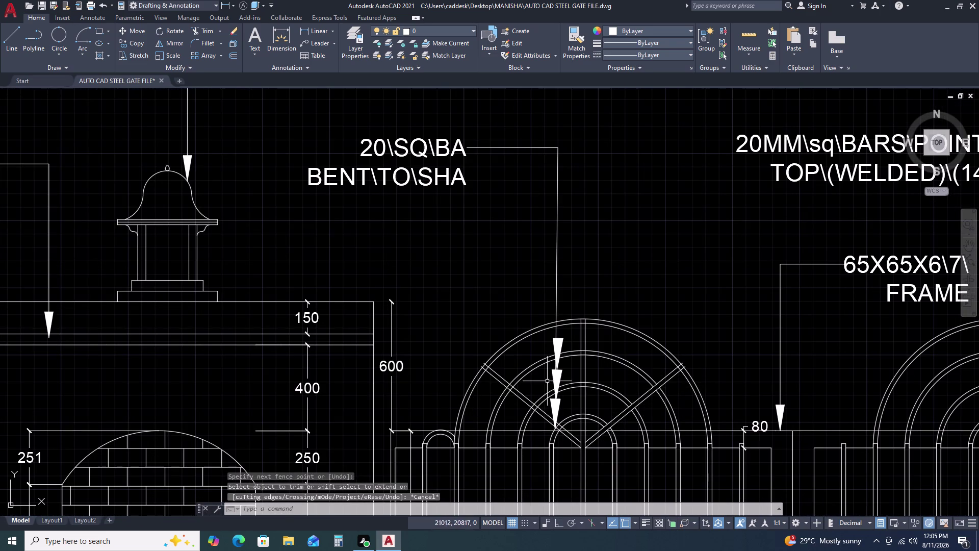
Resume trimming and cut the vertical bar between and above the rings.
scroll(up, 3)
key(space)
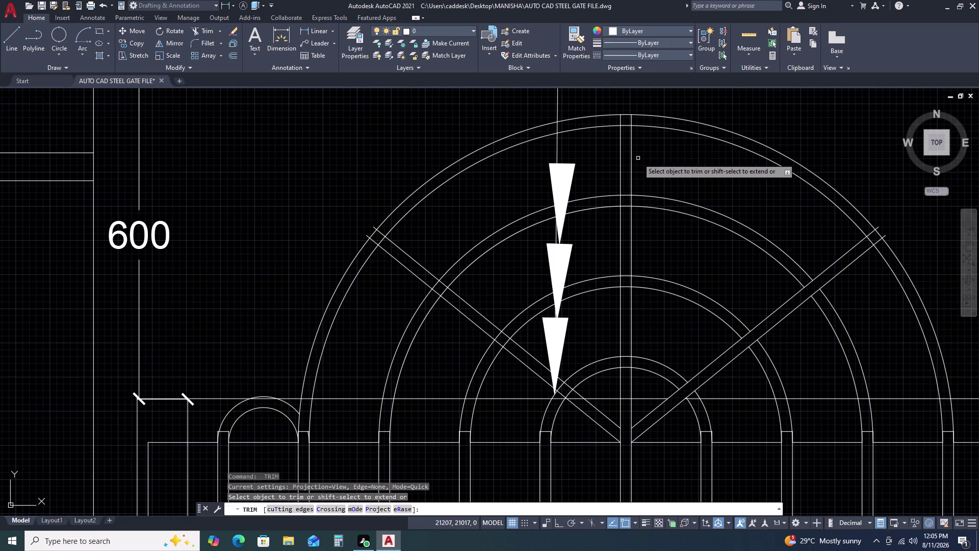
scroll(up, 3)
click(626, 122)
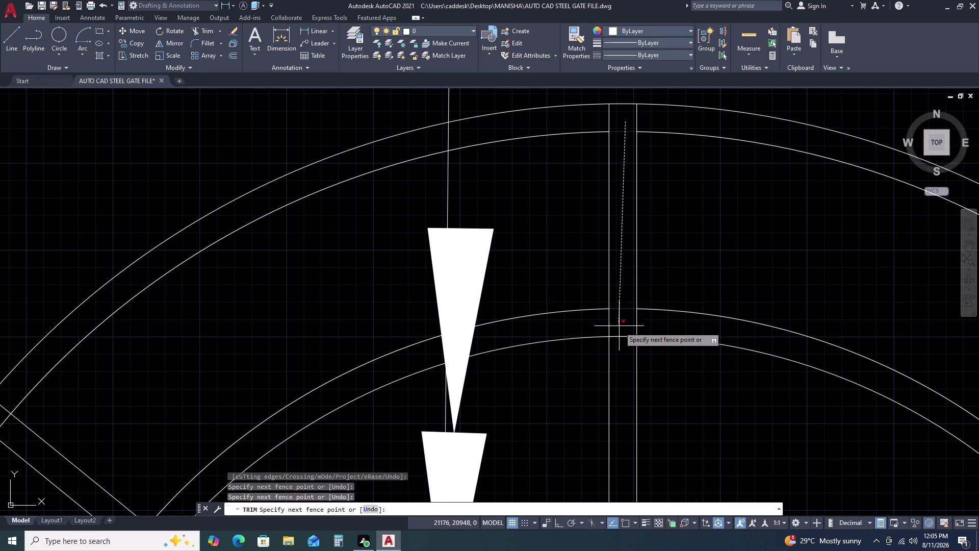
click(627, 363)
scroll(down, 3)
scroll(up, 3)
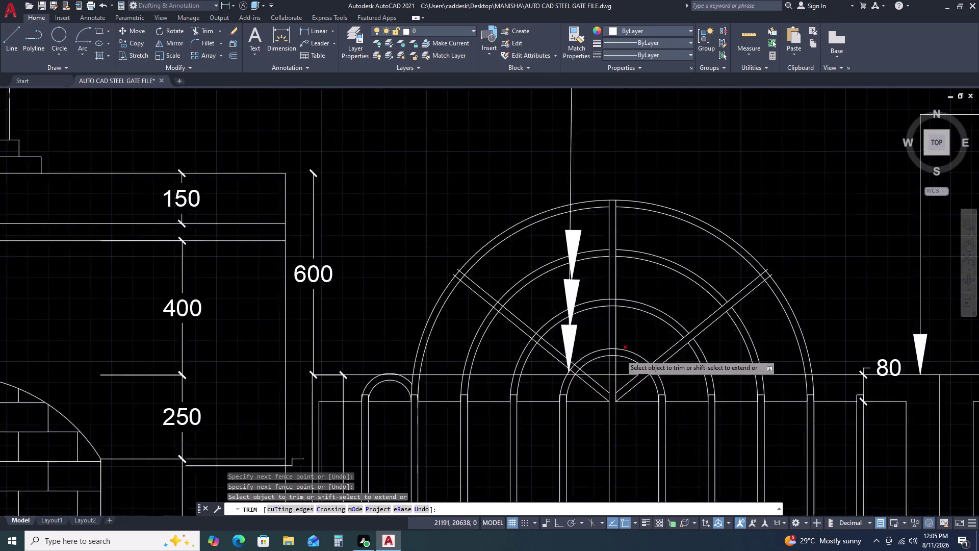
scroll(up, 3)
drag(591, 347, 595, 332)
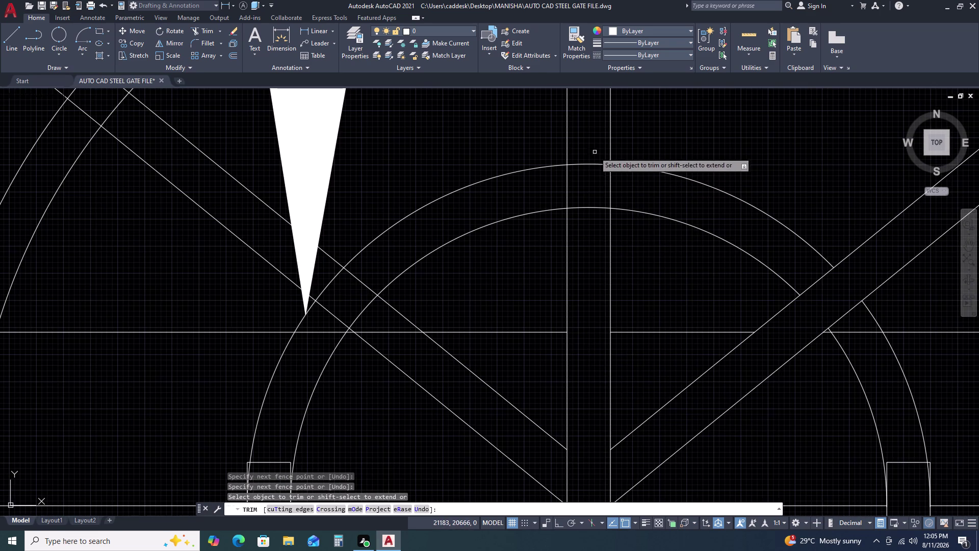
click(590, 130)
click(589, 381)
Trim the left diagonal bar where it overlaps the inner ring.
scroll(down, 3)
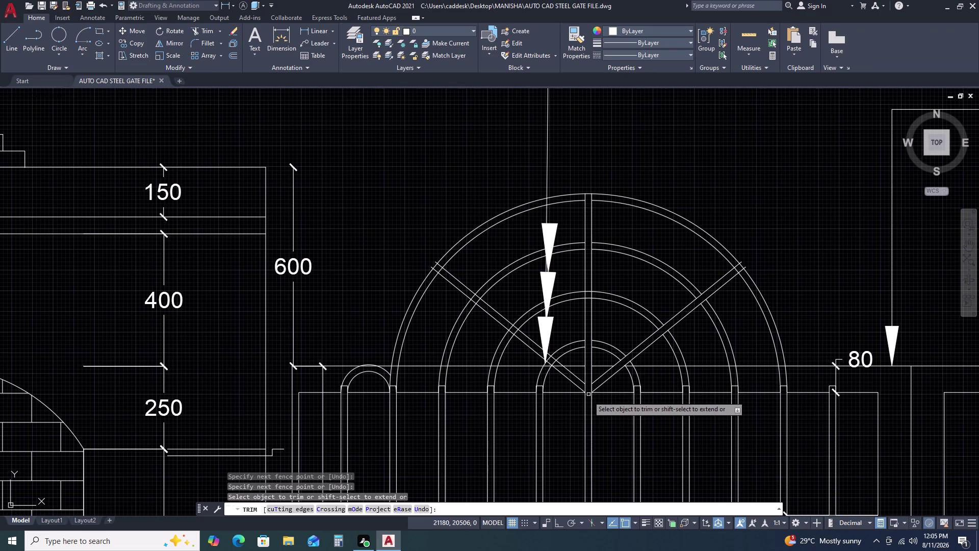
scroll(up, 3)
click(459, 281)
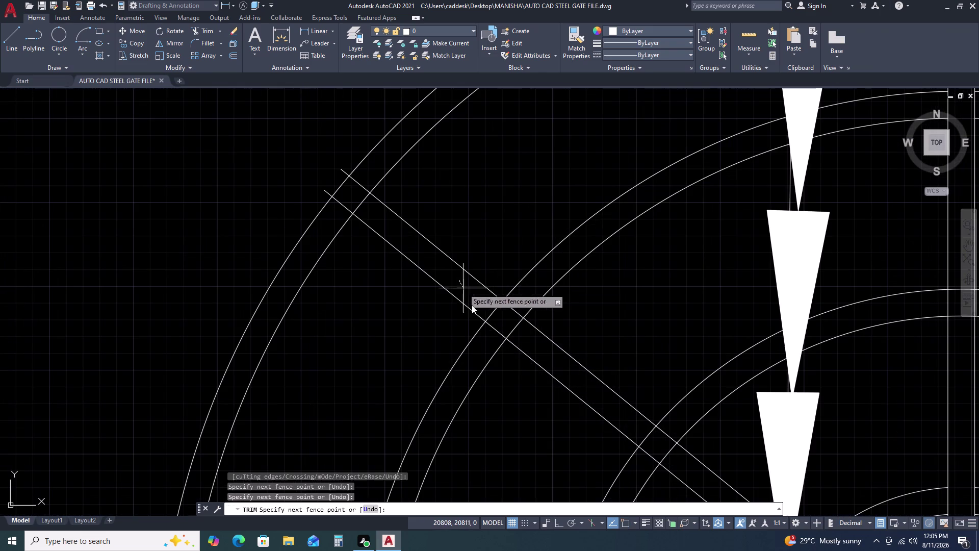
click(667, 454)
scroll(down, 3)
middle_drag(633, 465, 483, 321)
middle_drag(478, 313, 468, 298)
scroll(up, 3)
click(579, 372)
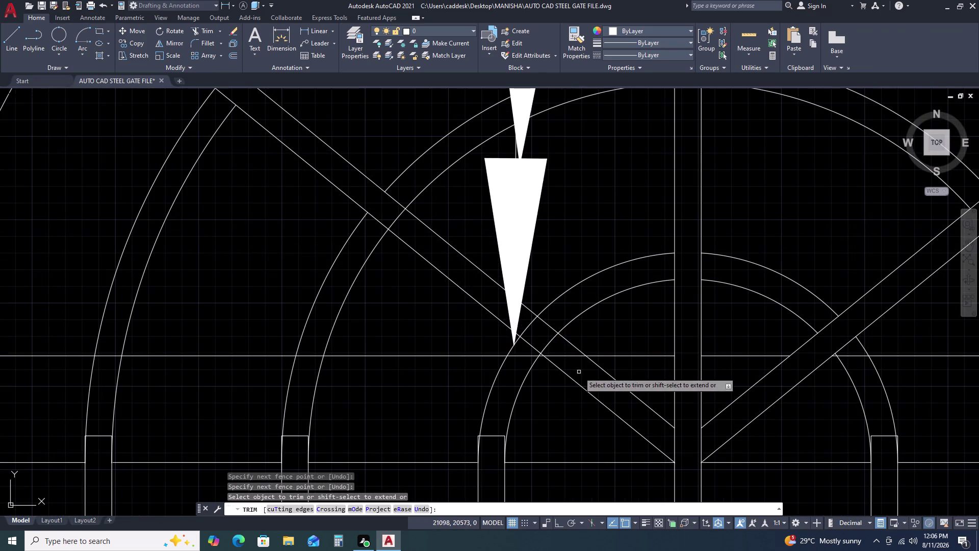
click(525, 318)
Trim the last left diagonal segments, then cancel the unfinished cut.
scroll(down, 3)
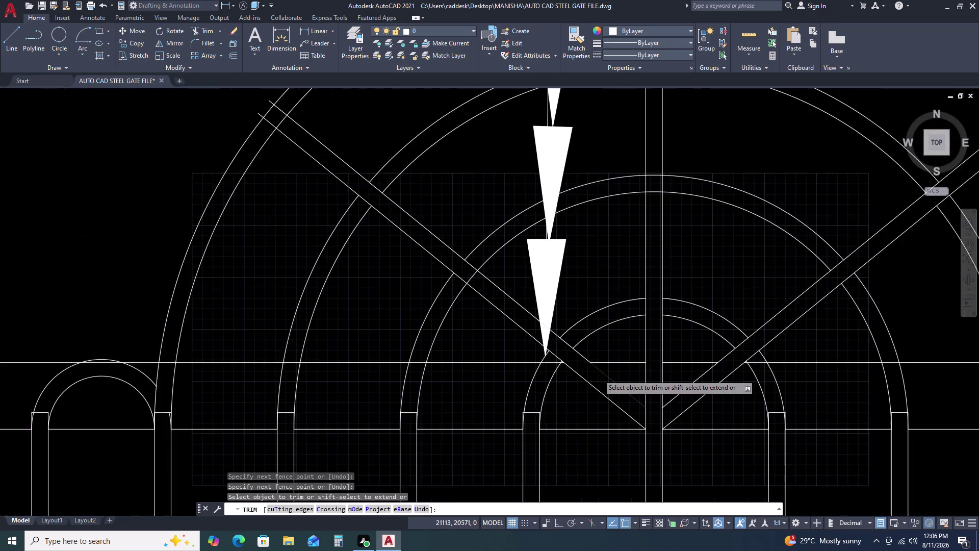
scroll(up, 3)
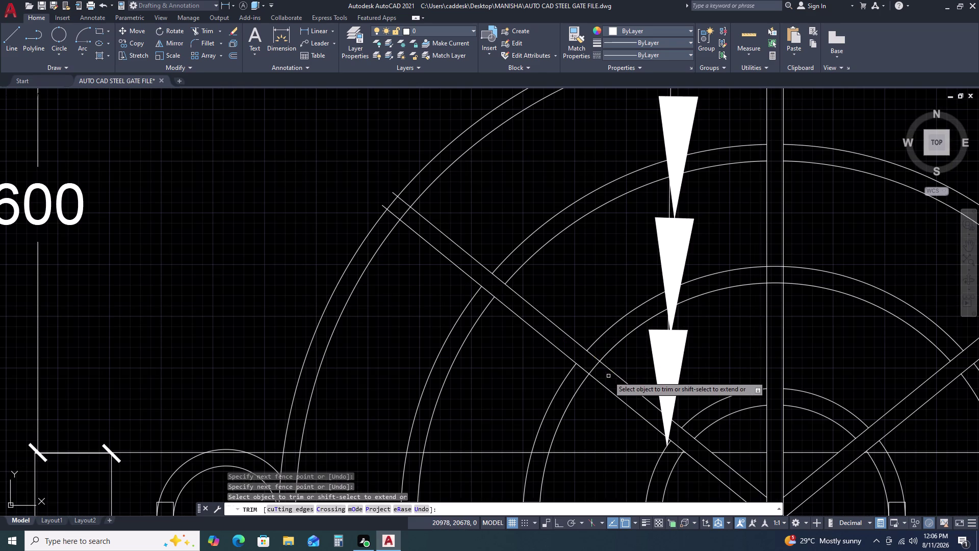
click(608, 376)
click(573, 351)
scroll(up, 3)
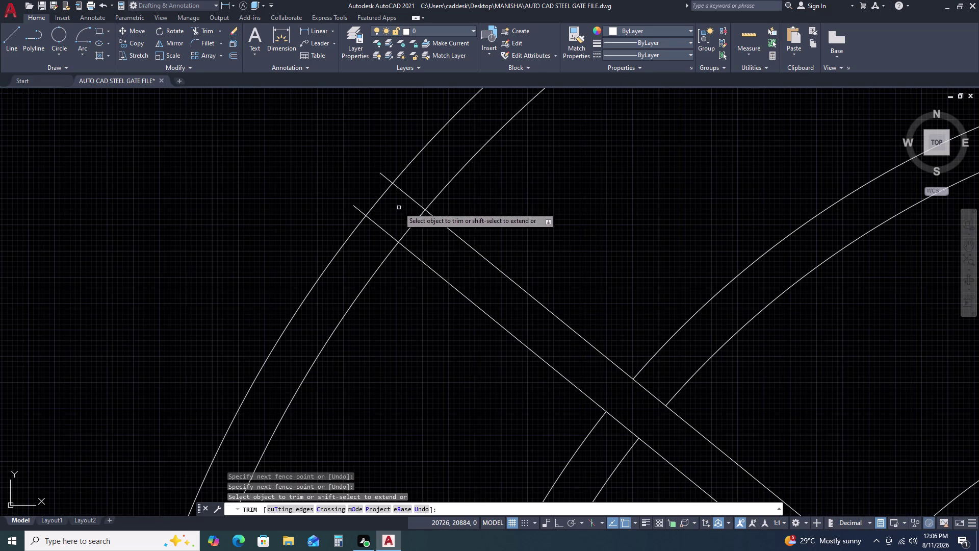
click(443, 272)
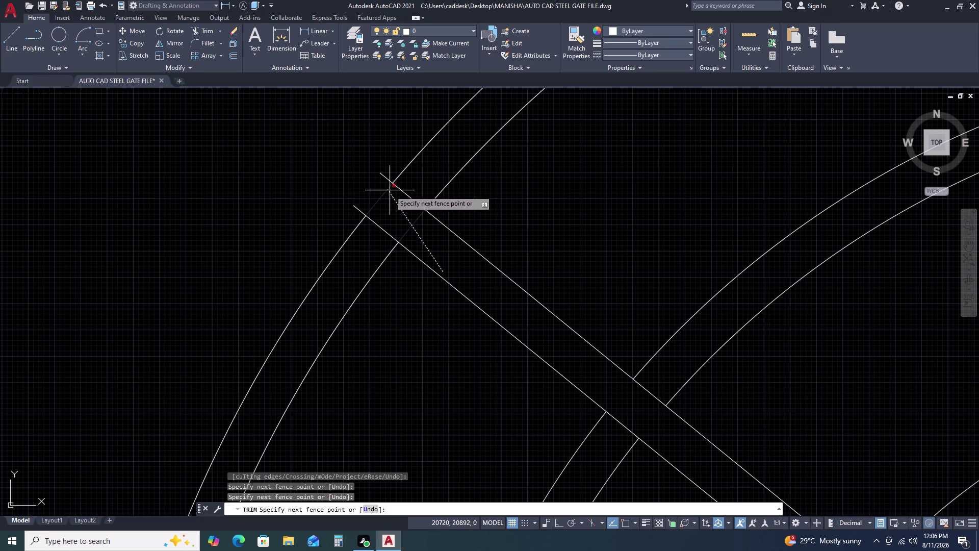
key(Escape)
scroll(down, 3)
scroll(down, 3)
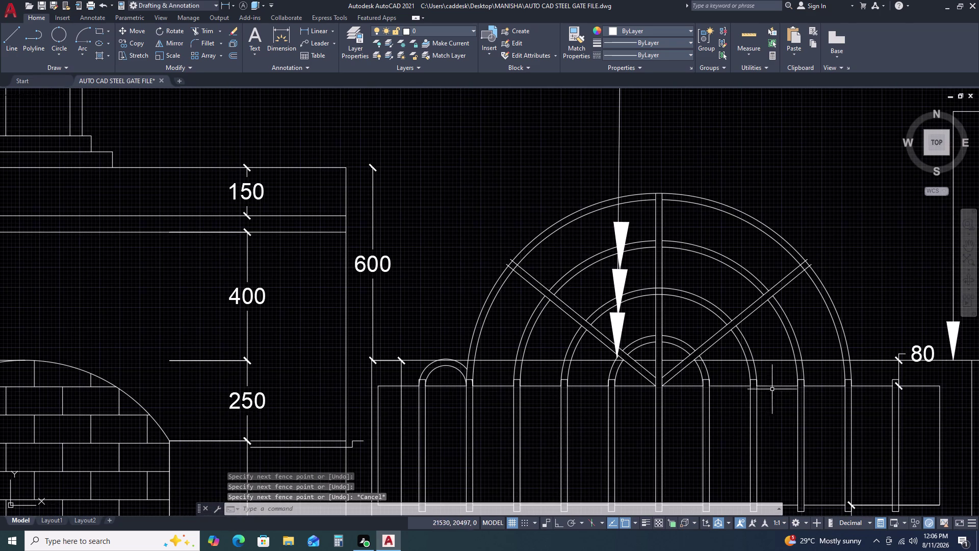
Undo the last five trim operations with Ctrl+Z.
key(ctrl+z)
key(ctrl+z)
key(ctrl+z)
key(ctrl+z)
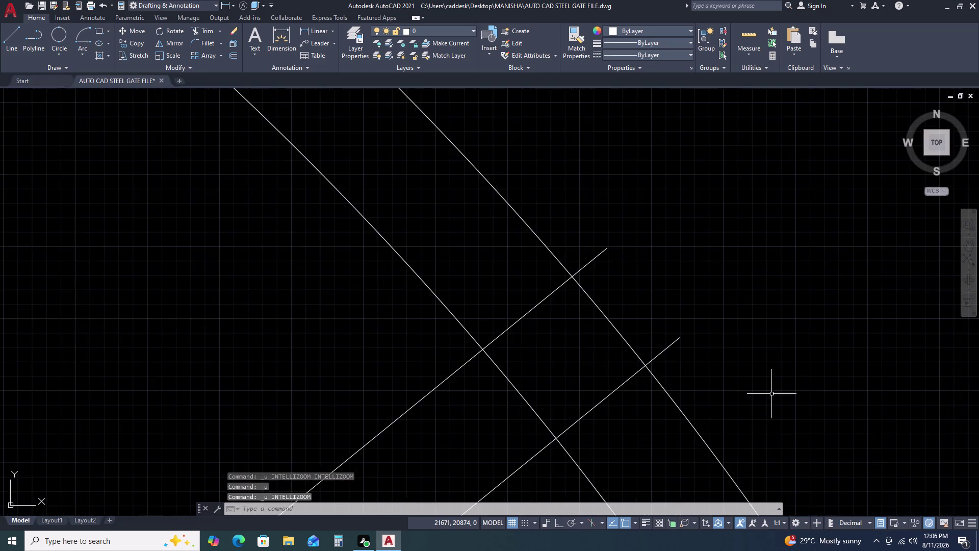
key(ctrl+z)
Drag a small selection window near the arch's right diagonal bar.
scroll(up, 3)
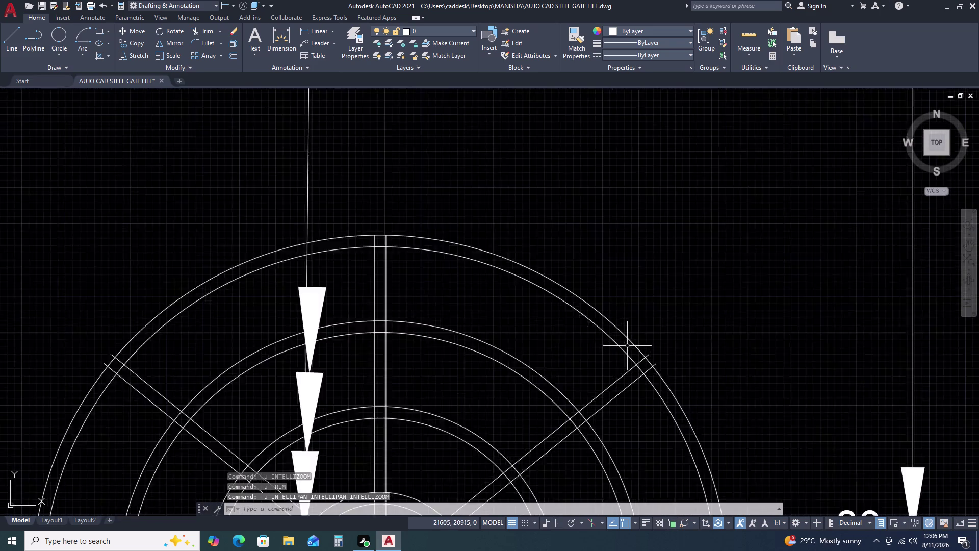
scroll(up, 3)
scroll(down, 3)
scroll(up, 3)
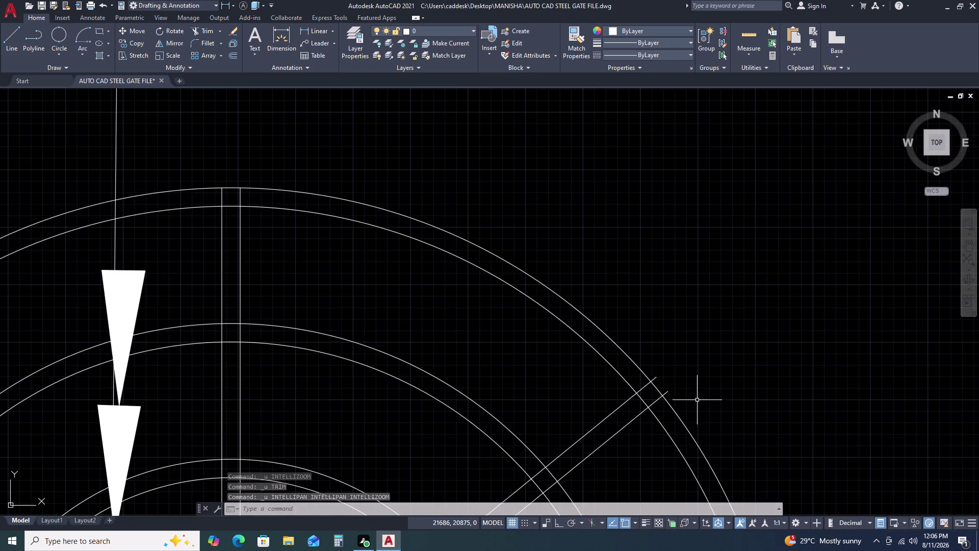
scroll(down, 3)
click(651, 360)
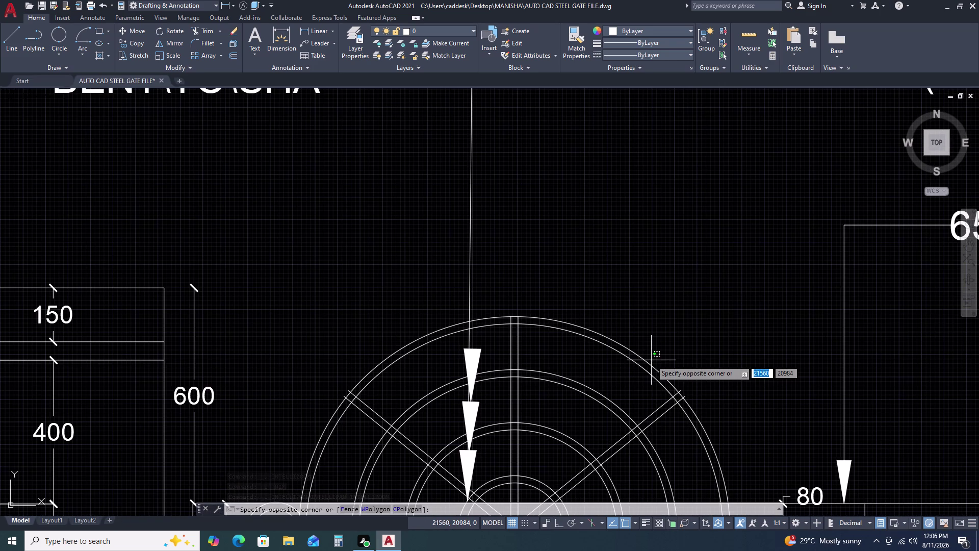
click(638, 353)
Offset the outer ring outward by 100 to create a new arc.
text(O)
key(space)
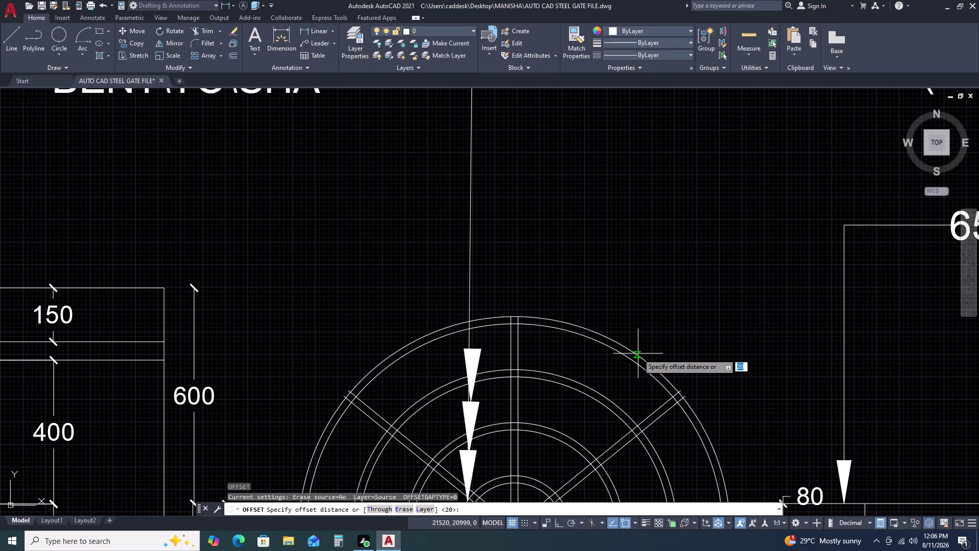
text(10)
text(0)
key(space)
click(656, 331)
key(Escape)
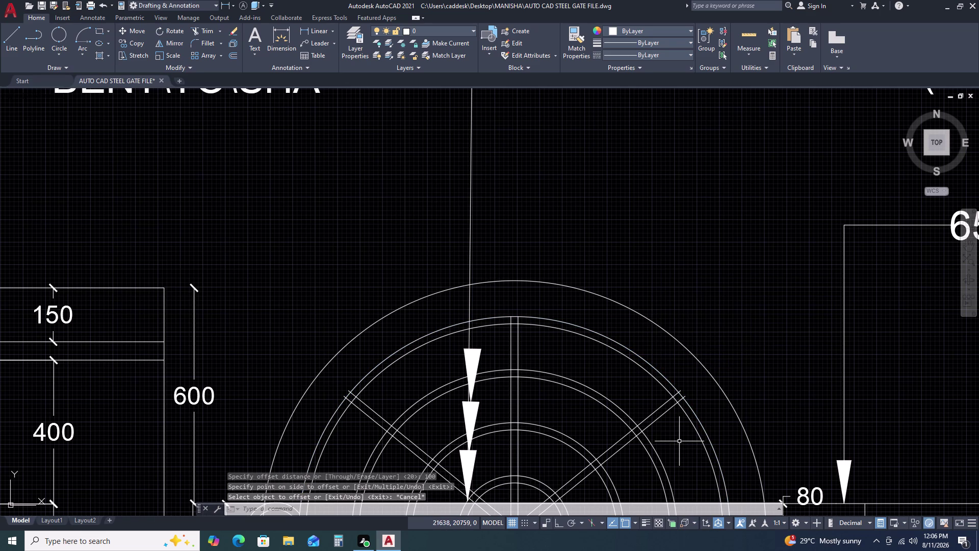
Extend the right, parallel and left diagonal bars out to the new arc.
key(e)
key(x)
key(space)
drag(668, 429, 658, 413)
click(637, 380)
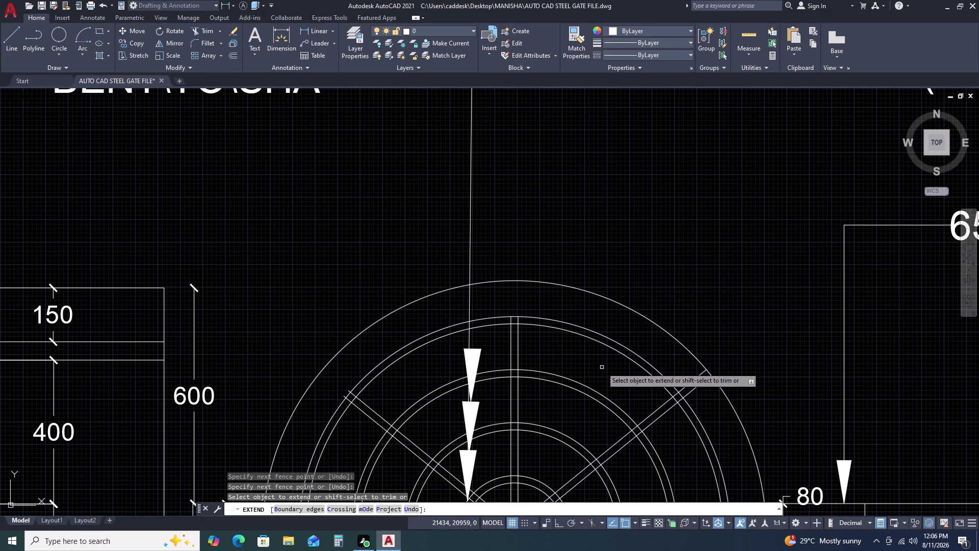
drag(543, 347, 534, 345)
click(496, 338)
drag(401, 381, 395, 390)
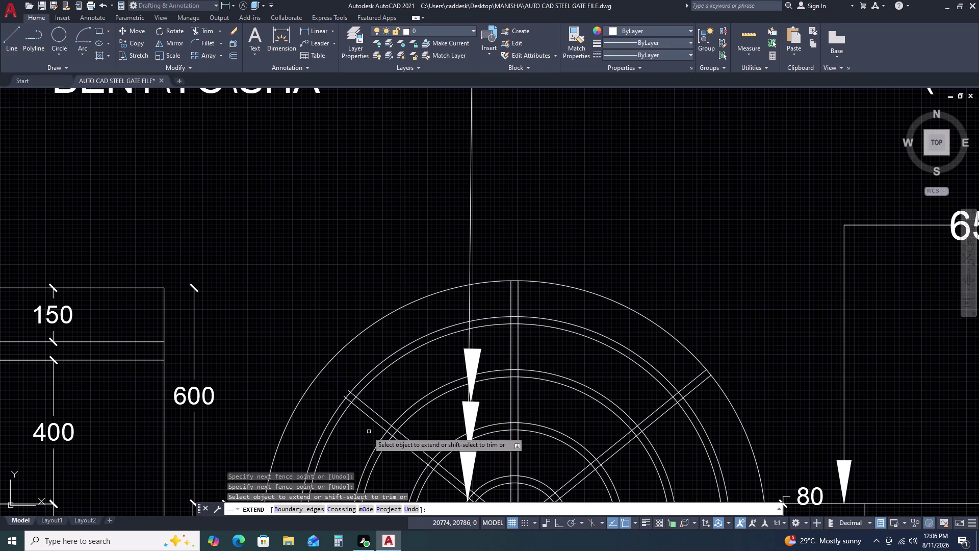
drag(364, 421, 369, 413)
click(389, 395)
key(Escape)
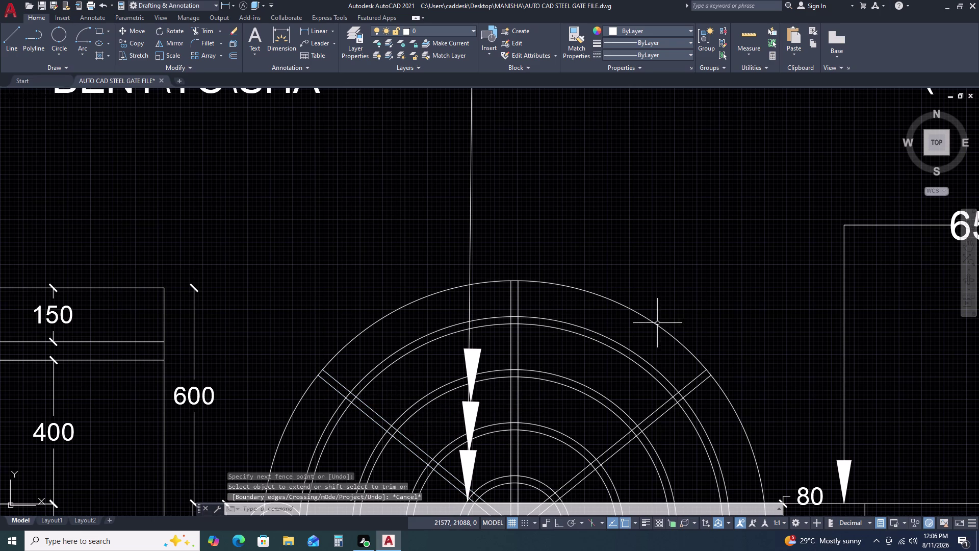
text(L)
key(space)
Draw two short capping lines across the bar ends at the arc.
scroll(up, 3)
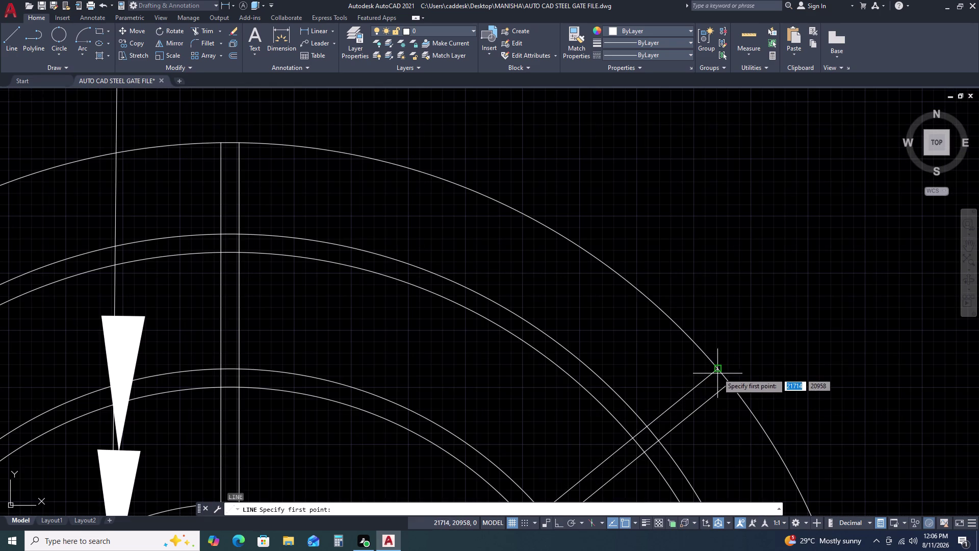
click(717, 371)
click(731, 383)
key(space)
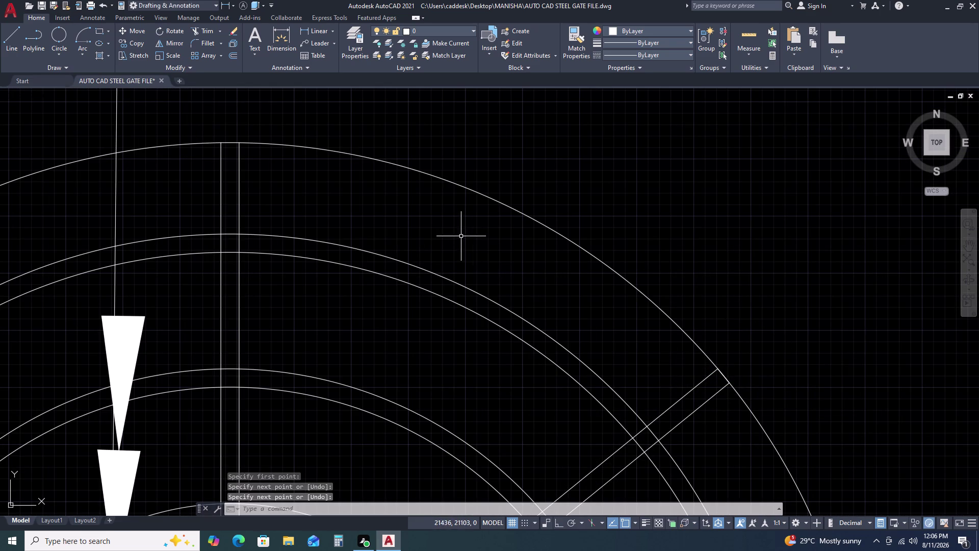
scroll(down, 3)
key(space)
scroll(up, 3)
scroll(up, 3)
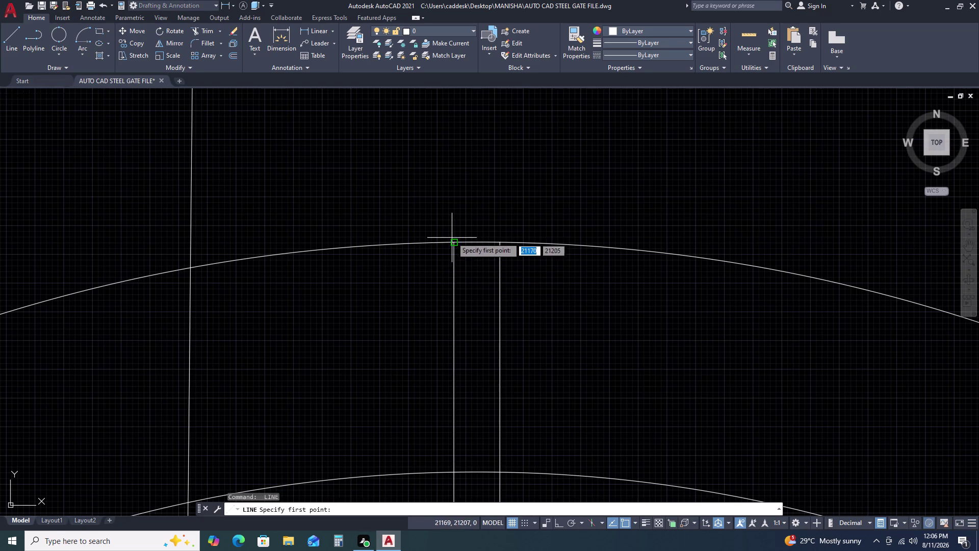
click(455, 243)
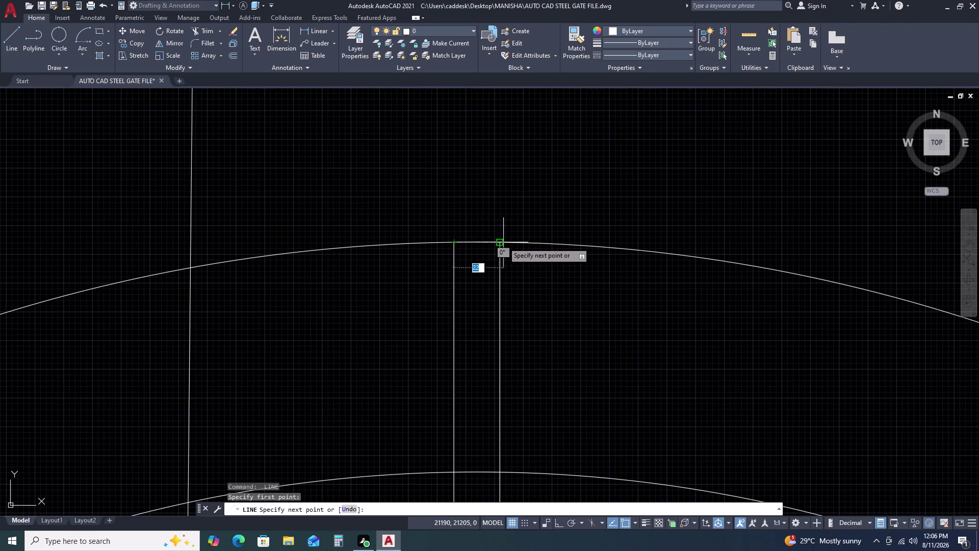
click(502, 241)
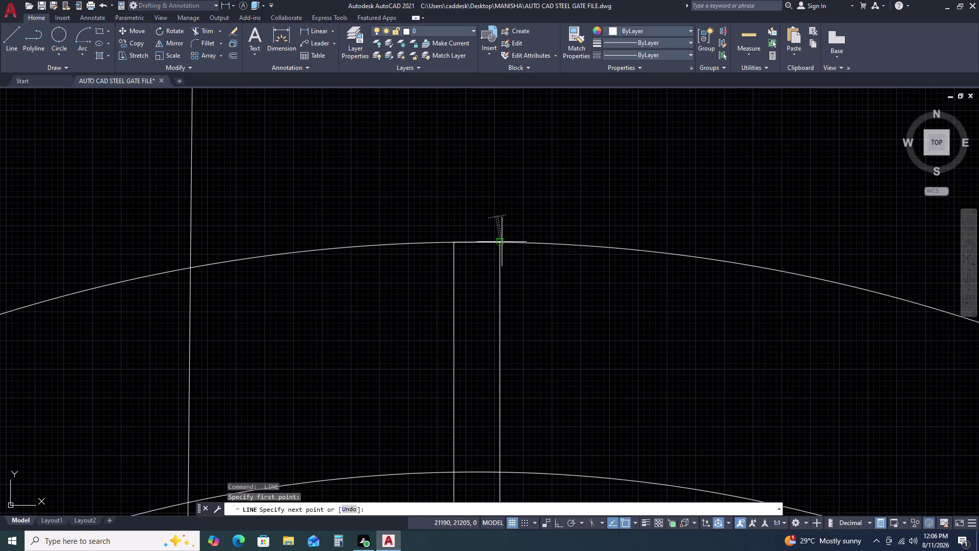
key(space)
Pan toward the ornament, begin a third cap line, then cancel it.
scroll(down, 3)
middle_drag(483, 365, 666, 259)
middle_click(673, 249)
scroll(down, 3)
key(space)
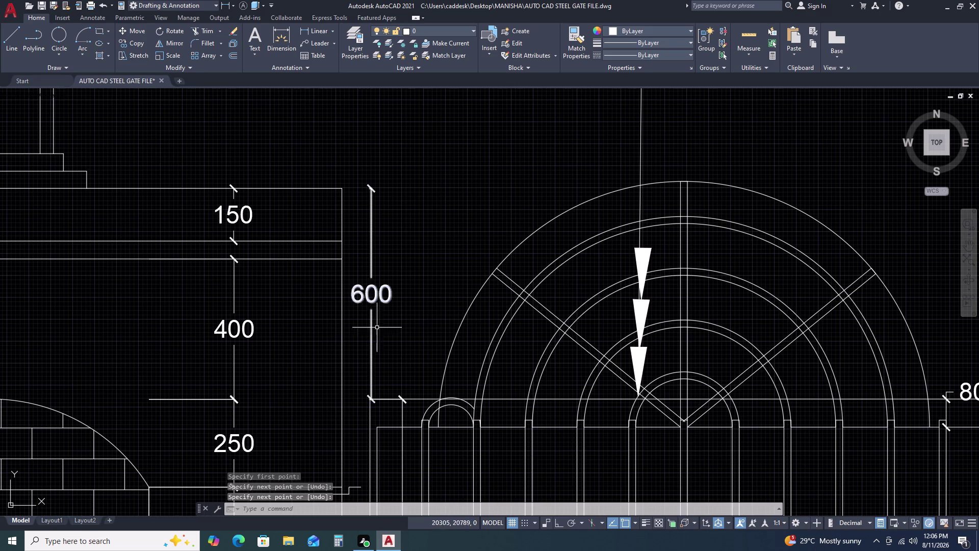
scroll(up, 3)
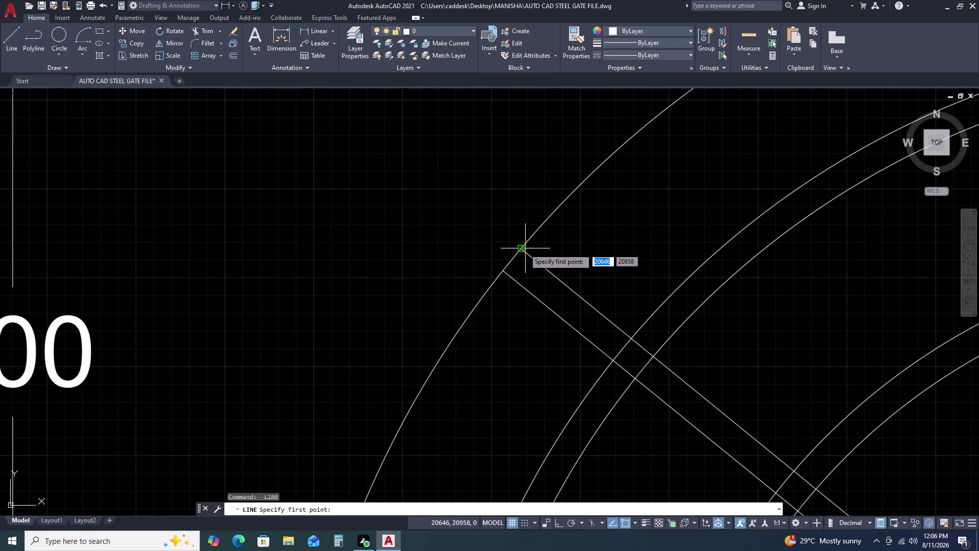
click(521, 251)
click(501, 271)
key(Escape)
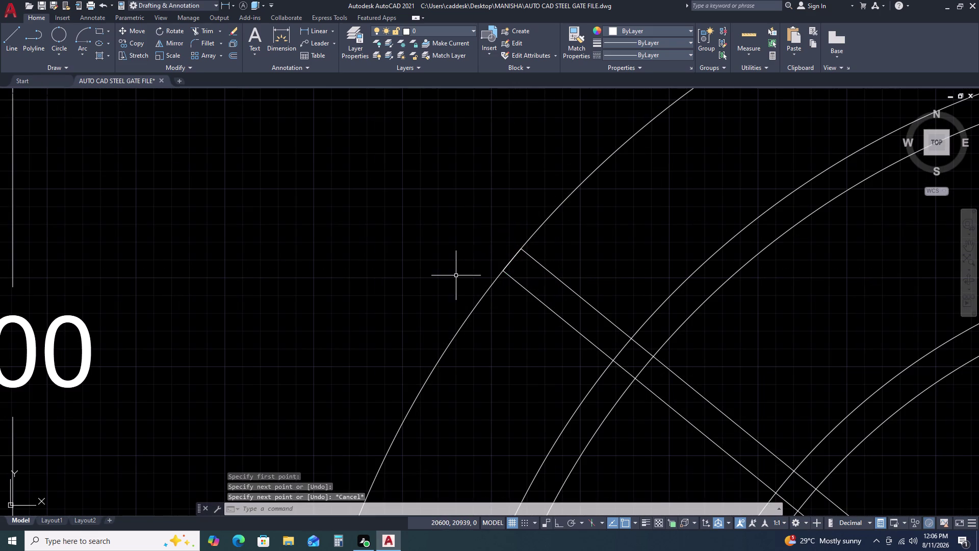
Select and delete the outer R700 arc.
scroll(down, 3)
click(503, 252)
click(496, 239)
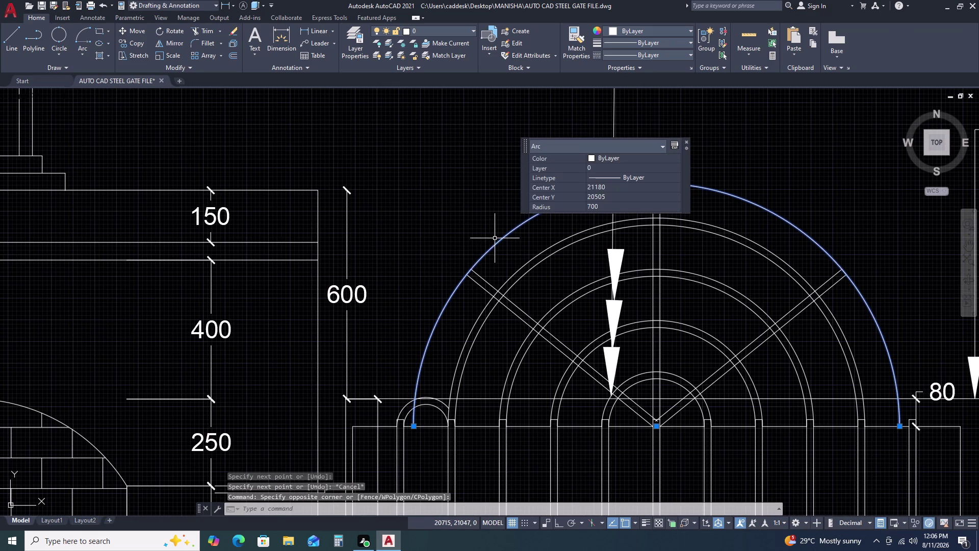
key(Delete)
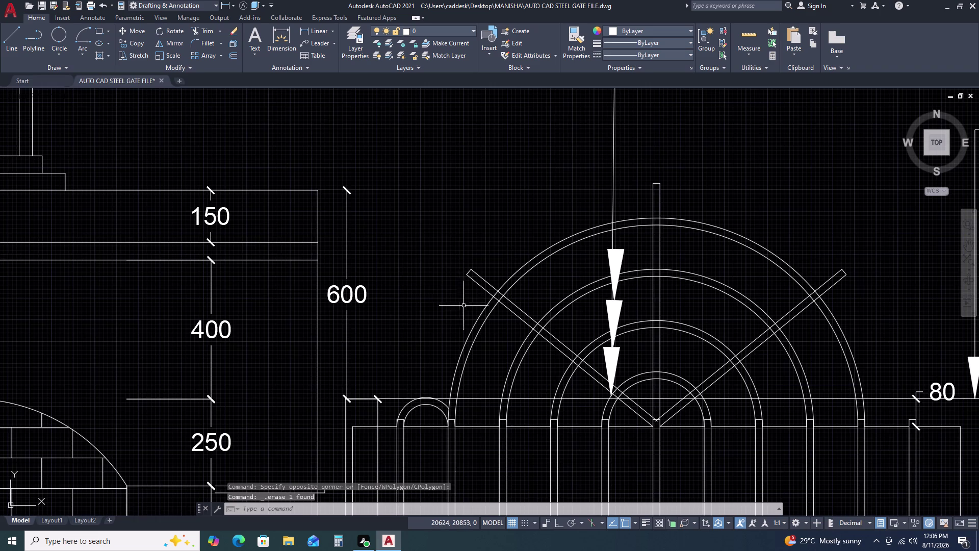
scroll(down, 3)
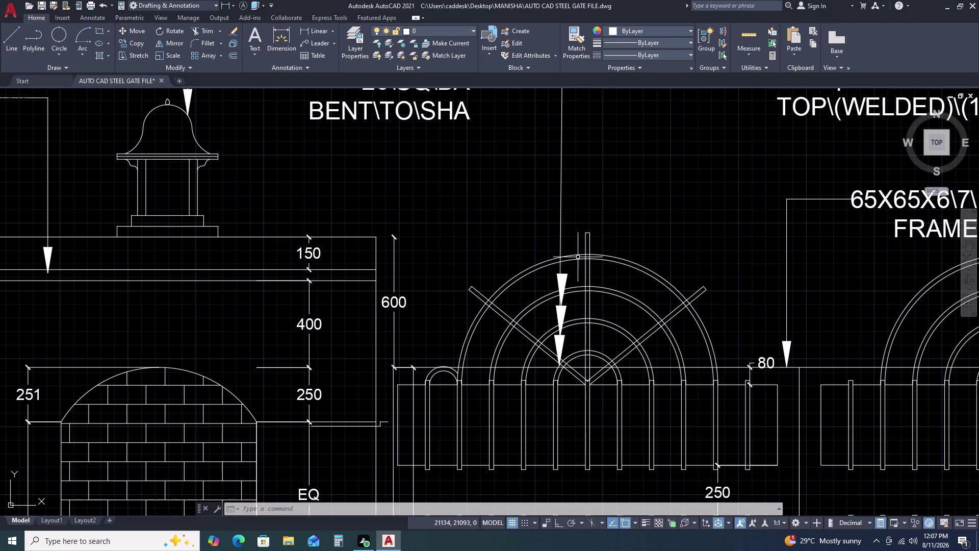
scroll(up, 3)
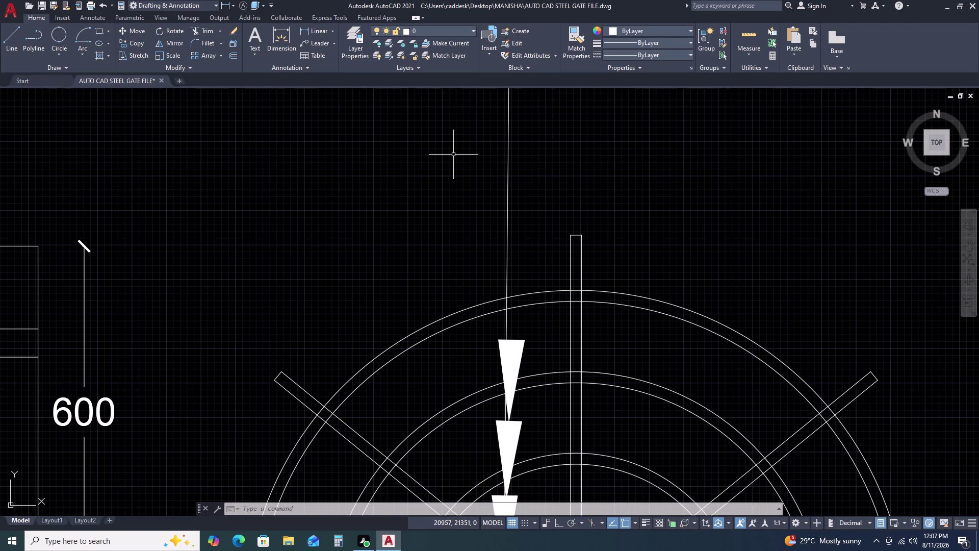
scroll(down, 3)
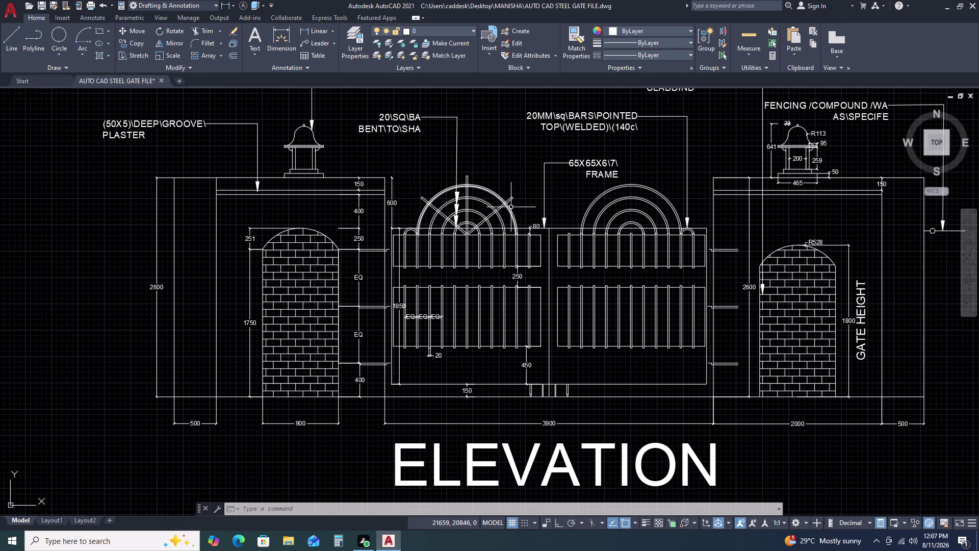
scroll(up, 3)
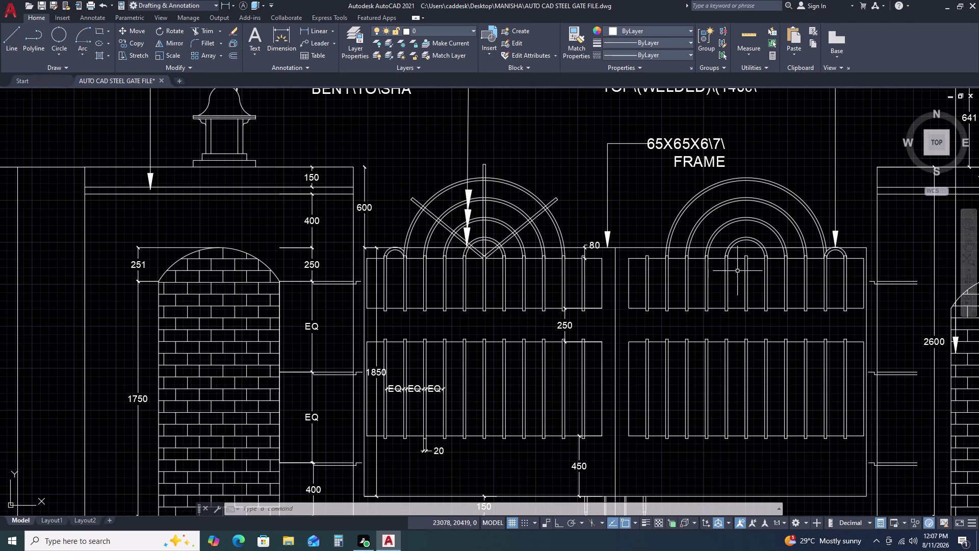
scroll(up, 3)
scroll(up, 3)
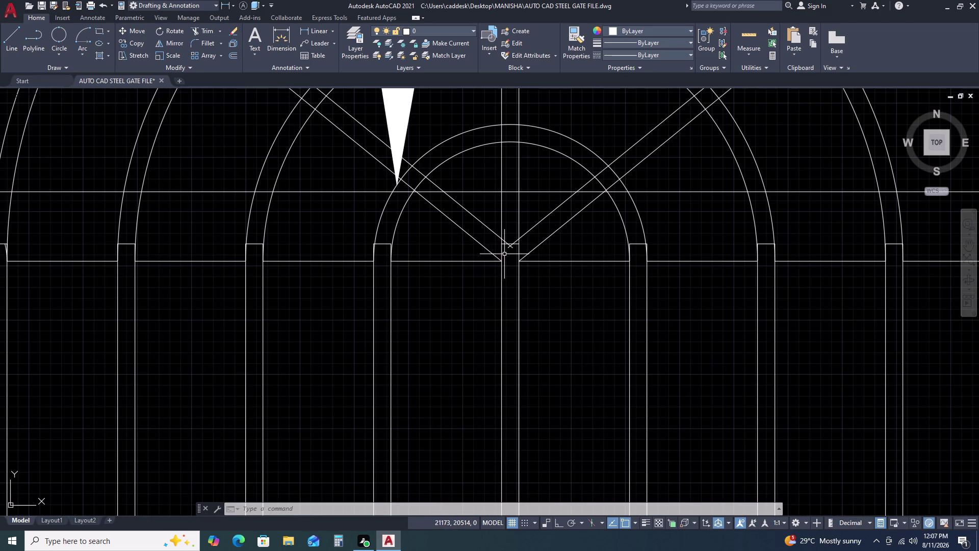
Trim the crossing diagonal bar ends above the centre bar with a TR fence.
text(TR)
key(space)
scroll(up, 3)
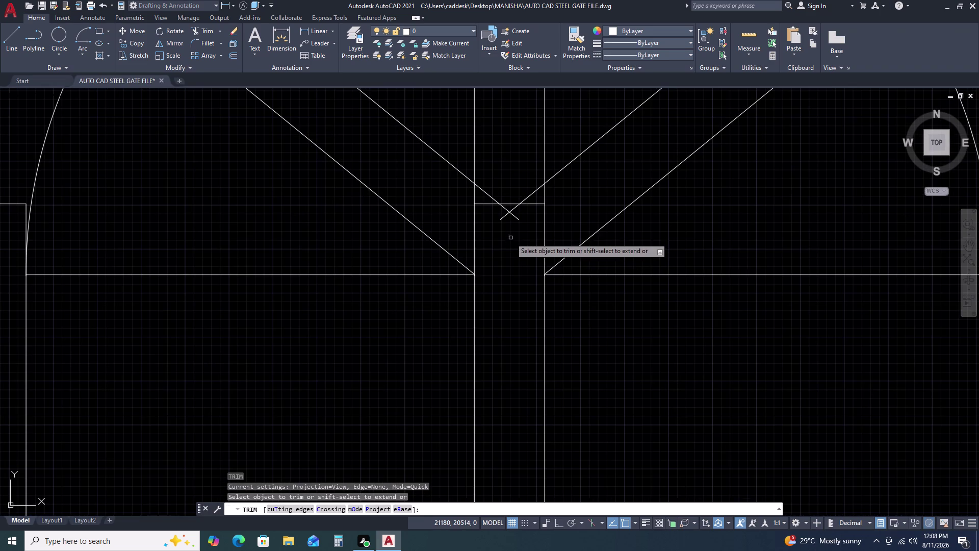
click(513, 211)
click(500, 213)
double_click(513, 212)
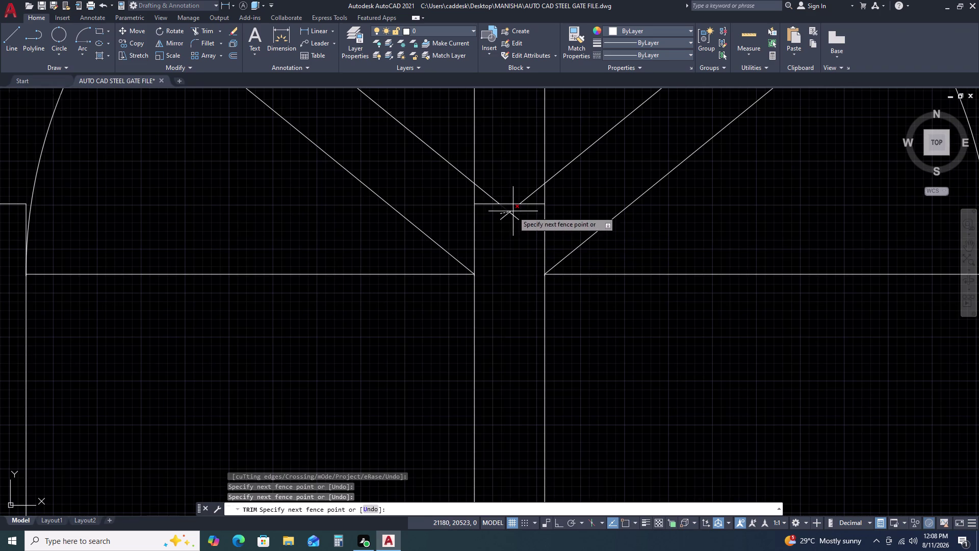
Trim the three leftover diagonal segments and end trimming.
click(498, 220)
click(513, 215)
click(514, 216)
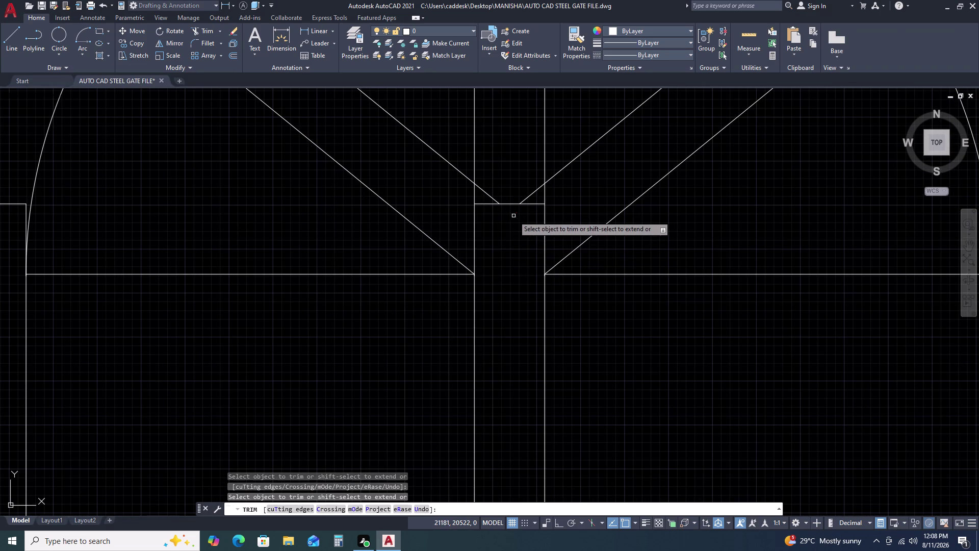
scroll(down, 3)
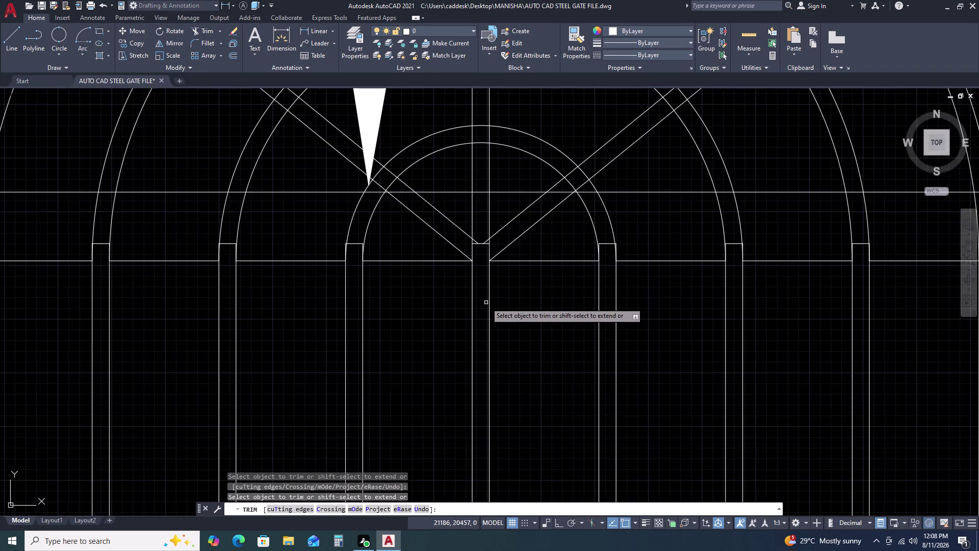
scroll(up, 3)
scroll(up, 3)
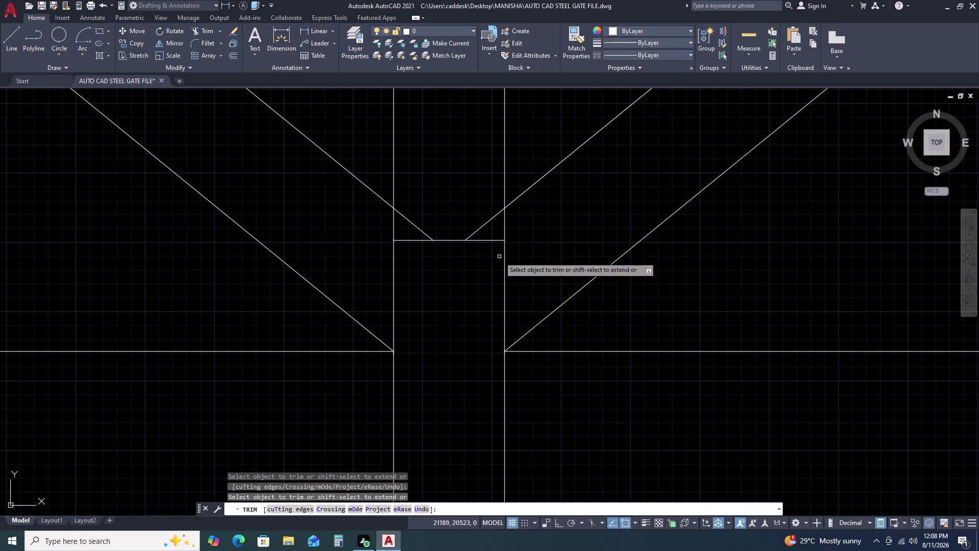
scroll(down, 3)
key(Escape)
scroll(down, 3)
scroll(down, 3)
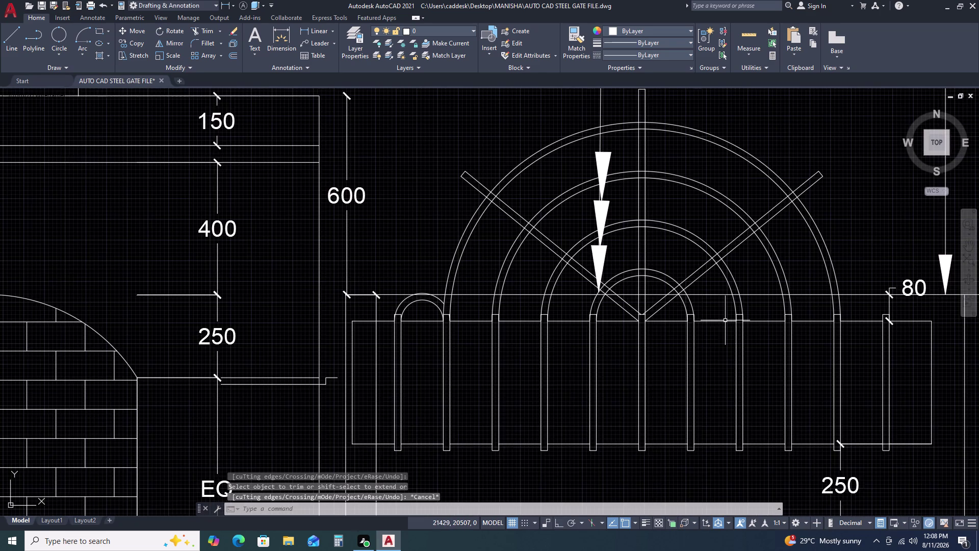
middle_drag(722, 320, 686, 328)
middle_drag(642, 333, 621, 332)
middle_drag(612, 332, 562, 333)
scroll(down, 3)
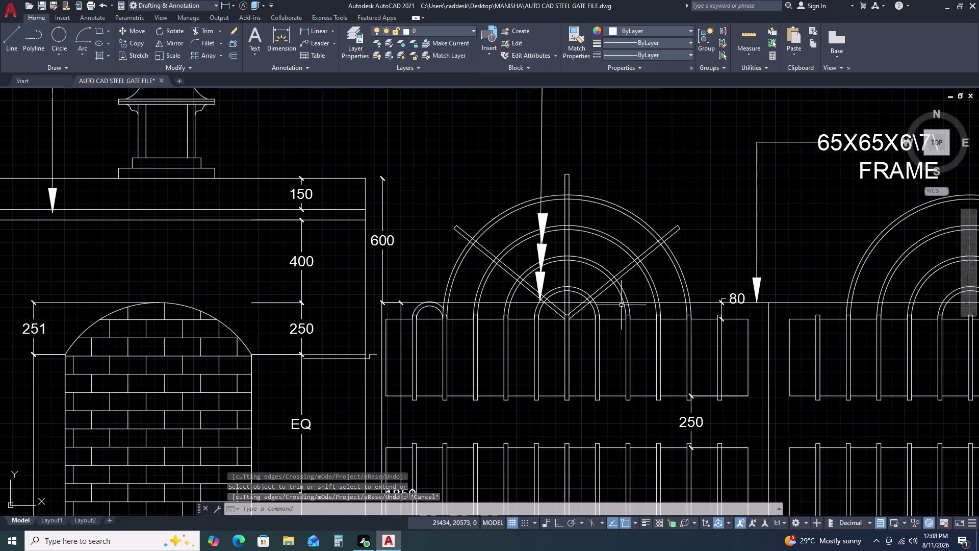
scroll(up, 3)
scroll(up, 3)
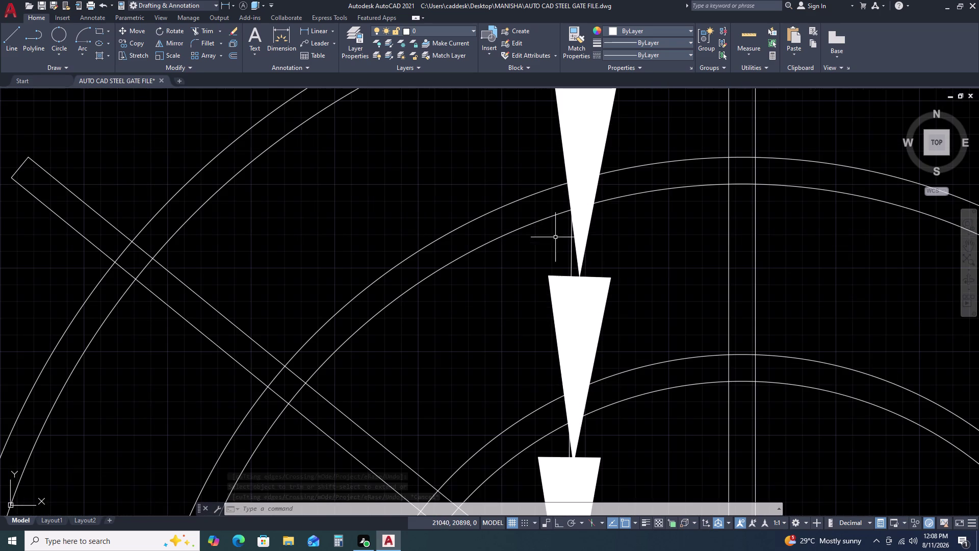
Move the top arrowhead so its tip snaps onto the next arrowhead.
click(599, 256)
click(579, 239)
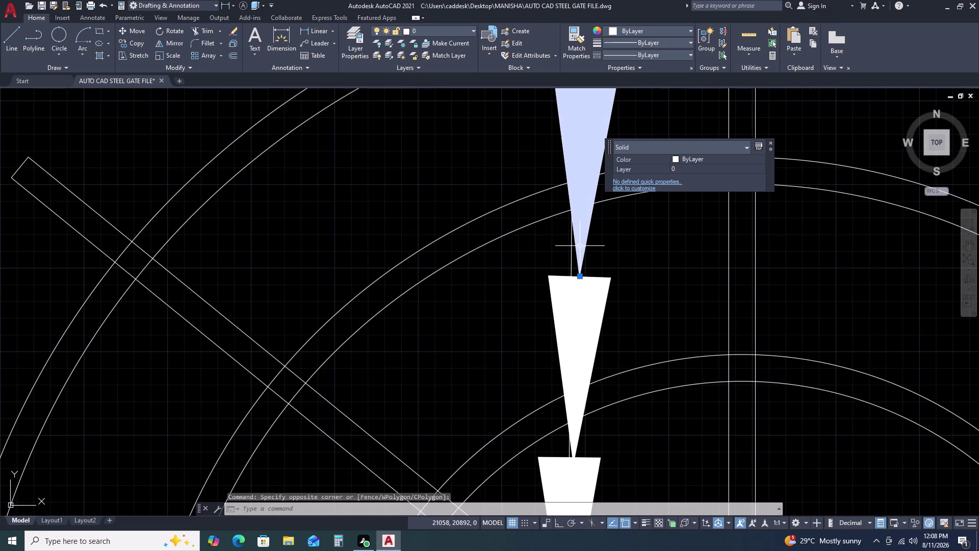
text(M)
key(space)
click(579, 276)
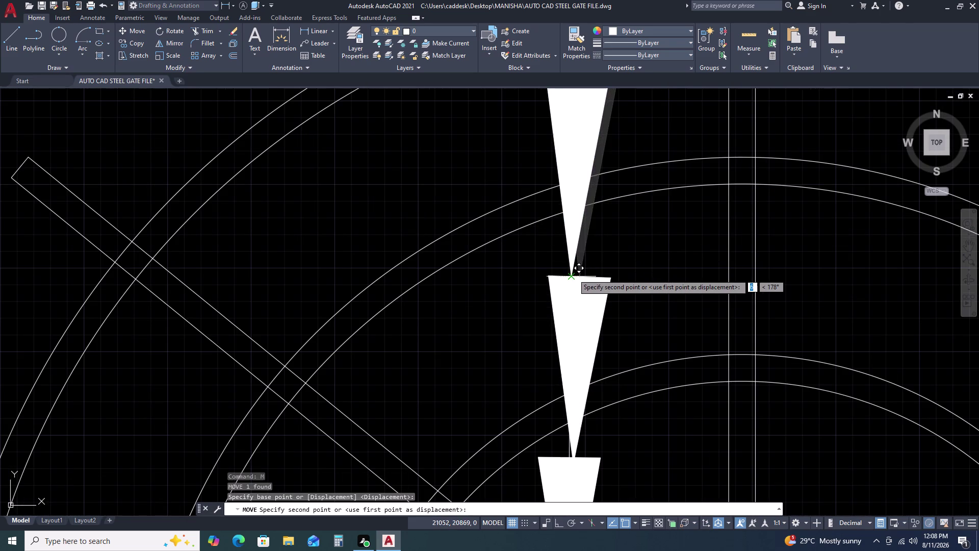
click(570, 274)
scroll(down, 3)
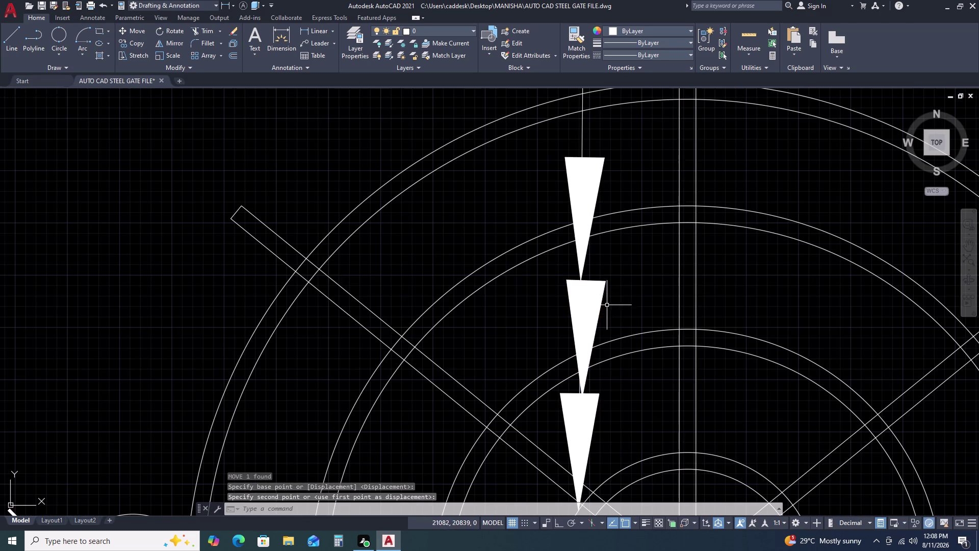
Snap the middle arrowhead's tip onto the arrowhead below it.
drag(608, 304, 603, 294)
click(593, 279)
middle_drag(605, 324, 576, 232)
key(m)
key(space)
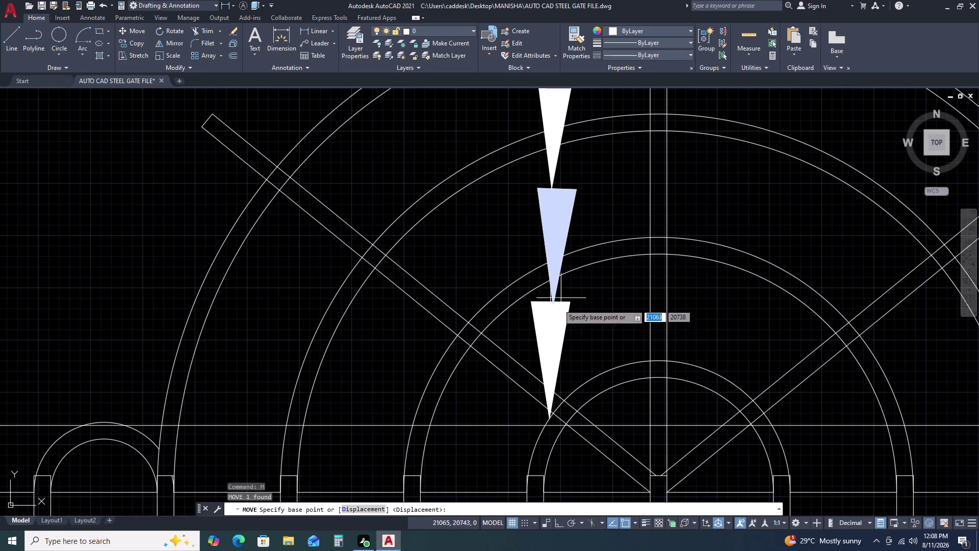
scroll(up, 3)
click(546, 298)
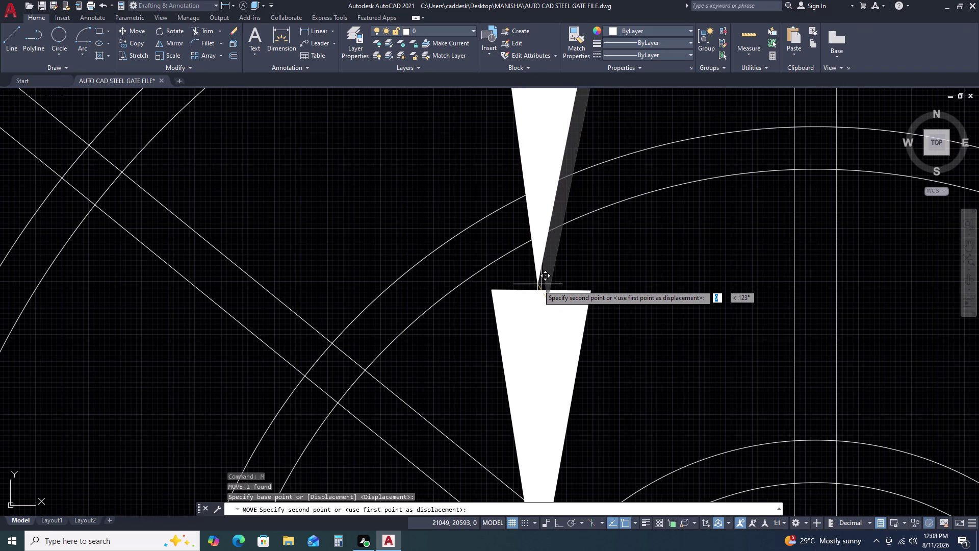
click(541, 289)
scroll(down, 3)
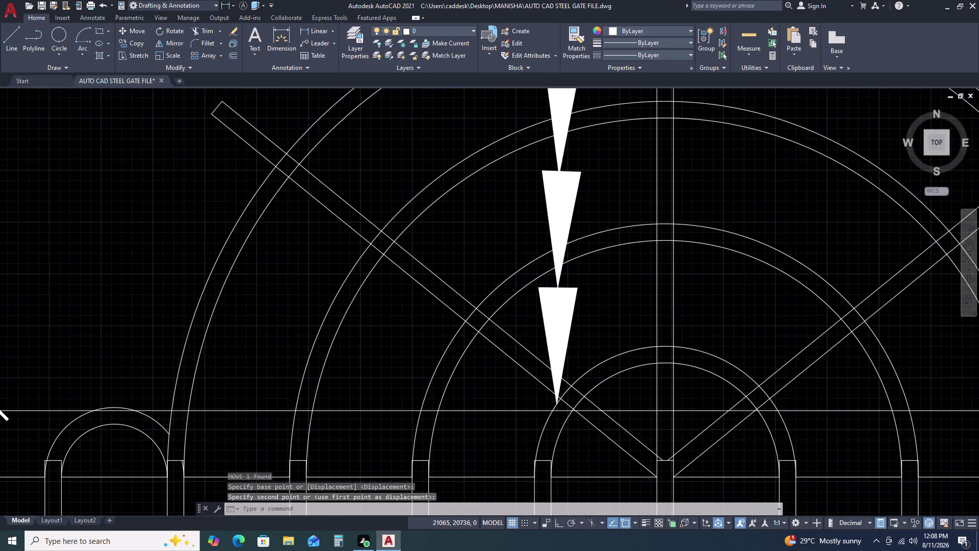
key(Escape)
scroll(down, 3)
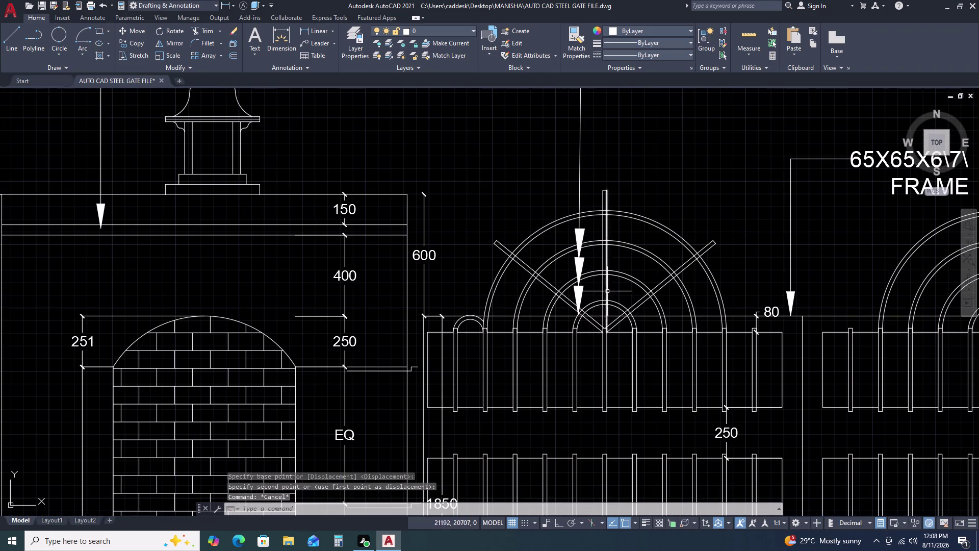
scroll(down, 3)
middle_drag(740, 302, 612, 290)
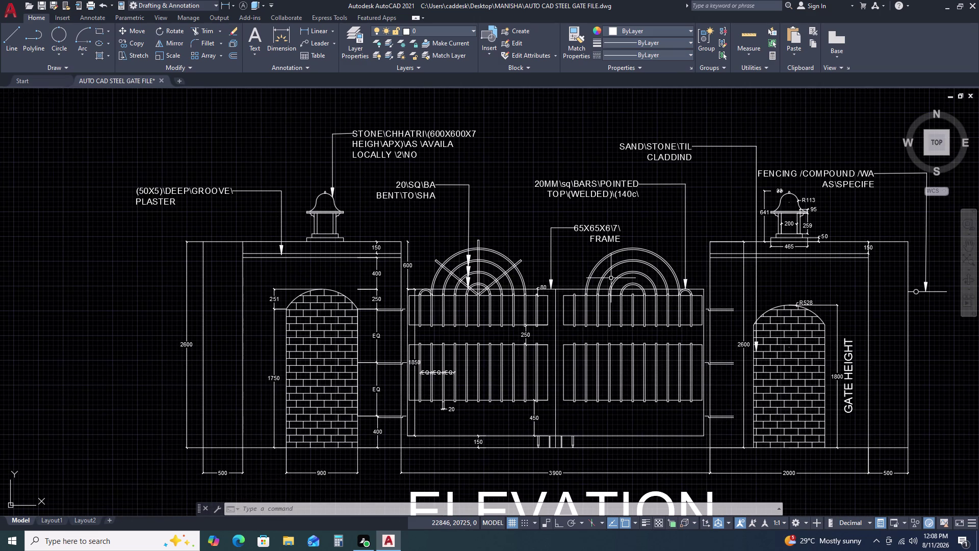
Move the top arrowhead higher on the vertical ornament bar.
scroll(up, 3)
middle_drag(468, 299, 467, 235)
scroll(up, 3)
drag(464, 223, 465, 218)
click(452, 191)
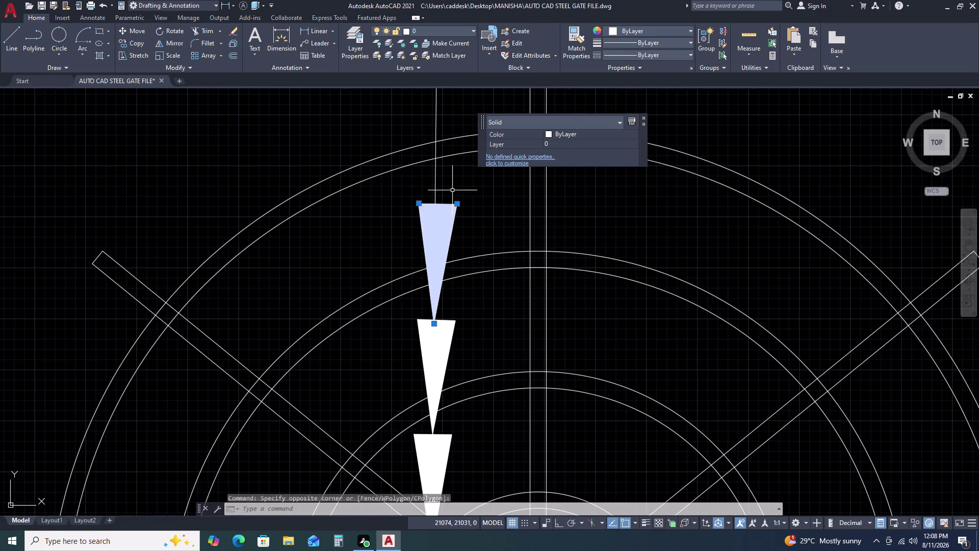
text(M)
key(space)
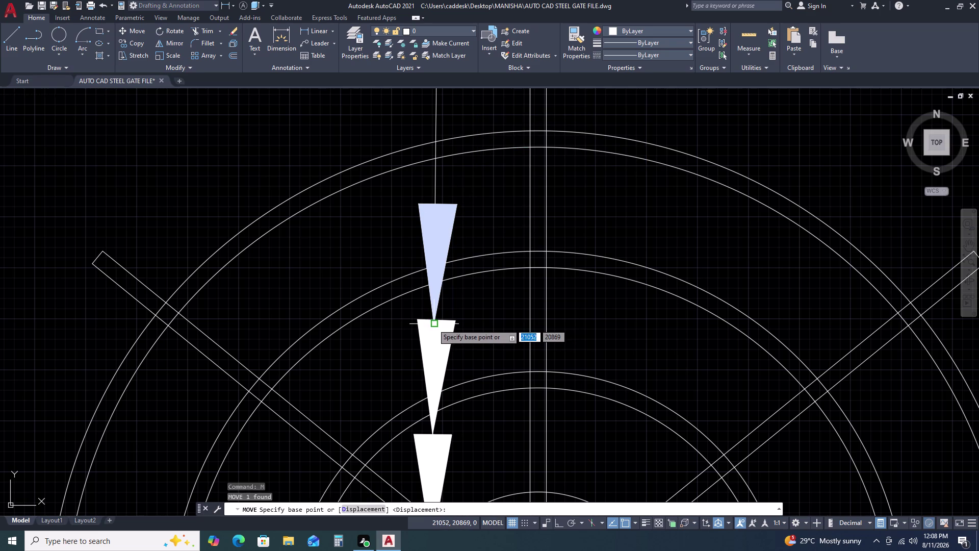
click(433, 322)
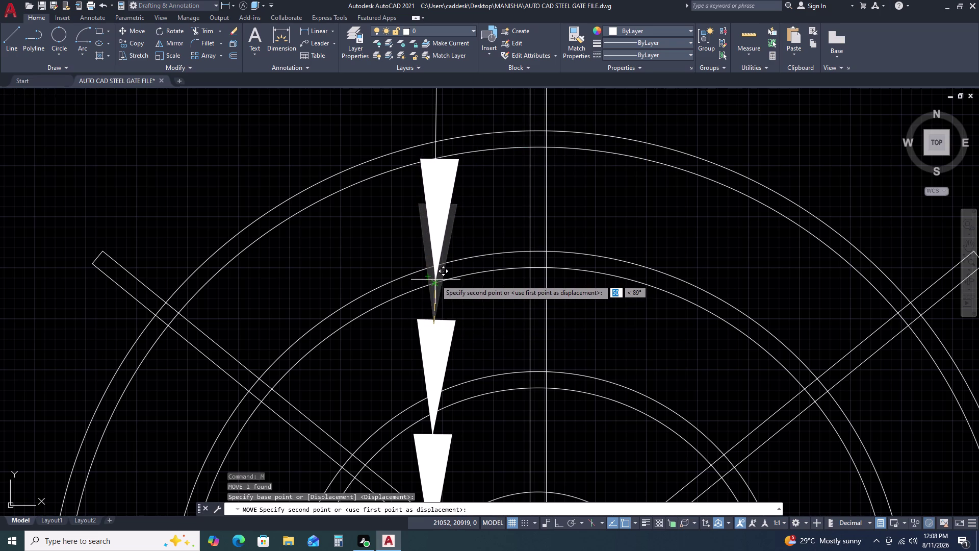
click(434, 281)
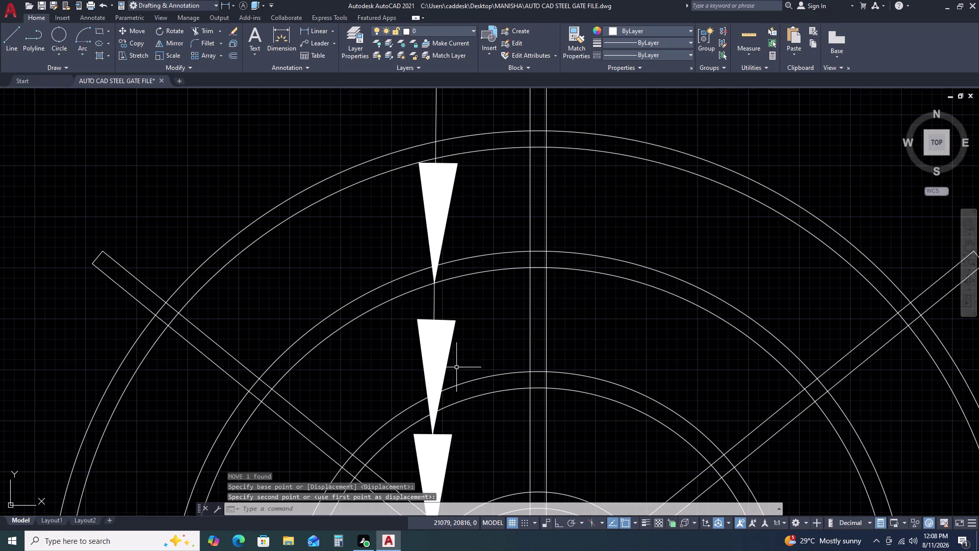
Move the middle arrowhead up closer to the top arrowhead.
middle_drag(456, 367, 456, 340)
middle_drag(456, 297, 456, 281)
click(449, 292)
click(449, 273)
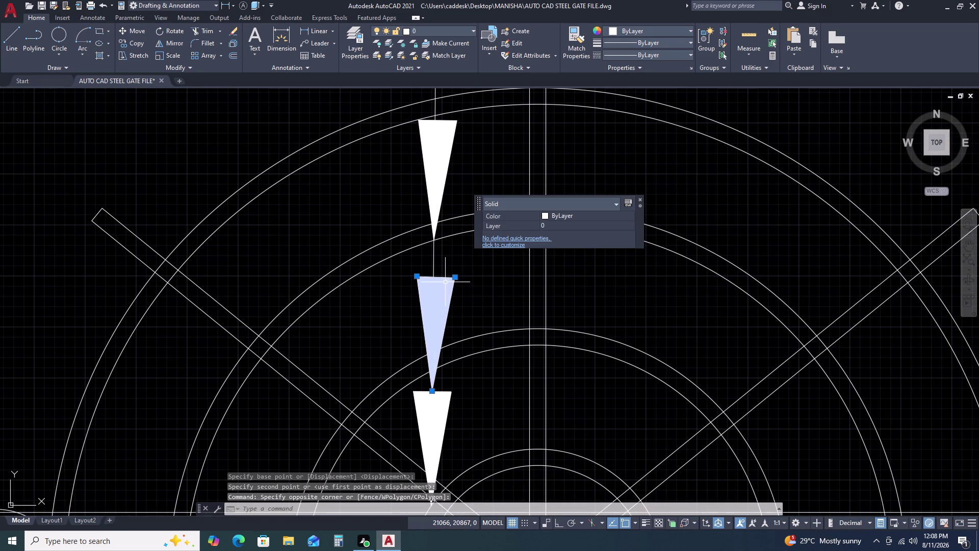
text(M)
key(space)
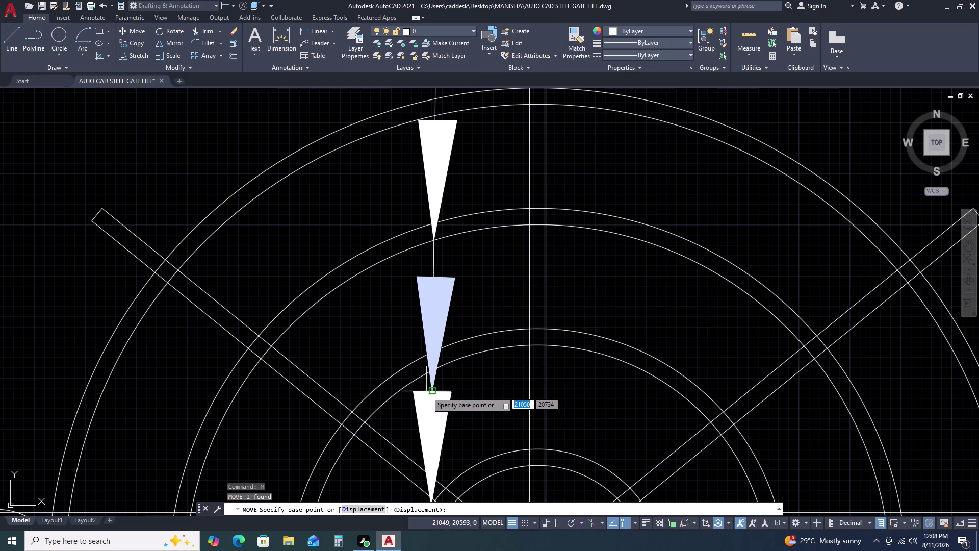
click(430, 392)
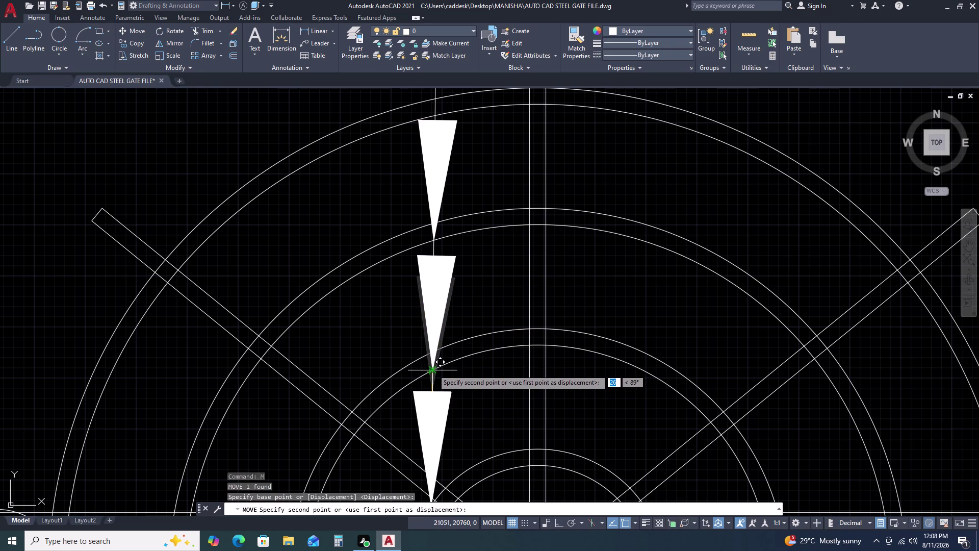
click(433, 370)
Re-snap the middle arrowhead so it sits against the top arrowhead's tip.
click(455, 268)
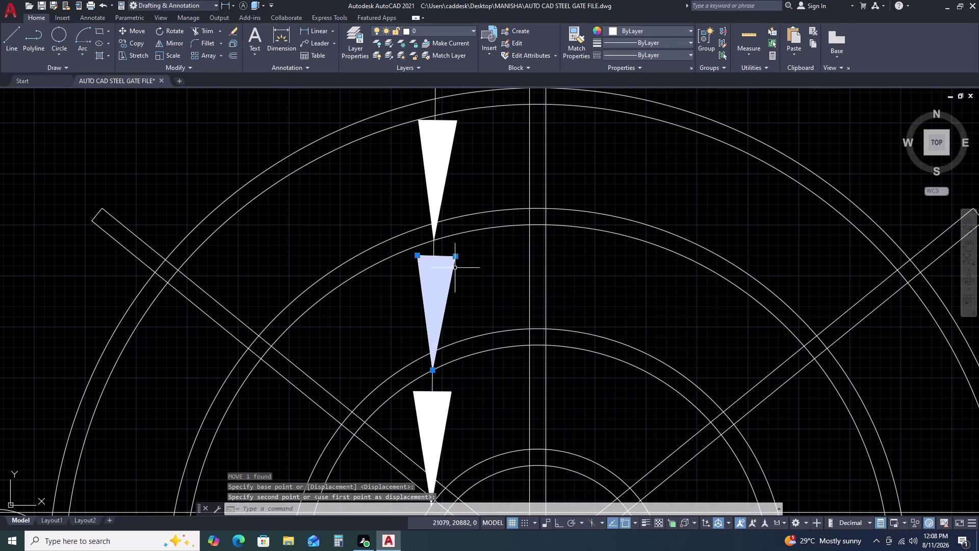
click(448, 252)
text(M)
key(space)
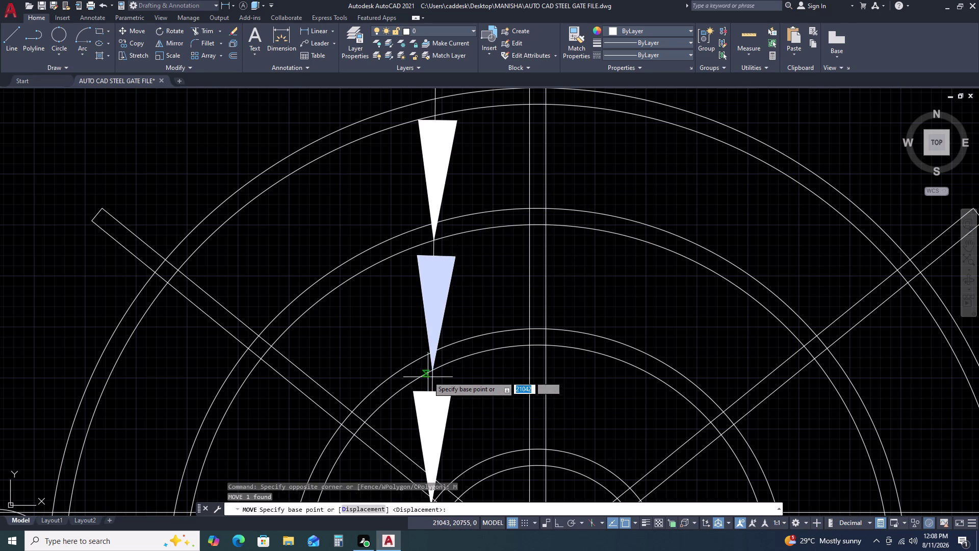
click(435, 371)
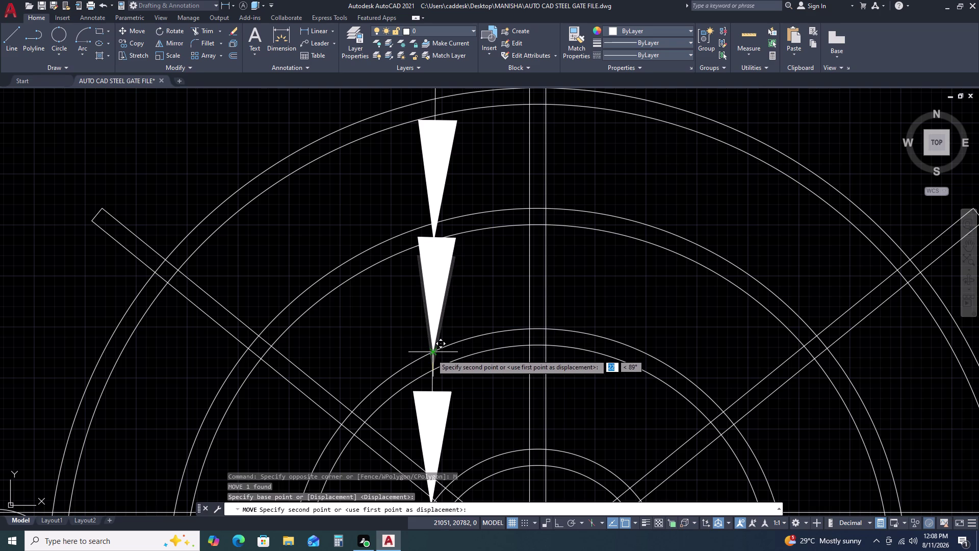
click(431, 360)
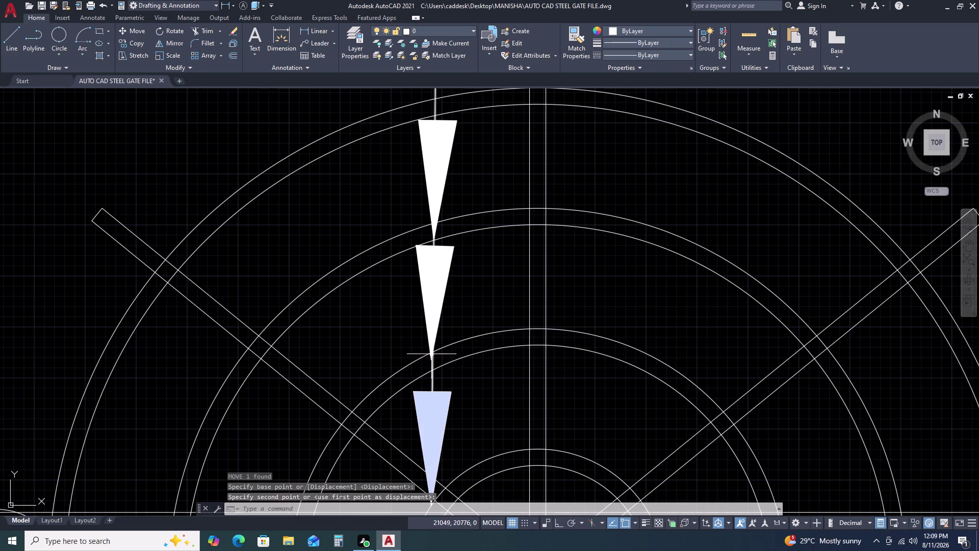
Move the bottom arrowhead into place below the middle arrowhead.
click(449, 267)
text(M)
key(space)
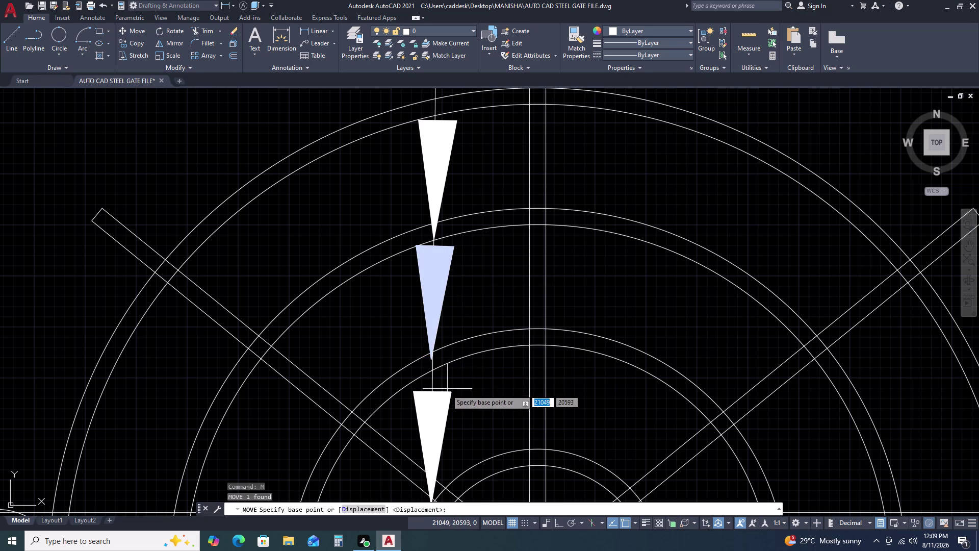
scroll(up, 3)
scroll(up, 3)
click(411, 314)
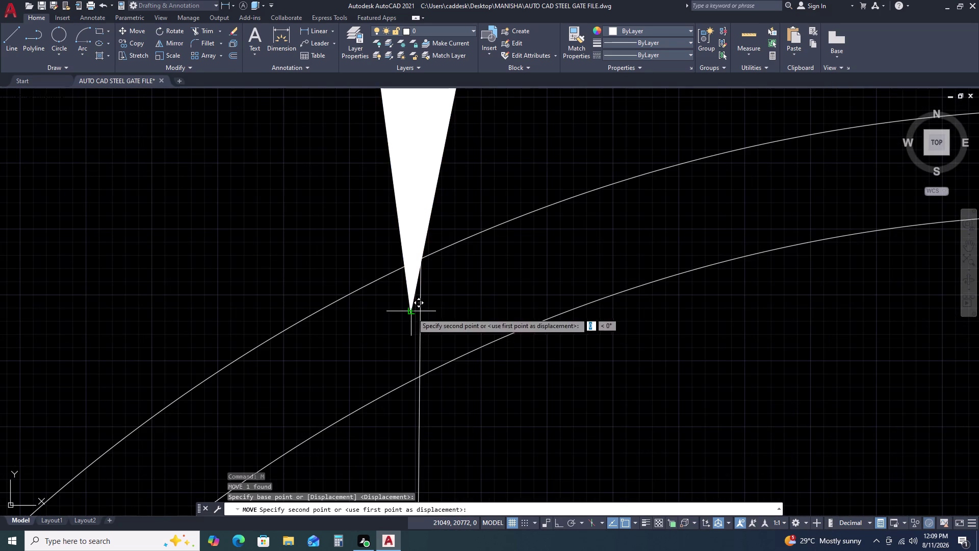
click(420, 313)
scroll(down, 3)
scroll(down, 3)
key(Escape)
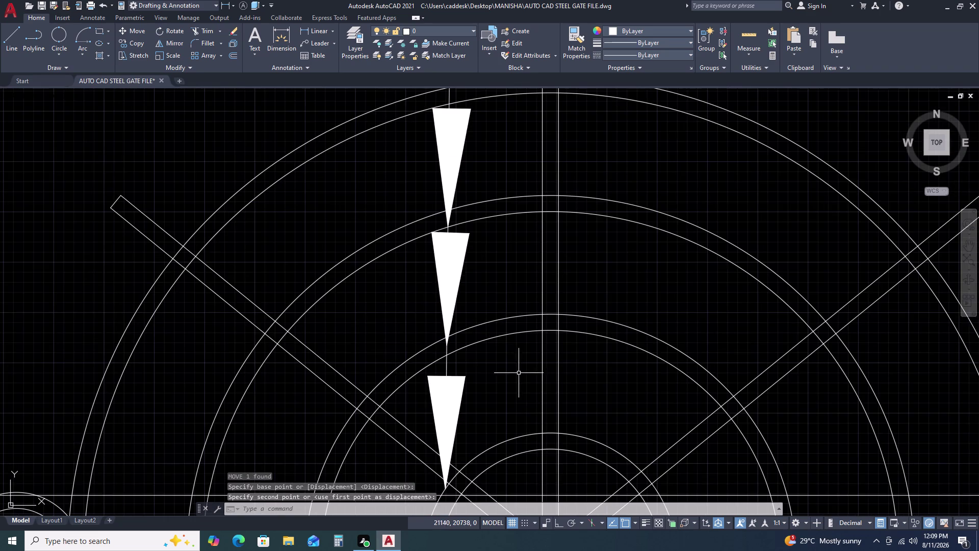
scroll(down, 3)
middle_drag(585, 380, 482, 306)
scroll(down, 3)
middle_drag(619, 368, 572, 332)
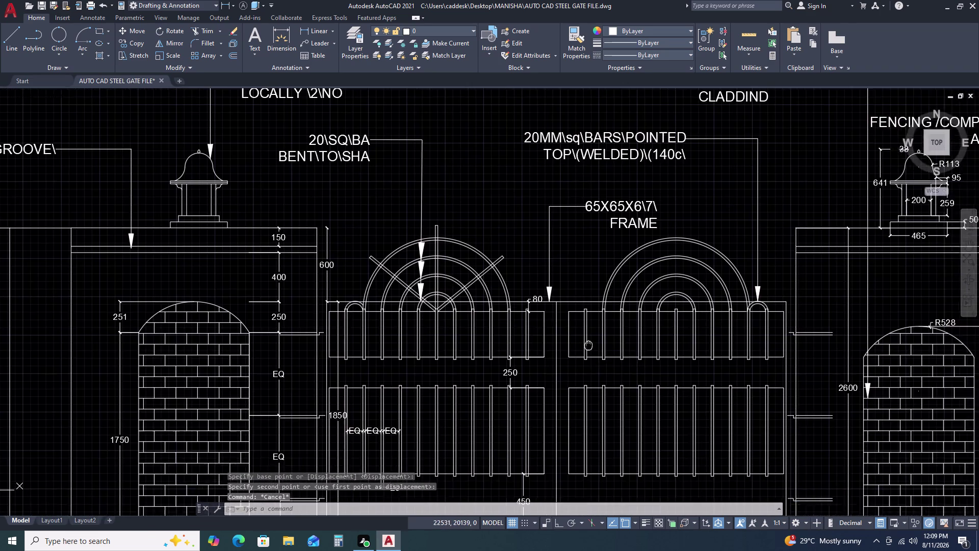
middle_drag(572, 332, 545, 310)
middle_drag(534, 300, 521, 288)
scroll(down, 3)
middle_drag(624, 357, 537, 280)
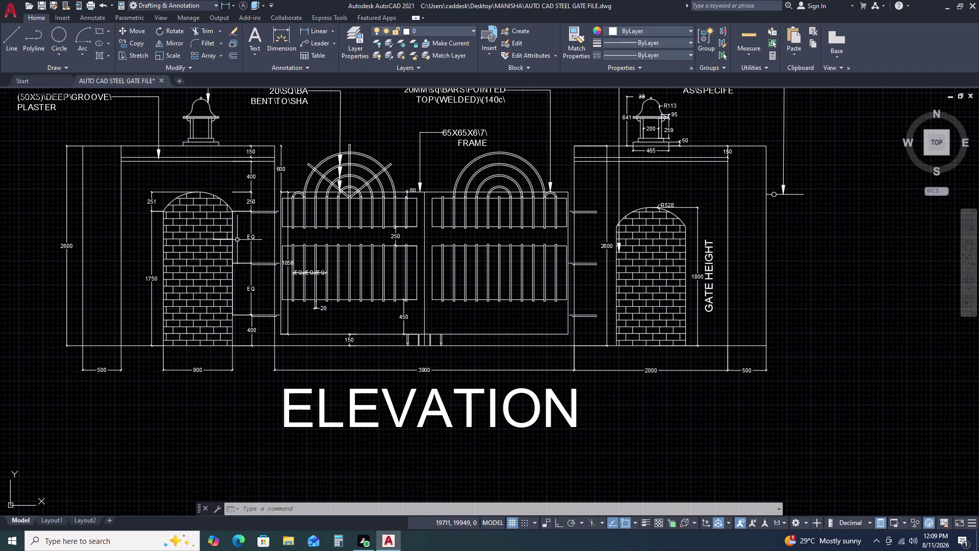
scroll(down, 3)
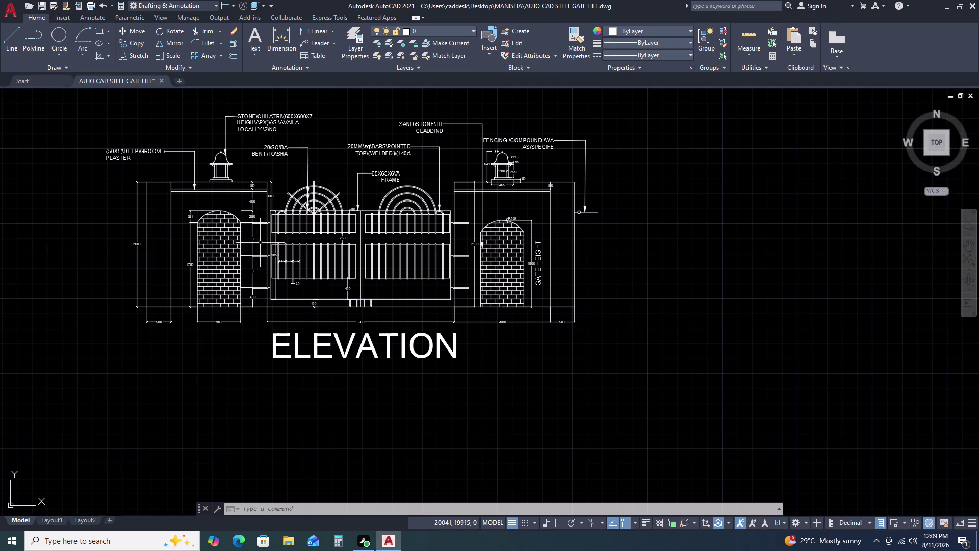
scroll(up, 3)
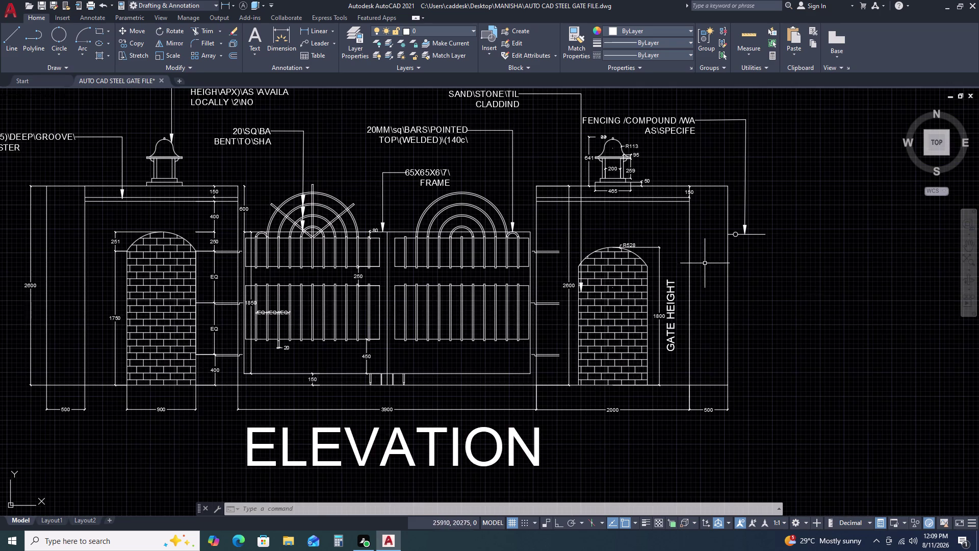
middle_drag(823, 293, 677, 258)
middle_drag(638, 247, 629, 245)
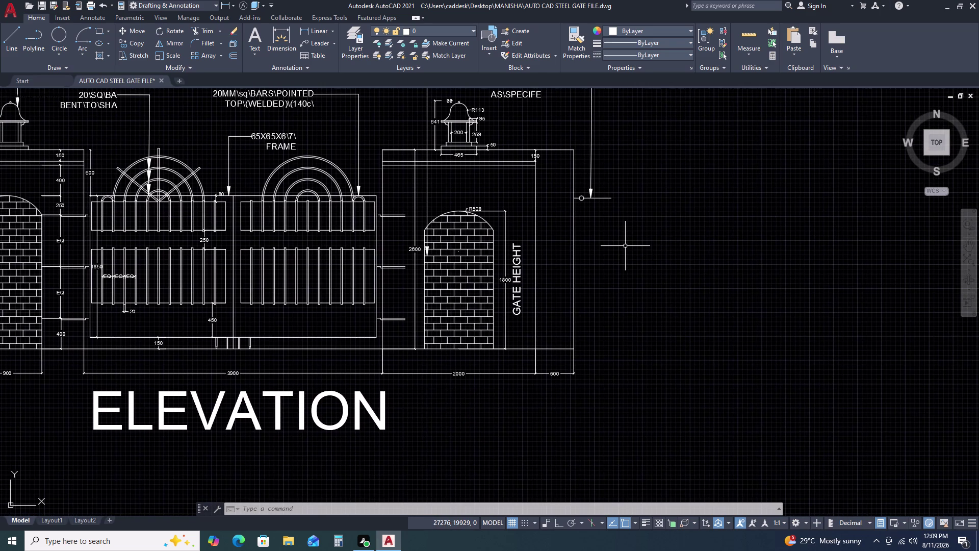
key(a)
Draw two short three-point arcs forming the scroll's right end.
key(space)
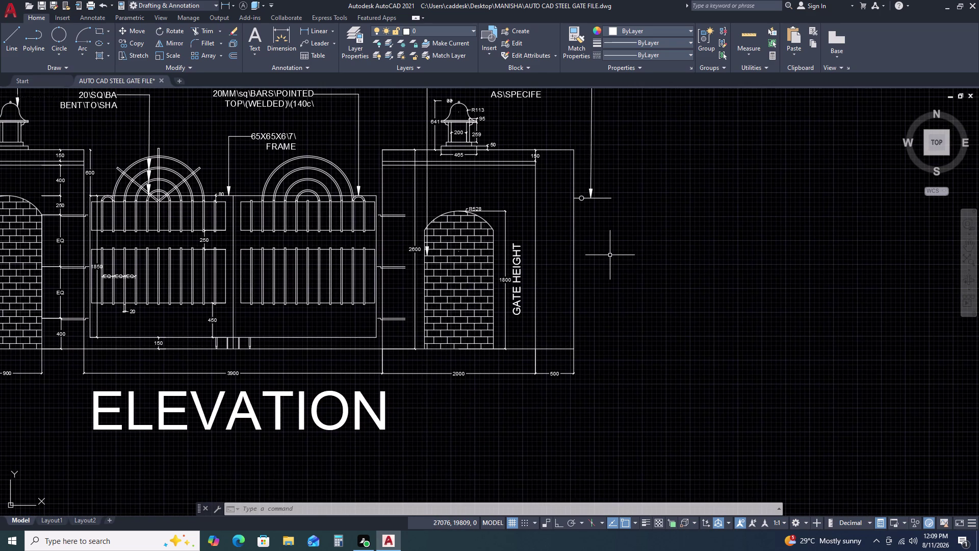
click(633, 255)
click(661, 266)
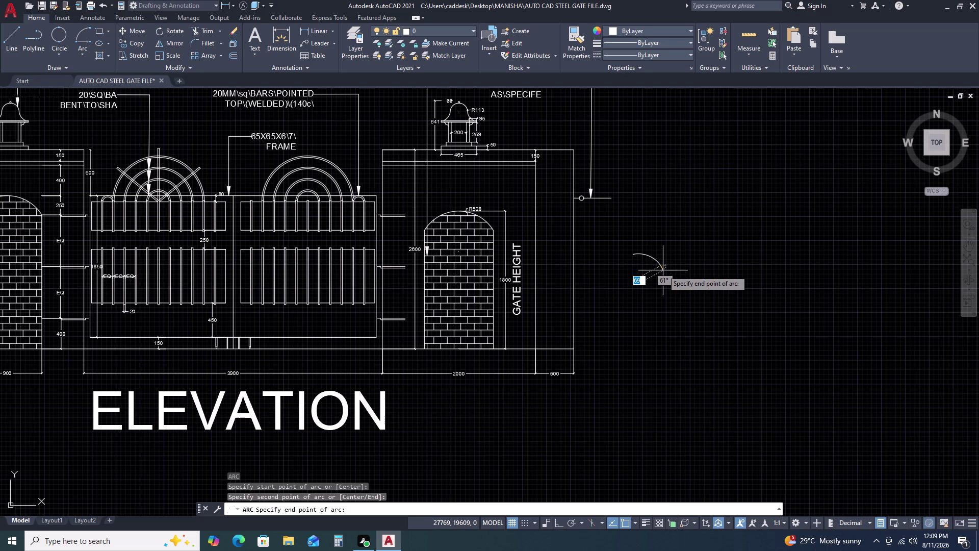
click(662, 271)
key(space)
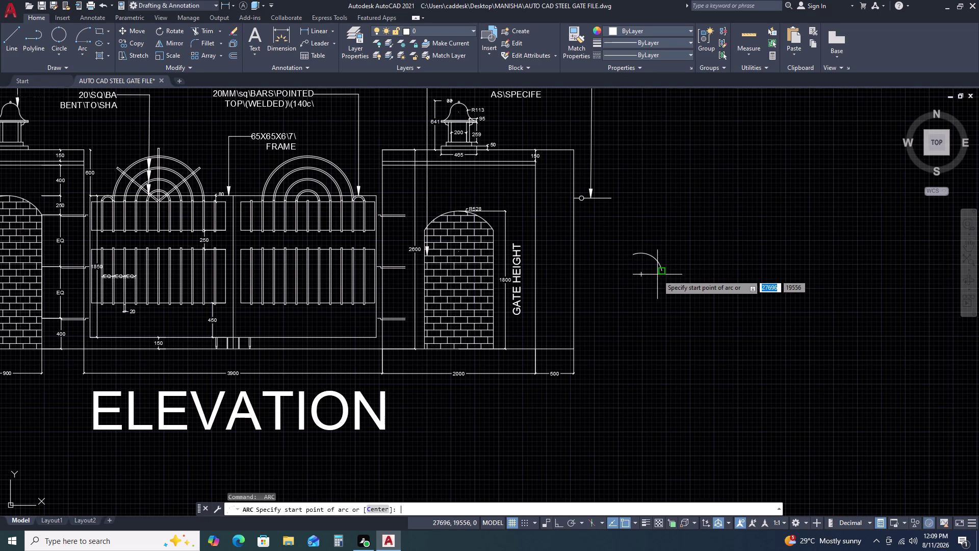
click(663, 271)
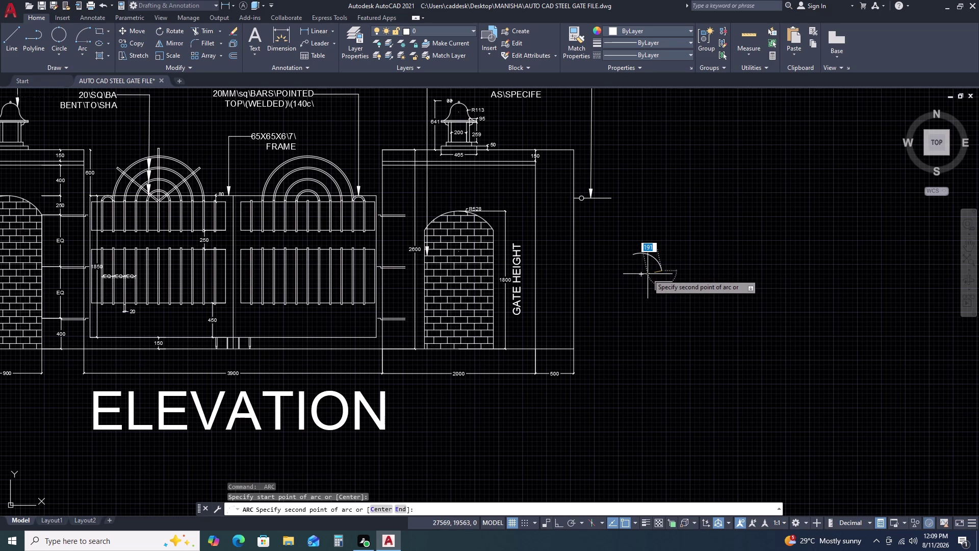
click(648, 274)
click(647, 270)
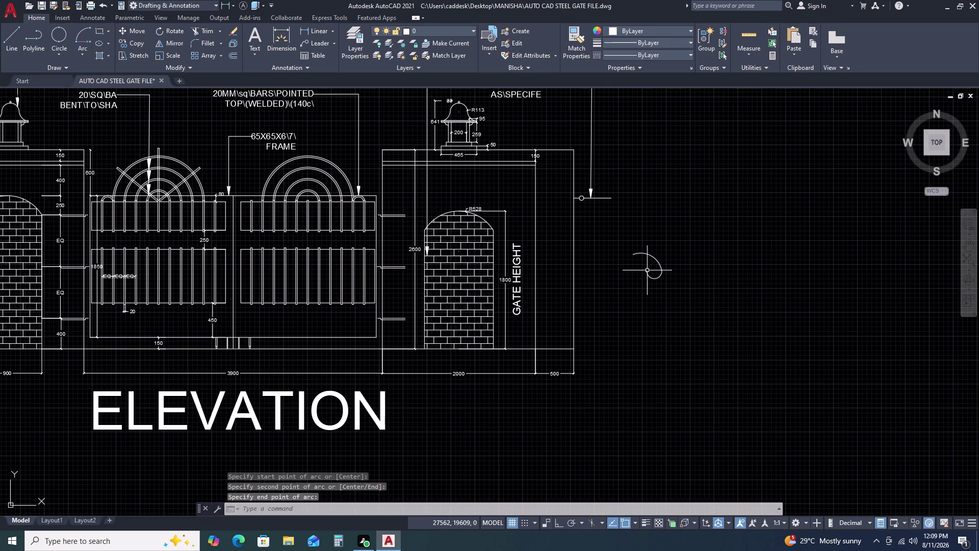
Draw the large outer arc of the spiral scroll.
key(space)
click(647, 270)
click(655, 268)
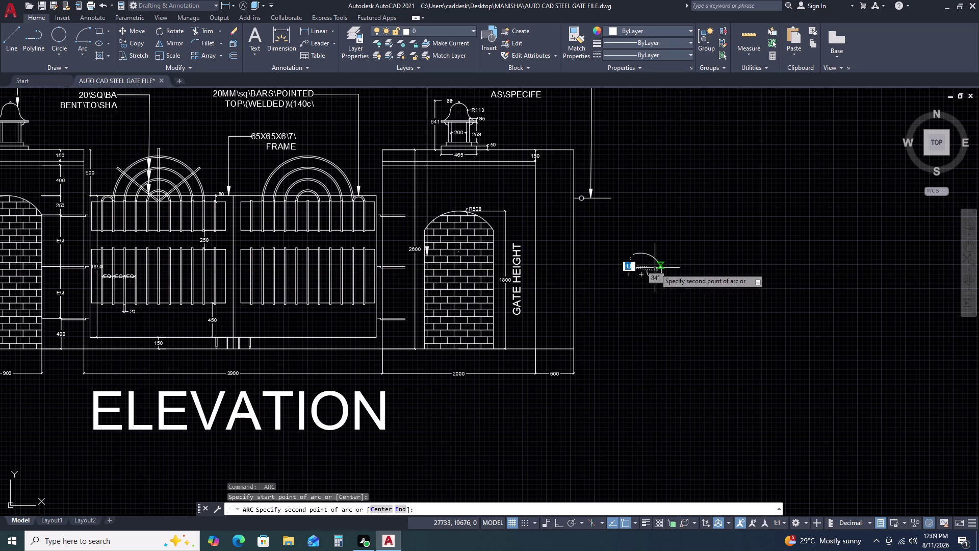
scroll(up, 3)
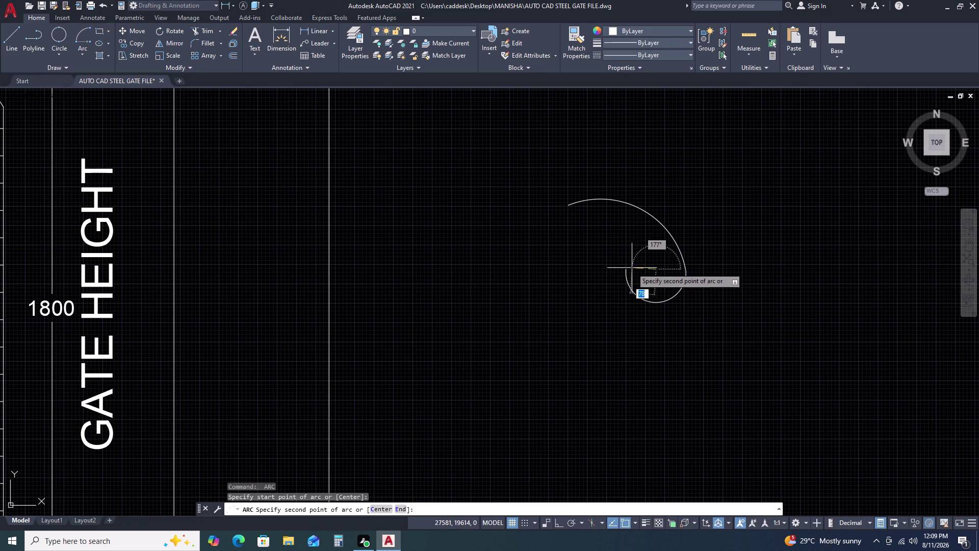
click(629, 269)
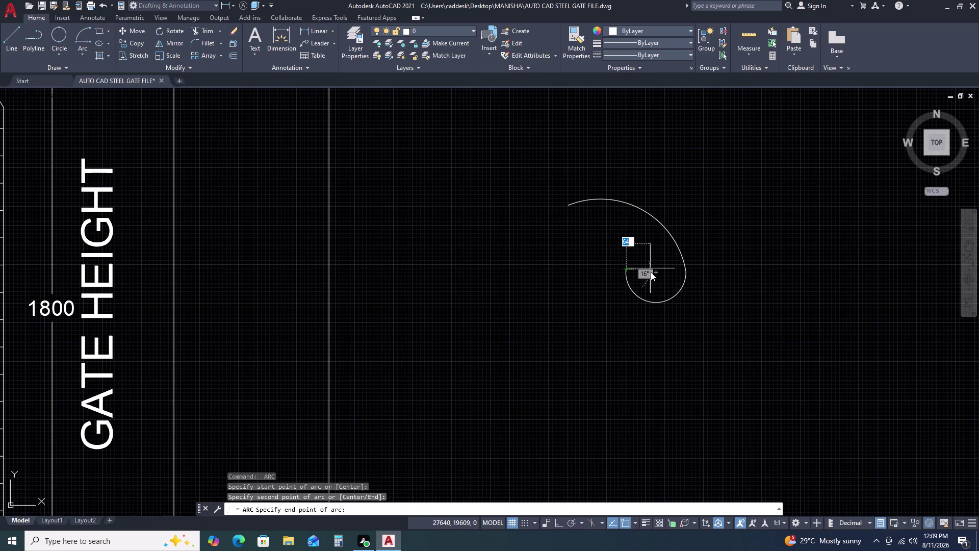
scroll(up, 3)
click(641, 279)
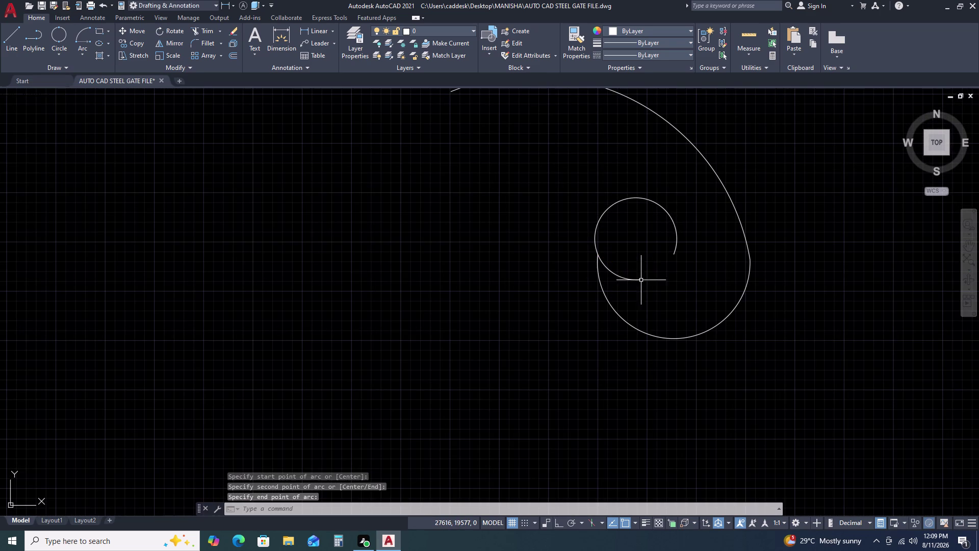
Delete the unwanted small inner arc of the spiral.
click(675, 226)
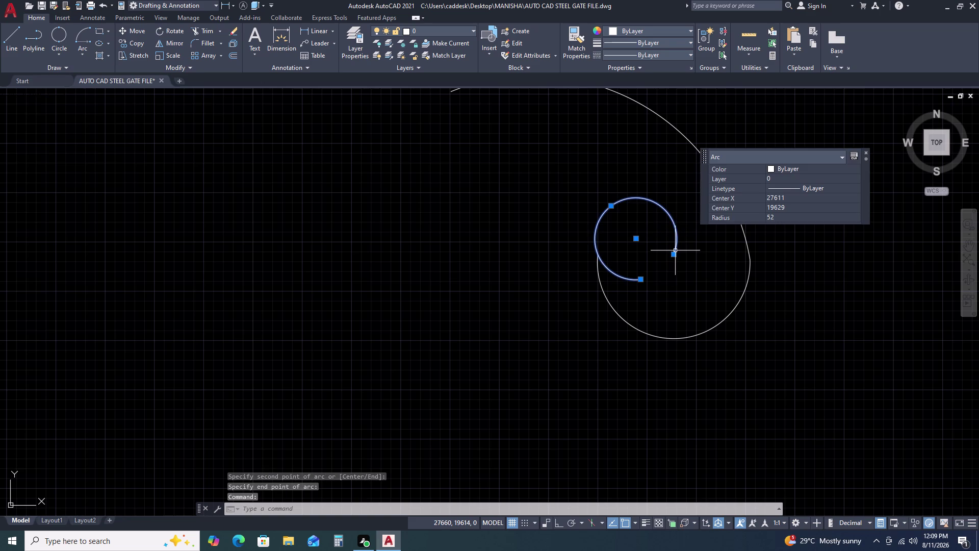
click(676, 251)
click(672, 257)
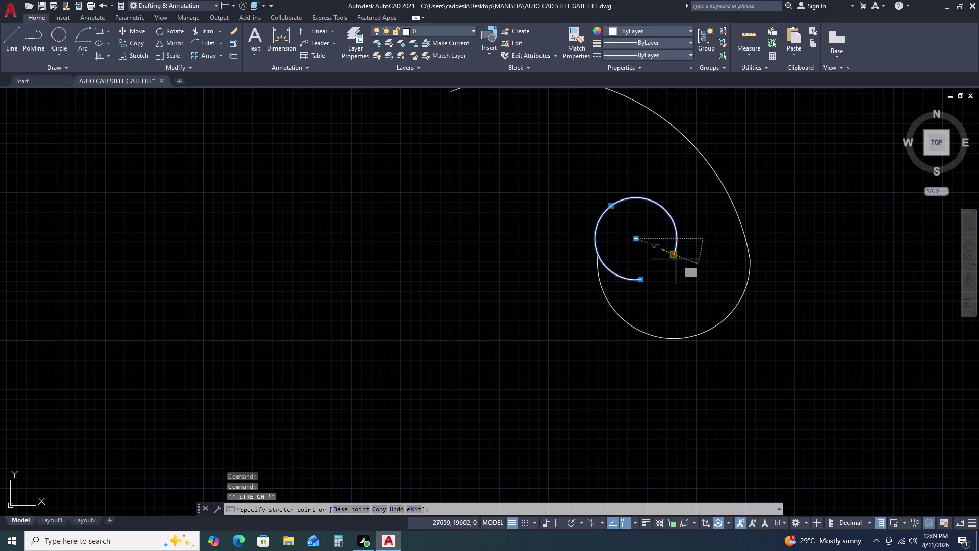
key(Escape)
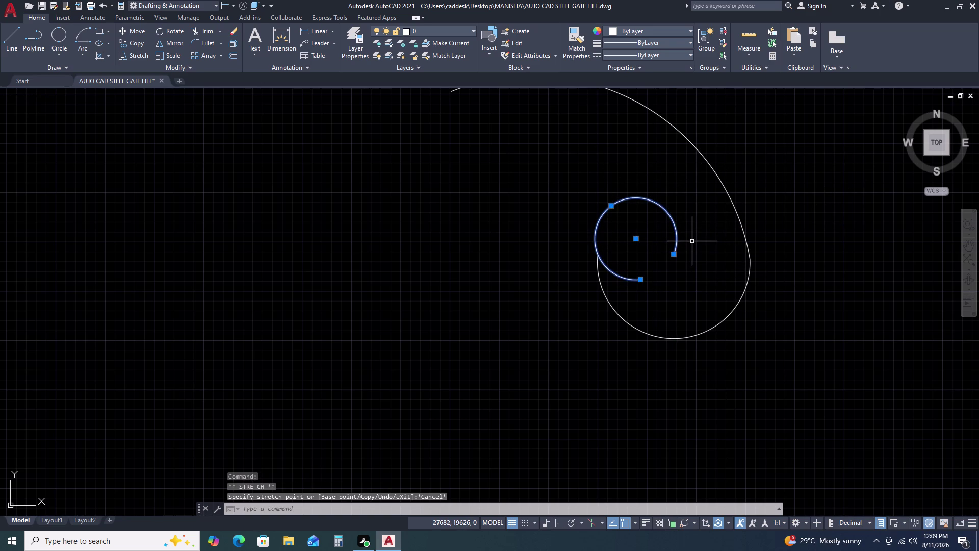
key(Delete)
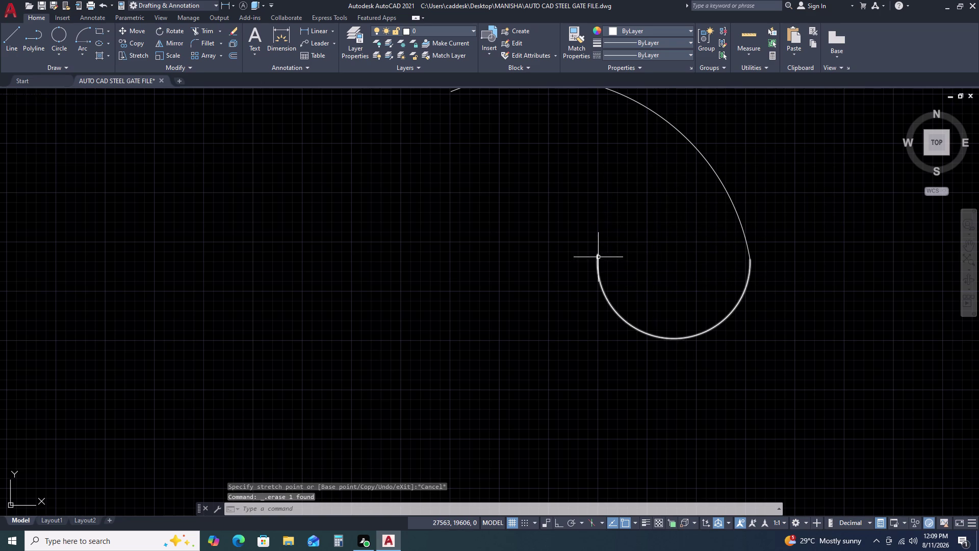
click(598, 256)
click(598, 256)
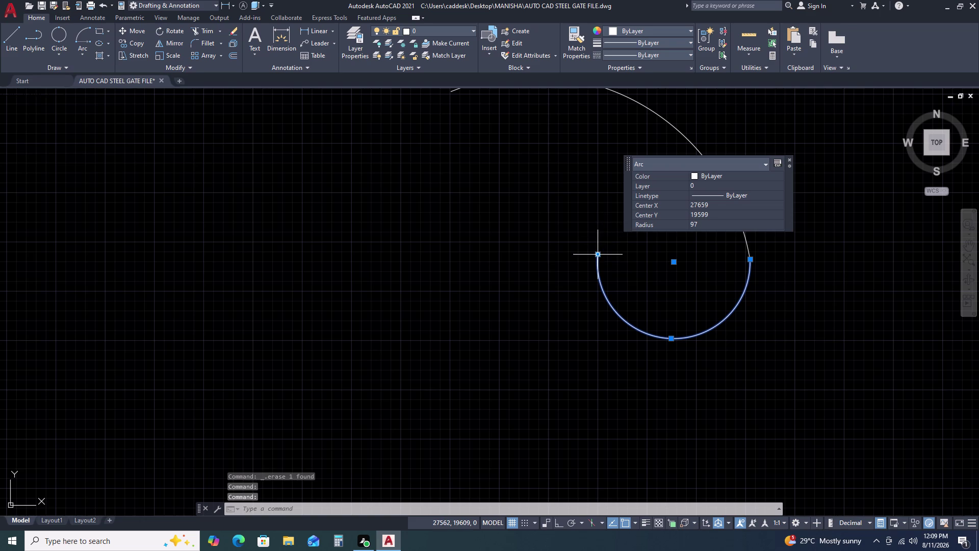
click(598, 252)
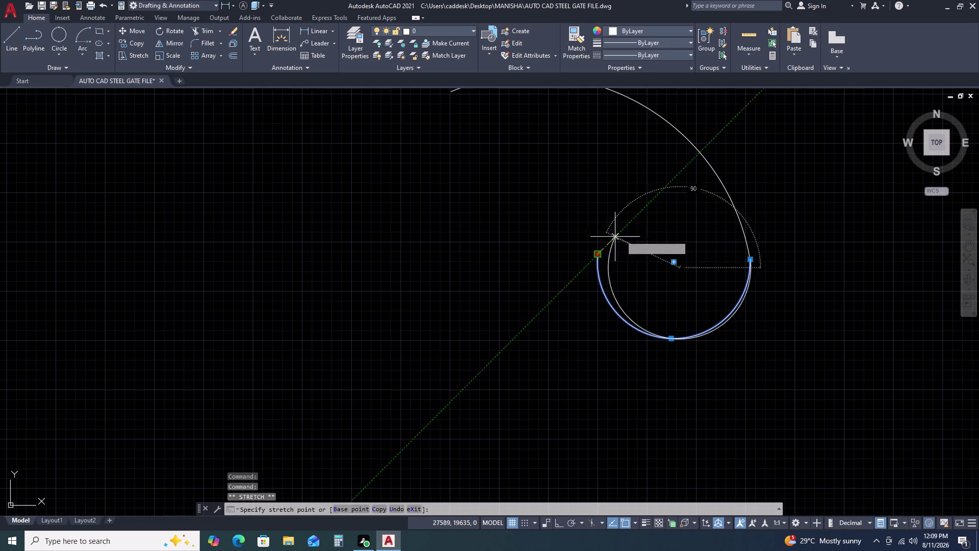
key(Escape)
key(Escape)
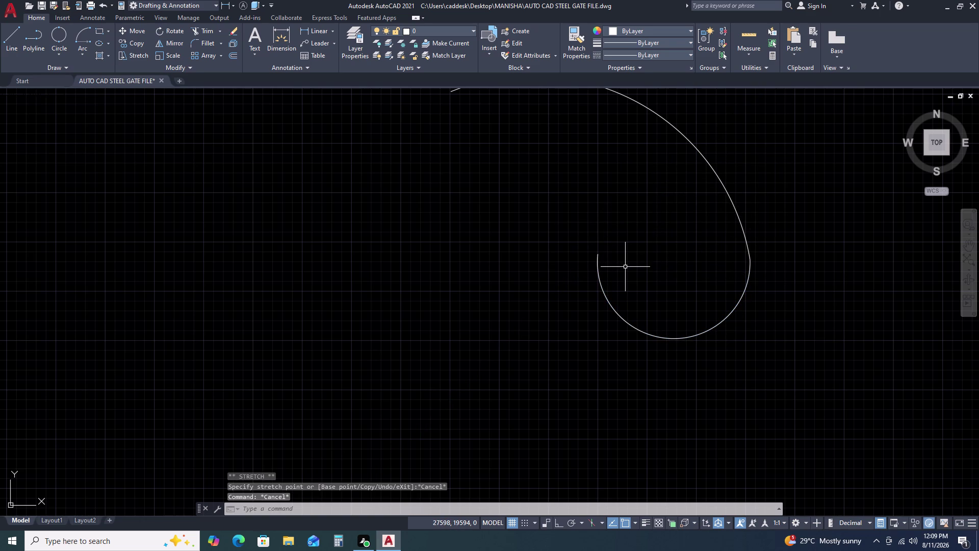
Draw a new three-point inner curl arc and window-select all three spiral arcs.
text(A)
key(space)
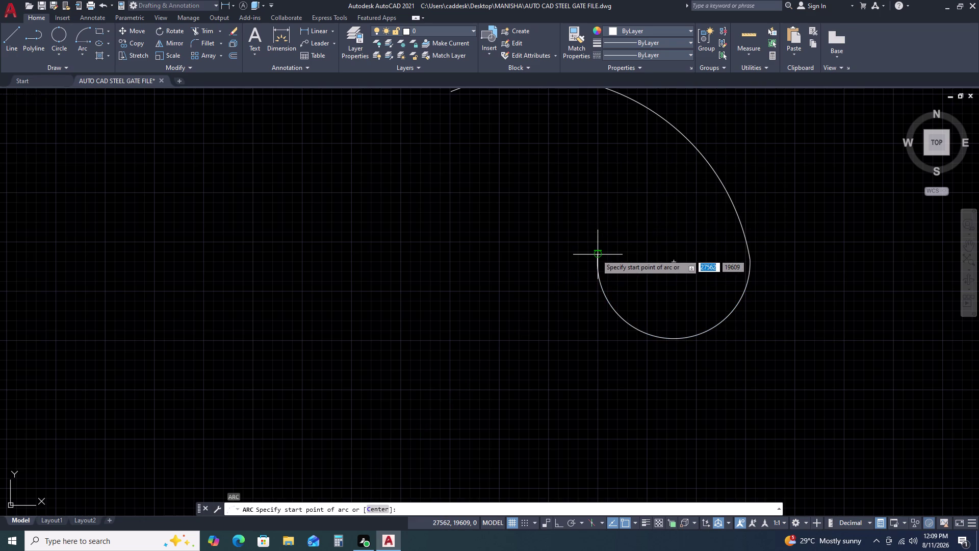
click(597, 254)
click(675, 261)
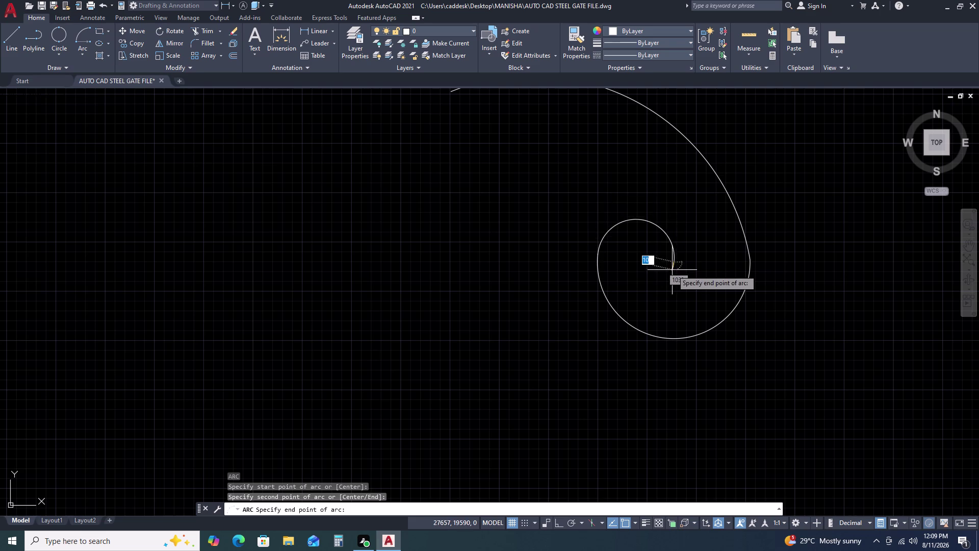
click(668, 289)
scroll(down, 3)
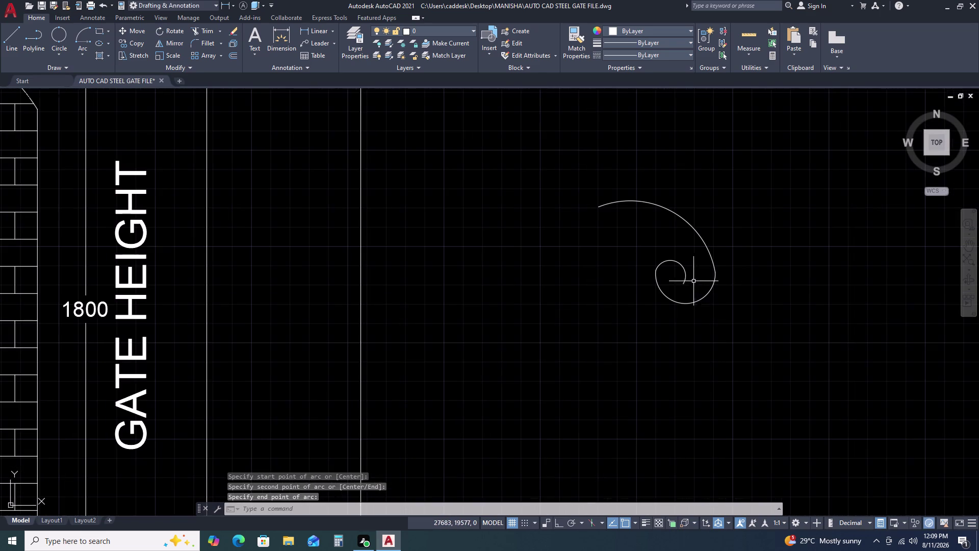
key(Escape)
click(722, 193)
click(624, 341)
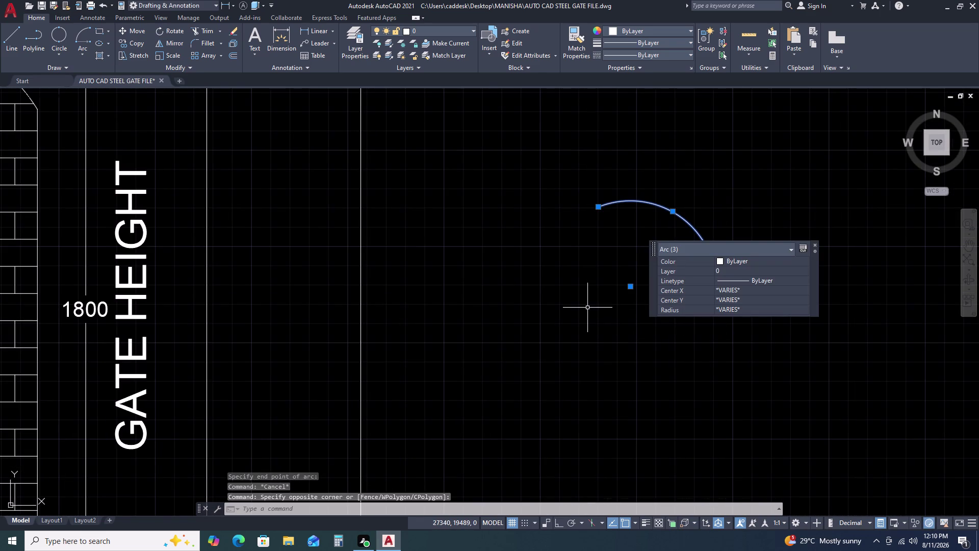
Try rotating the scroll about its outer end point; the rotation is cancelled.
text(RO)
key(space)
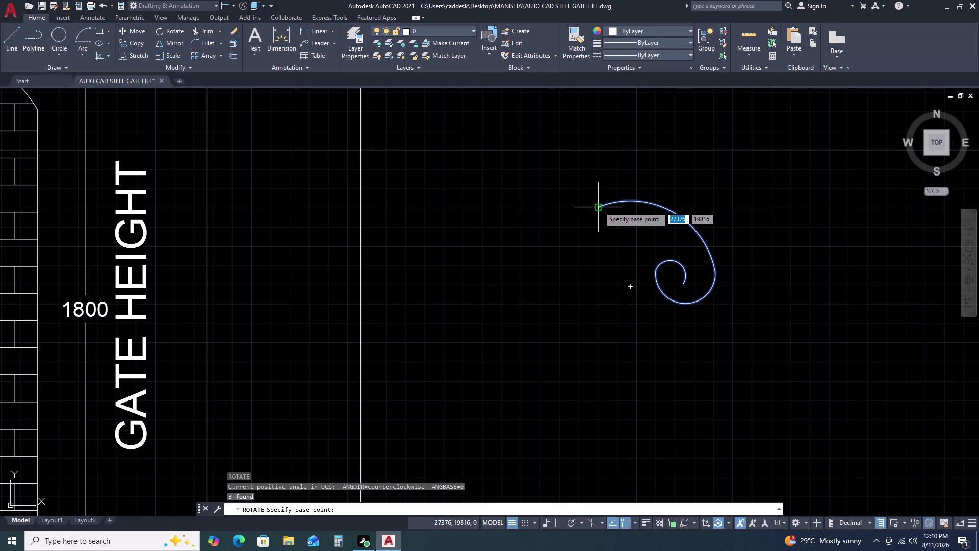
click(599, 206)
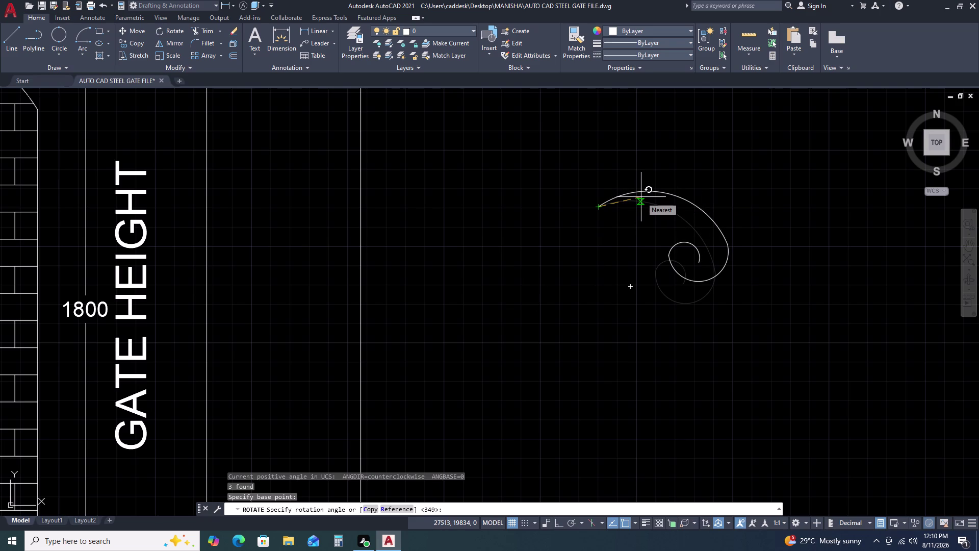
click(641, 197)
key(Escape)
Move the reselected three-arc scroll beside the left arch on the gate elevation.
click(762, 192)
click(617, 308)
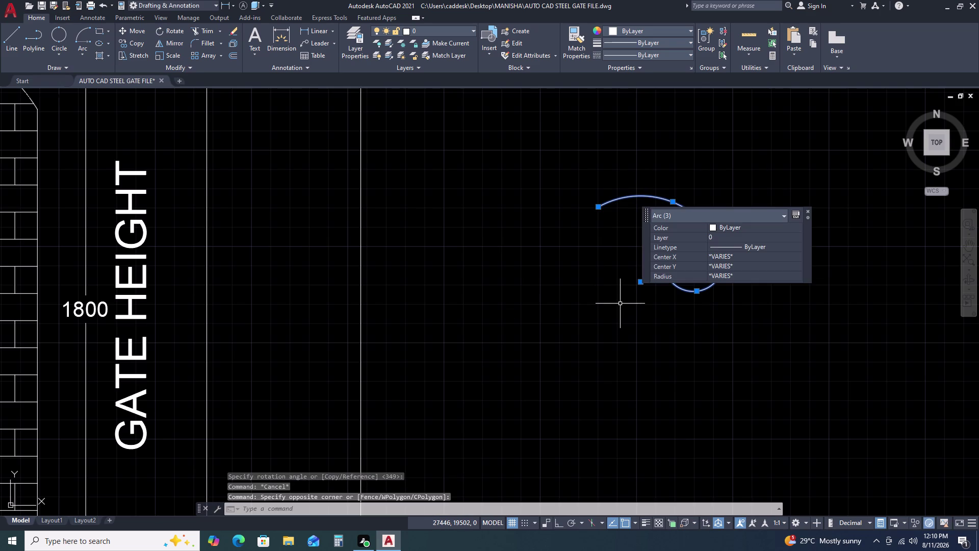
text(M)
key(space)
click(594, 207)
scroll(down, 3)
scroll(down, 3)
scroll(up, 3)
middle_drag(108, 192, 207, 287)
middle_drag(218, 296, 248, 312)
click(248, 249)
key(Escape)
drag(311, 295, 296, 274)
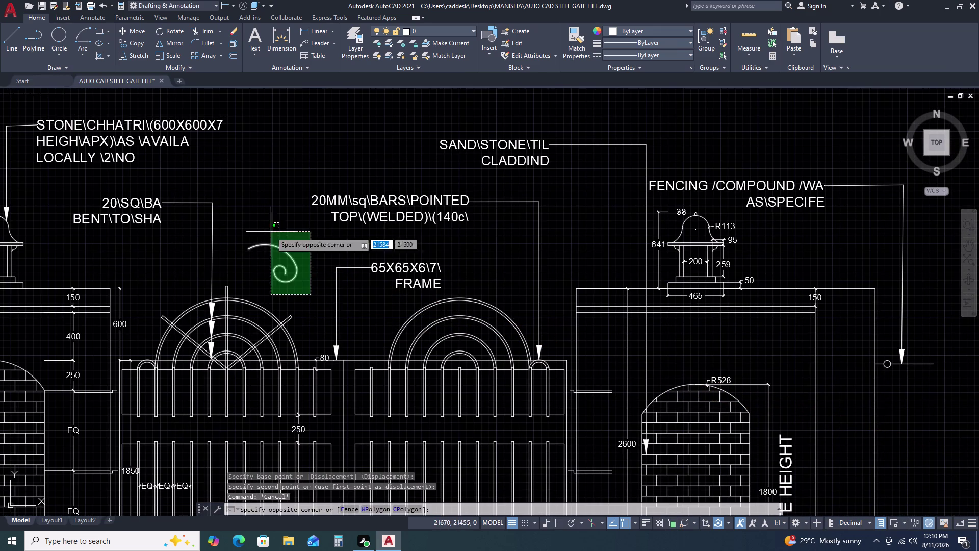
Scale the selected spiral scroll arcs down to a smaller size.
click(258, 205)
key(s)
key(c)
key(space)
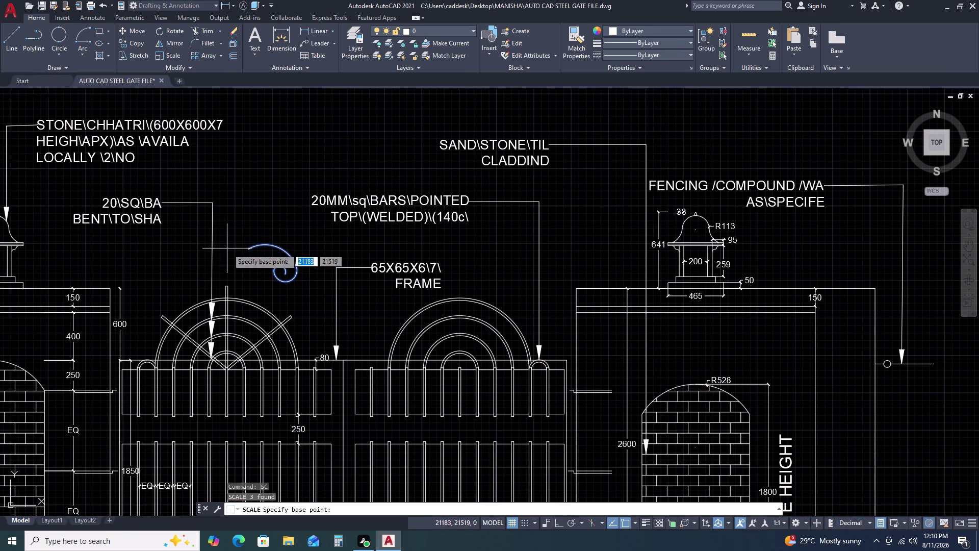
click(249, 246)
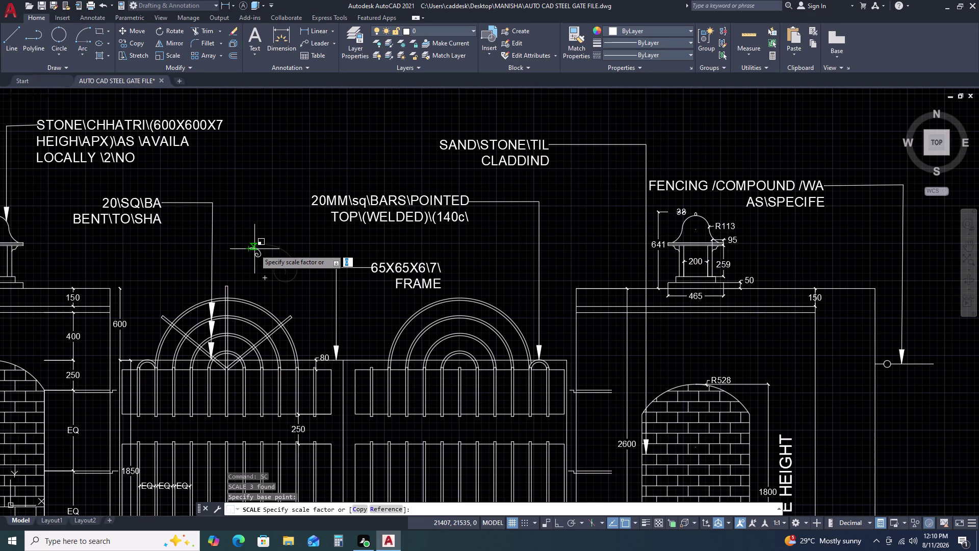
click(254, 249)
Move the shrunken scroll beside the vertical bar.
click(266, 255)
click(245, 244)
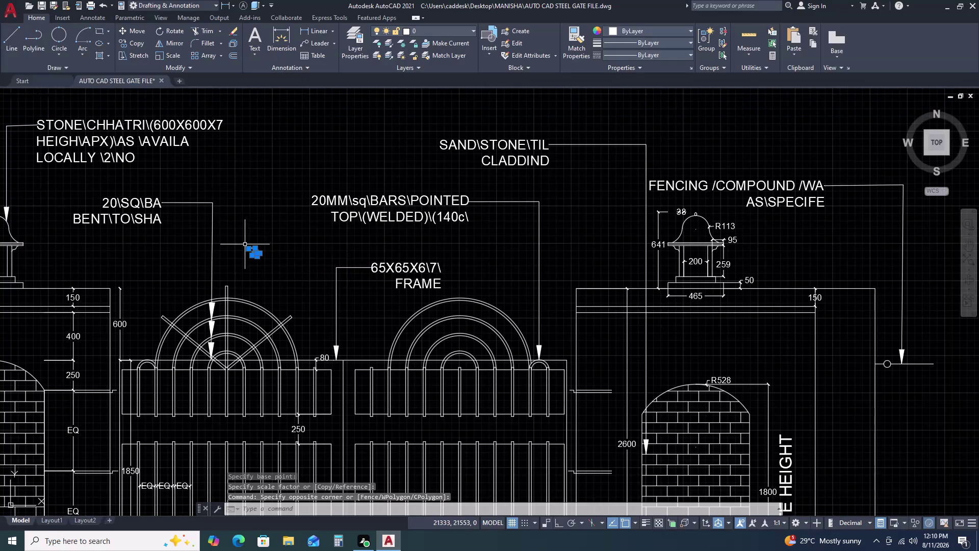
key(m)
key(space)
scroll(up, 3)
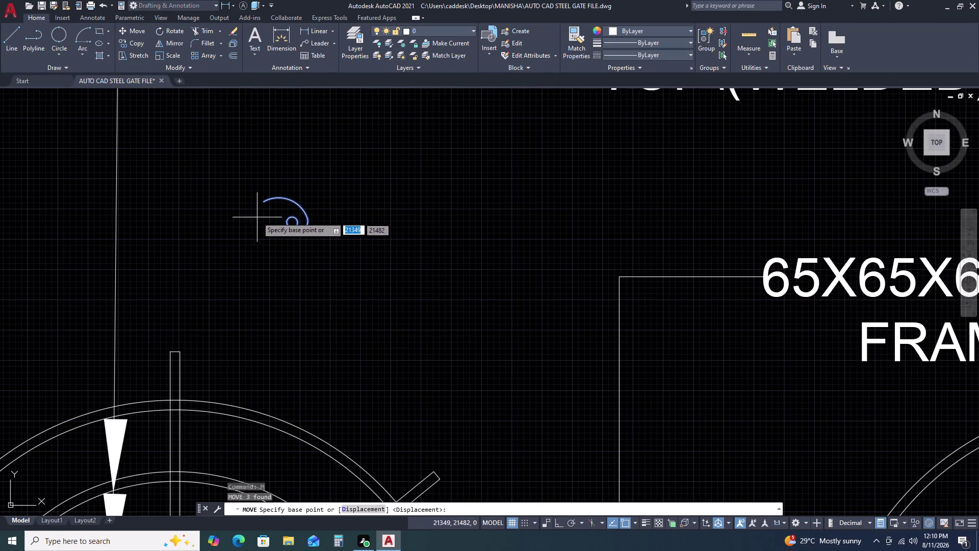
click(262, 201)
scroll(up, 3)
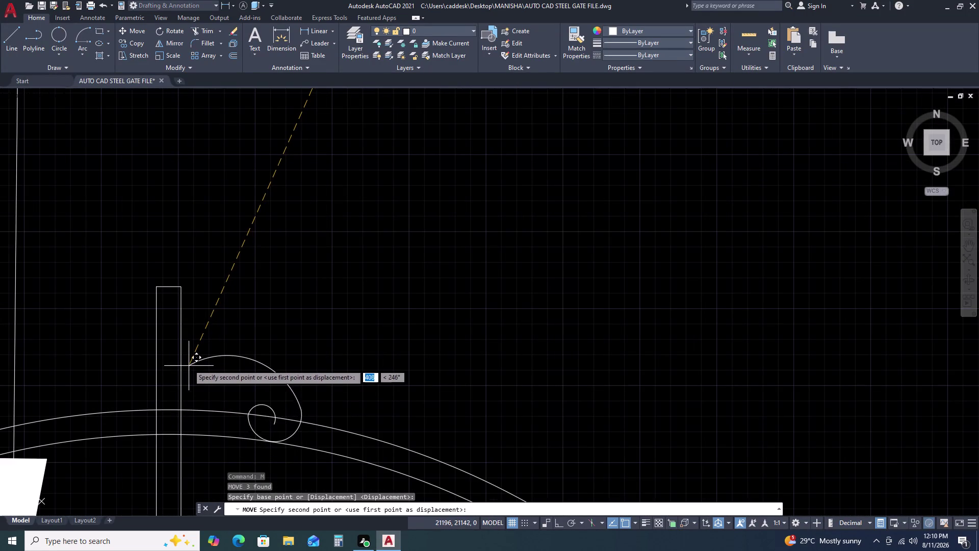
scroll(up, 3)
click(214, 293)
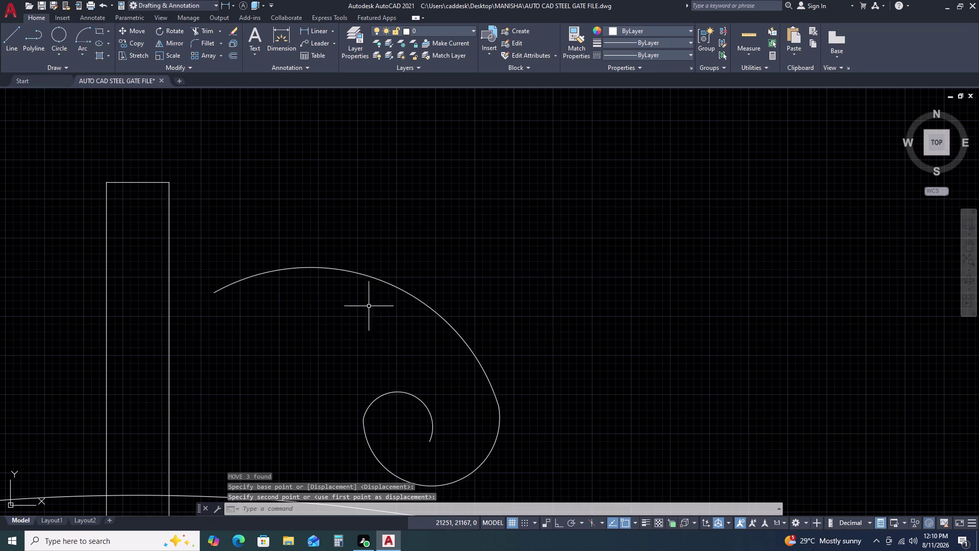
Reselect the scroll and scale it down further.
drag(516, 450, 492, 440)
click(407, 327)
scroll(down, 3)
key(s)
key(c)
key(space)
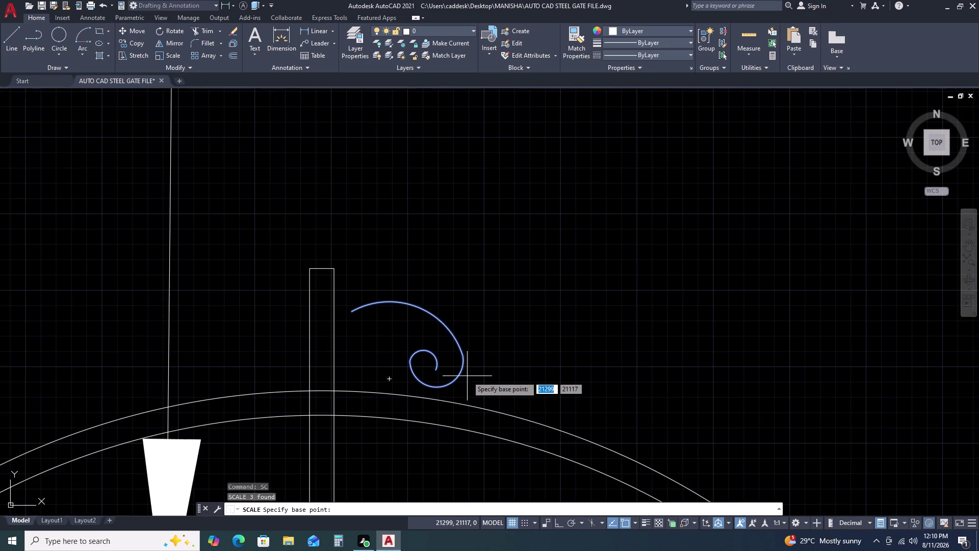
click(456, 381)
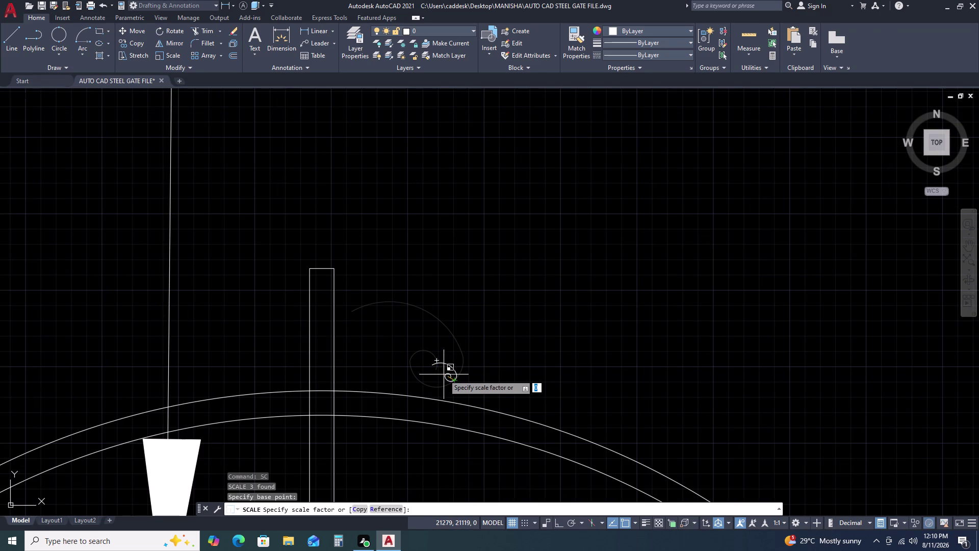
click(440, 372)
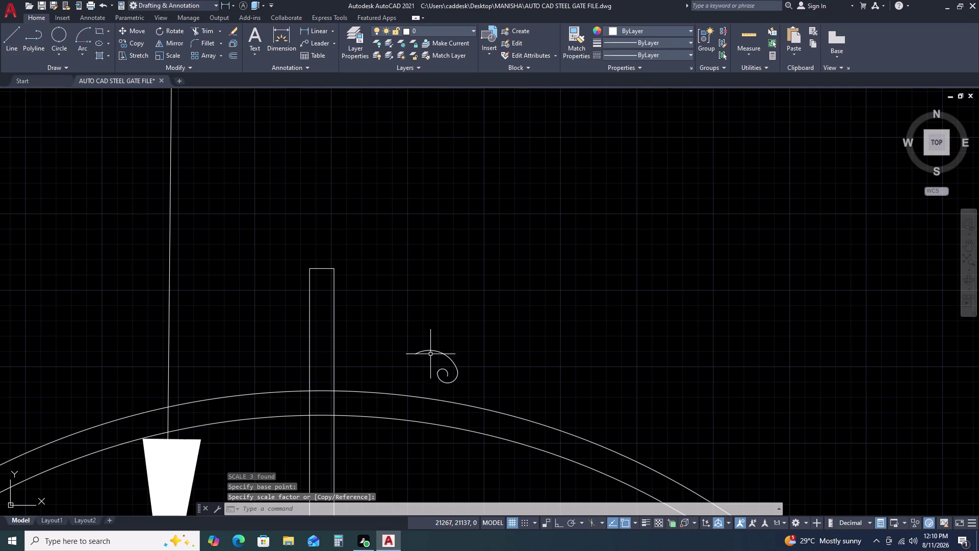
Move the smaller scroll against the vertical bar.
drag(461, 382, 454, 377)
click(421, 334)
key(m)
key(space)
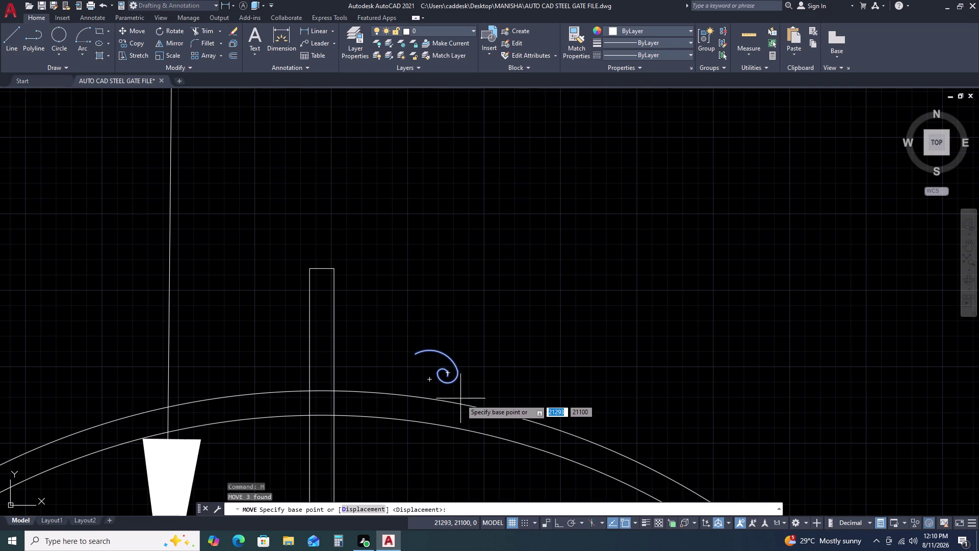
click(432, 378)
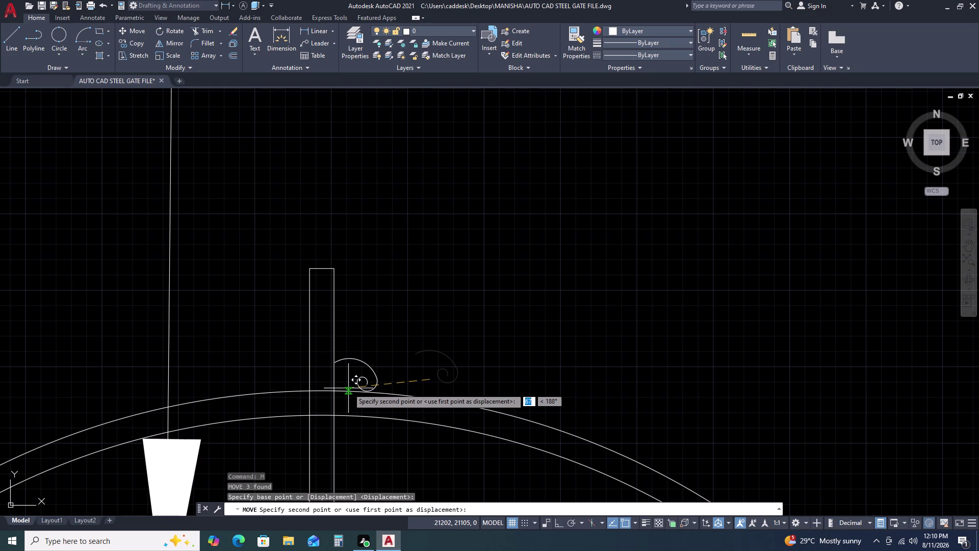
click(348, 388)
Move the scroll so its bottom rests on the left arch.
scroll(up, 3)
drag(432, 393, 412, 393)
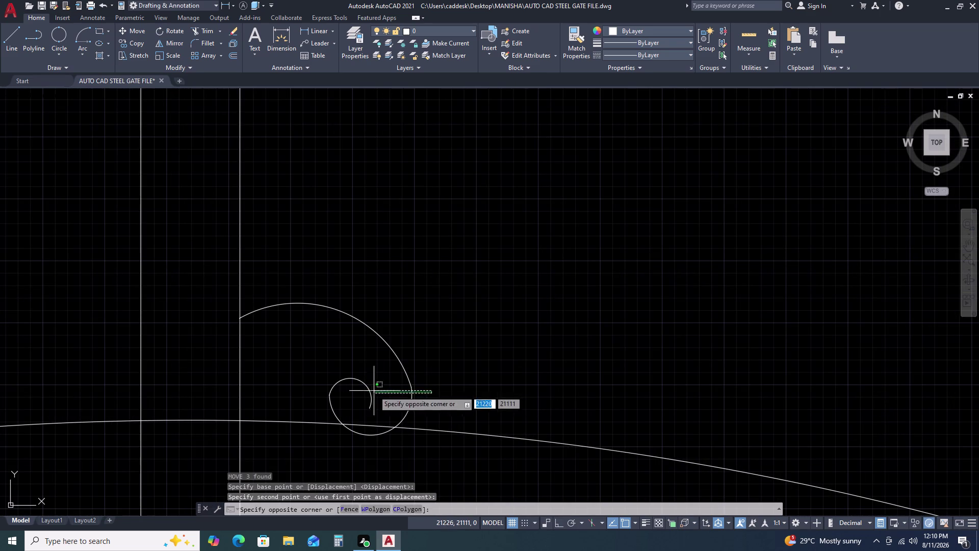
click(322, 384)
key(m)
key(space)
scroll(up, 3)
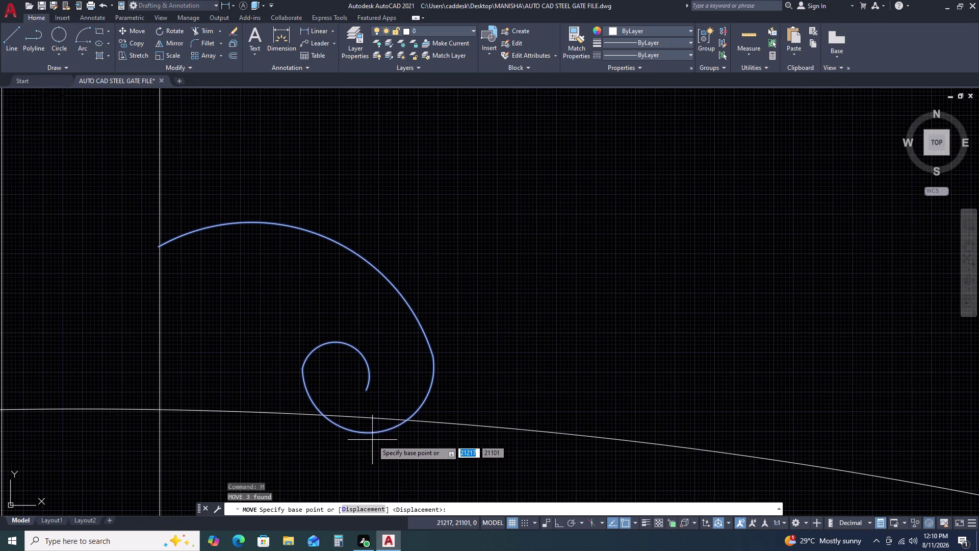
click(365, 434)
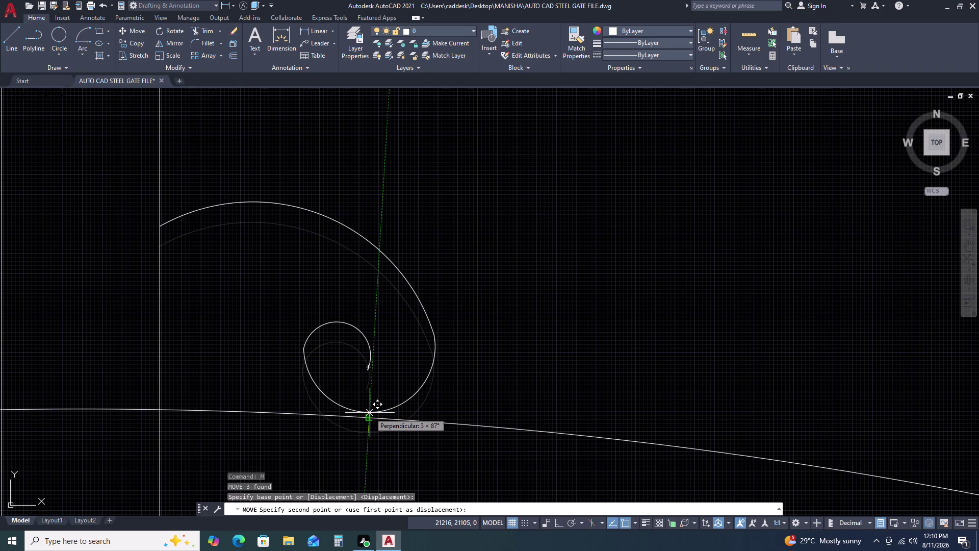
click(370, 414)
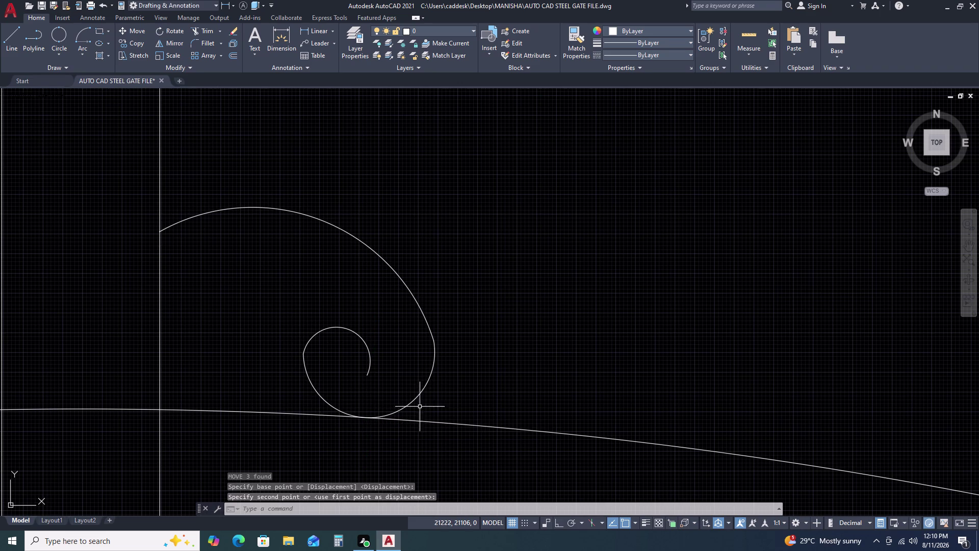
Zoom out to fit the whole gate elevation in view.
scroll(down, 3)
middle_click(337, 370)
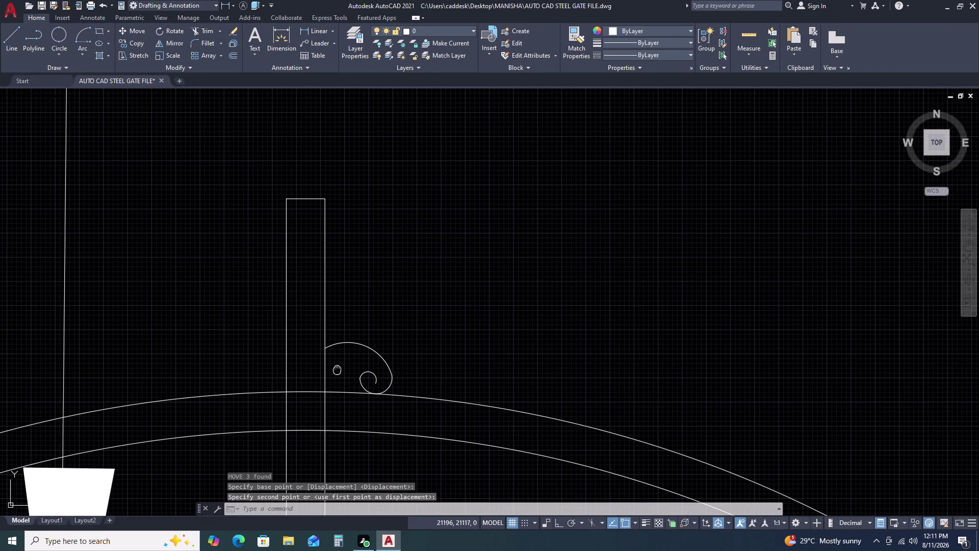
middle_drag(337, 370, 405, 367)
middle_drag(411, 367, 423, 367)
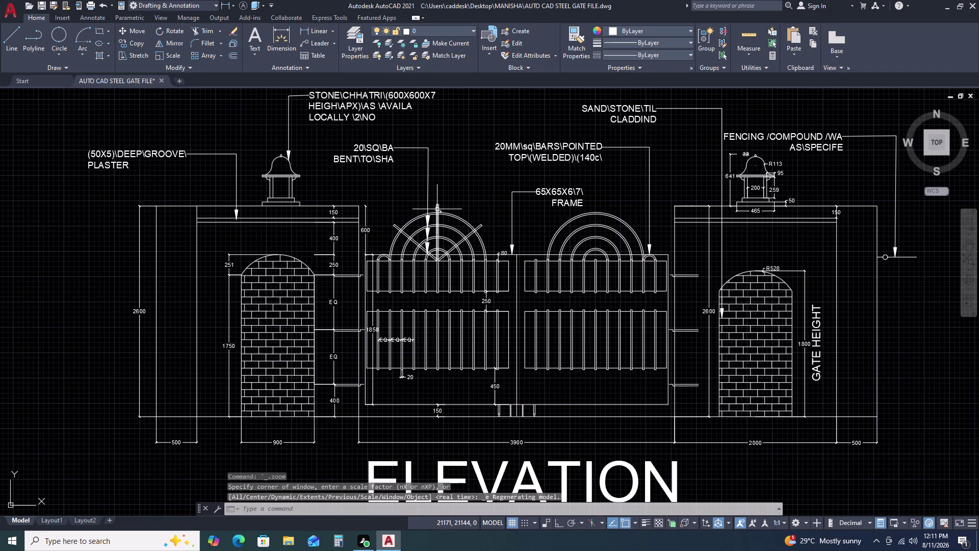
Zoom to the scroll on the arch and crossing-select its three arcs.
scroll(up, 3)
scroll(up, 3)
middle_drag(445, 222, 512, 371)
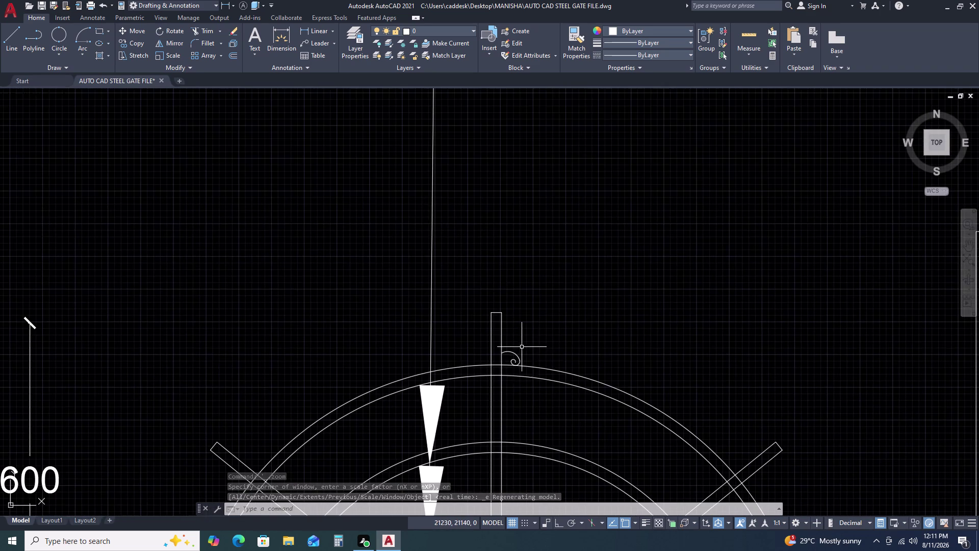
scroll(up, 3)
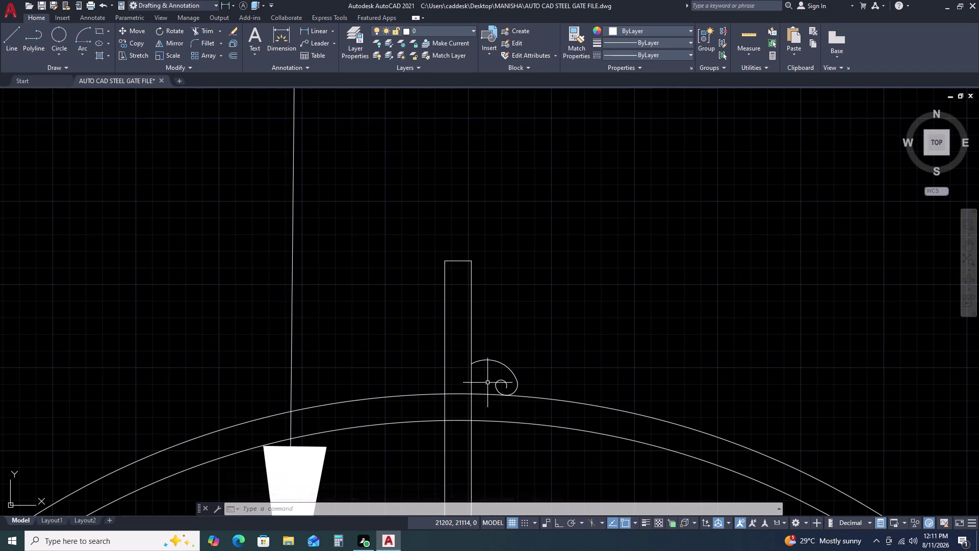
scroll(up, 3)
drag(586, 384, 568, 386)
click(492, 326)
key(m)
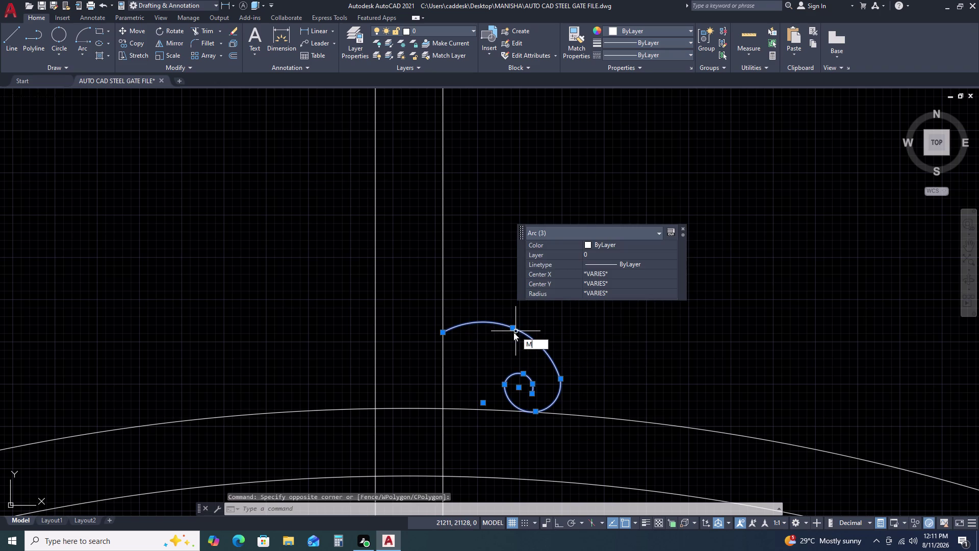
Mirror the three scroll arcs about a vertical Ortho axis, keeping the originals.
key(i)
key(space)
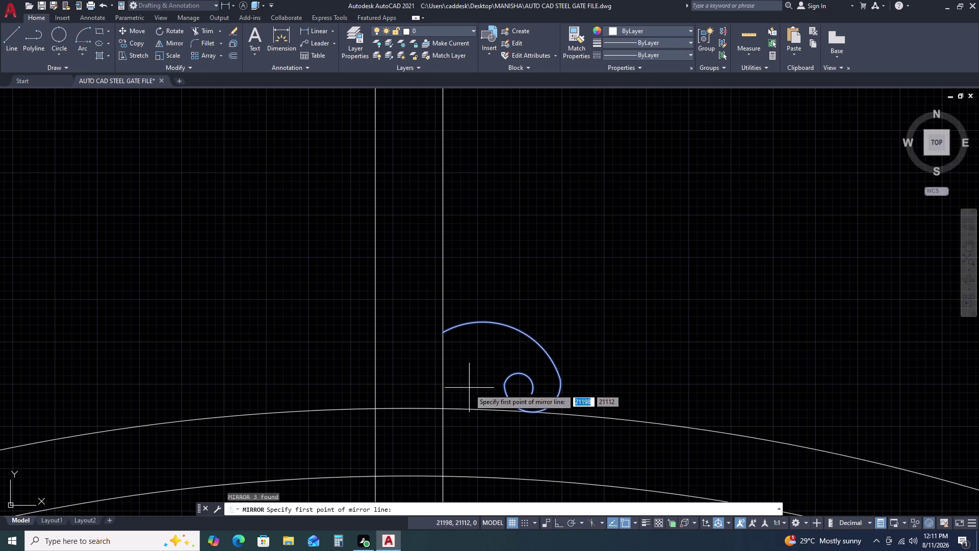
drag(412, 406, 412, 401)
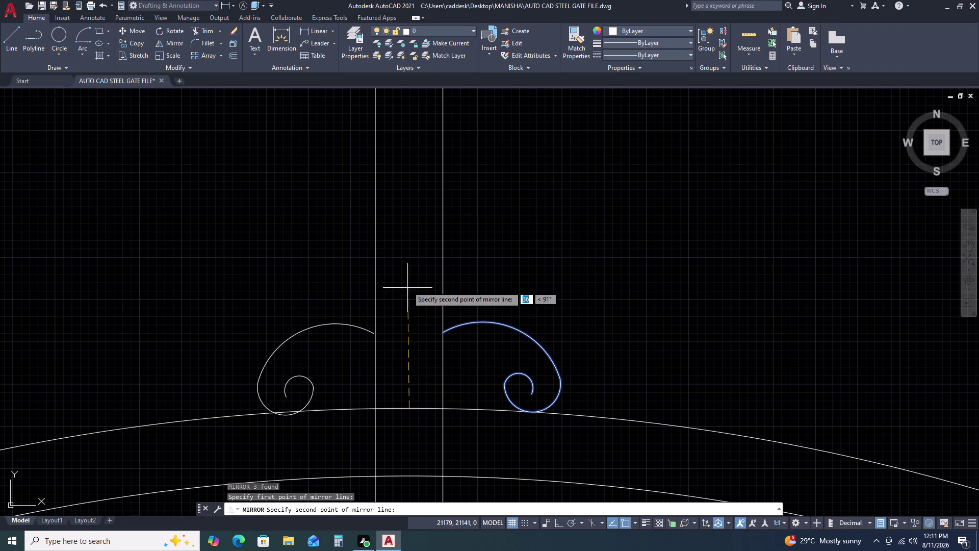
key(F8)
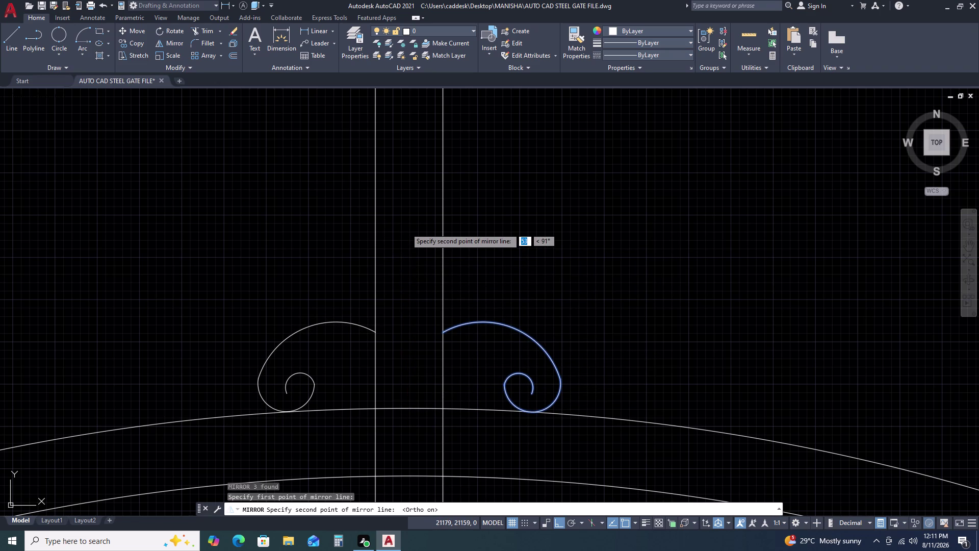
click(406, 207)
drag(428, 249, 405, 207)
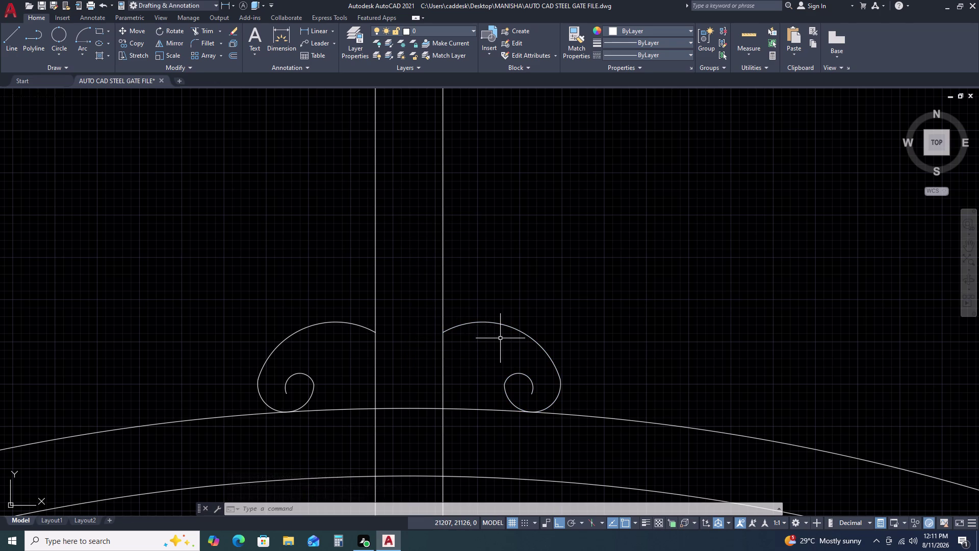
Draw a three-point arc rising from the bar for the lobe.
text(A)
key(space)
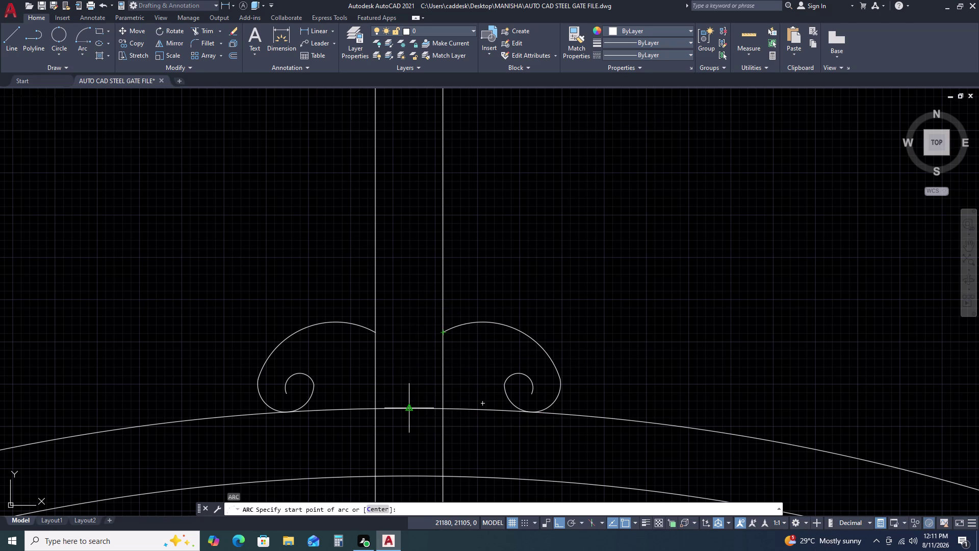
click(409, 332)
click(468, 243)
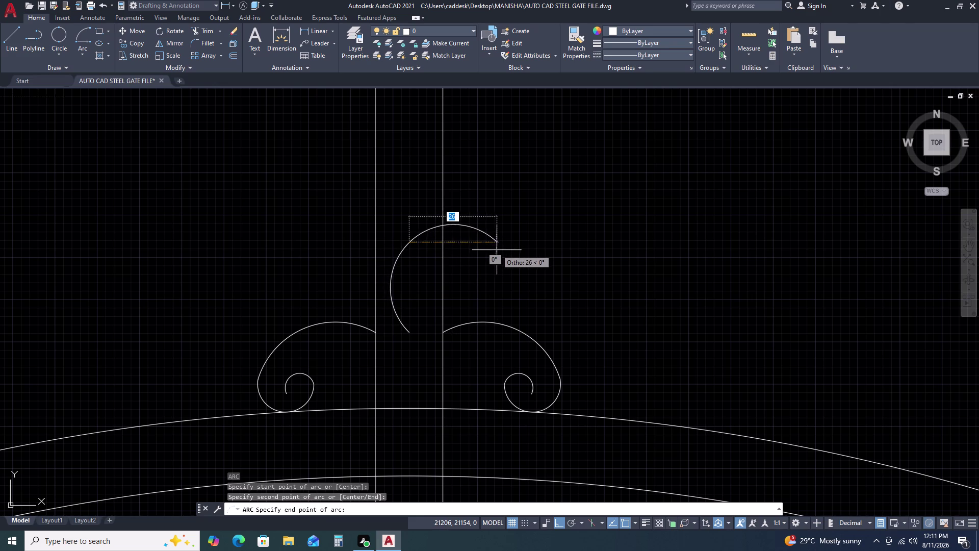
click(511, 273)
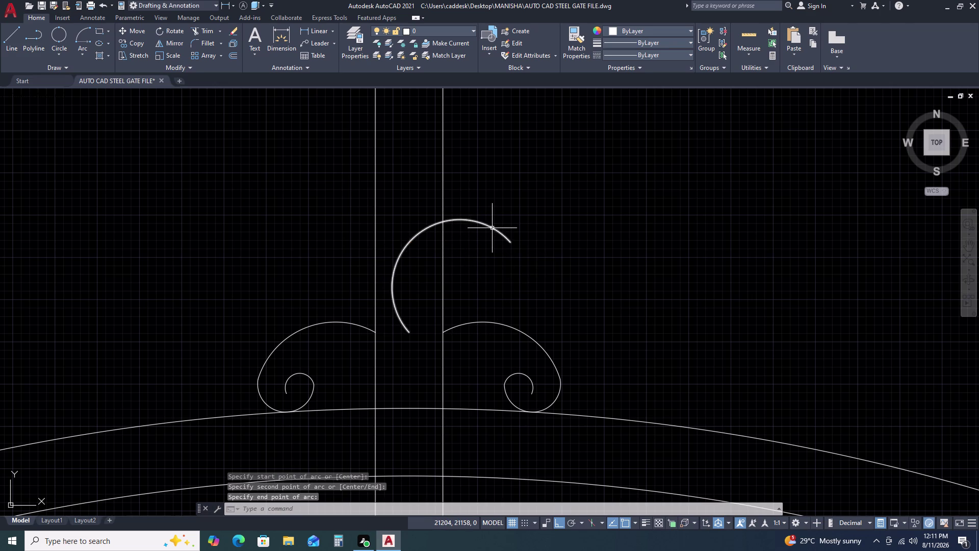
Reshape the arc by moving its middle grip and lowering its end grip.
click(492, 228)
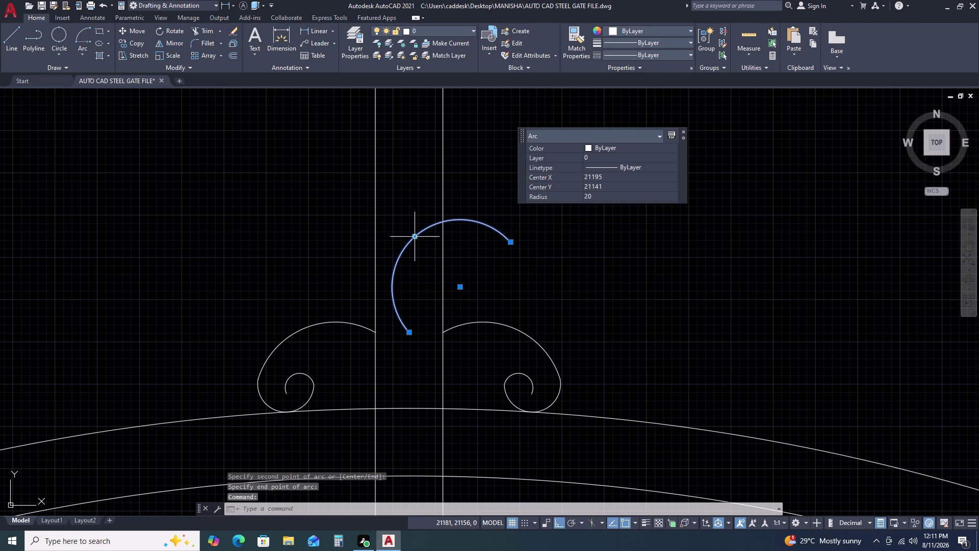
click(417, 237)
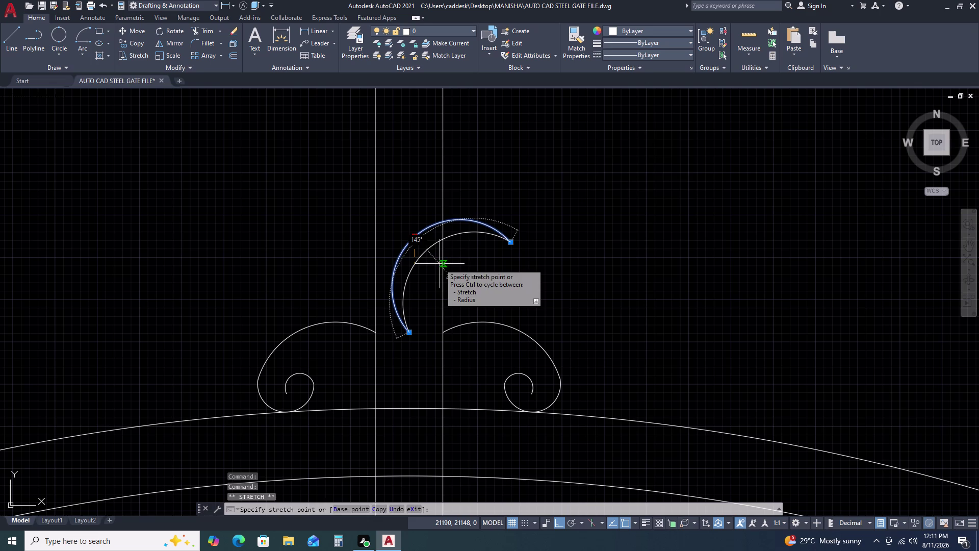
click(440, 264)
click(511, 243)
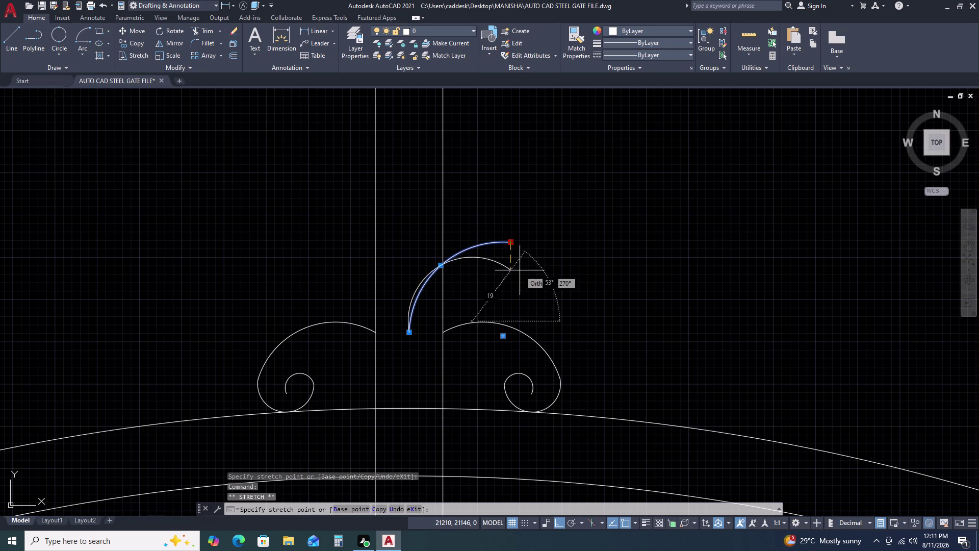
click(510, 279)
Cancel an attempted second arc and select the reshaped lobe for mirroring.
key(space)
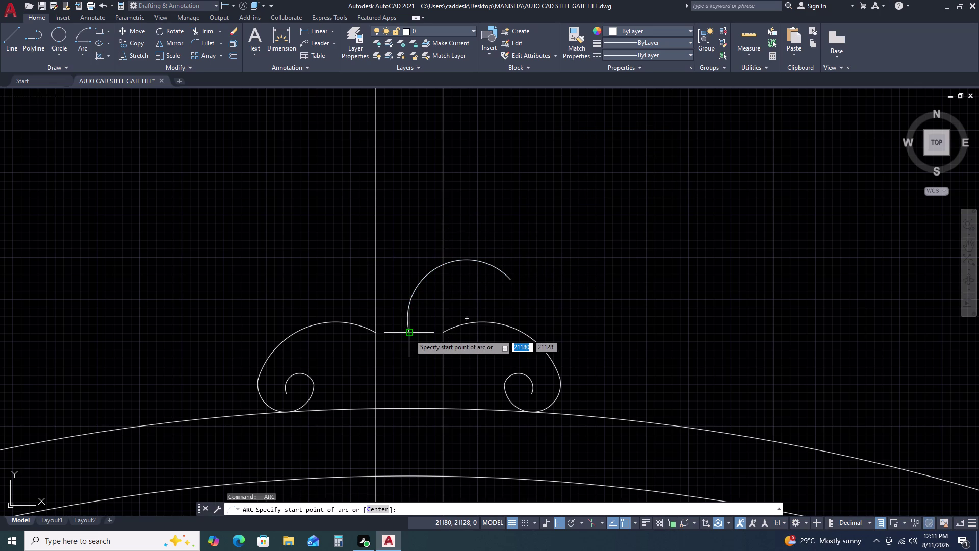
drag(409, 331, 402, 318)
click(363, 258)
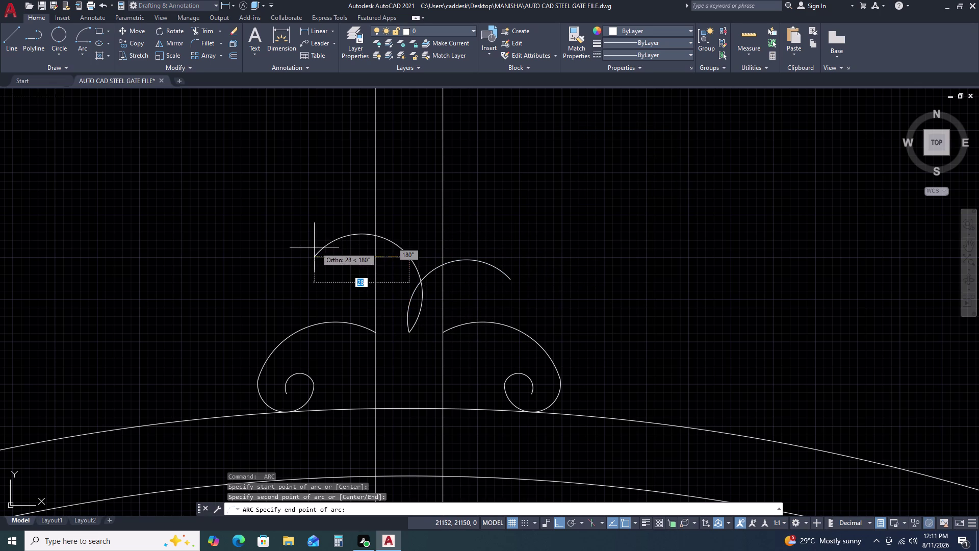
key(Escape)
drag(423, 285, 417, 279)
click(411, 268)
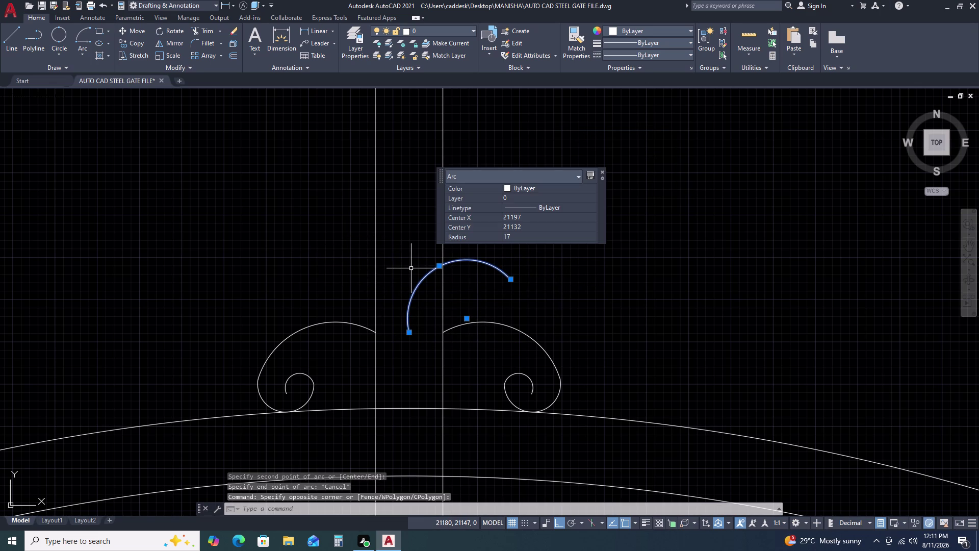
text(MI)
key(space)
drag(407, 331, 403, 319)
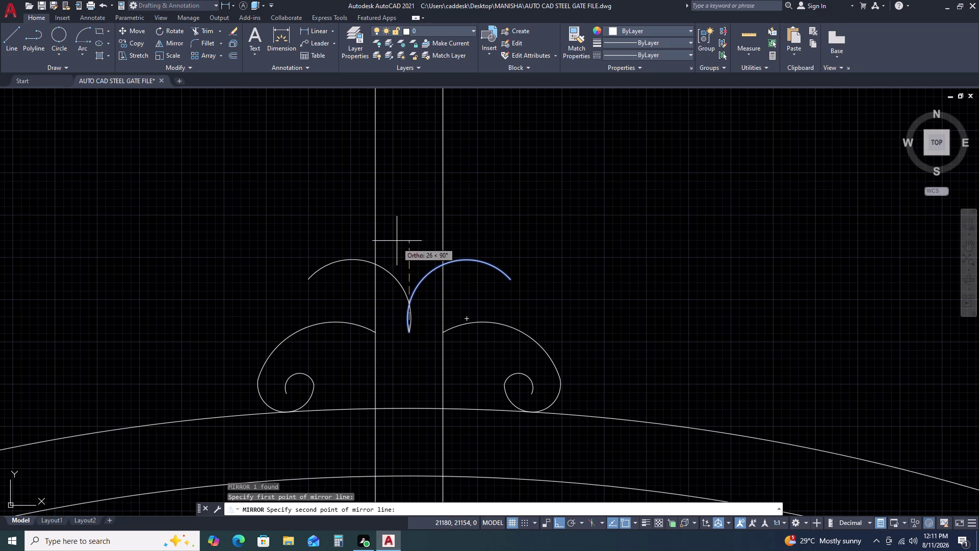
Complete the lobe mirror about the vertical axis, keeping the original arc.
click(395, 203)
drag(419, 243, 395, 203)
key(Escape)
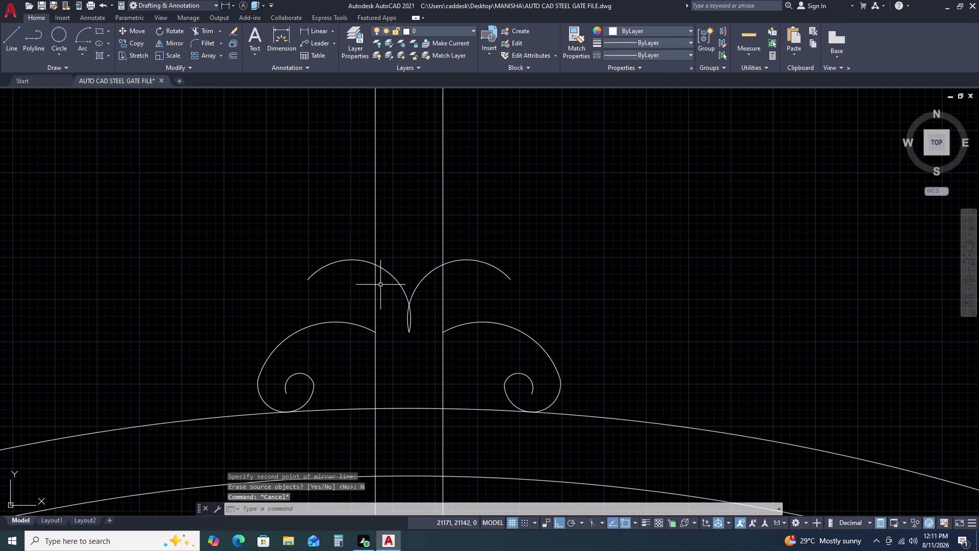
scroll(up, 3)
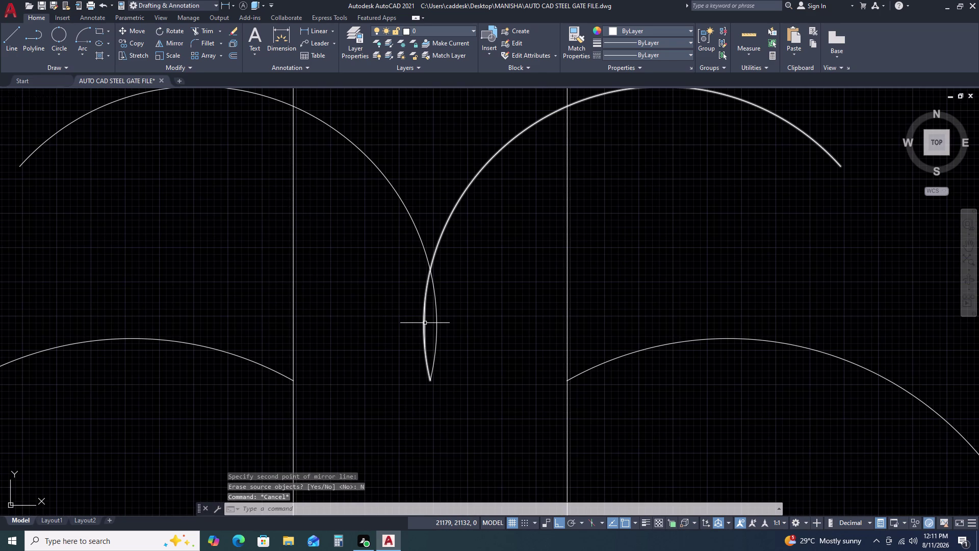
scroll(down, 3)
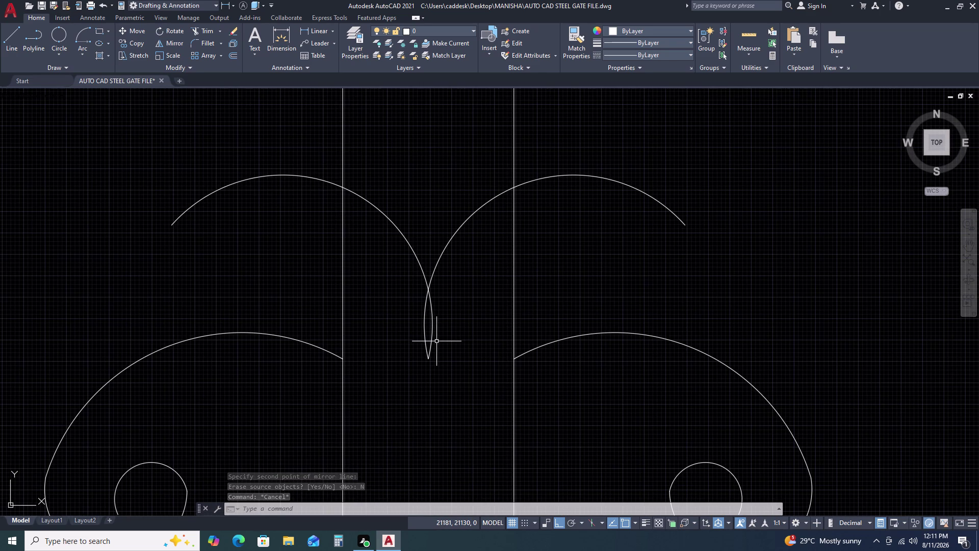
Lower the end grips of both the right and left lobe arcs.
drag(691, 170, 683, 176)
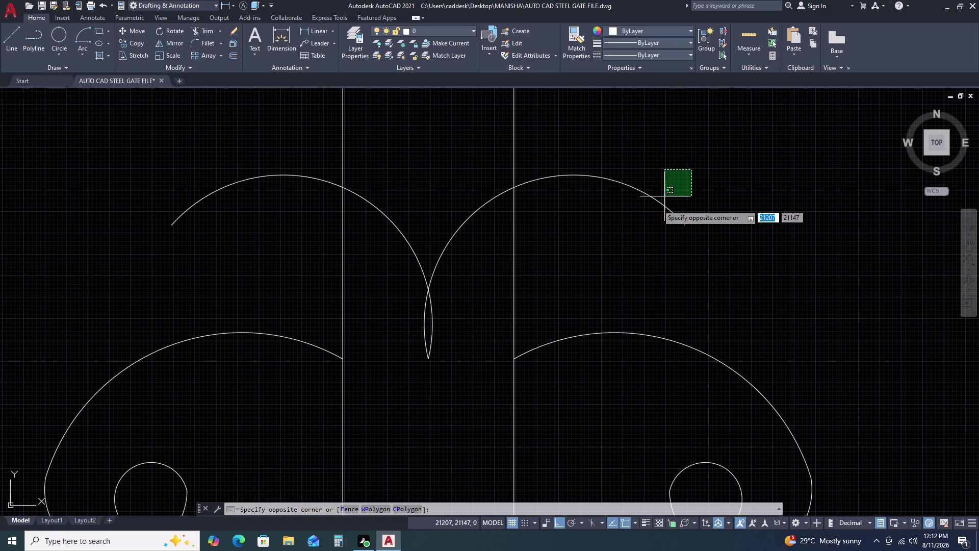
click(642, 221)
click(687, 224)
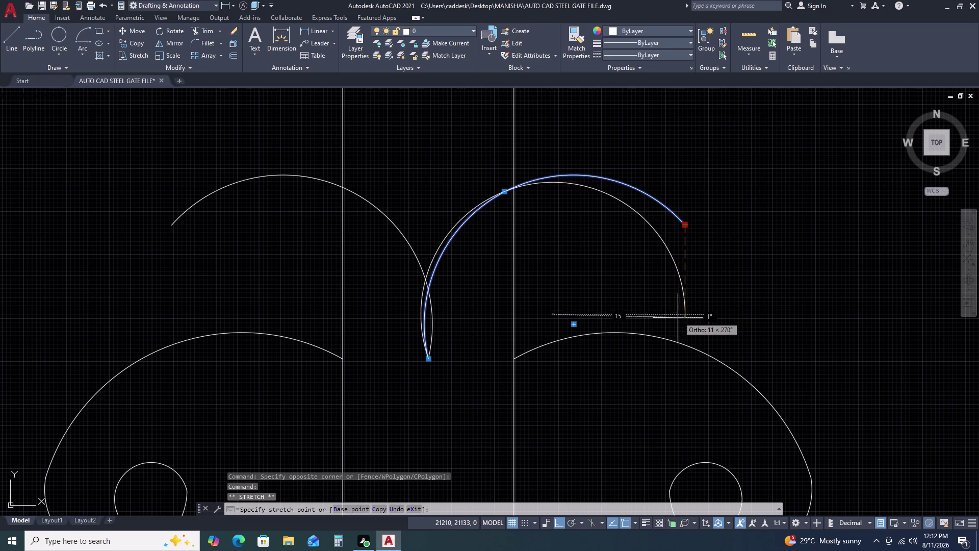
click(675, 337)
key(Escape)
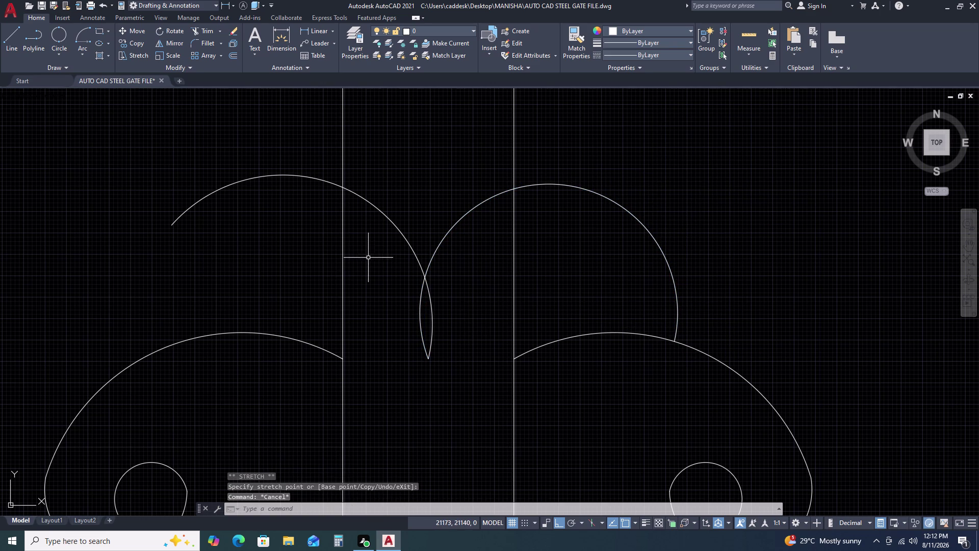
drag(370, 186, 359, 210)
click(358, 214)
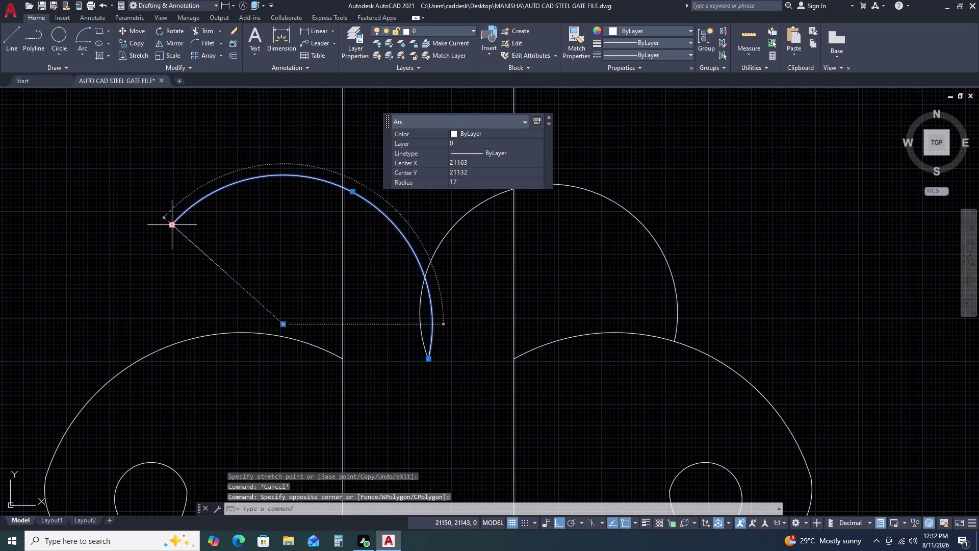
click(173, 225)
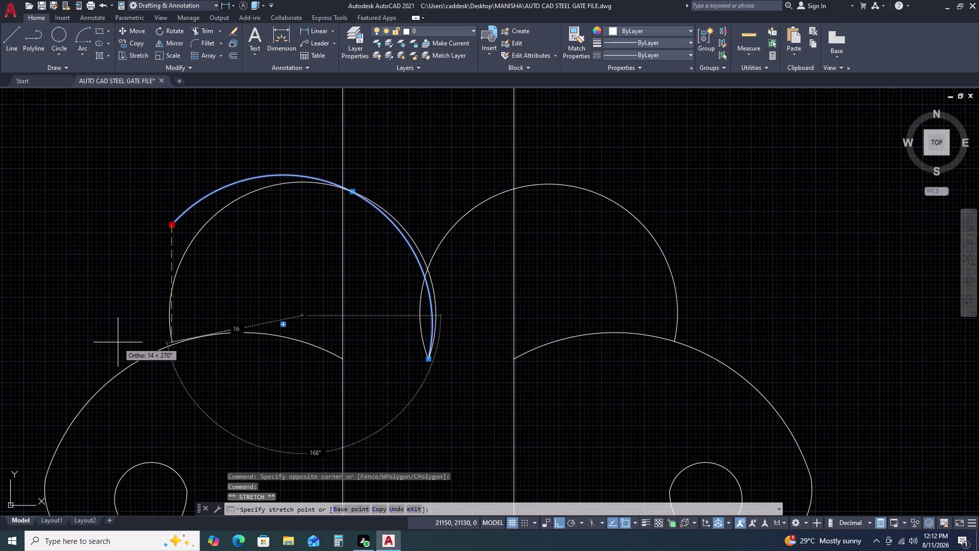
click(118, 342)
key(Escape)
scroll(down, 3)
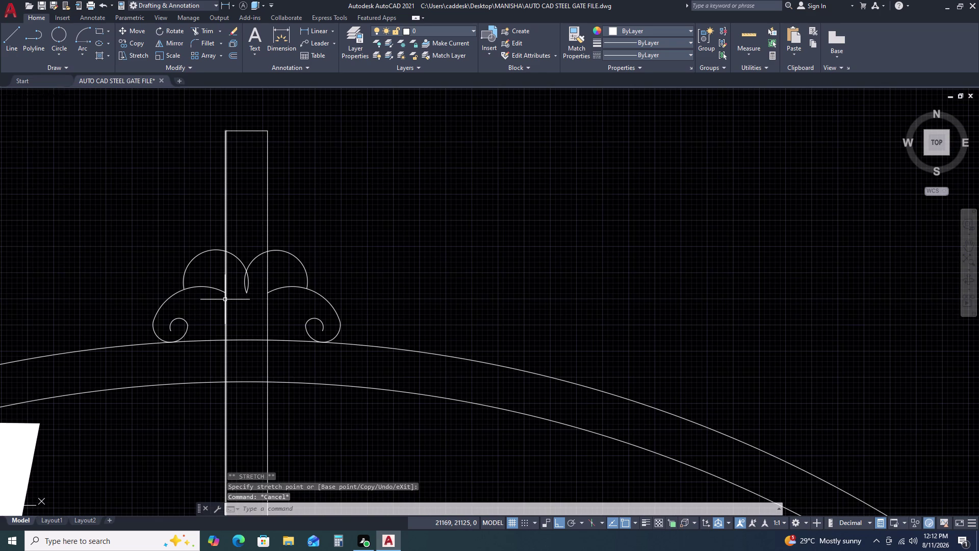
Fence-trim the overlapping lower lobe tips at the centre bar.
middle_click(225, 299)
middle_drag(226, 298, 312, 271)
middle_click(315, 269)
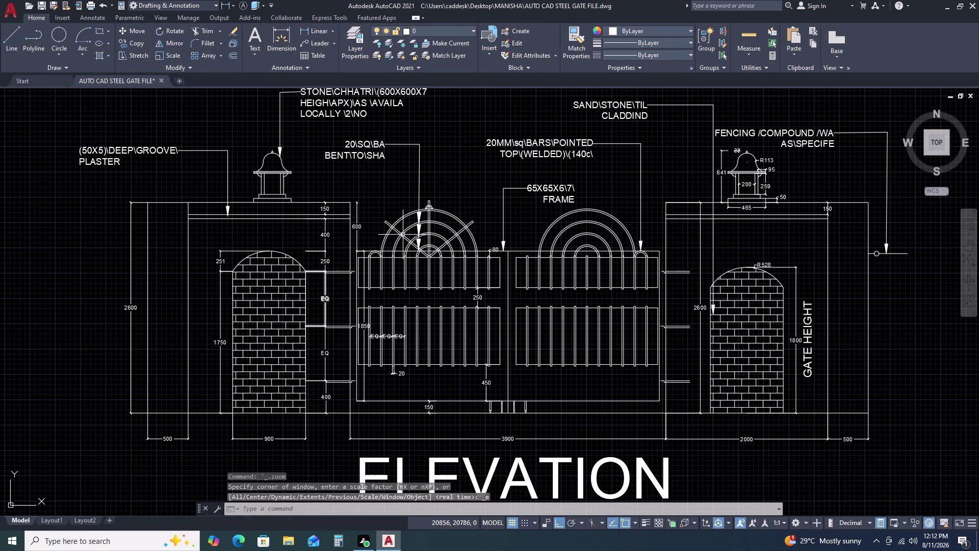
scroll(up, 3)
scroll(up, 3)
scroll(up, 3)
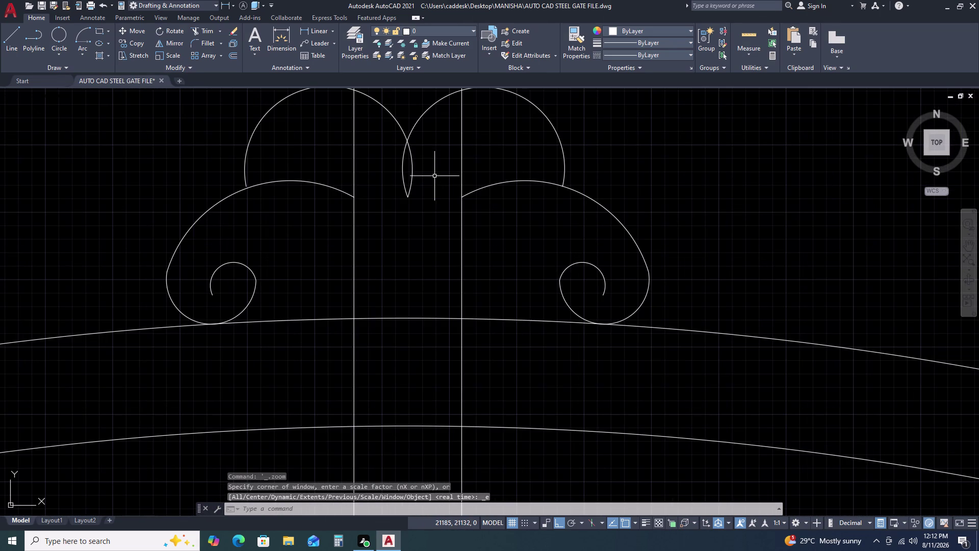
text(TR)
key(space)
middle_drag(433, 185, 531, 317)
scroll(up, 3)
click(523, 281)
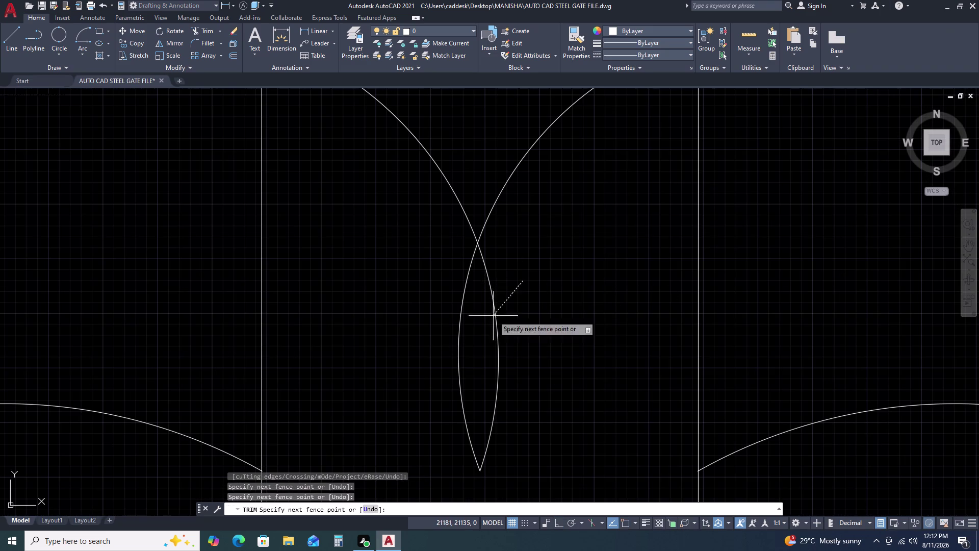
click(418, 363)
scroll(down, 3)
drag(586, 181, 568, 182)
click(405, 179)
Trim the remaining lobe-tip pieces and end the trim.
scroll(down, 3)
scroll(down, 3)
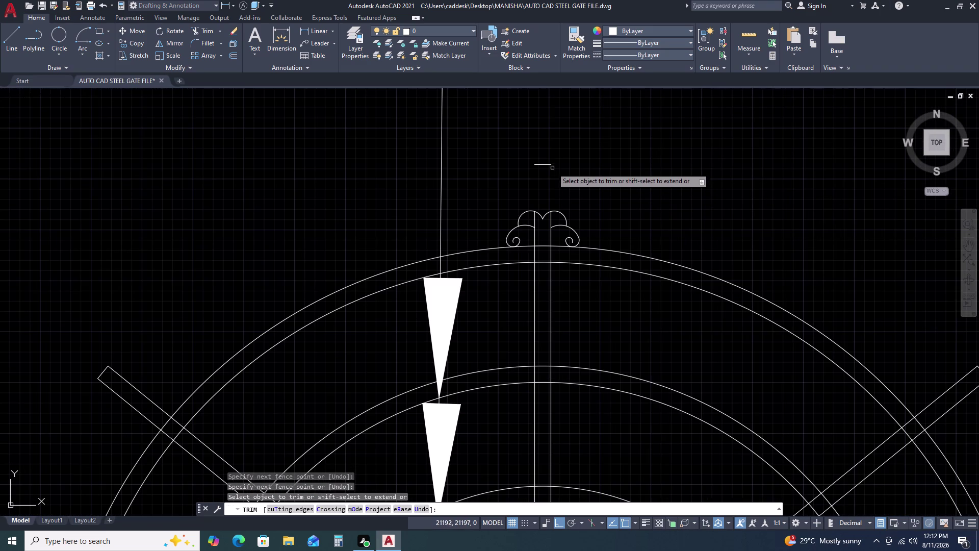
click(545, 162)
click(535, 169)
key(Escape)
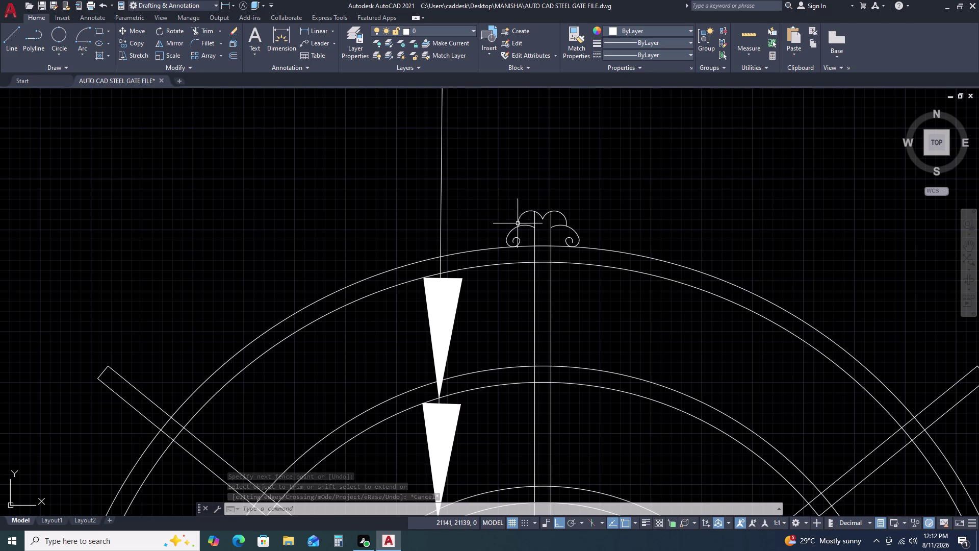
Select the left inner curl and start a spline (CU) beside it.
scroll(up, 3)
click(494, 258)
click(478, 265)
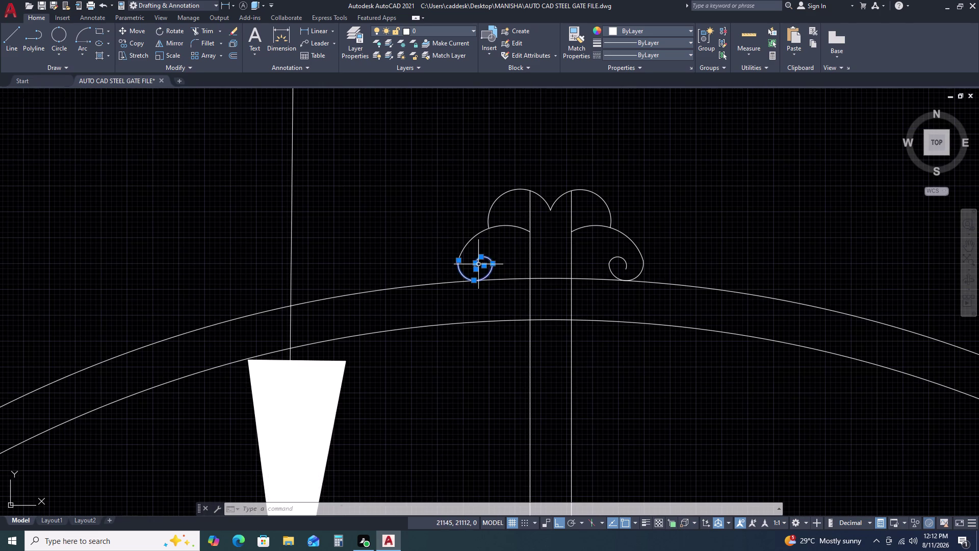
key(Escape)
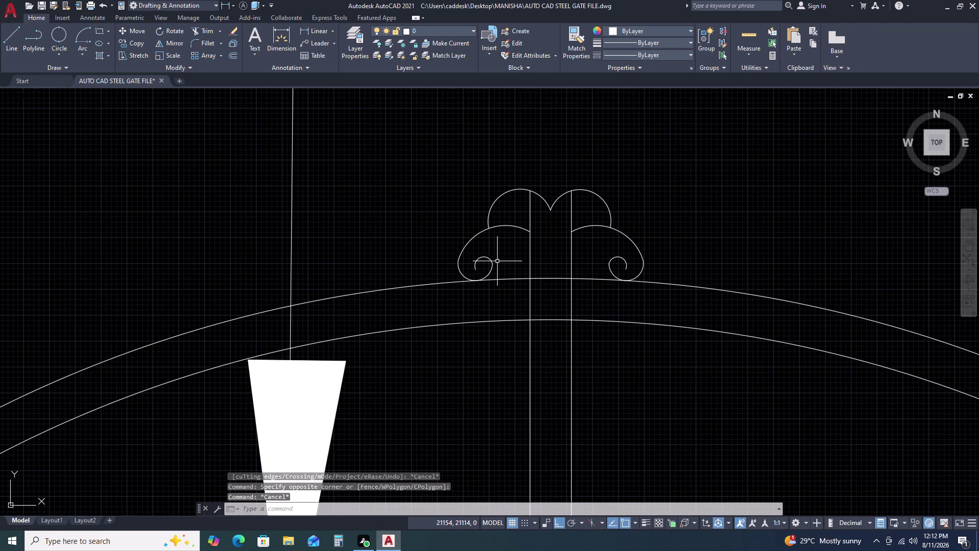
click(497, 261)
click(484, 266)
text(CU)
key(space)
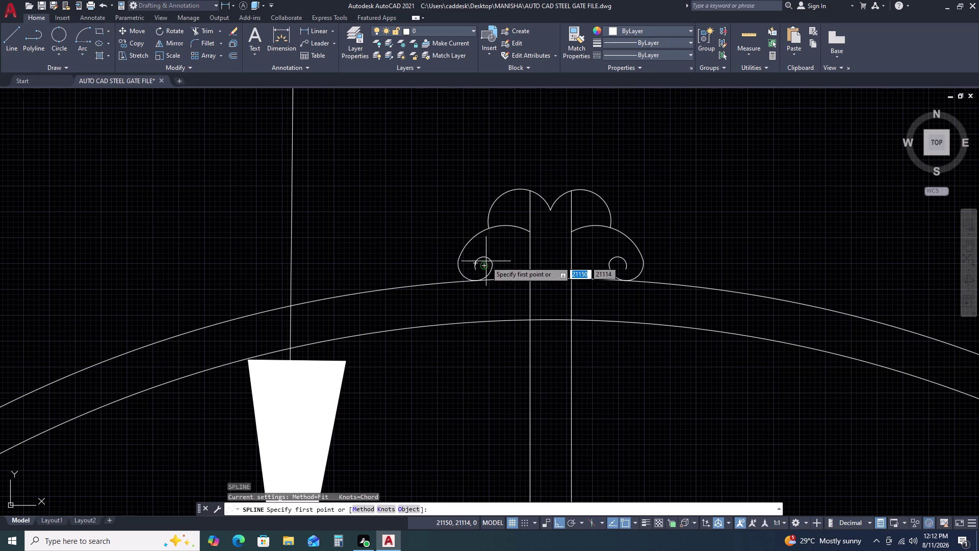
Cancel the unfinished spline and select the two arcs of the left scroll.
click(457, 258)
click(415, 182)
key(Escape)
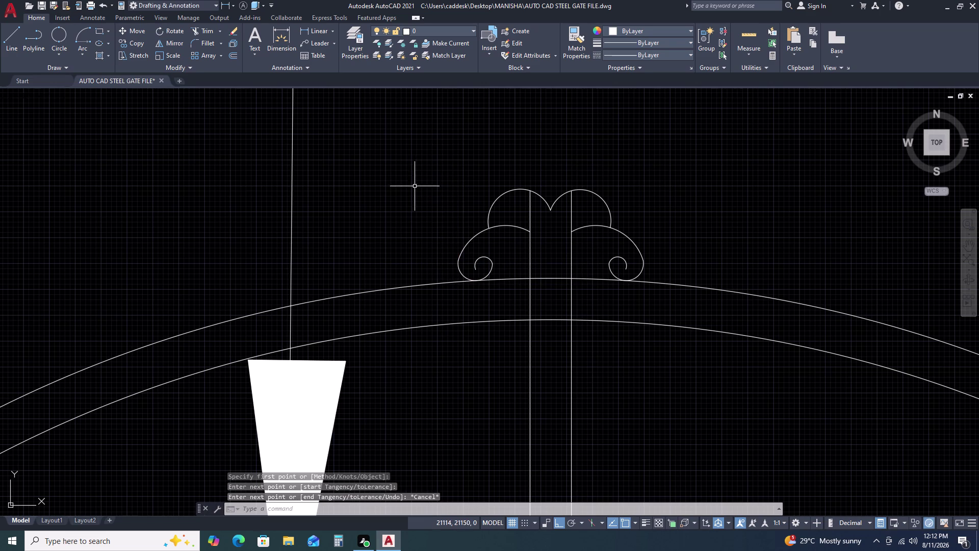
drag(451, 259, 456, 265)
click(495, 279)
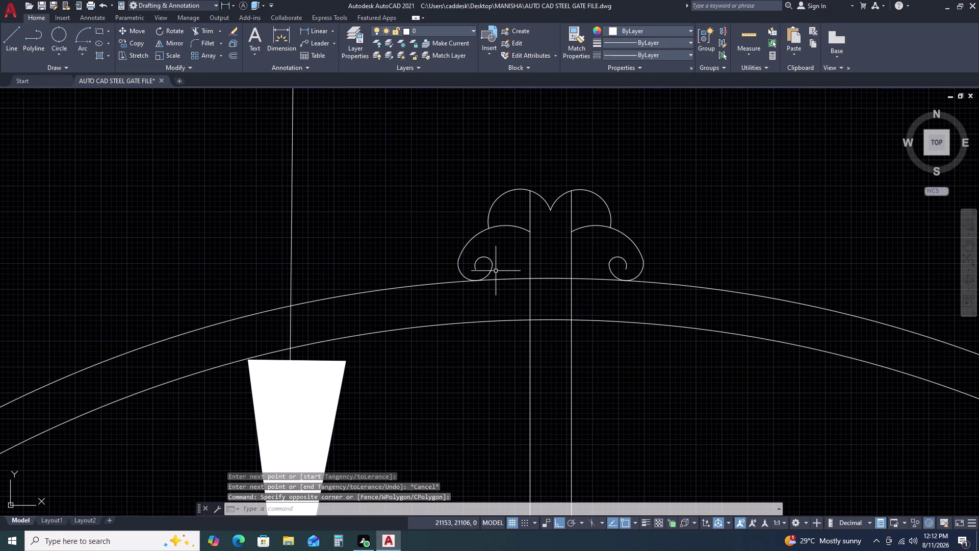
click(496, 266)
click(487, 258)
Copy the left scroll upward to just above the upper-left lobe.
text(C)
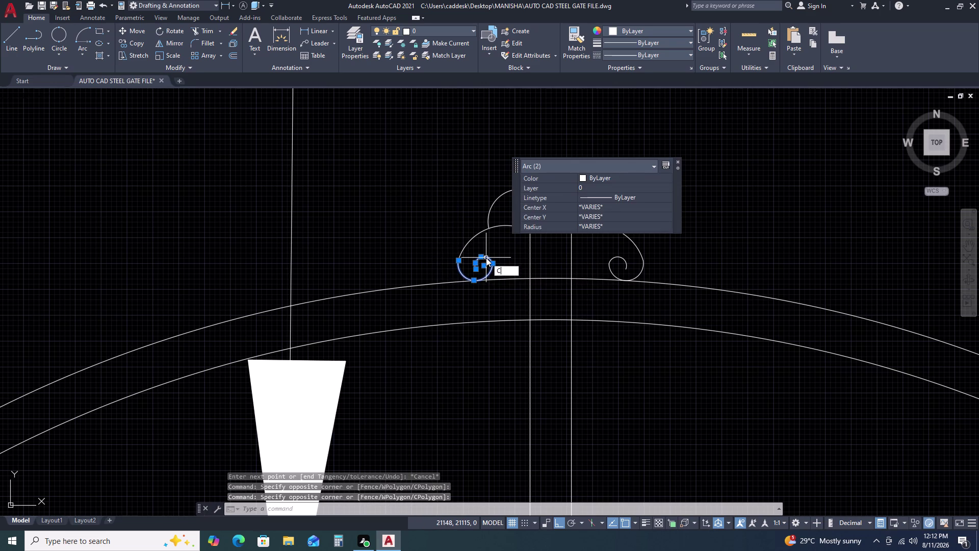
text(O)
key(space)
click(486, 258)
click(437, 191)
key(Escape)
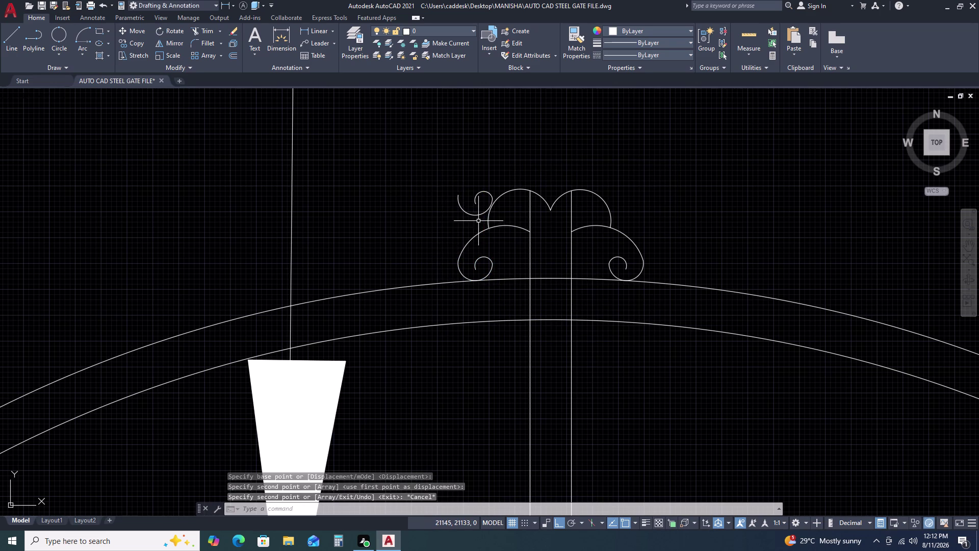
Scale the copied scroll down to a smaller curl.
click(478, 221)
click(462, 187)
key(s)
text(C)
key(space)
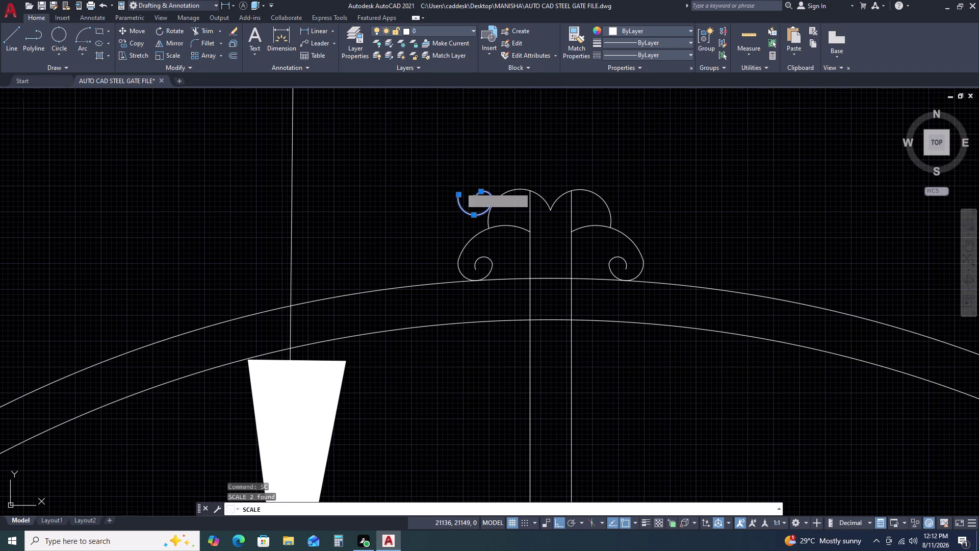
click(476, 198)
scroll(up, 3)
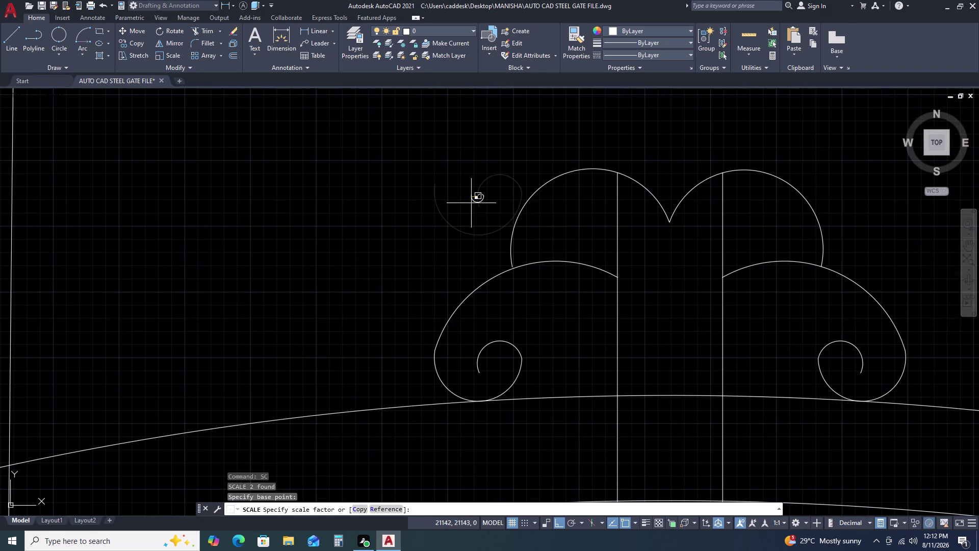
click(470, 209)
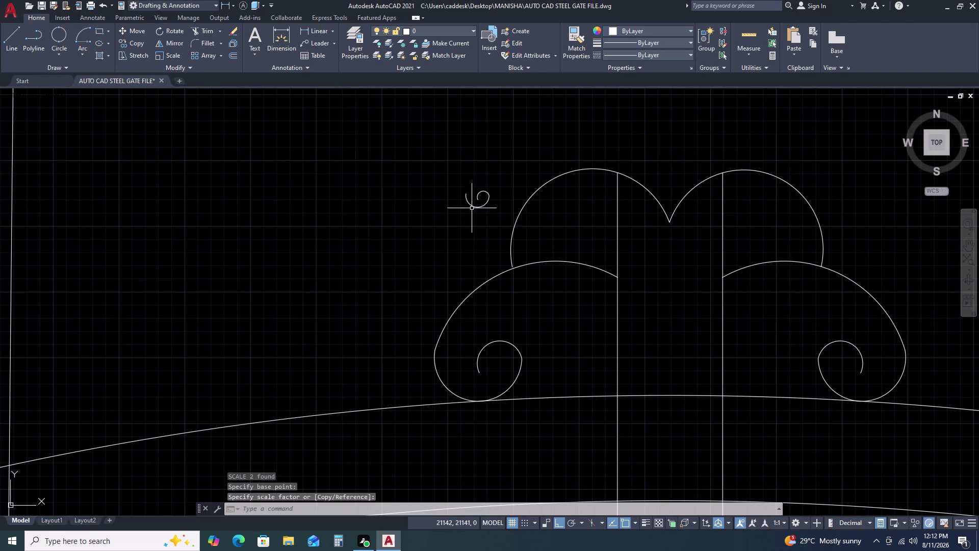
Move the small scroll onto the upper-left lobe tip with Ortho off.
click(496, 180)
click(455, 198)
key(m)
key(space)
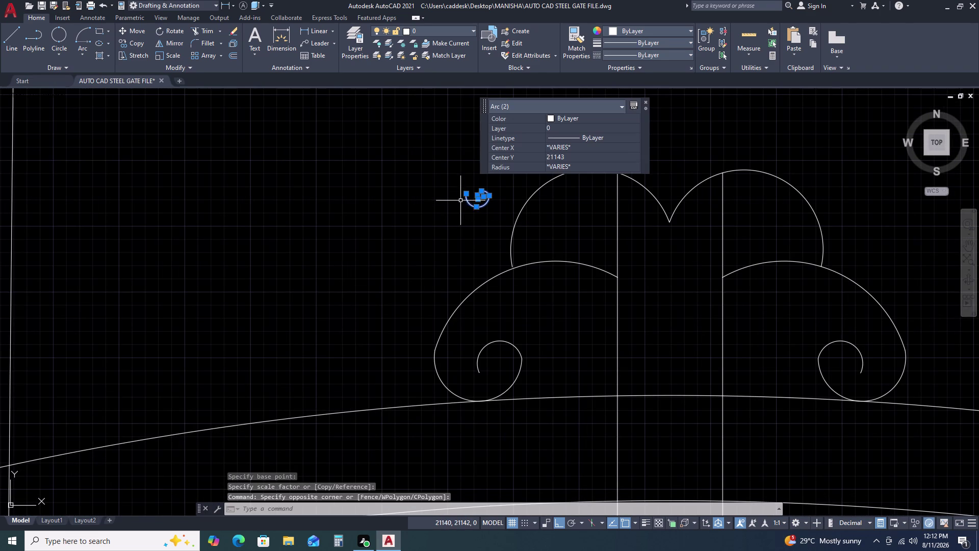
click(464, 195)
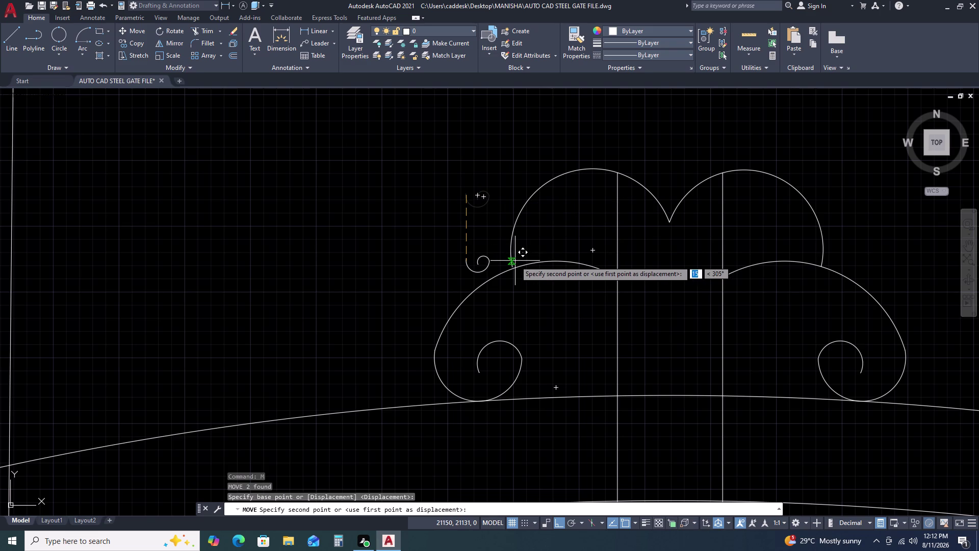
key(F8)
scroll(up, 3)
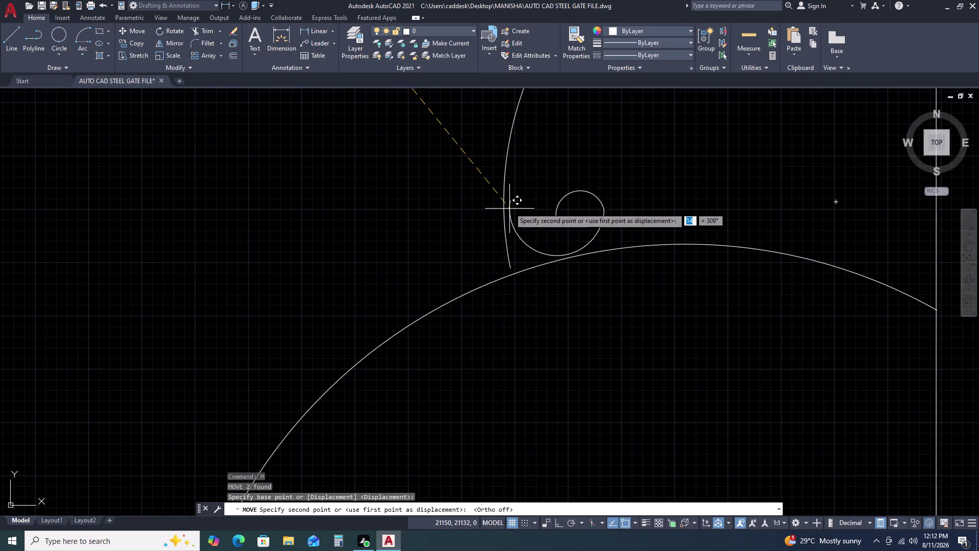
click(502, 195)
scroll(down, 3)
scroll(up, 3)
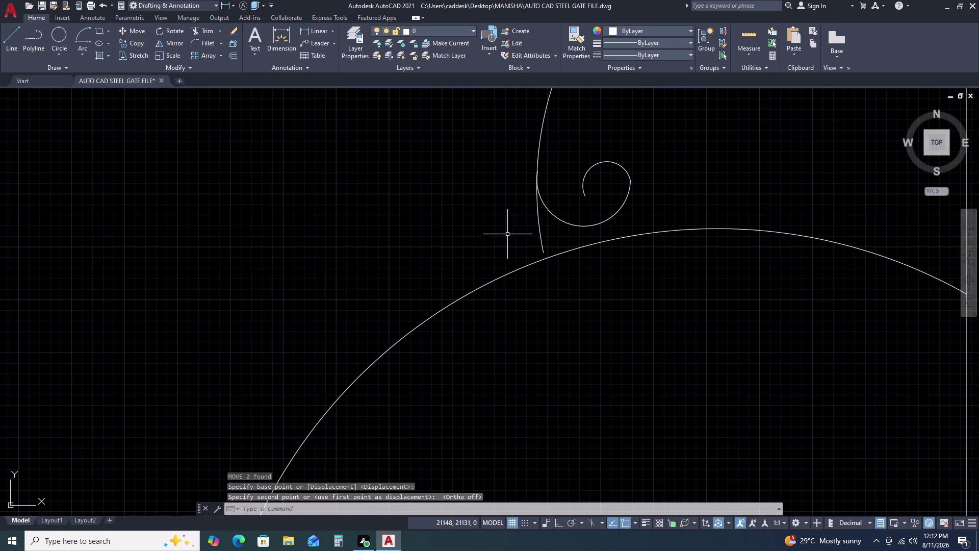
Trim the overlapping curve piece with a fence across the overlap.
text(TR)
key(space)
drag(551, 232, 544, 232)
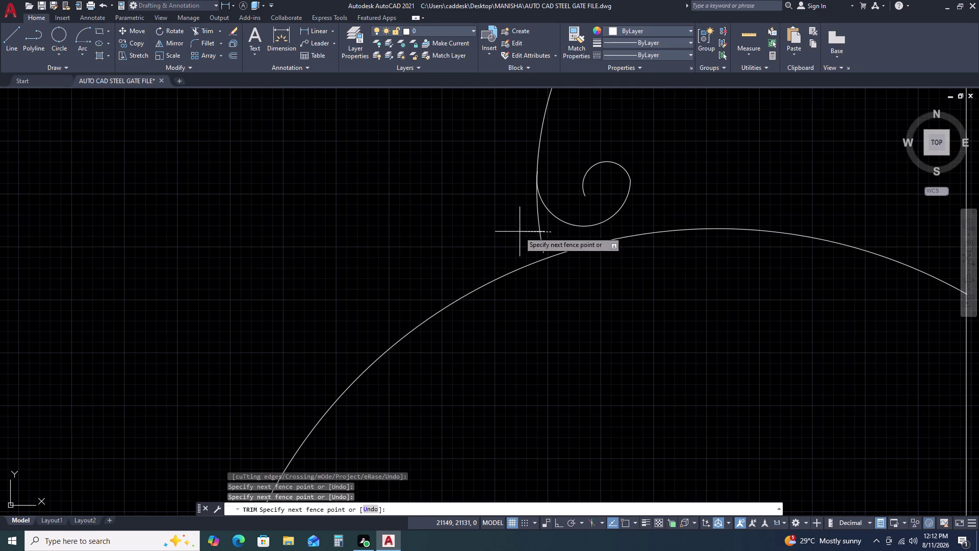
click(502, 233)
key(Escape)
scroll(down, 3)
scroll(up, 3)
click(494, 213)
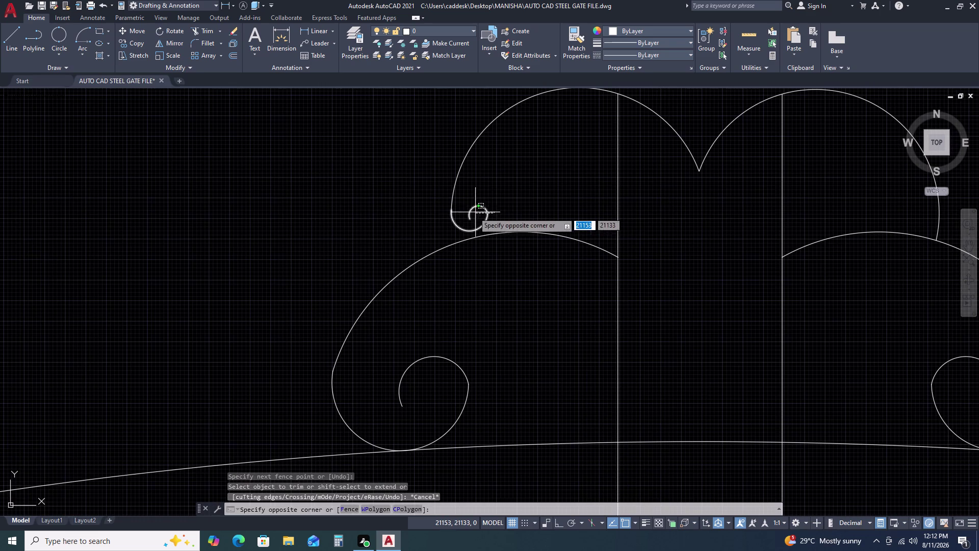
Mirror the small scroll about the vertical centre line, keeping the original.
click(442, 213)
key(m)
text(I)
key(space)
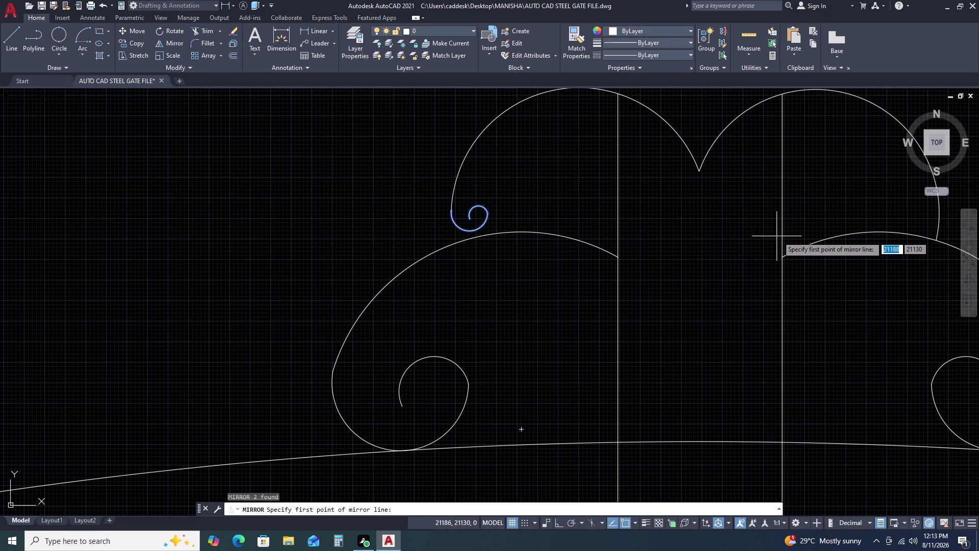
click(697, 173)
scroll(down, 3)
middle_drag(663, 177, 637, 193)
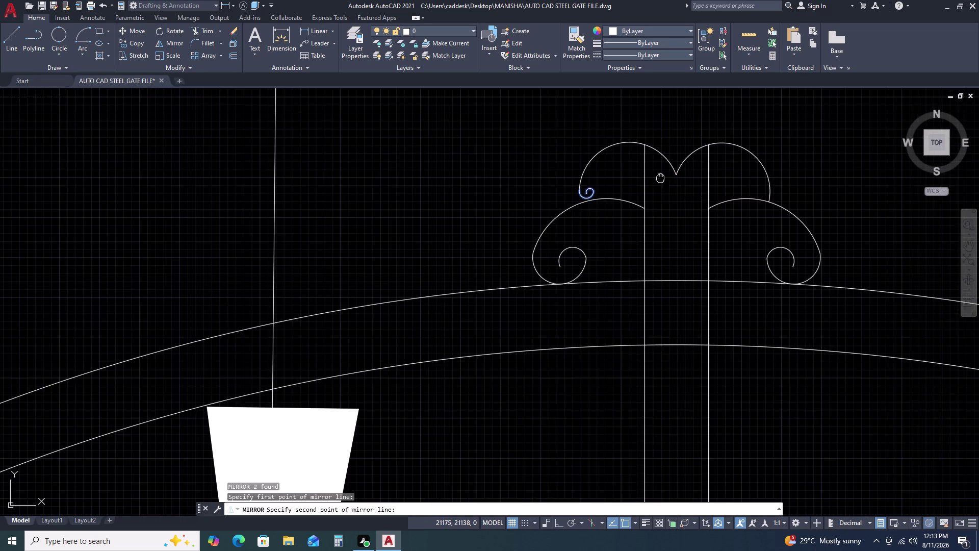
middle_drag(637, 193, 541, 261)
key(F8)
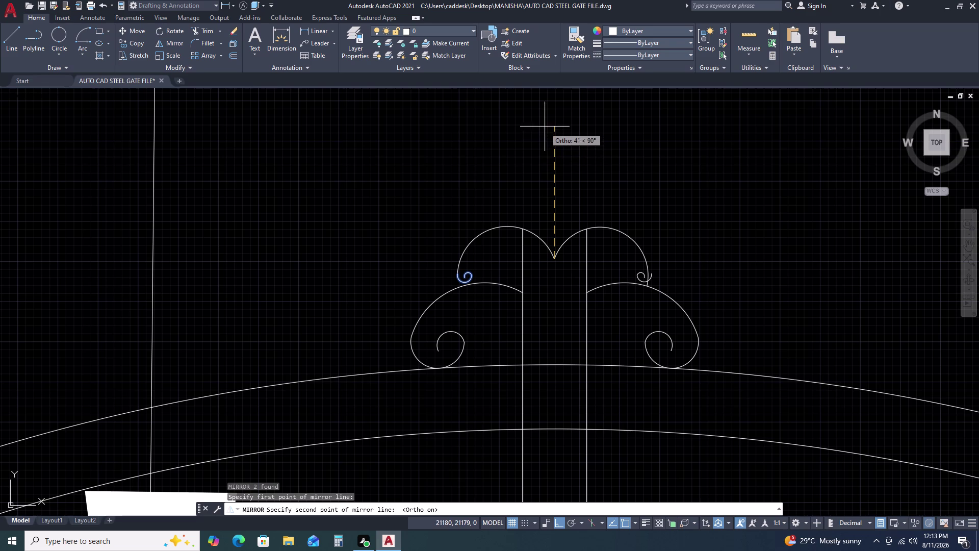
click(544, 125)
click(562, 163)
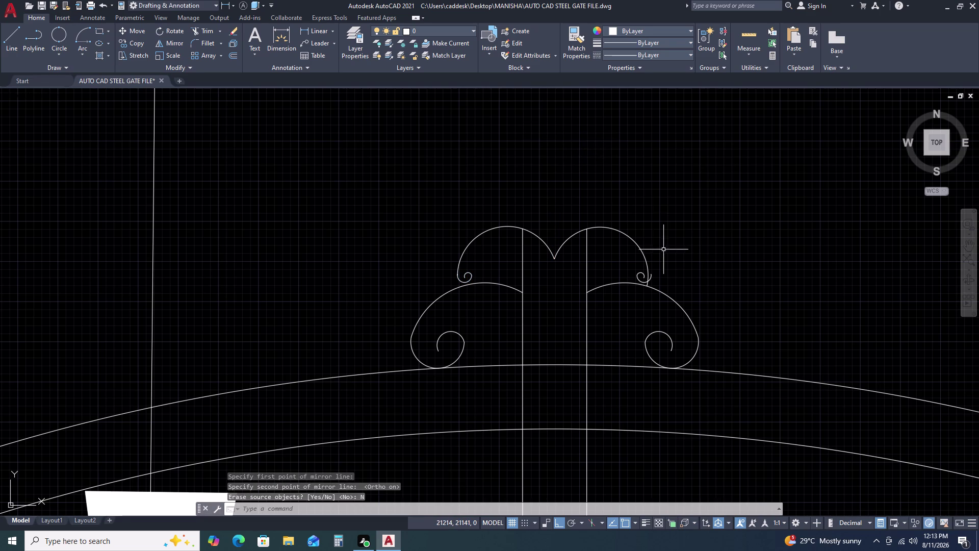
key(Escape)
Move the mirrored scroll onto the upper-right lobe tip.
scroll(up, 3)
scroll(up, 3)
middle_drag(625, 302, 605, 237)
drag(572, 173, 575, 179)
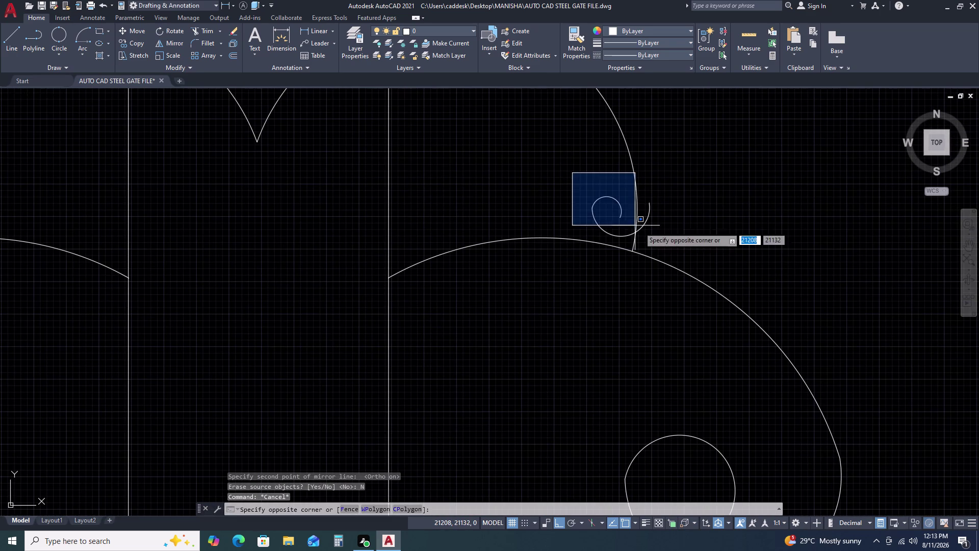
click(667, 250)
text(M)
key(space)
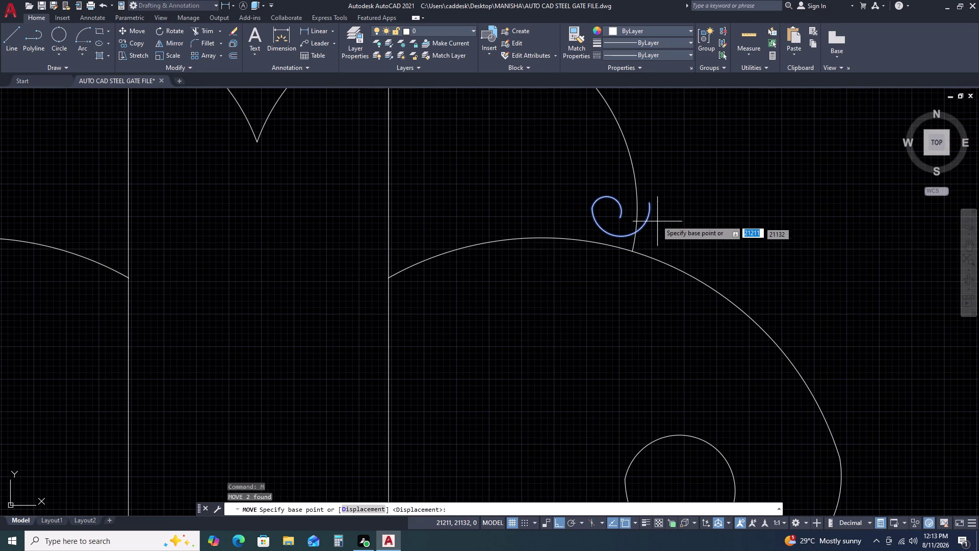
click(650, 202)
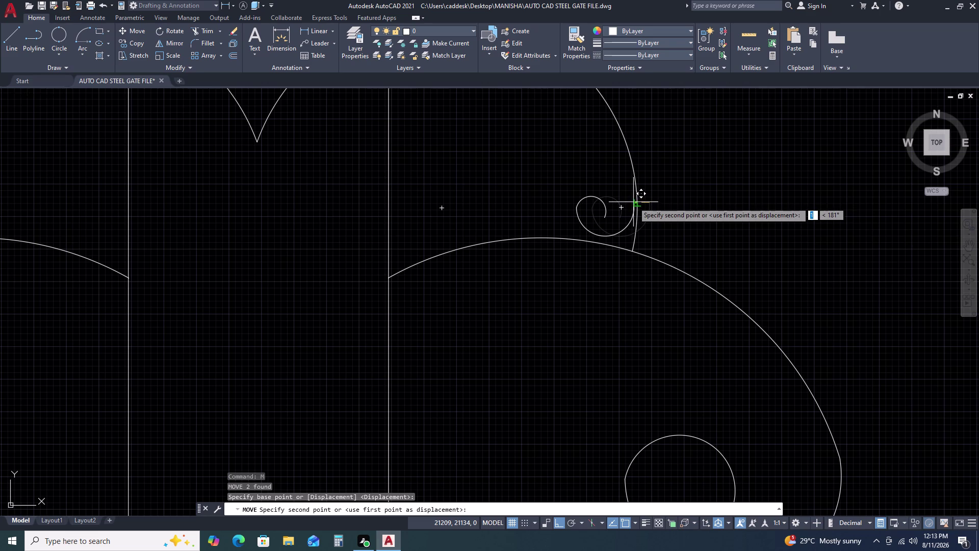
click(637, 202)
key(Escape)
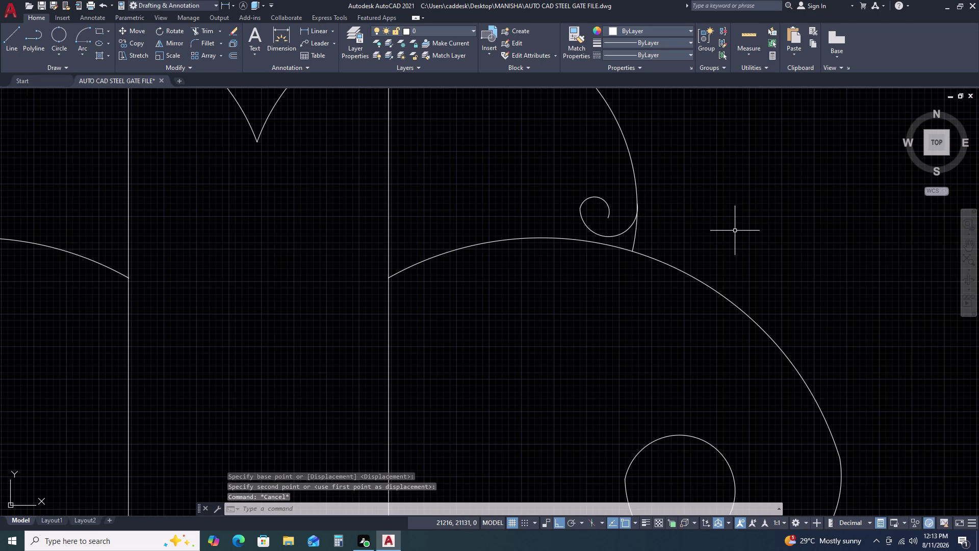
Trim the overlapping curve pieces at the right lobe with a fence.
key(t)
key(r)
key(space)
scroll(up, 3)
click(645, 221)
click(615, 224)
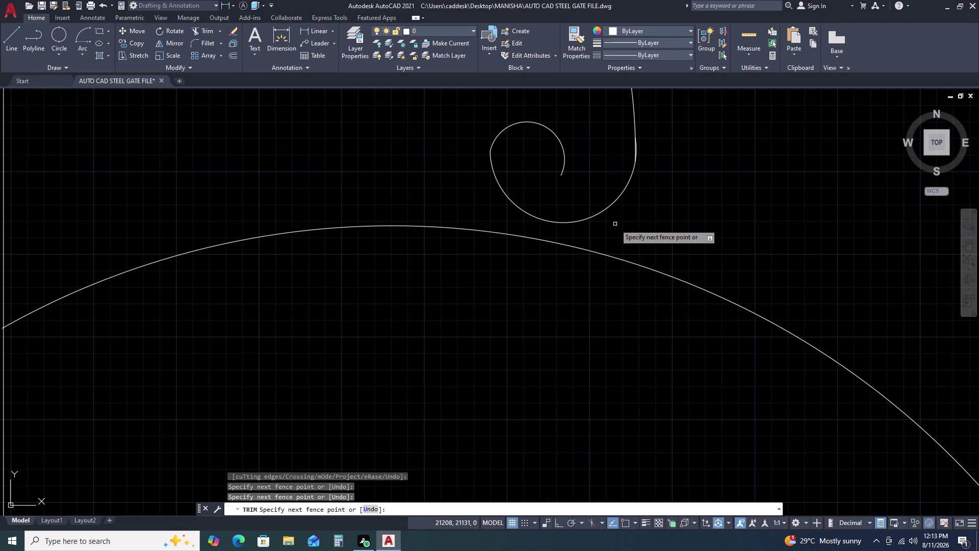
scroll(up, 3)
click(643, 138)
key(Escape)
scroll(down, 3)
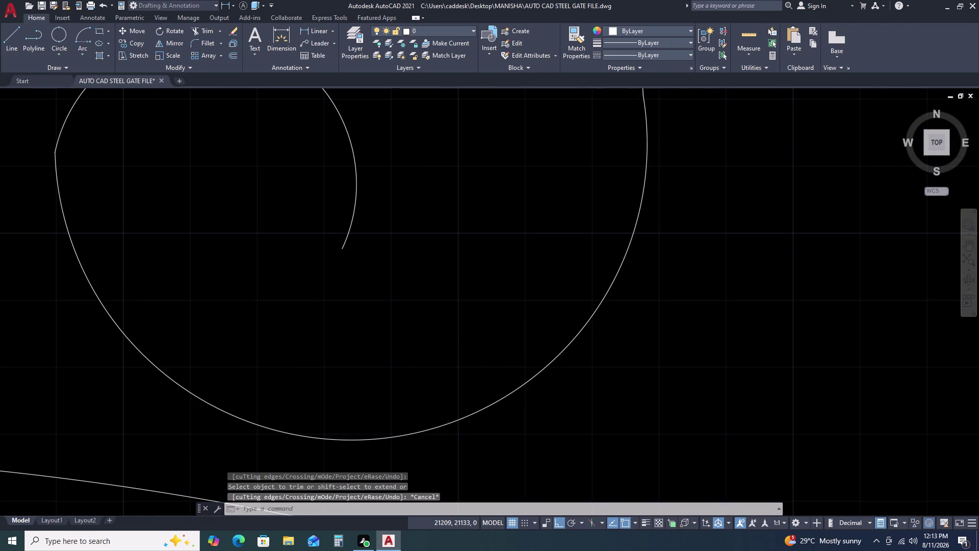
scroll(down, 3)
scroll(down, 3)
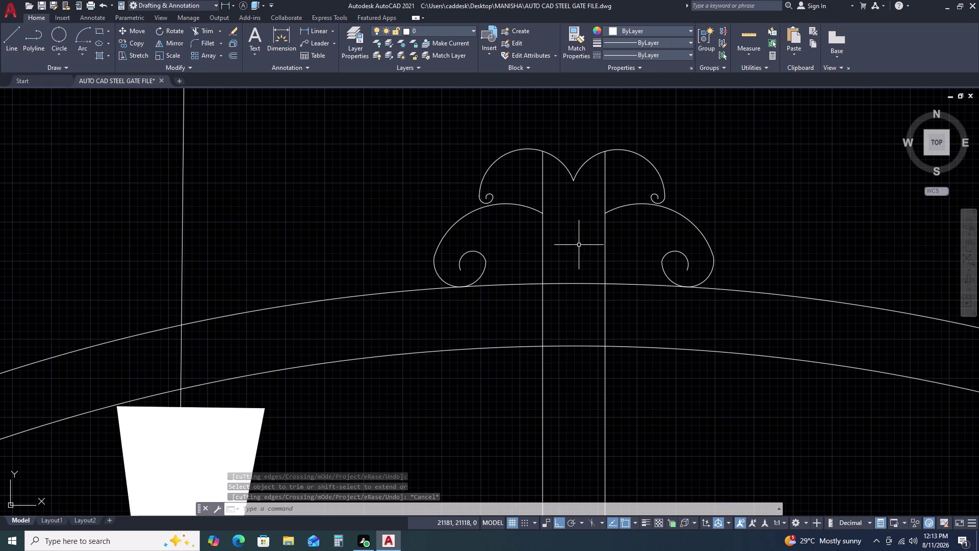
Drag the shared grip of both upper lobe arcs upward, then deselect.
click(590, 178)
click(563, 182)
middle_drag(582, 228, 581, 247)
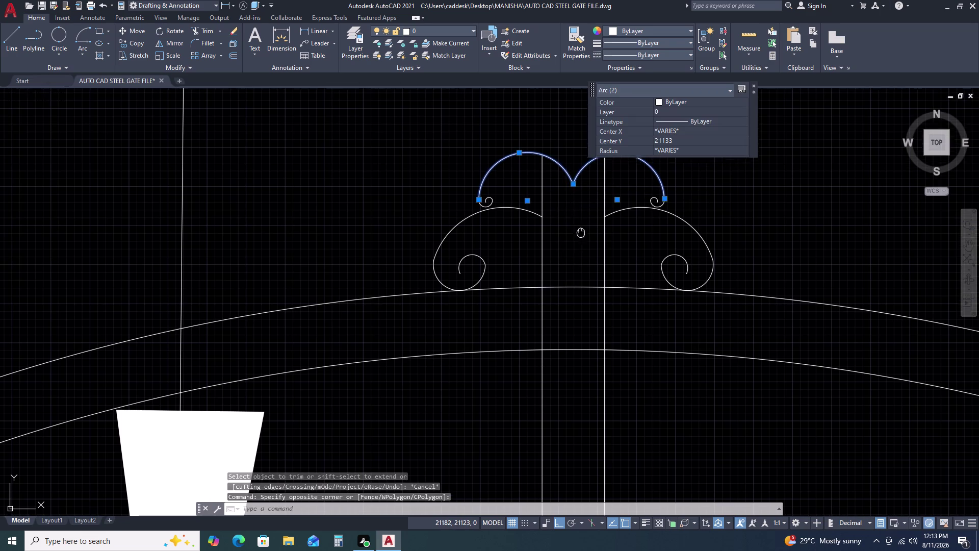
middle_drag(581, 247, 581, 323)
middle_click(581, 323)
scroll(up, 3)
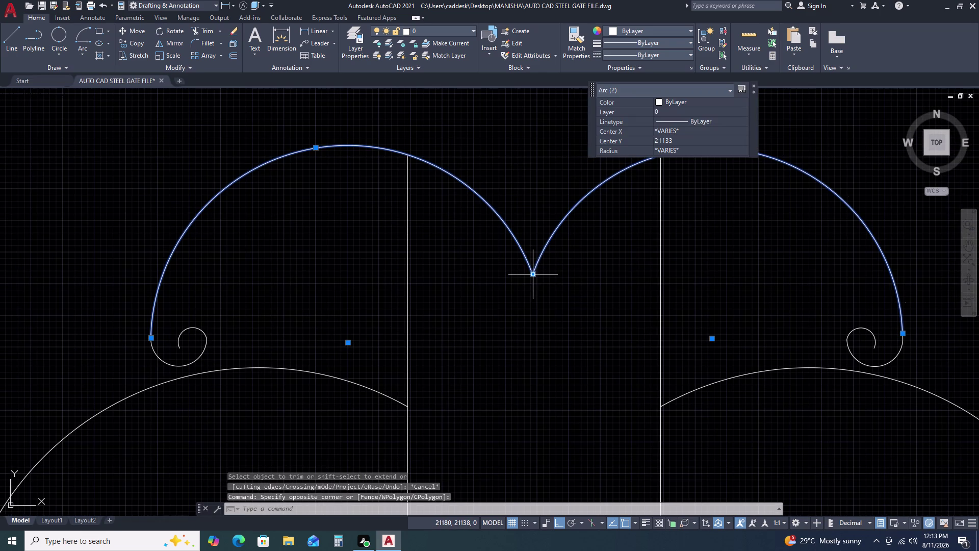
click(532, 273)
click(535, 220)
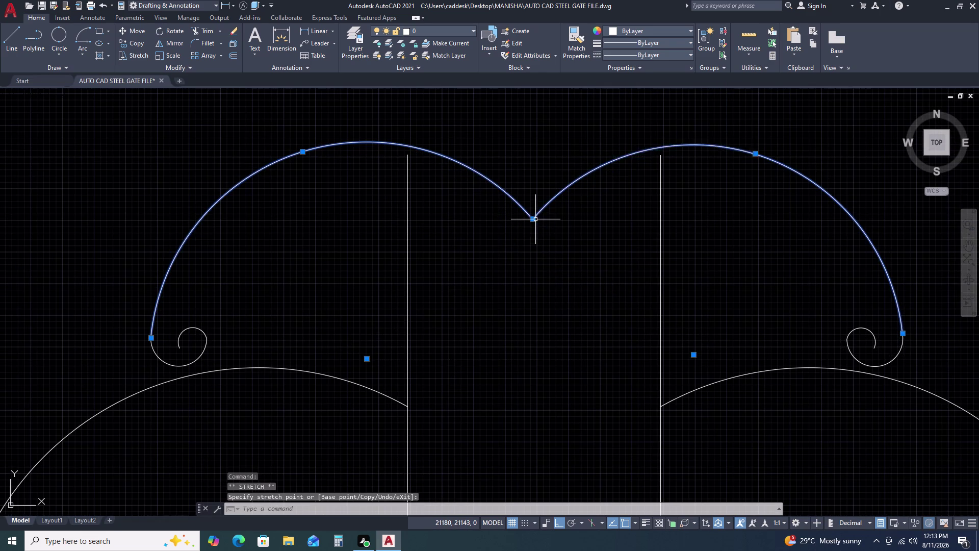
key(Escape)
Try extending two ornament curves with EX, then cancel.
scroll(down, 3)
scroll(down, 3)
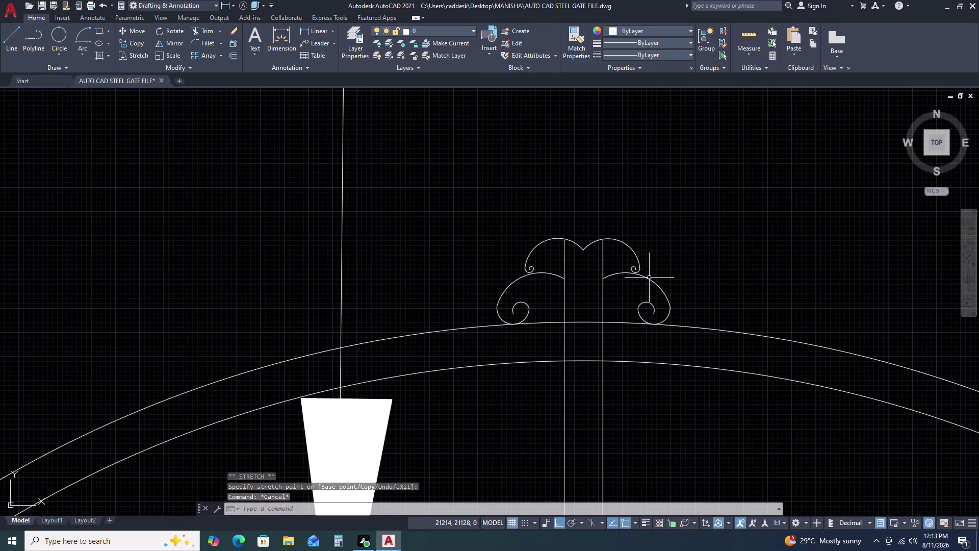
scroll(up, 3)
text(EX)
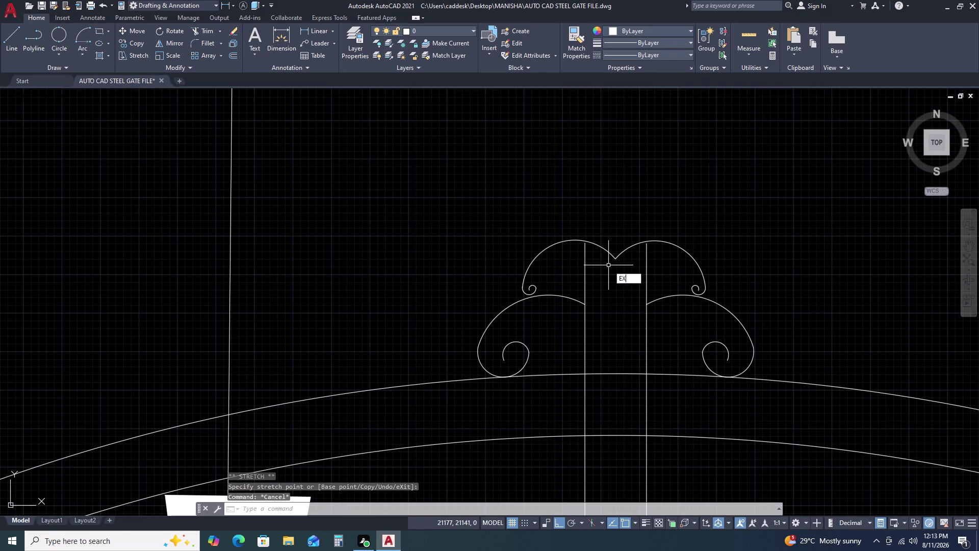
key(space)
click(661, 275)
click(574, 279)
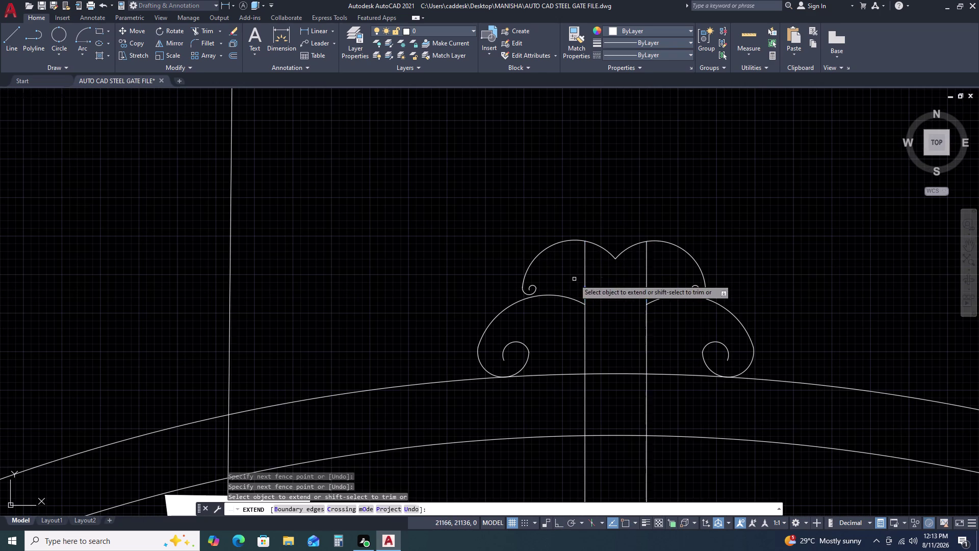
key(Escape)
scroll(down, 3)
scroll(down, 3)
scroll(down, 3)
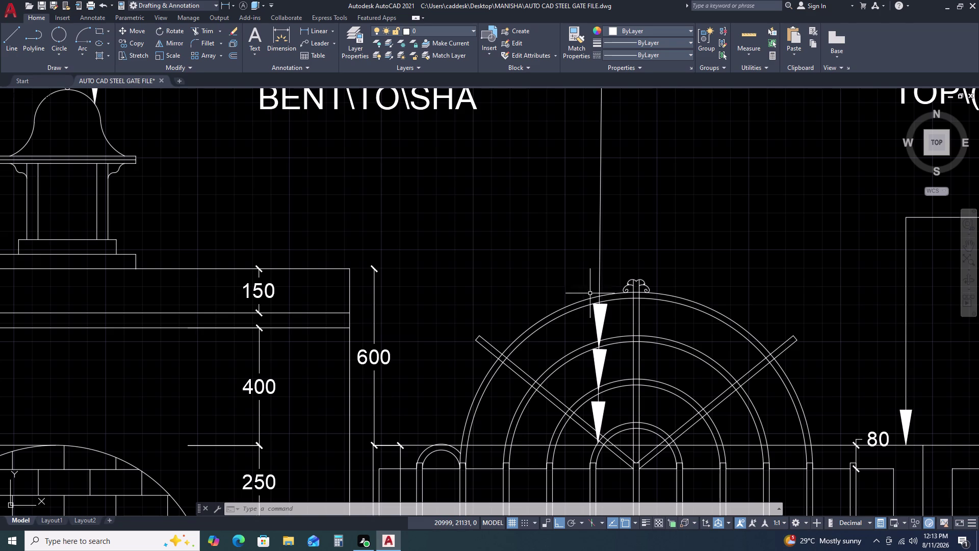
scroll(down, 3)
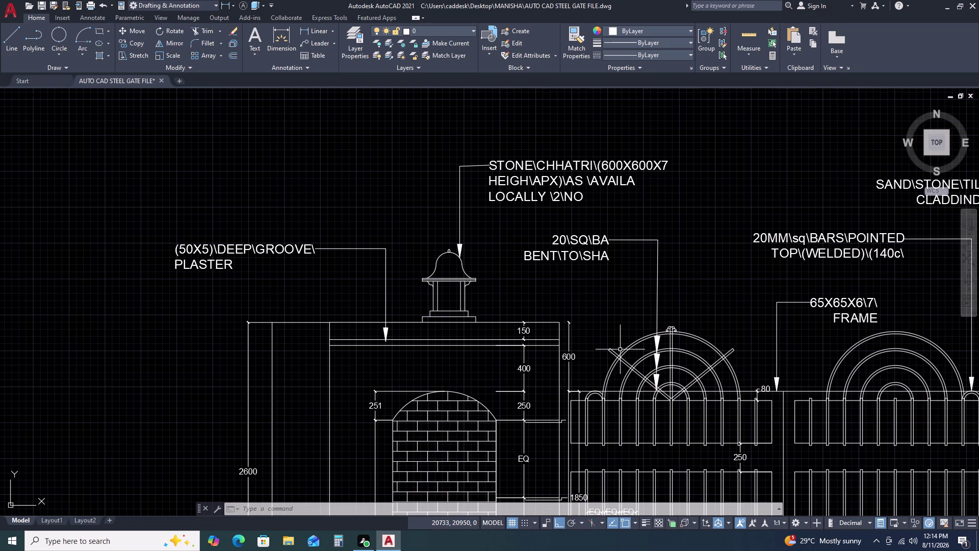
key(d)
key(l)
key(i)
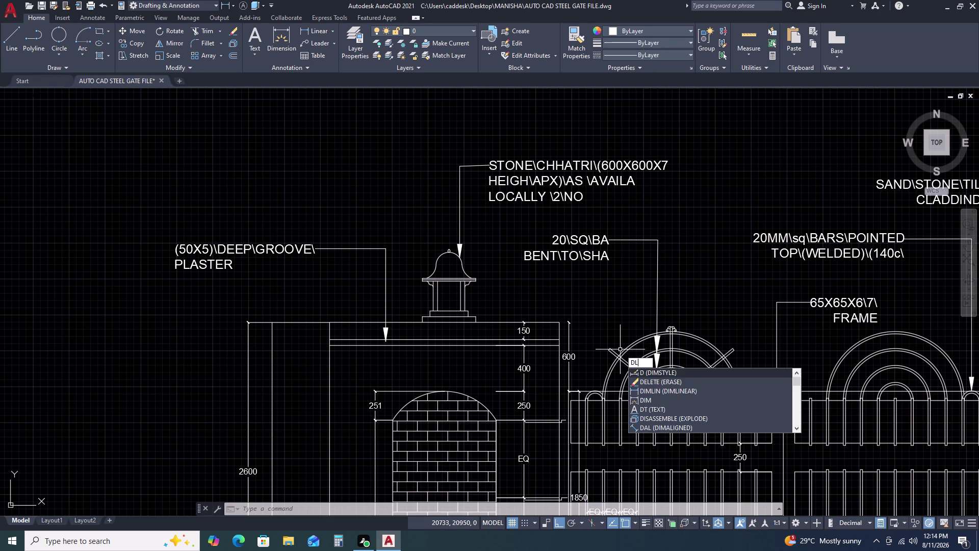
key(space)
scroll(up, 3)
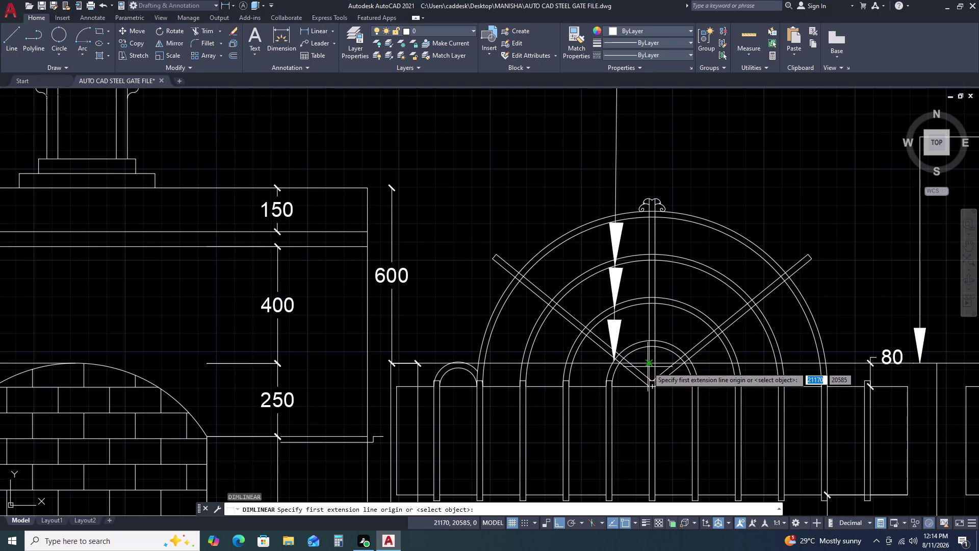
click(652, 364)
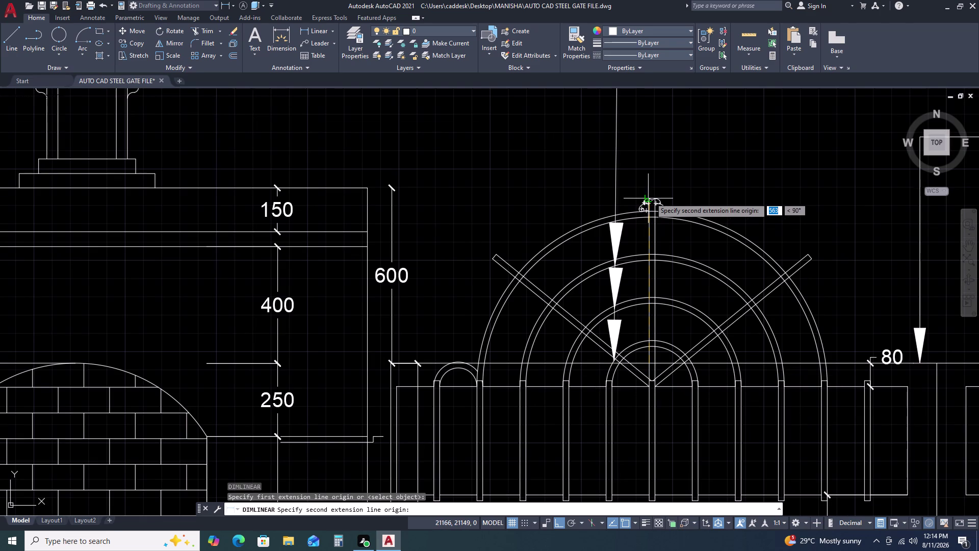
click(652, 198)
key(Escape)
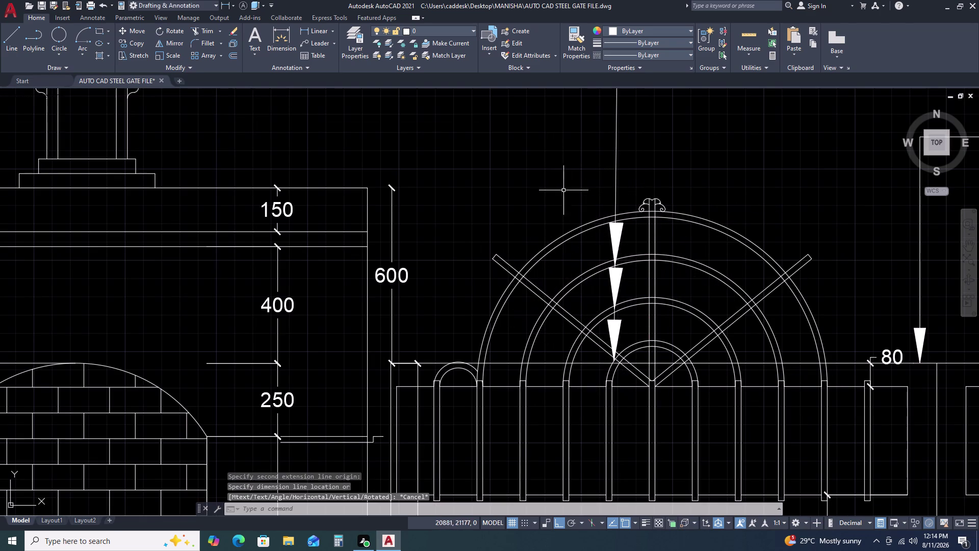
scroll(down, 3)
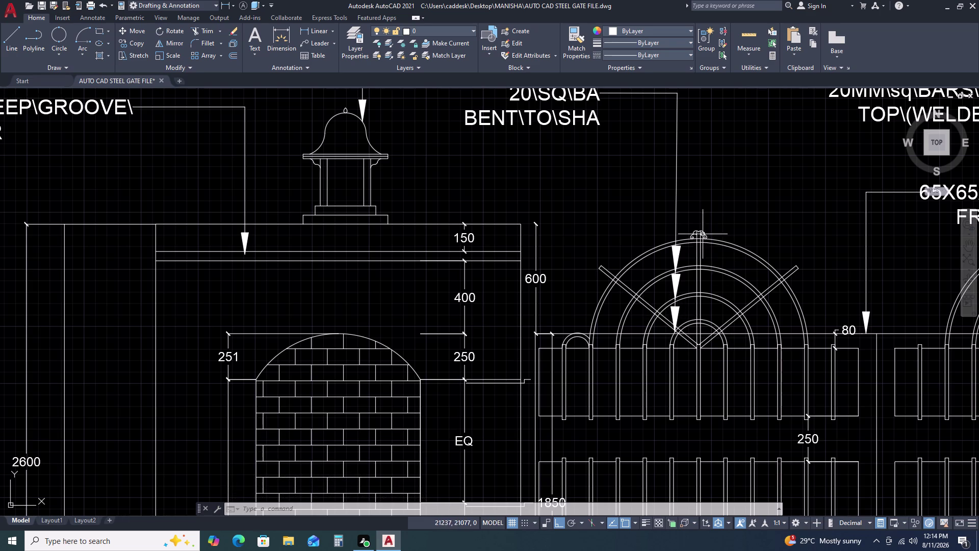
scroll(up, 3)
scroll(up, 3)
click(846, 278)
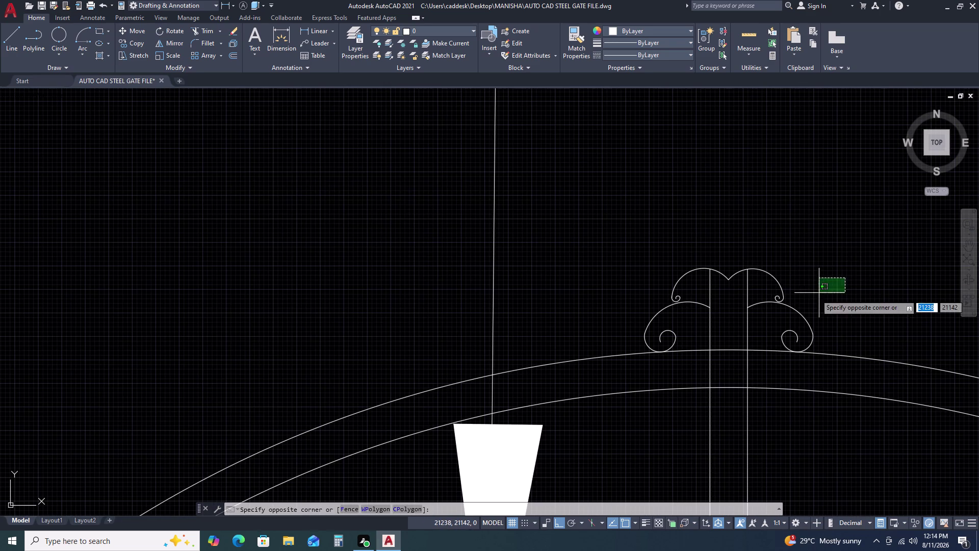
key(Escape)
scroll(down, 3)
scroll(down, 3)
key(d)
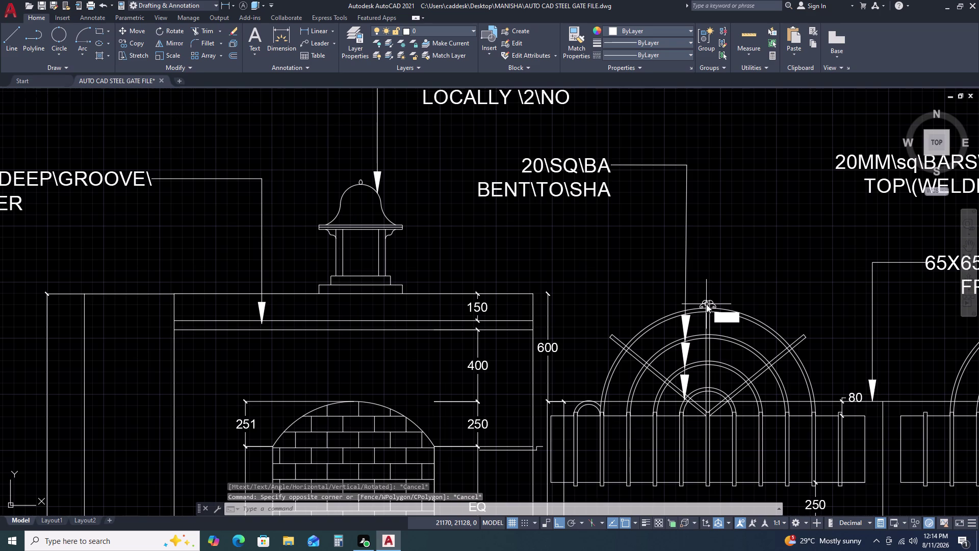
text(LI)
key(space)
key(Escape)
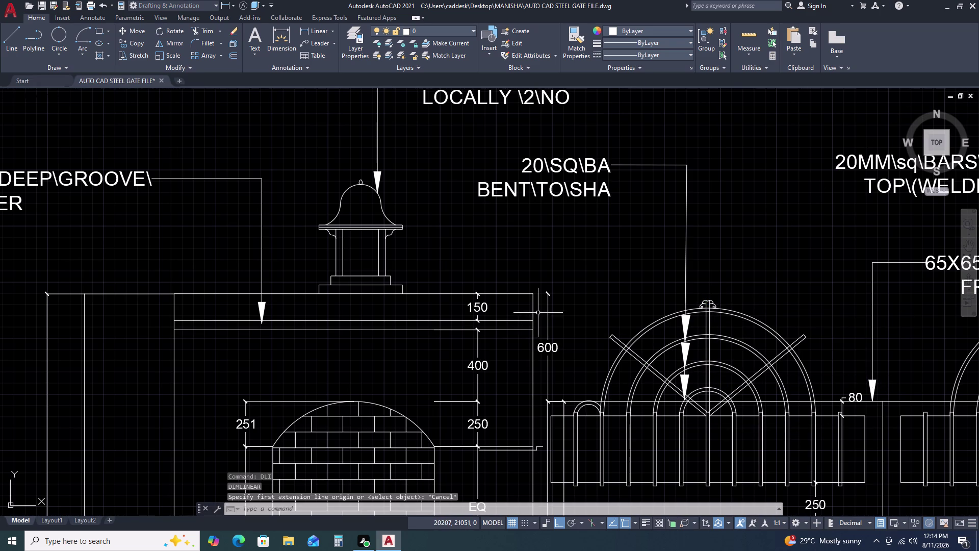
click(551, 301)
click(547, 298)
scroll(up, 3)
scroll(up, 3)
scroll(up, 3)
click(460, 309)
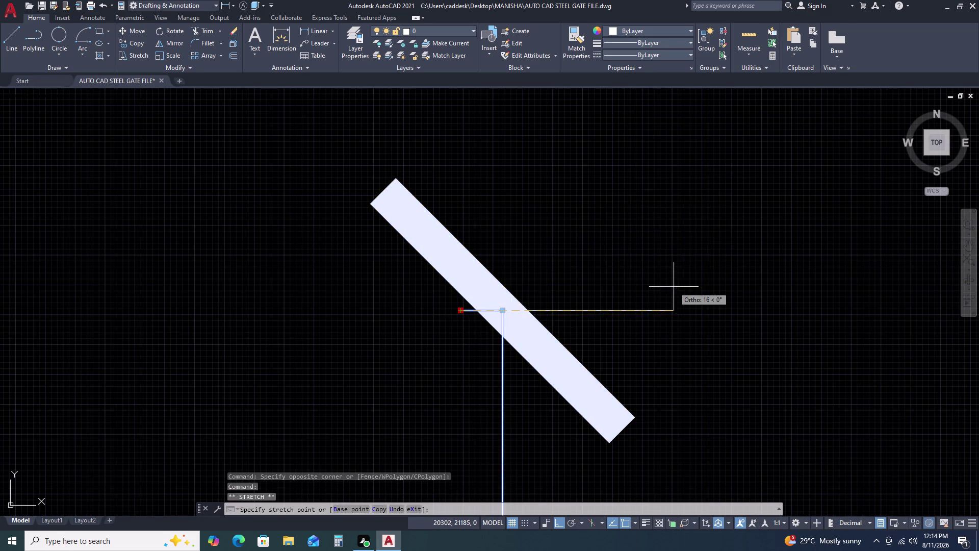
scroll(down, 3)
middle_drag(853, 291, 377, 291)
middle_drag(296, 292, 279, 294)
scroll(down, 3)
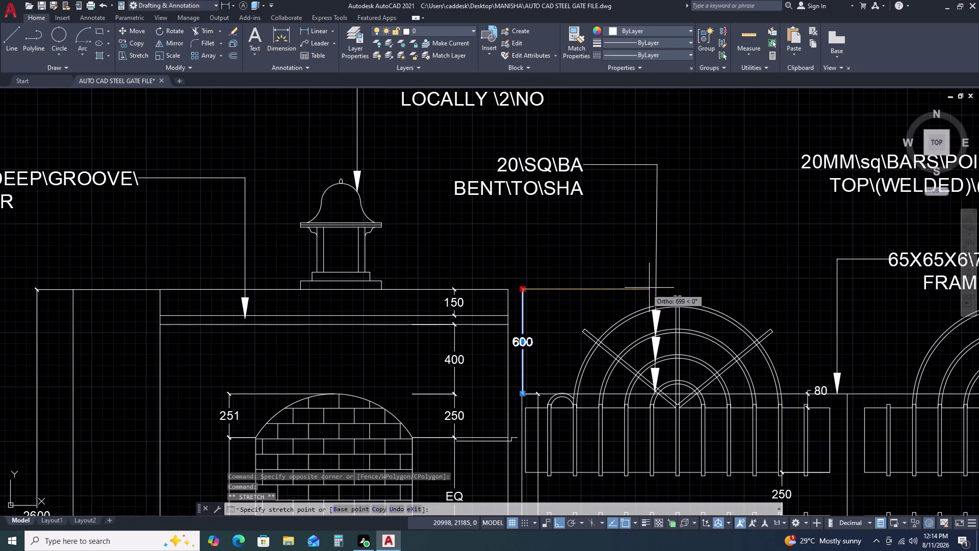
click(675, 286)
key(Escape)
scroll(up, 3)
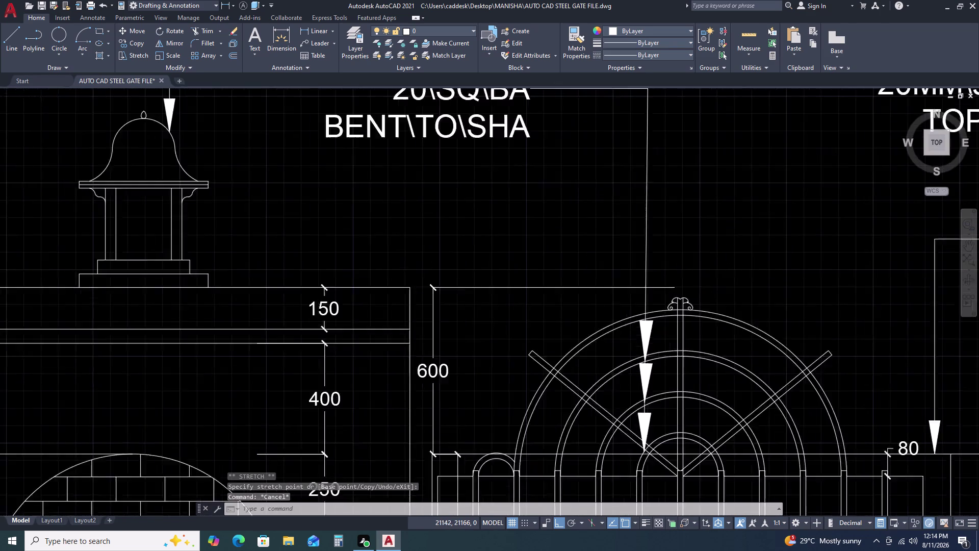
scroll(up, 3)
click(652, 287)
Move the selected ornament straight up above the arch.
click(774, 362)
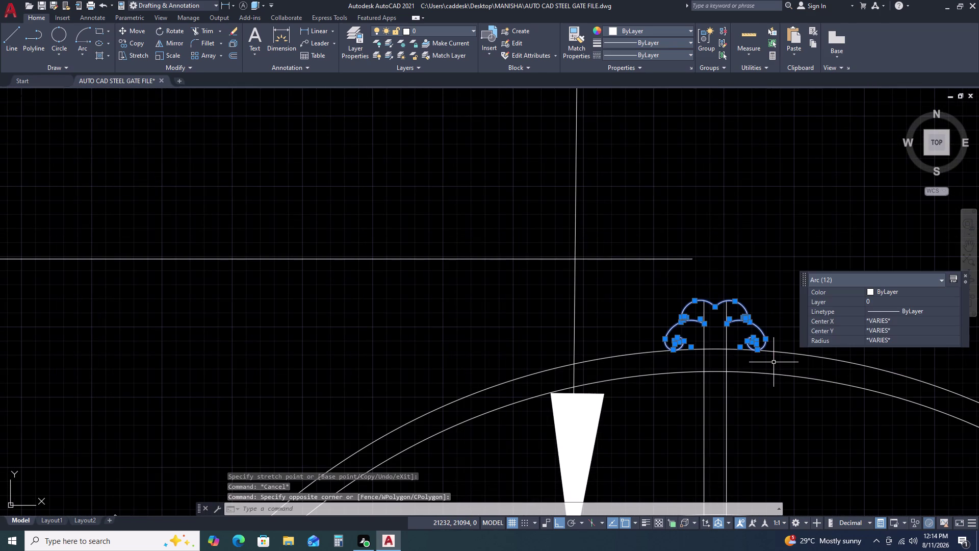
text(M)
key(space)
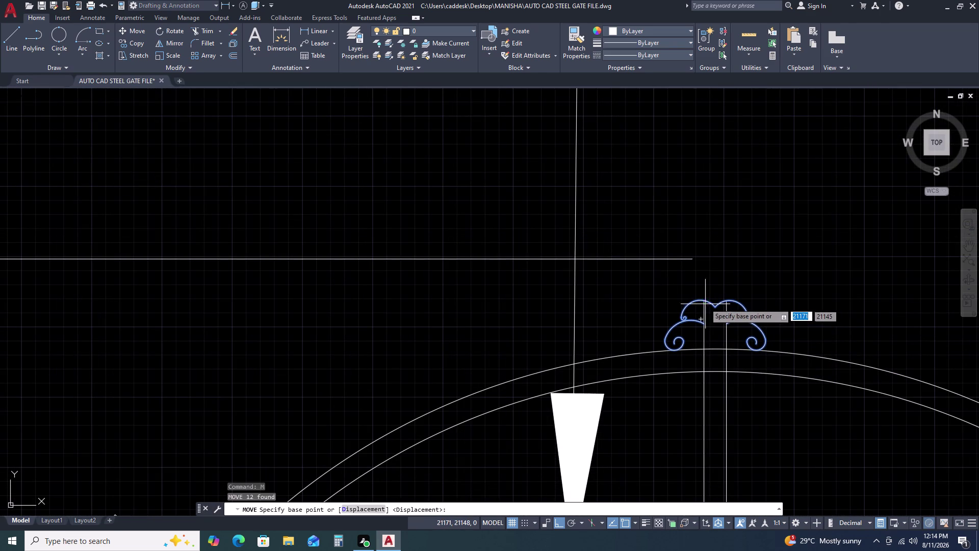
click(705, 303)
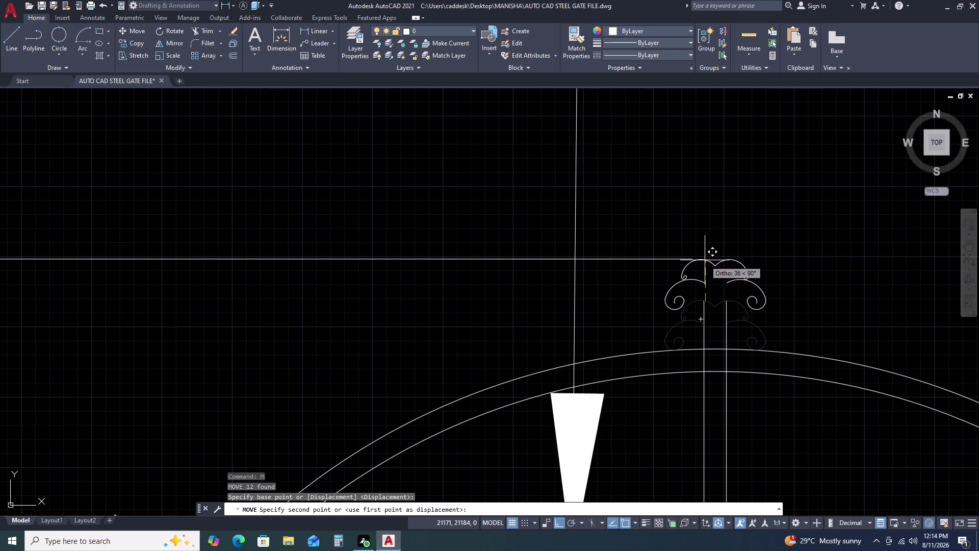
click(705, 260)
key(Escape)
Extend both central bar lines up to the ornament.
text(E)
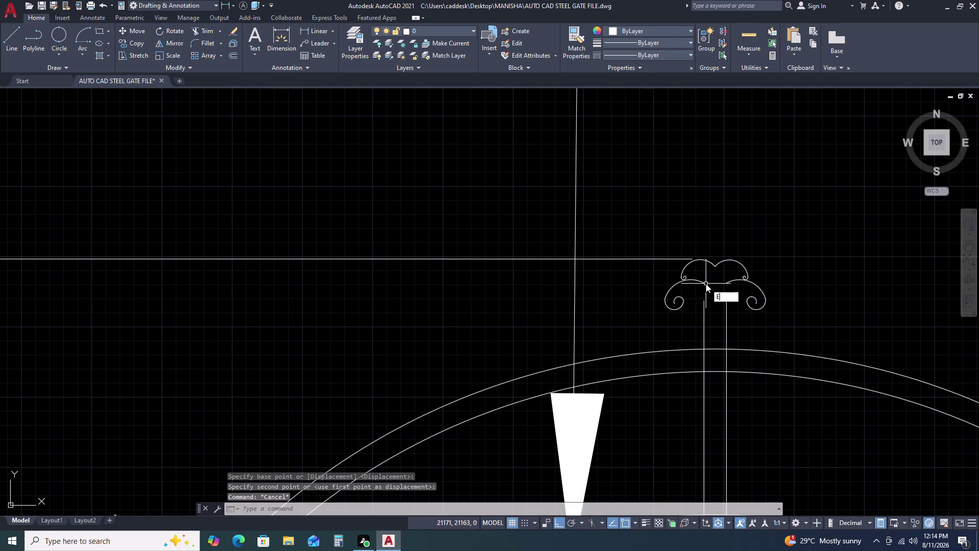
text(X)
key(space)
click(753, 333)
click(683, 327)
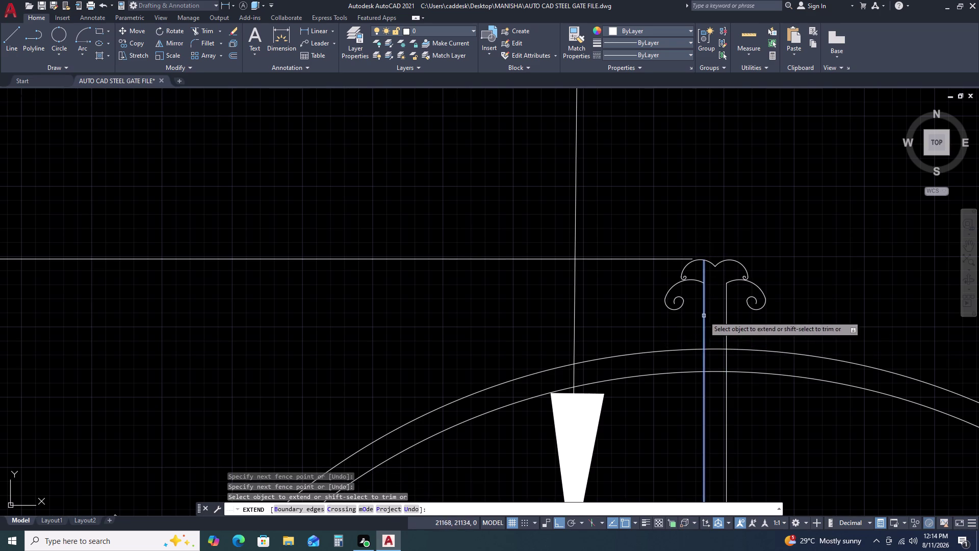
key(Escape)
scroll(up, 3)
scroll(down, 3)
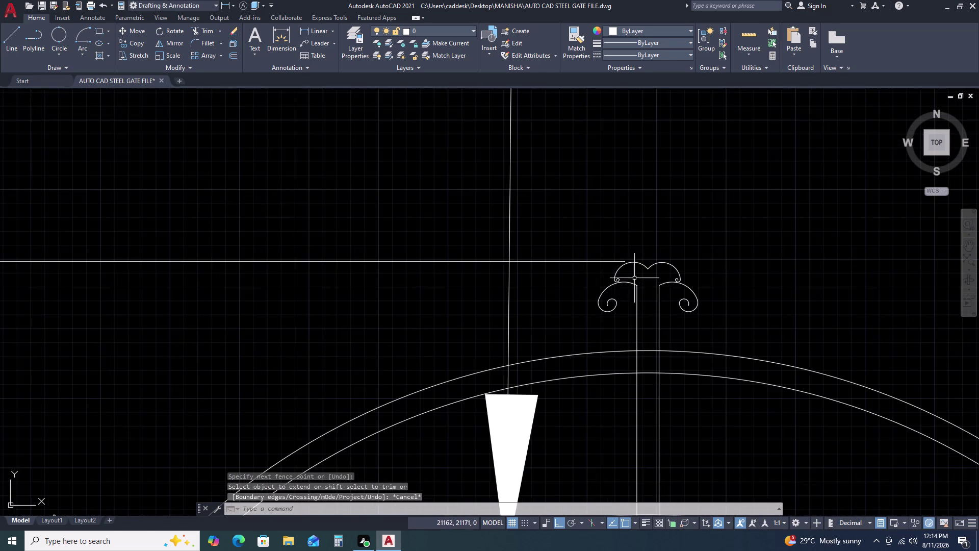
scroll(down, 3)
scroll(down, 3)
scroll(up, 3)
Window-select the ornament and scale it up to a larger size.
click(656, 292)
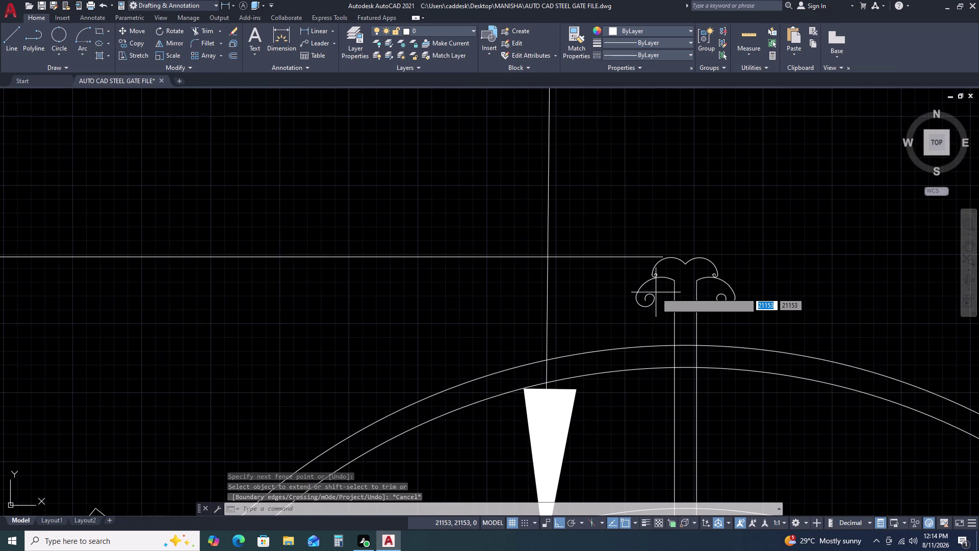
key(Escape)
click(629, 236)
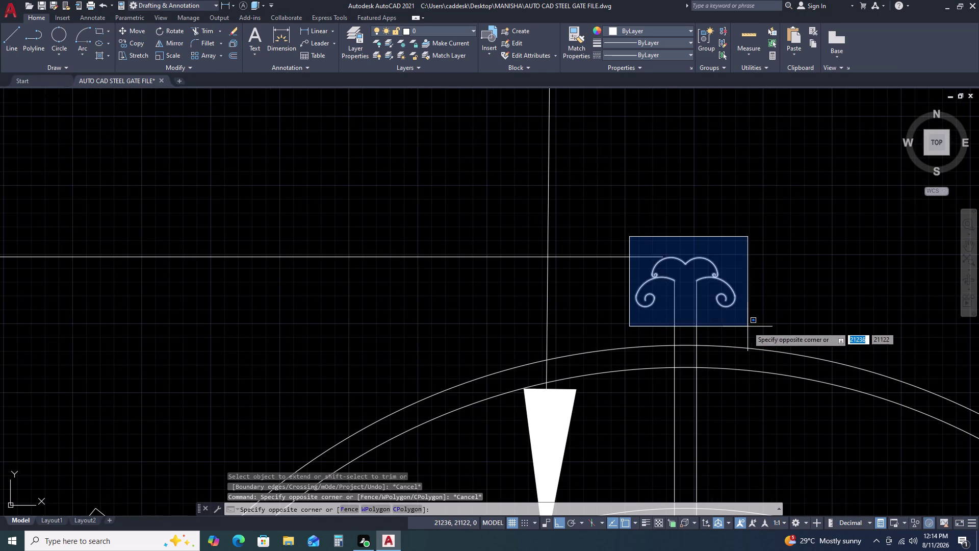
click(747, 326)
text(SC)
key(space)
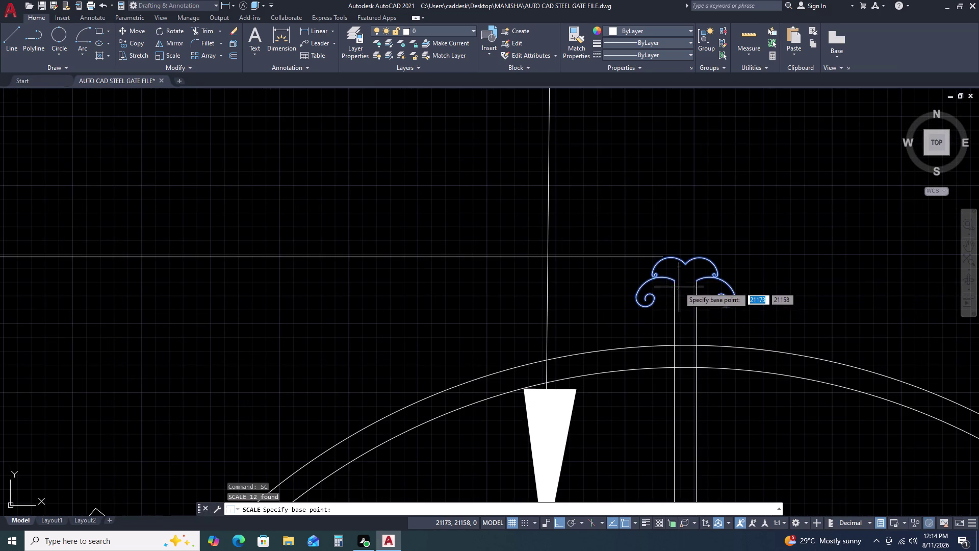
click(676, 281)
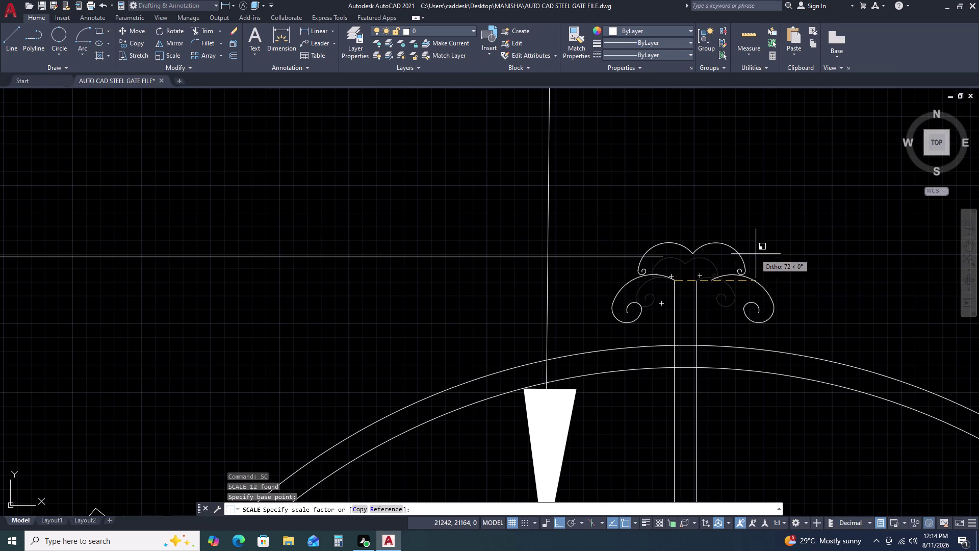
click(772, 264)
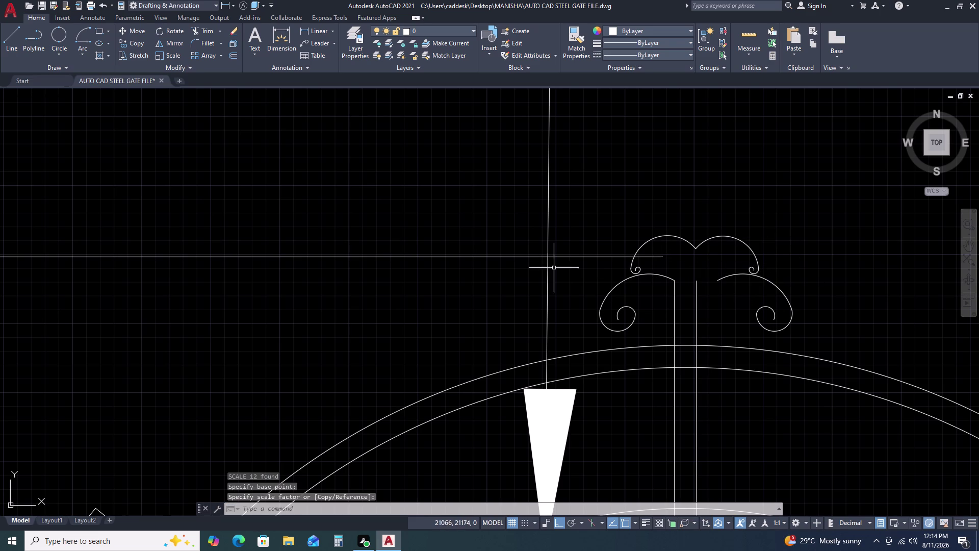
Select the enlarged ornament and pick a base point to move it.
click(561, 220)
click(801, 341)
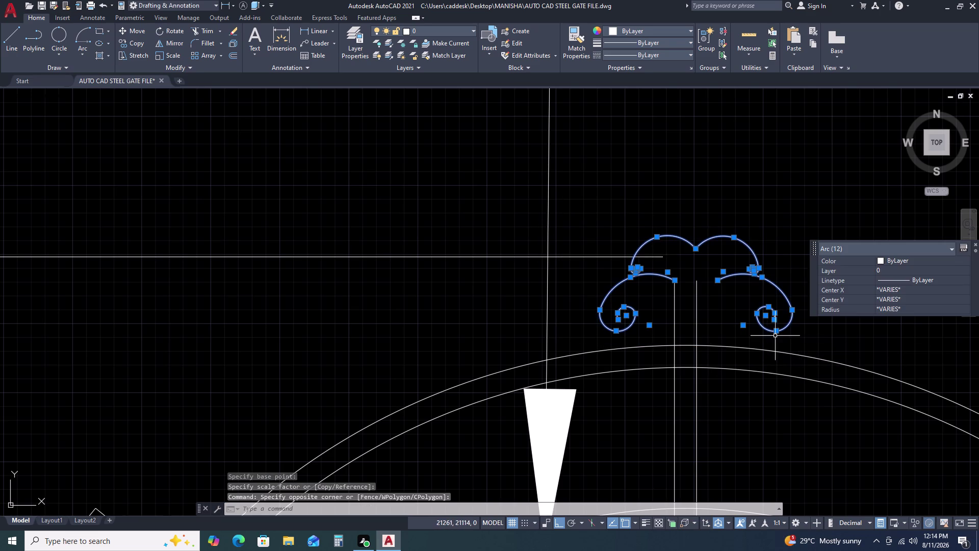
text(M)
key(space)
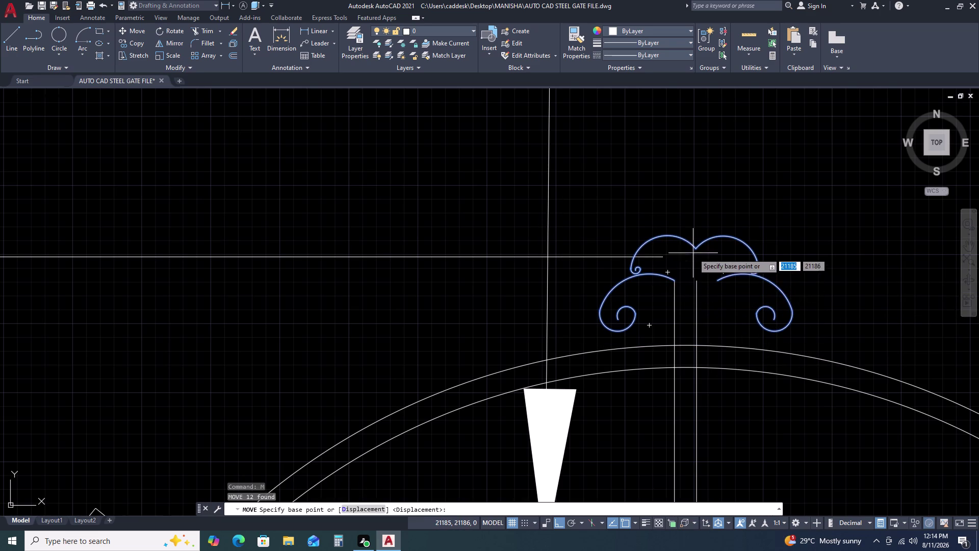
click(696, 251)
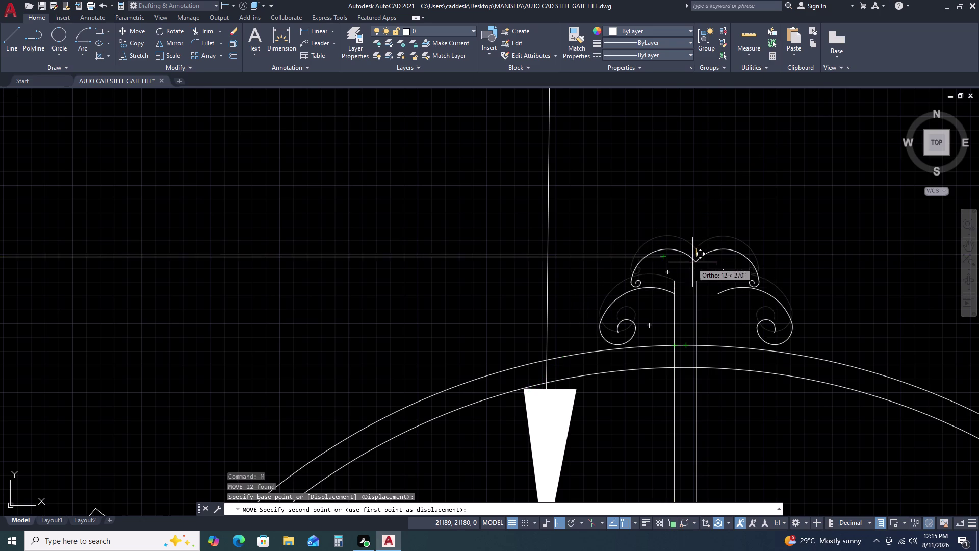
Drop the enlarged ornament 12 units straight down, then zoom to check.
click(685, 258)
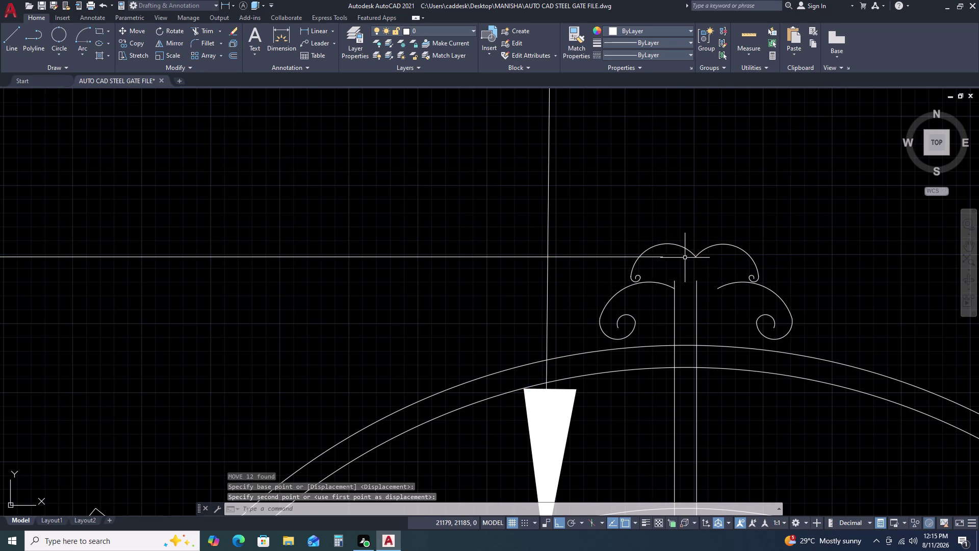
scroll(down, 3)
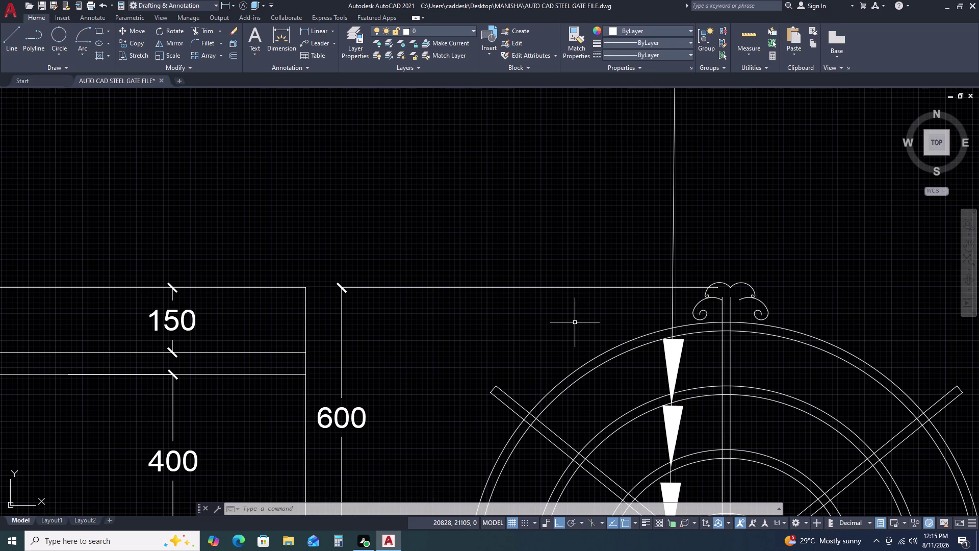
scroll(up, 3)
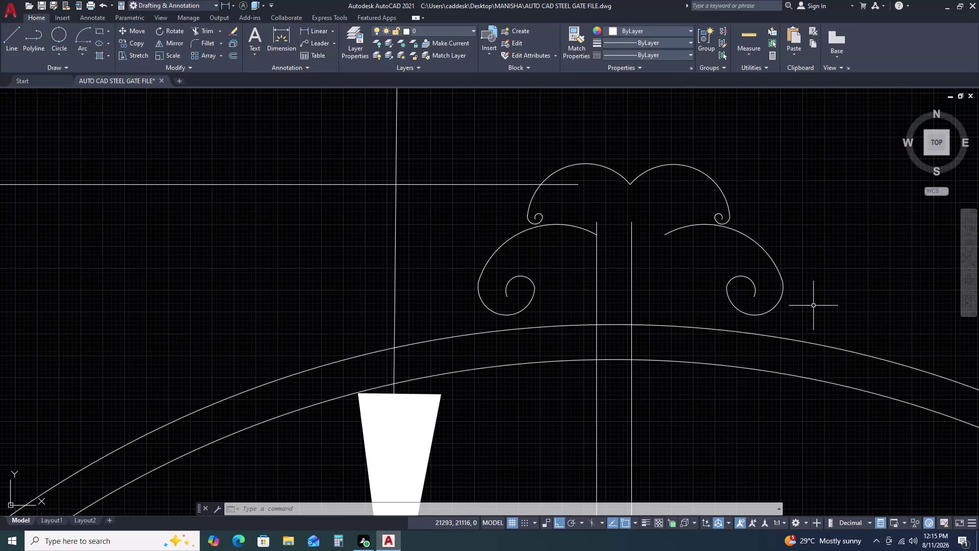
Select the twelve crown ornament arcs and move them down onto the gate arch.
drag(809, 307, 782, 304)
click(670, 175)
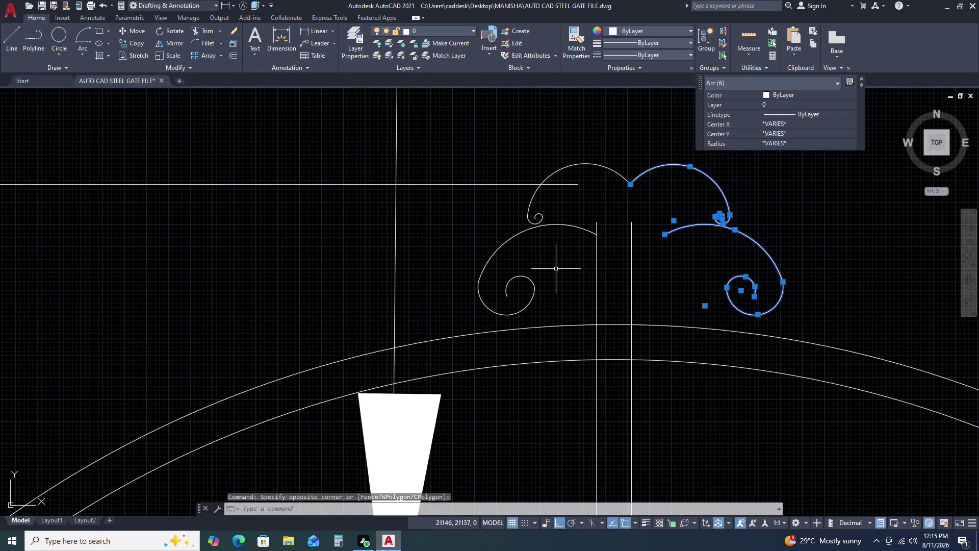
drag(549, 260, 539, 242)
click(515, 200)
click(558, 269)
click(510, 313)
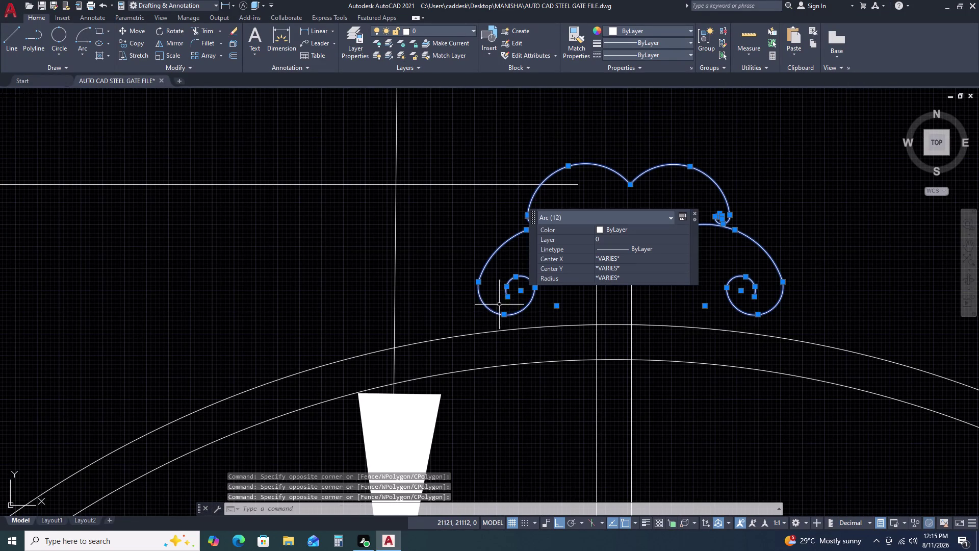
key(m)
key(space)
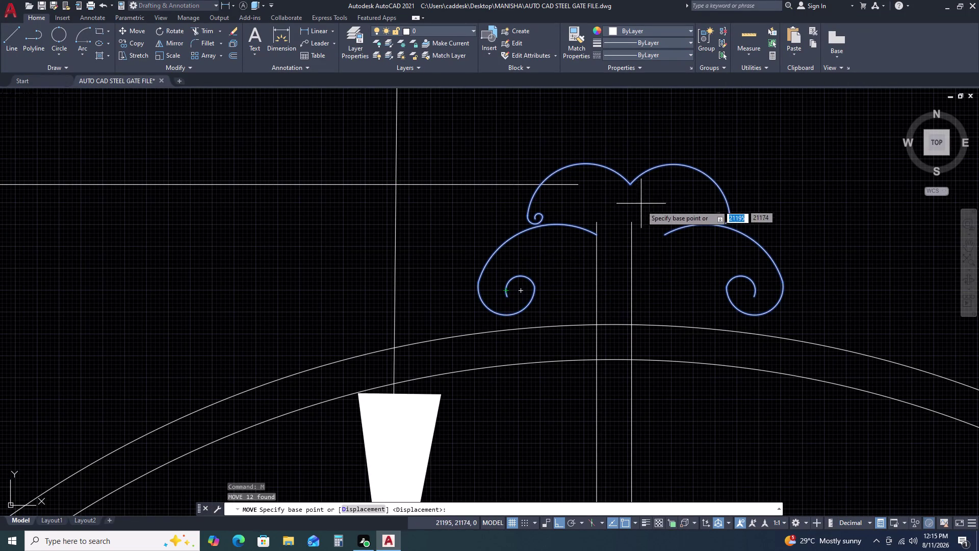
click(631, 186)
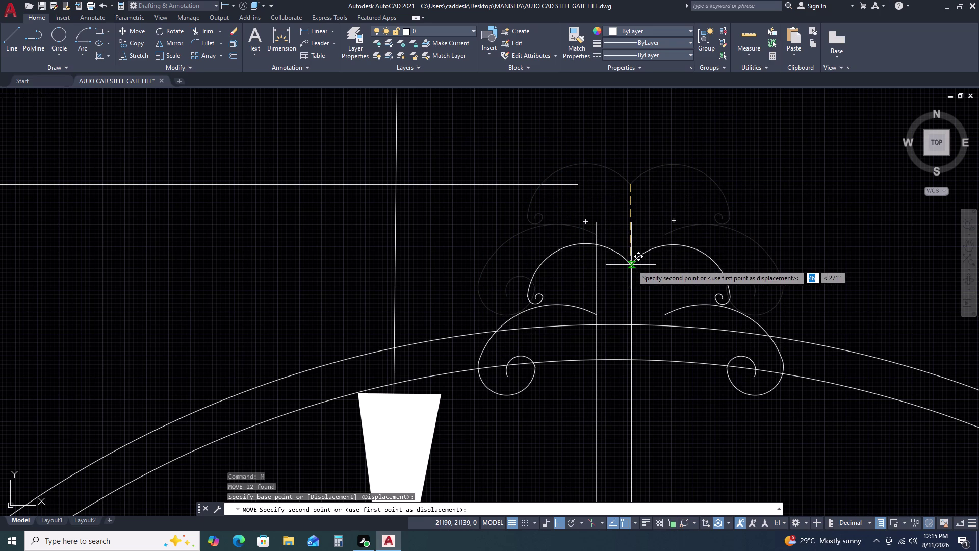
click(612, 325)
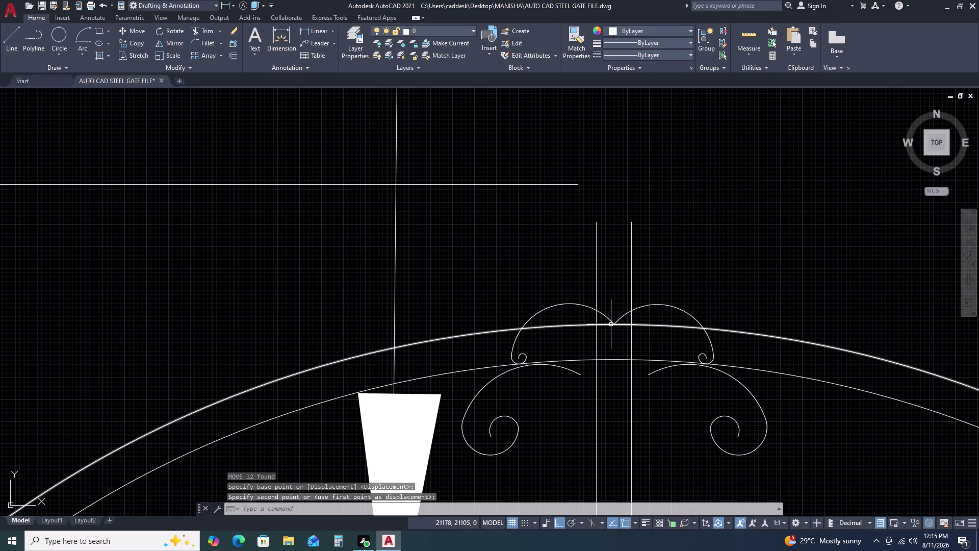
Move the whole ornament back up so it rests on the outer arch line.
scroll(down, 3)
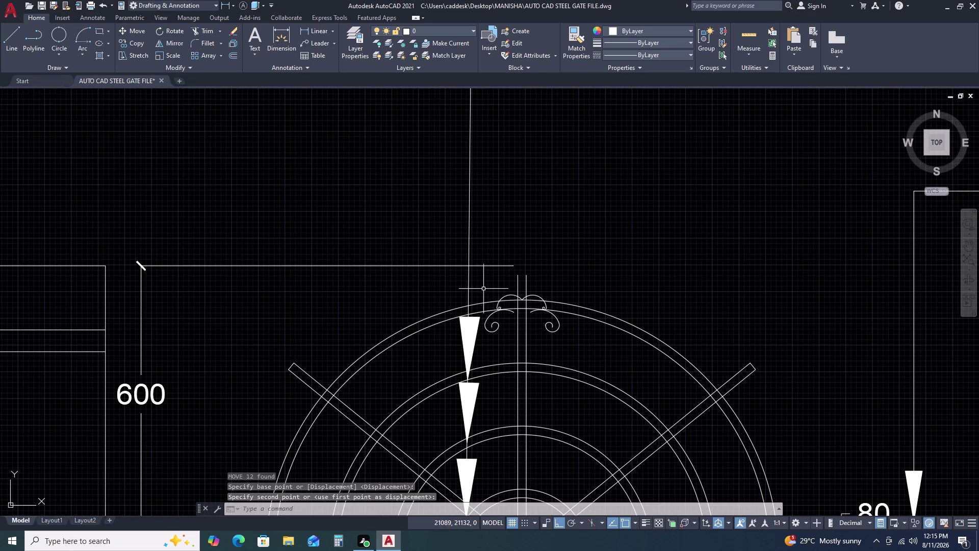
click(483, 289)
click(566, 349)
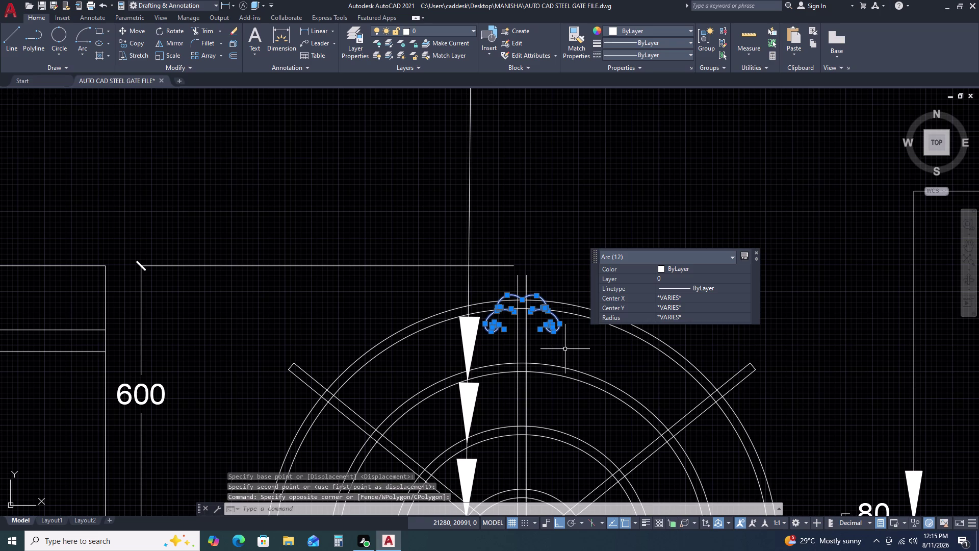
text(M)
key(space)
scroll(up, 3)
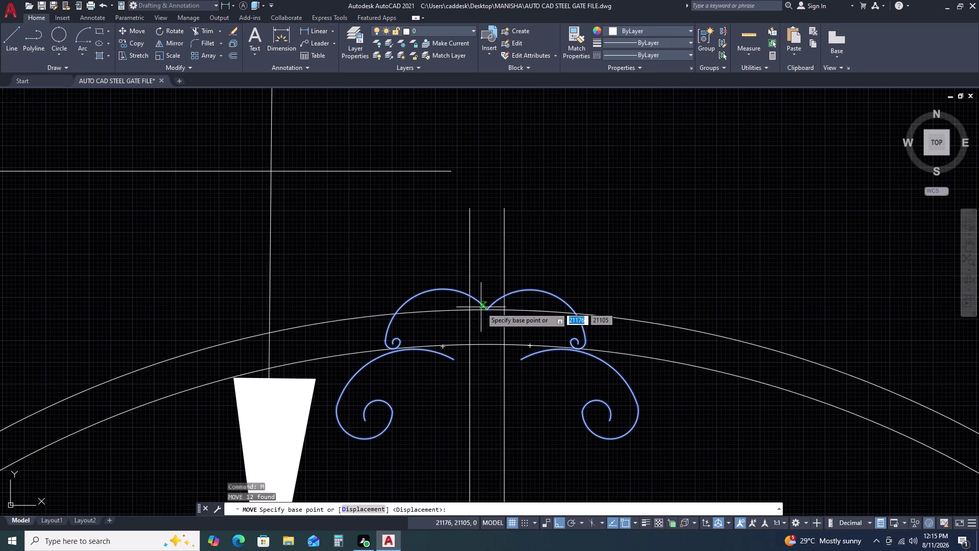
click(441, 287)
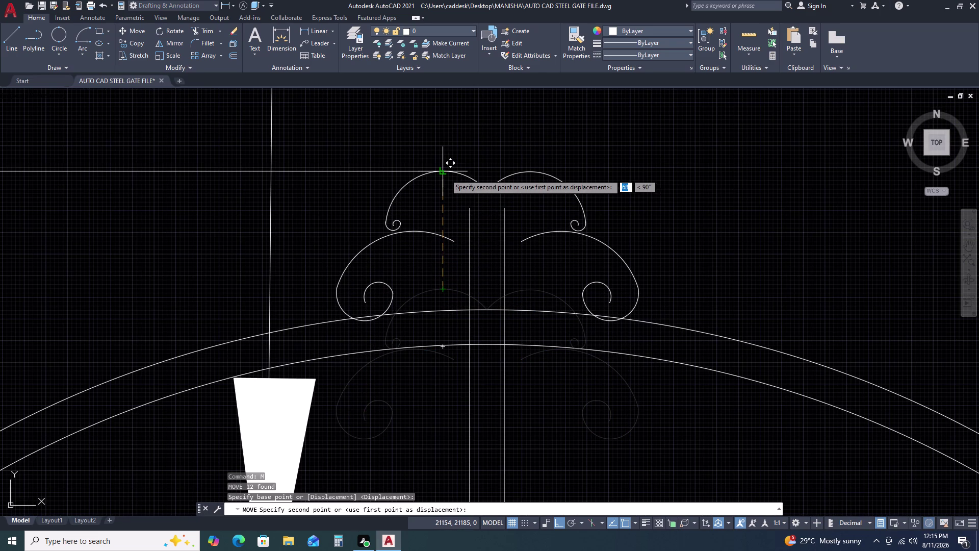
click(445, 174)
scroll(down, 3)
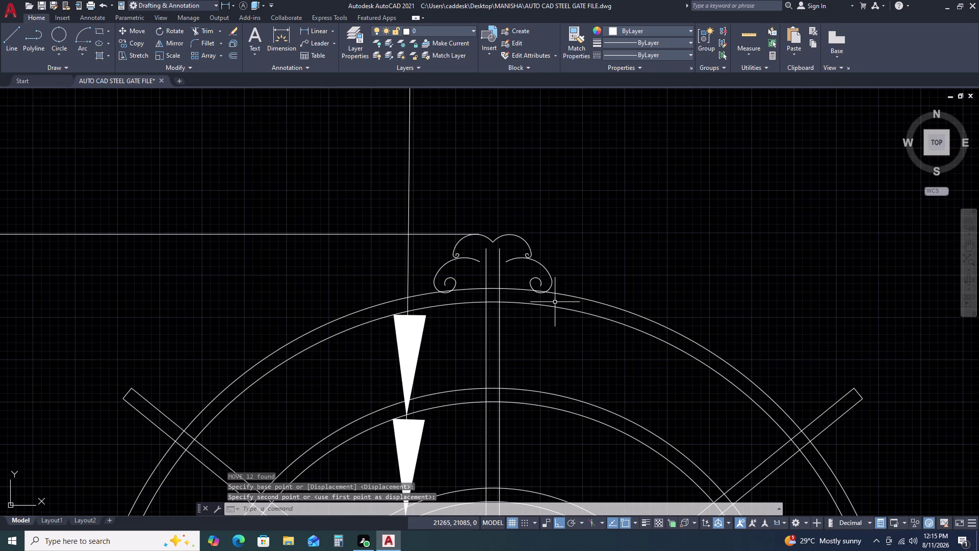
scroll(up, 3)
scroll(up, 3)
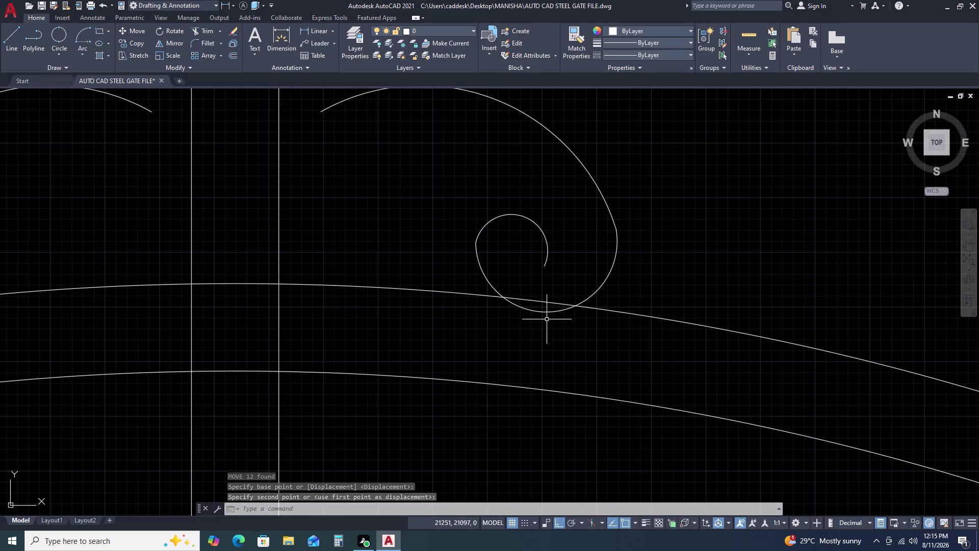
Select the outer curl and spiral arcs on both sides, then clear the selection.
click(547, 319)
click(533, 309)
scroll(down, 3)
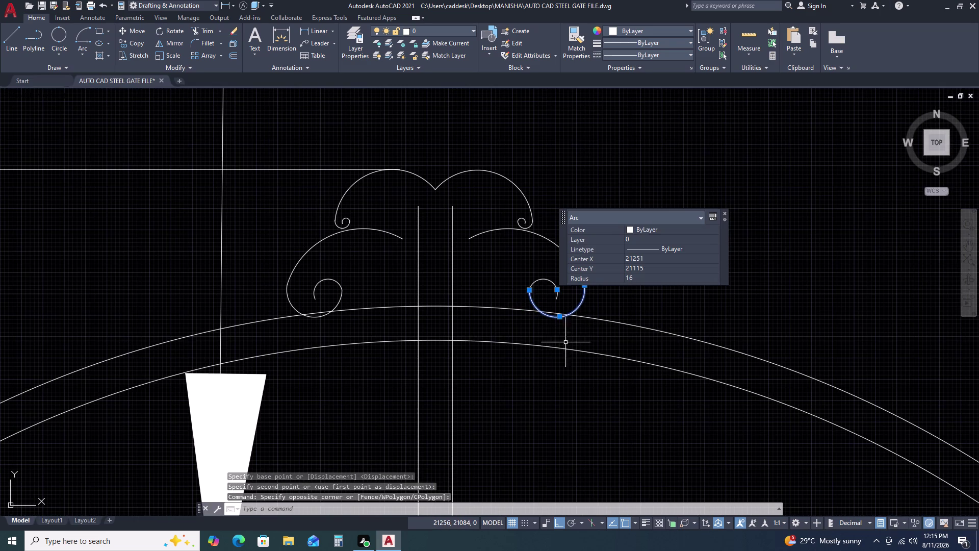
key(Escape)
click(579, 245)
click(541, 263)
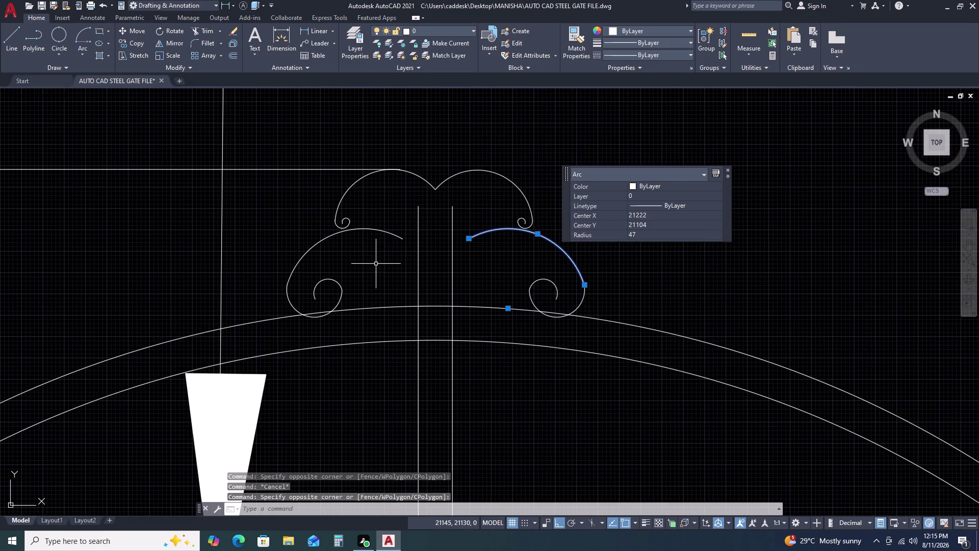
click(376, 251)
click(375, 222)
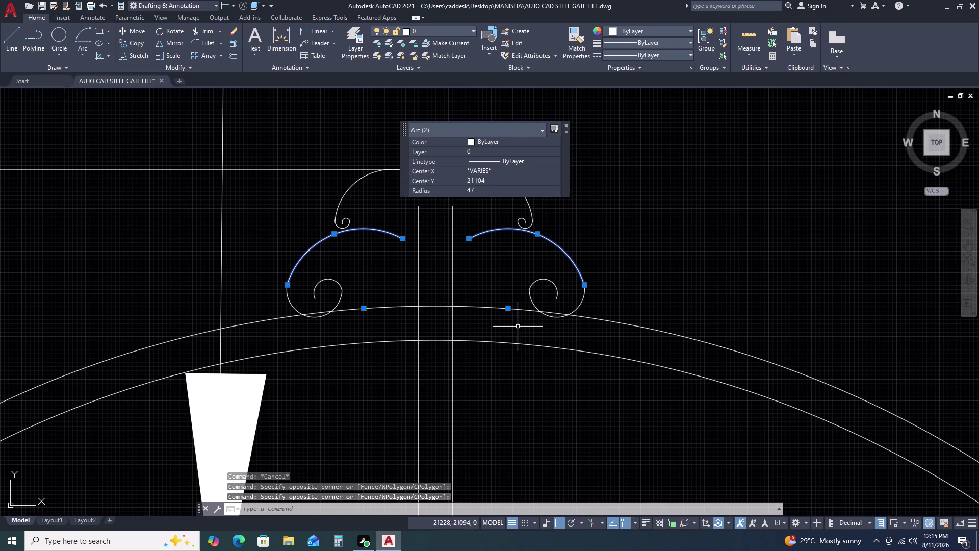
drag(597, 308, 588, 306)
click(524, 285)
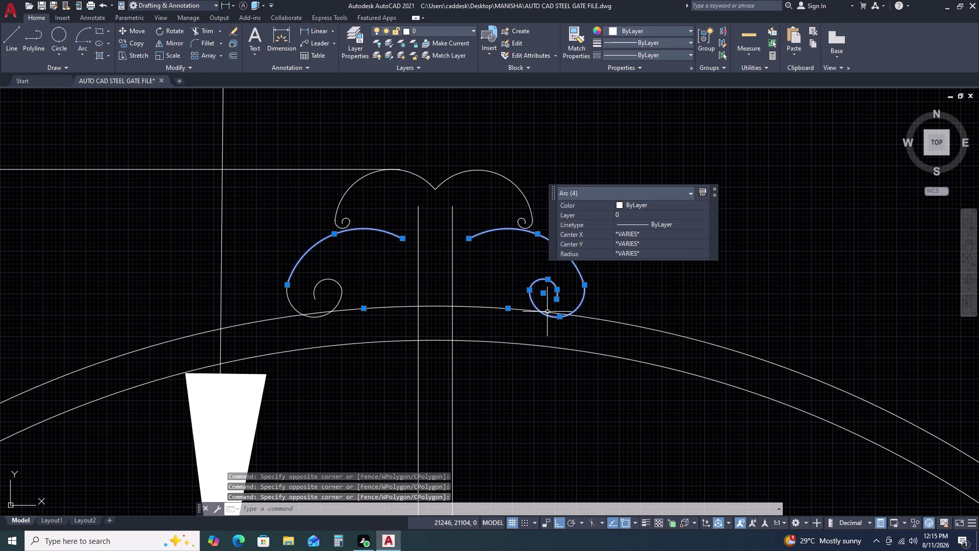
click(337, 288)
click(313, 286)
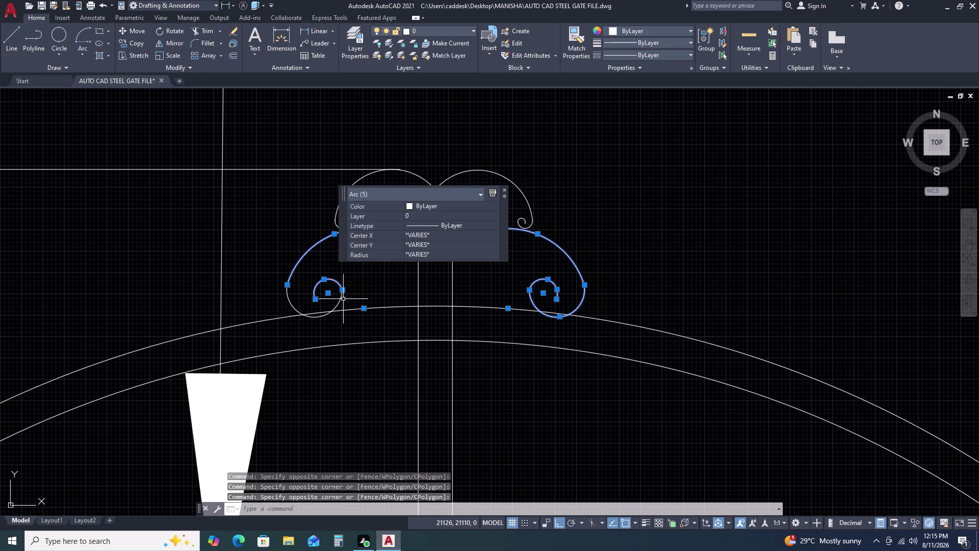
key(Escape)
Select both spiral curls and move them from their bottom point down onto the arch.
drag(346, 299, 340, 299)
click(319, 296)
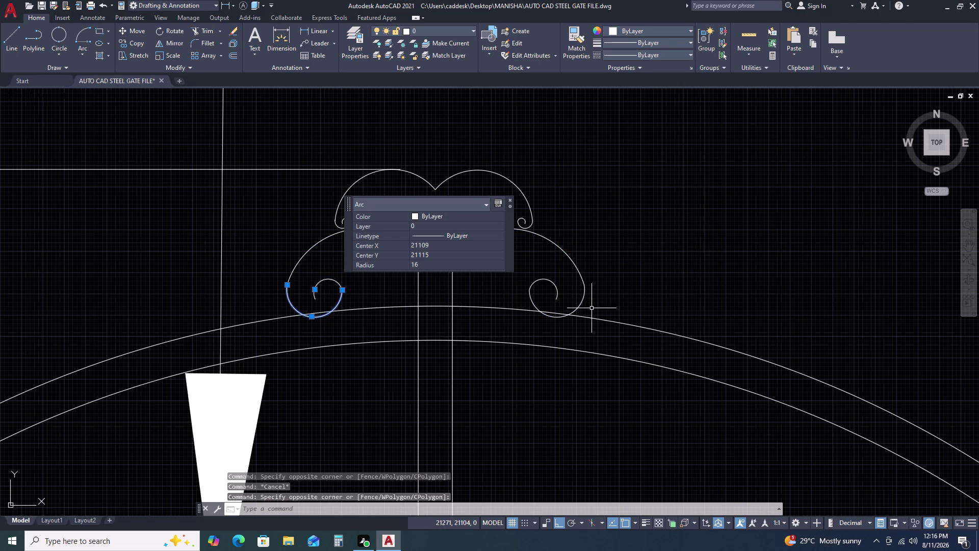
drag(589, 308, 577, 306)
click(519, 287)
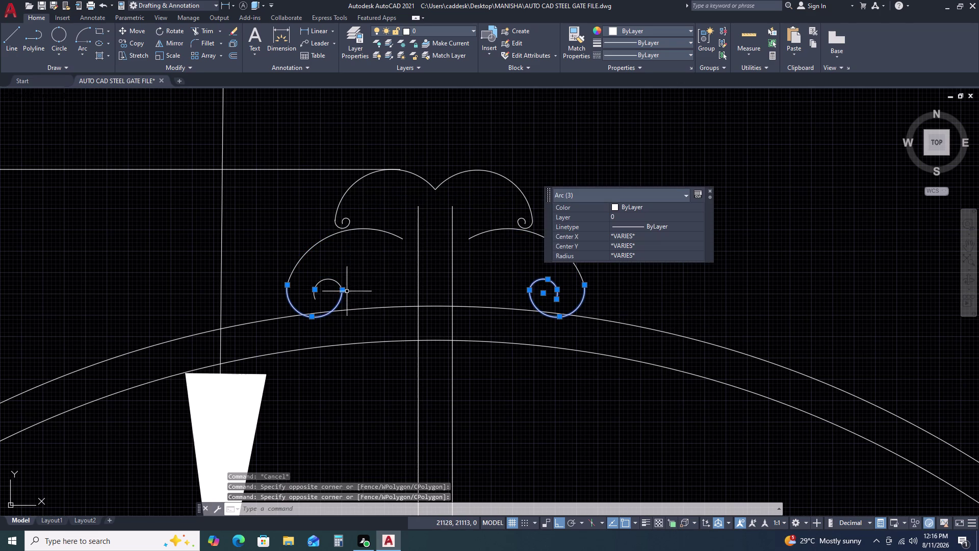
click(345, 274)
click(334, 284)
text(M)
key(space)
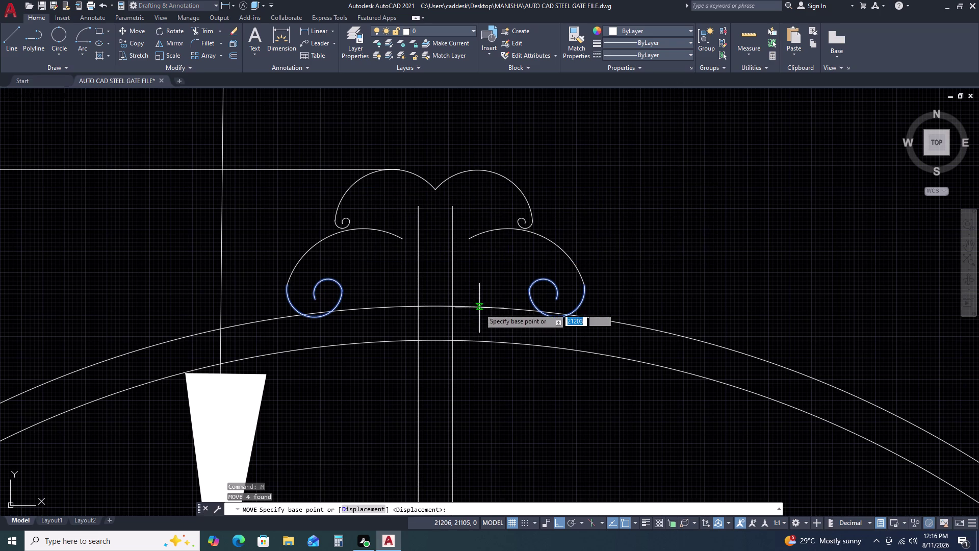
scroll(up, 3)
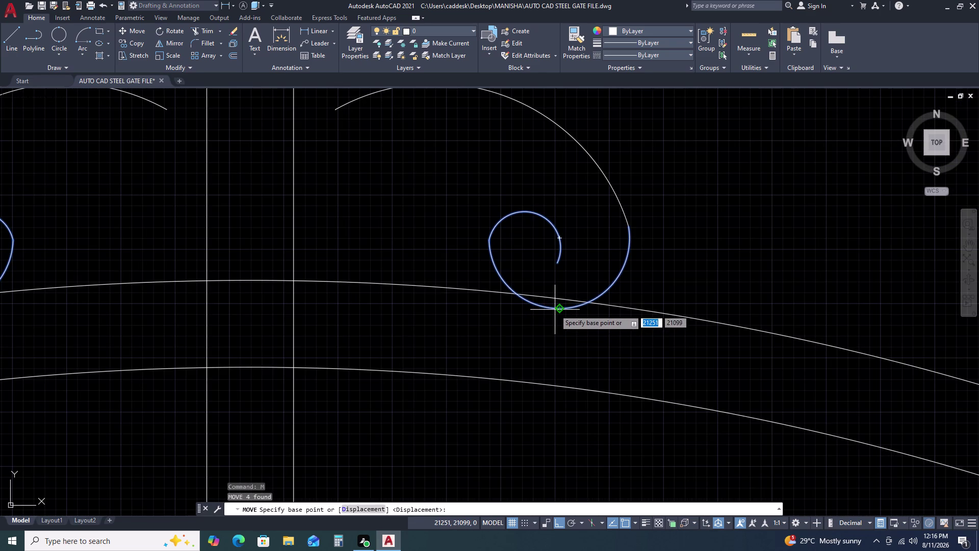
click(555, 310)
click(556, 299)
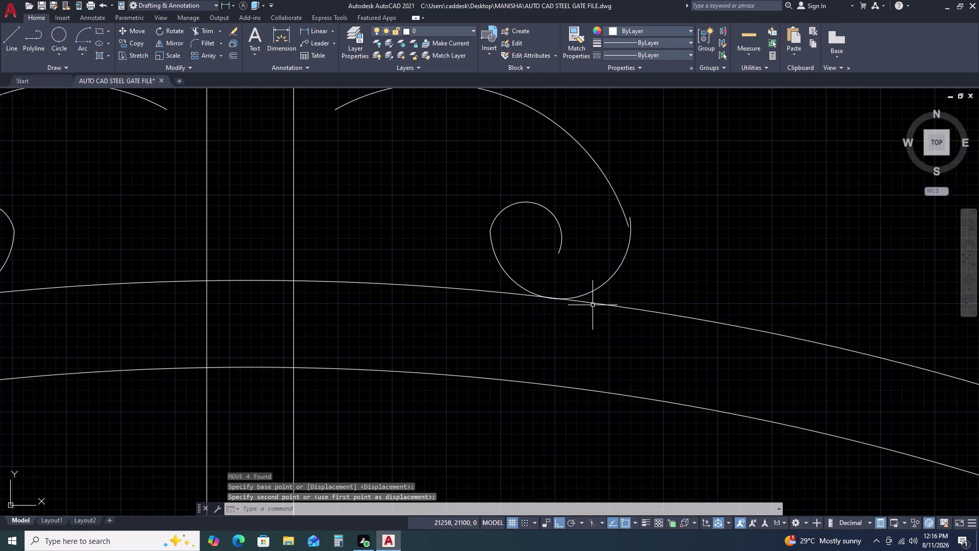
scroll(down, 3)
Start the Trim command (TR) on the ornament curves.
text(TR)
key(space)
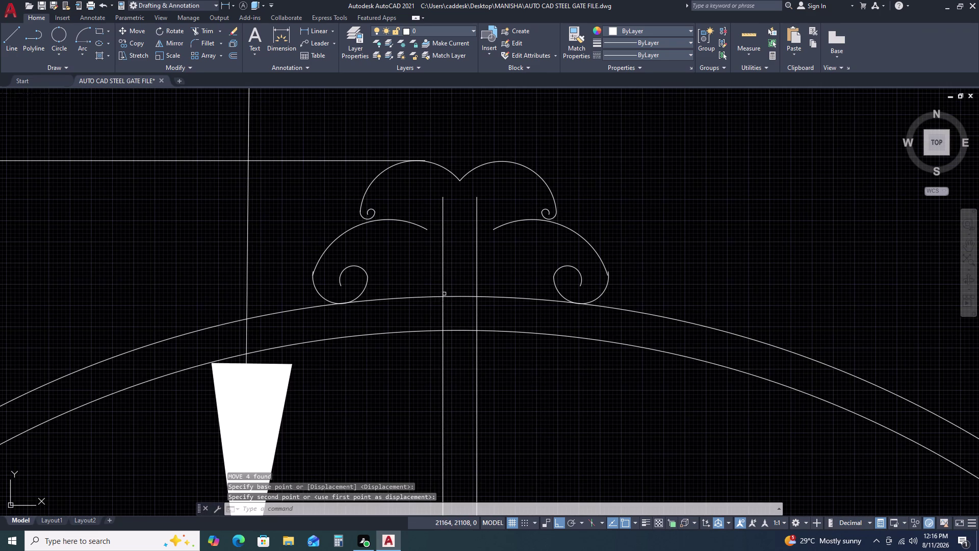
scroll(up, 3)
Extend the right outer curl toward the spiral.
scroll(up, 3)
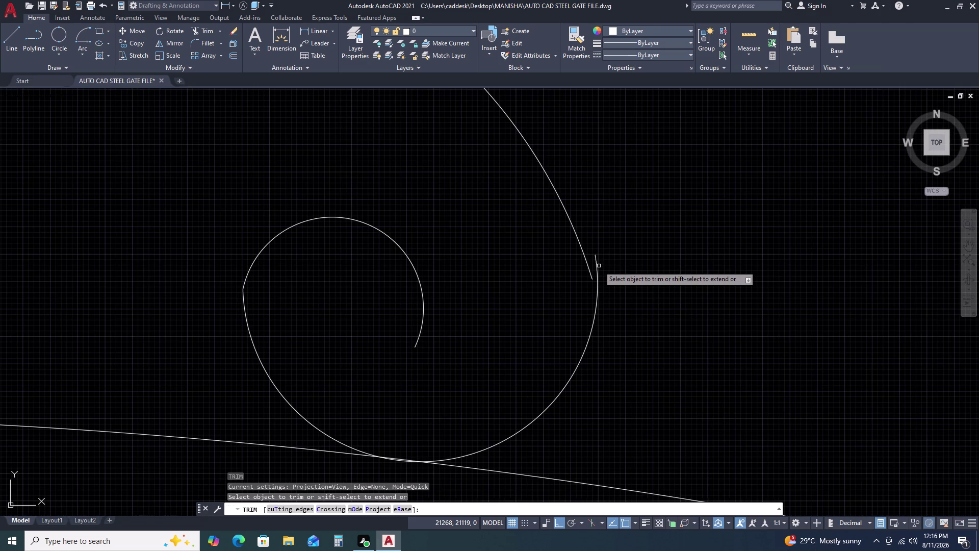
key(Escape)
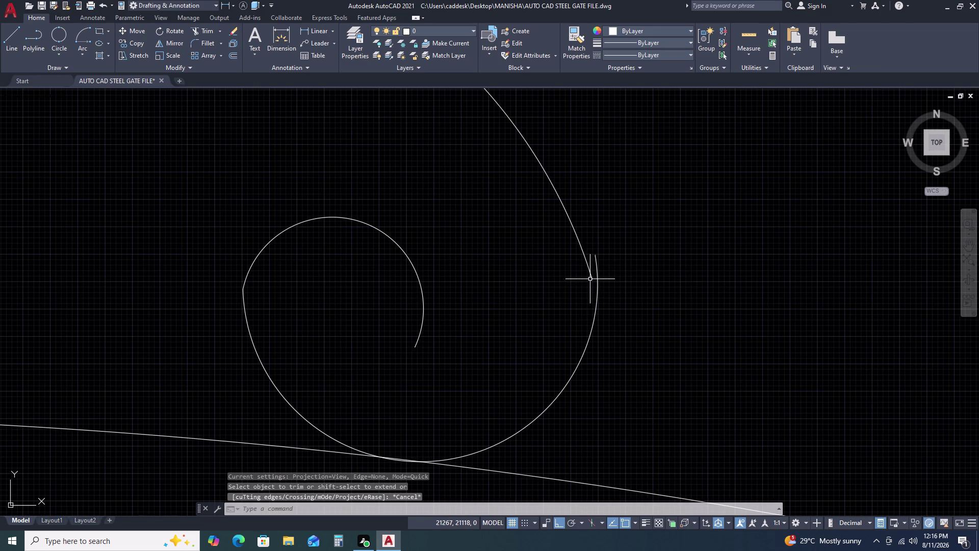
text(EX)
key(space)
click(591, 242)
click(570, 272)
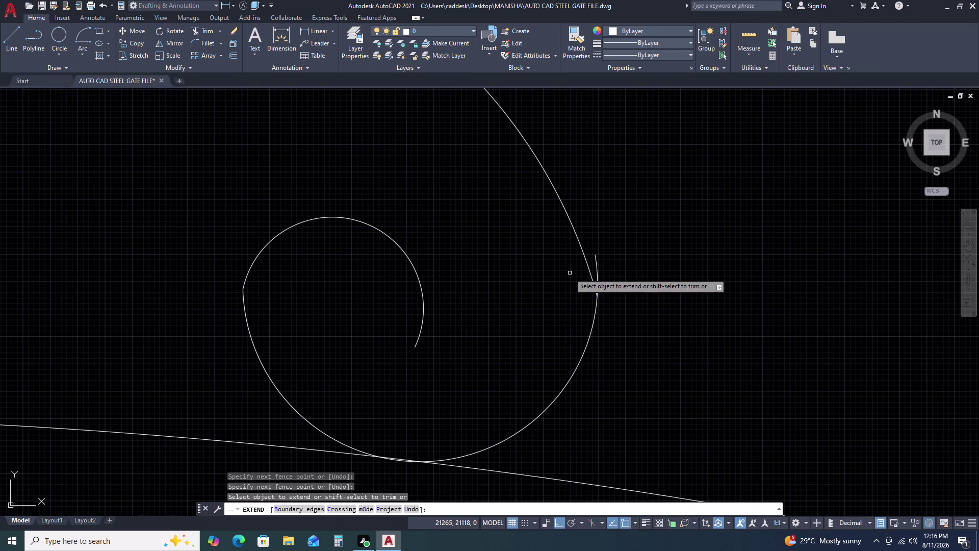
scroll(down, 3)
scroll(down, 3)
scroll(up, 3)
scroll(up, 3)
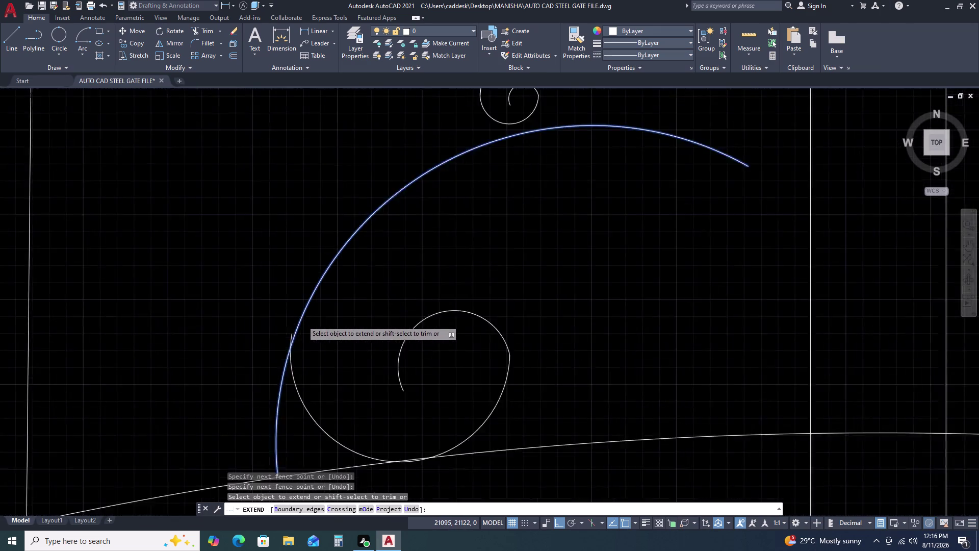
scroll(up, 3)
key(Escape)
Trim the small overhangs at the curve joints and the right curl overlap.
text(TR)
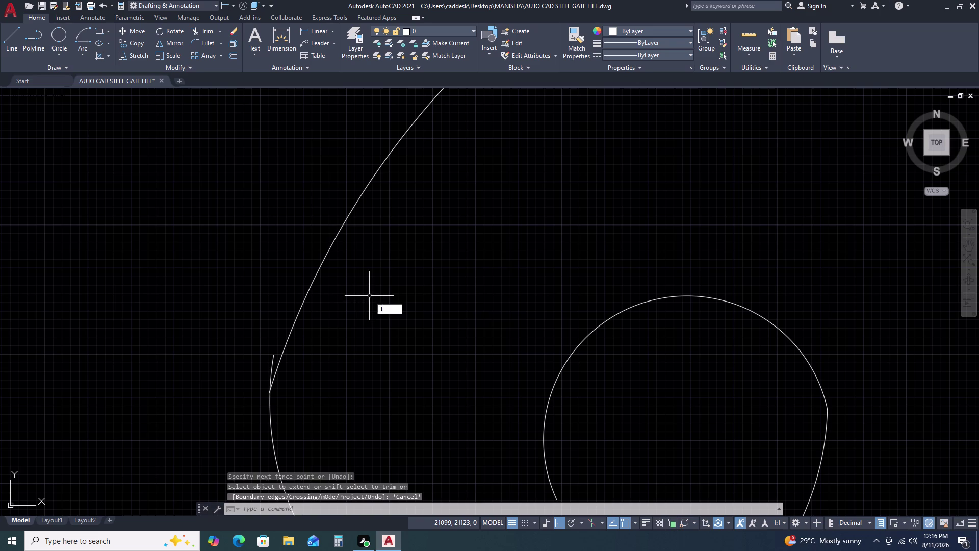
key(space)
click(273, 360)
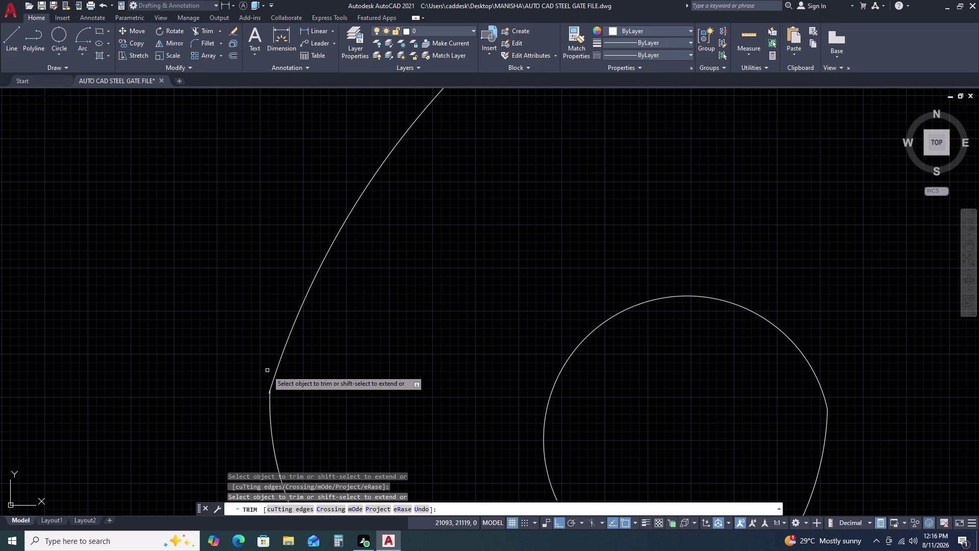
scroll(up, 3)
scroll(up, 3)
click(295, 403)
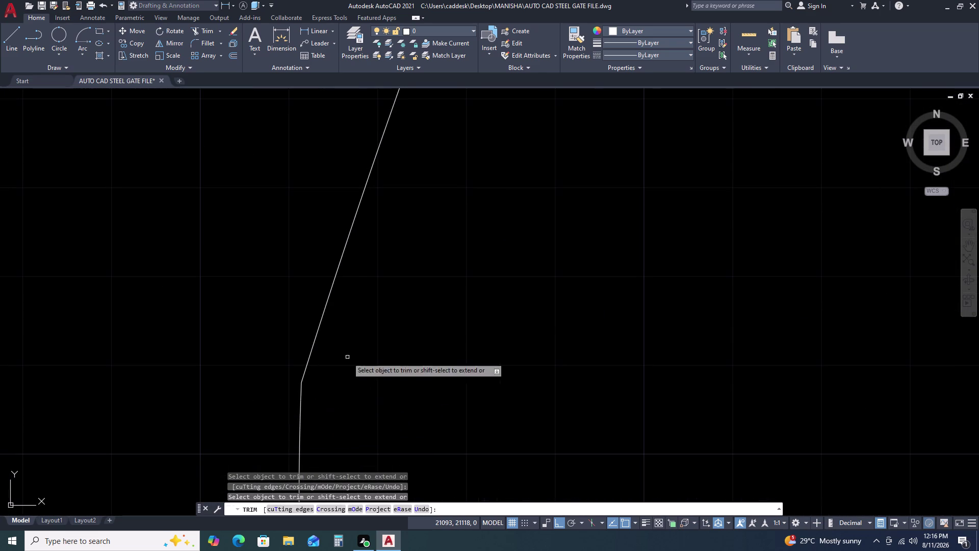
scroll(down, 3)
scroll(down, 3)
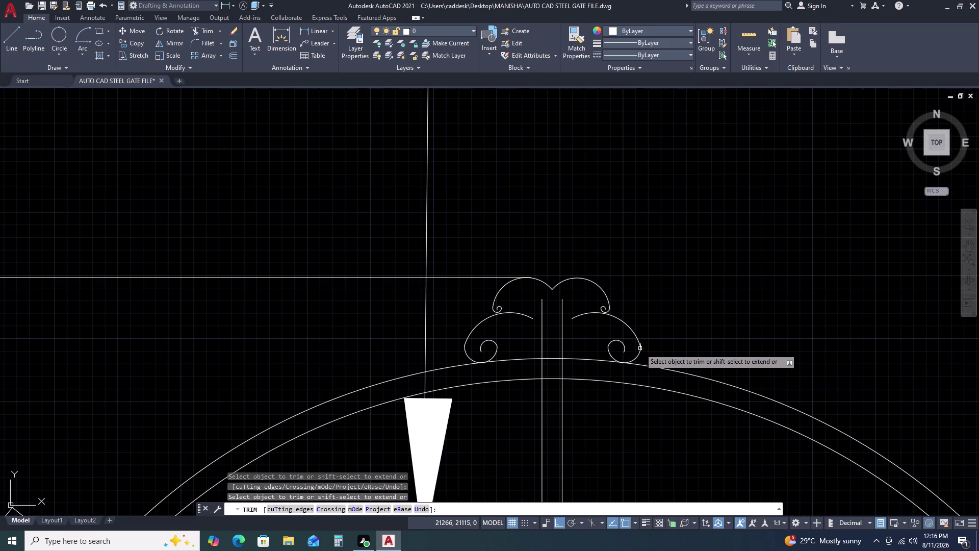
scroll(up, 3)
scroll(up, 3)
scroll(up, 3)
click(604, 316)
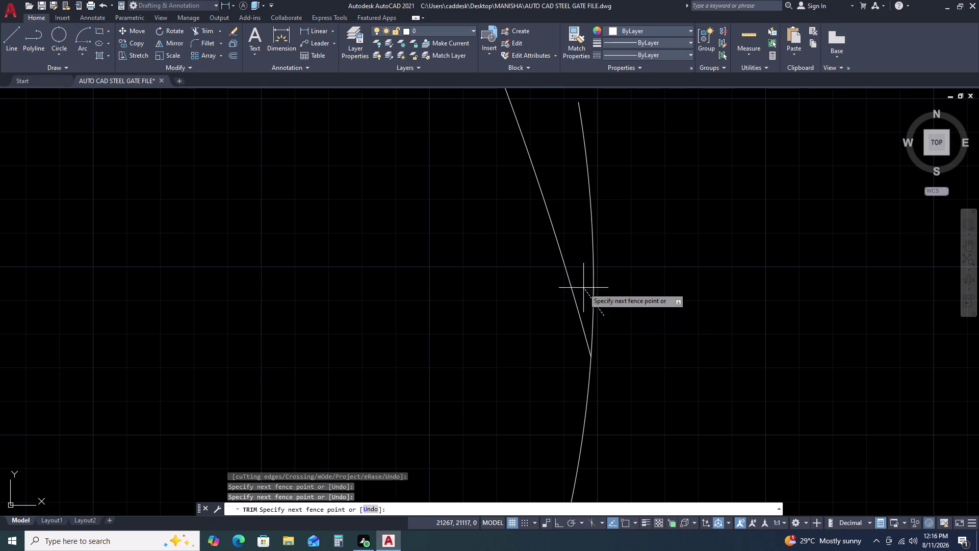
click(575, 259)
scroll(down, 3)
key(Escape)
Extend the two central bars up to the ornament using a fence.
scroll(down, 3)
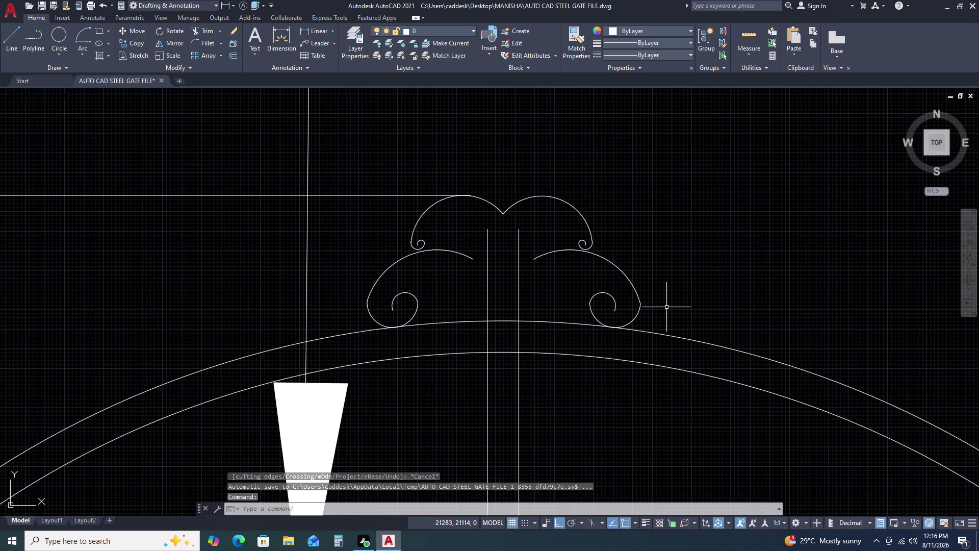
scroll(down, 3)
scroll(up, 3)
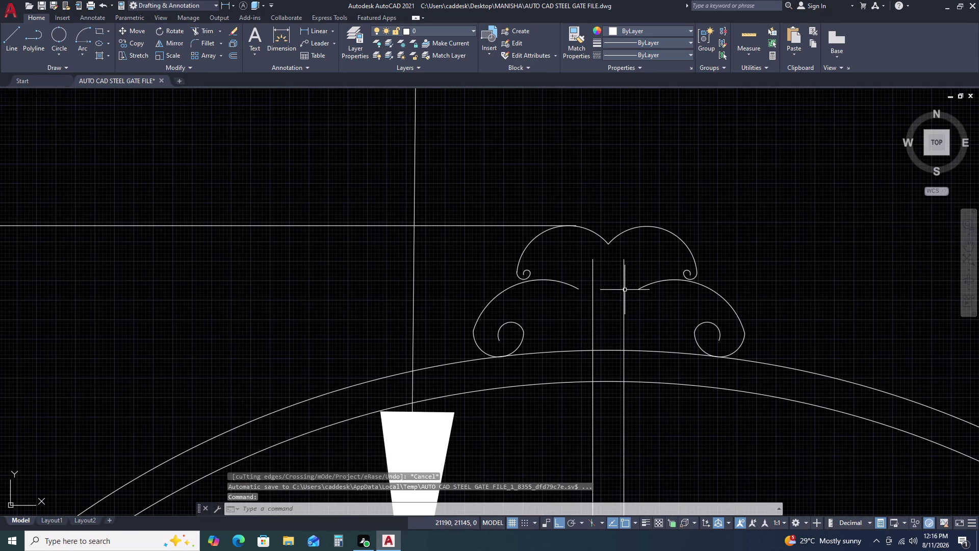
key(e)
text(X)
key(space)
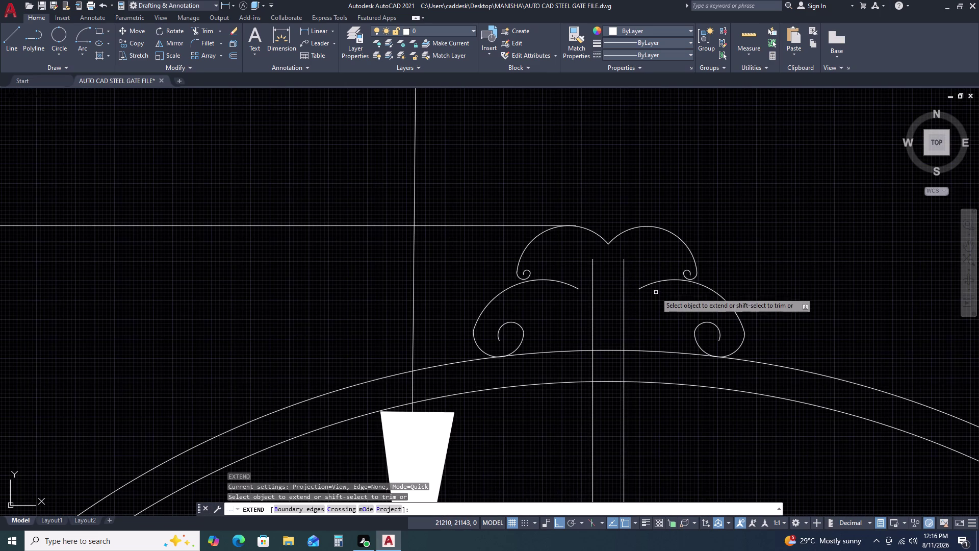
click(653, 289)
click(644, 273)
click(574, 297)
click(572, 281)
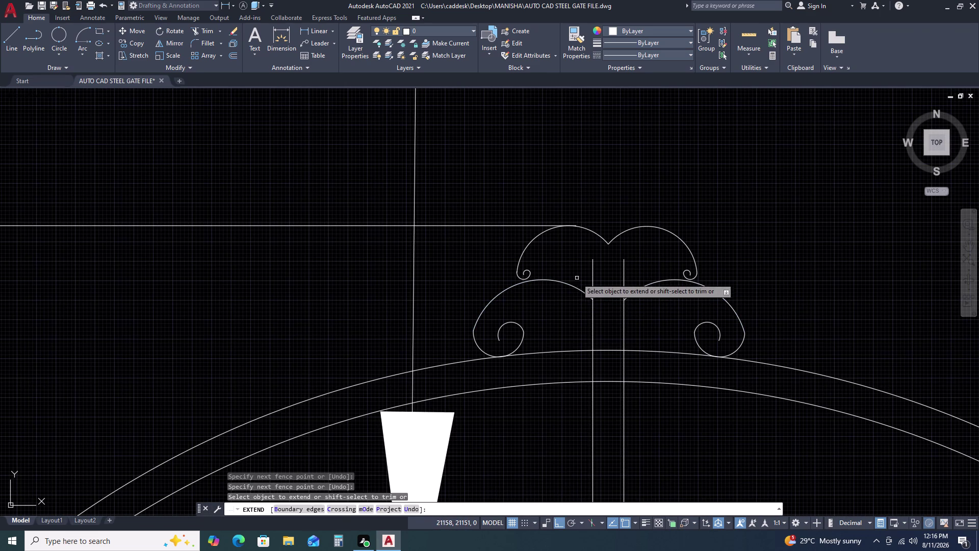
key(Escape)
Fence-trim the central bar ends overhanging inside the ornament.
text(TR)
key(space)
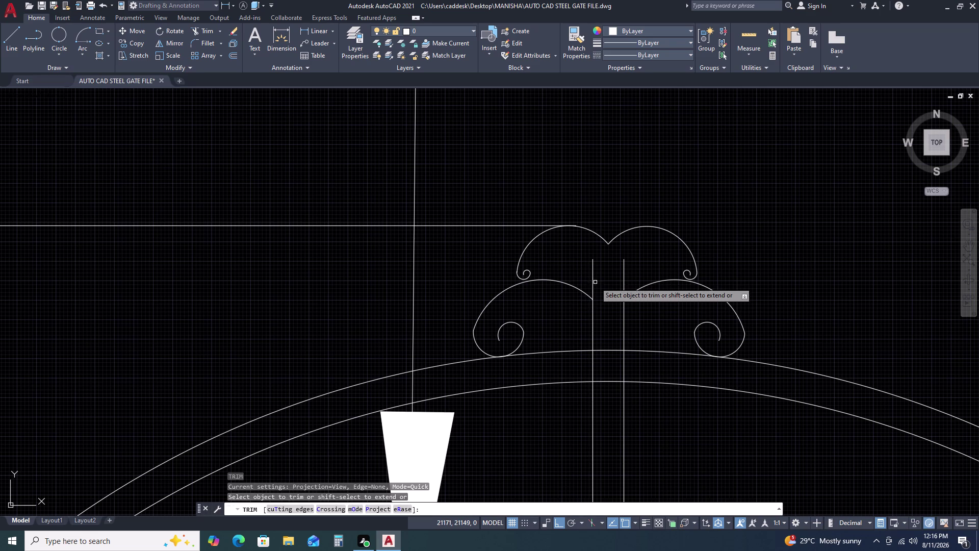
scroll(up, 3)
click(658, 275)
click(516, 275)
scroll(down, 3)
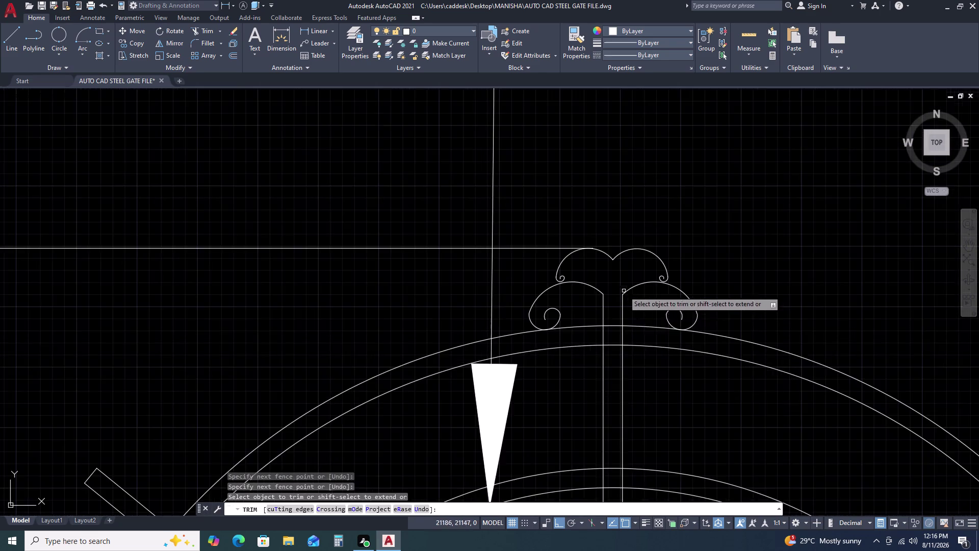
key(Escape)
scroll(down, 3)
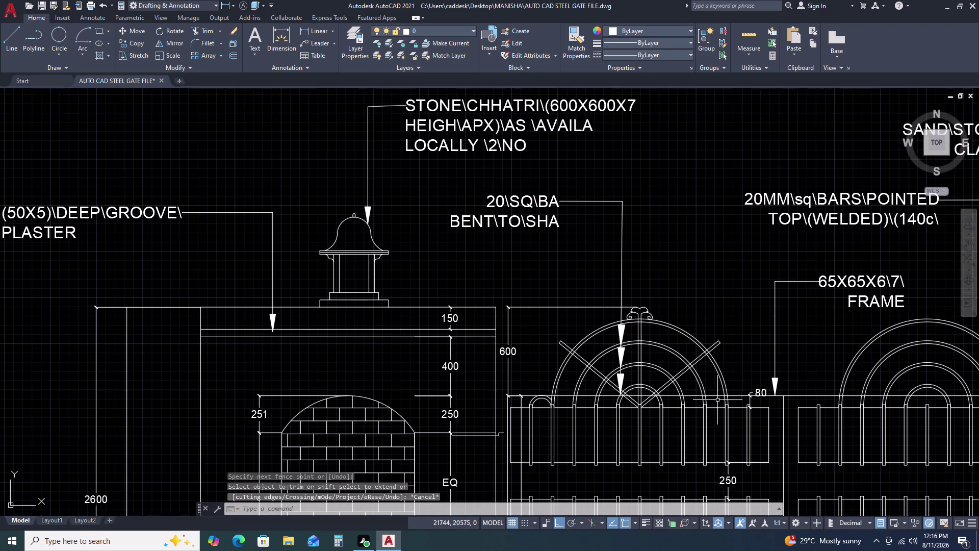
Select the six central and diagonal bars of the left arch.
scroll(down, 3)
middle_drag(746, 362, 710, 365)
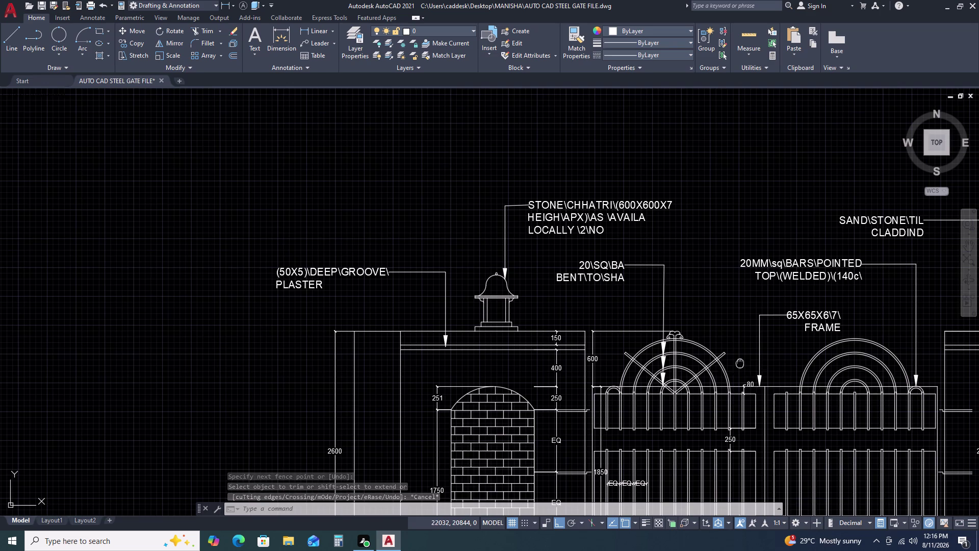
middle_drag(710, 365, 669, 351)
scroll(up, 3)
scroll(up, 3)
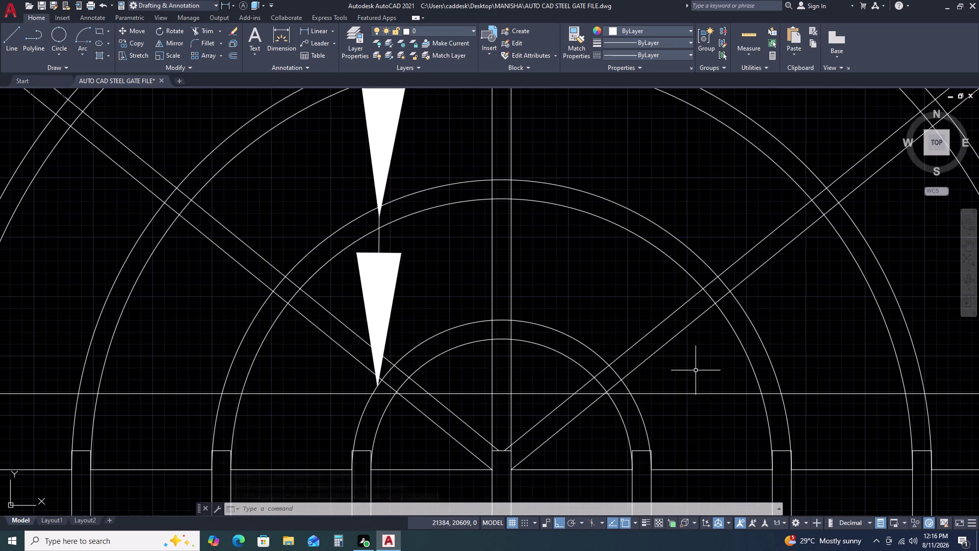
drag(697, 356, 682, 351)
click(650, 311)
click(544, 268)
click(467, 267)
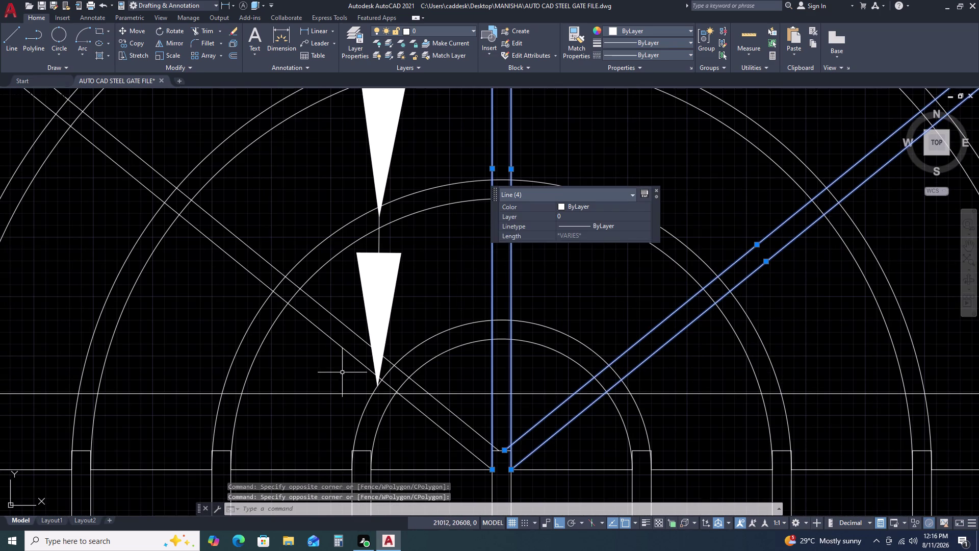
click(341, 310)
click(306, 344)
scroll(down, 3)
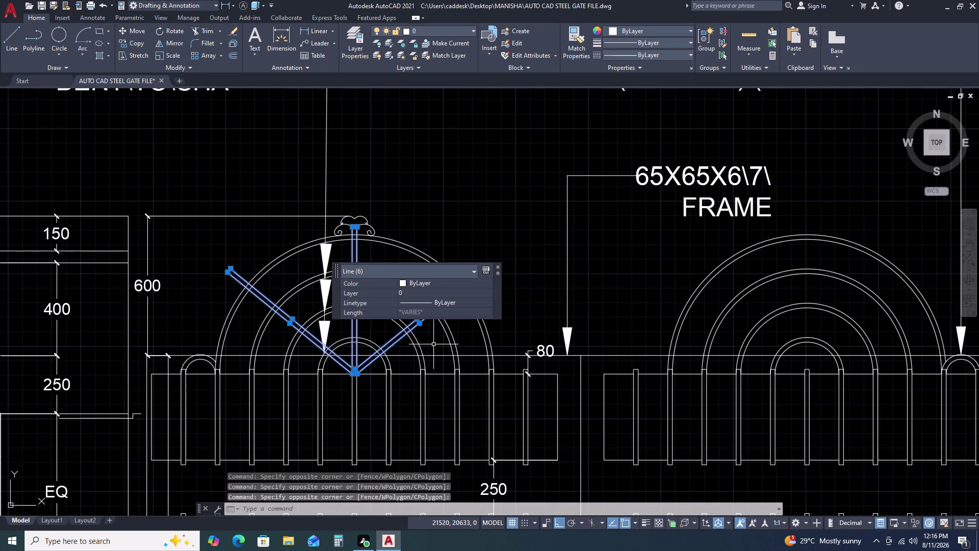
scroll(down, 3)
Add the scroll ornament to the bar selection.
middle_drag(454, 323, 488, 414)
middle_drag(491, 421, 499, 430)
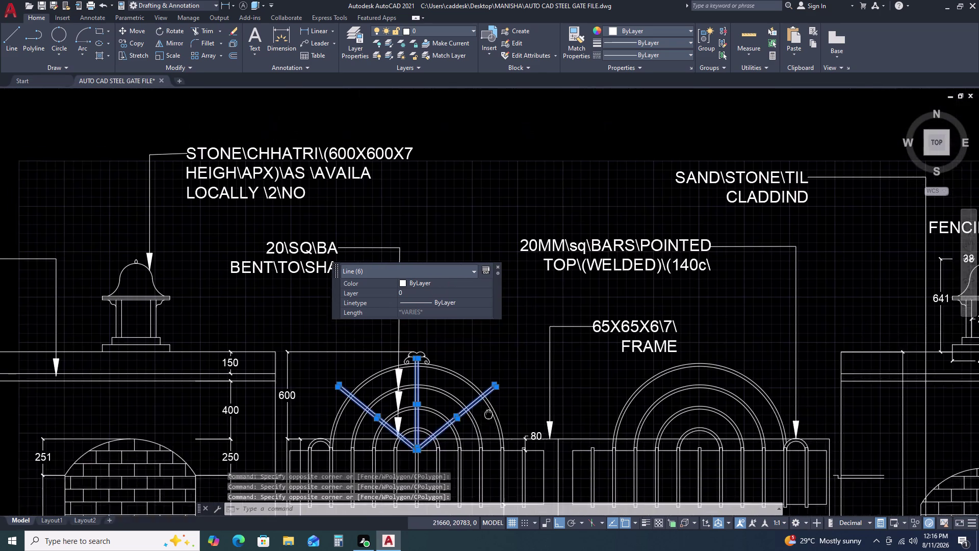
middle_drag(499, 430, 511, 445)
scroll(up, 3)
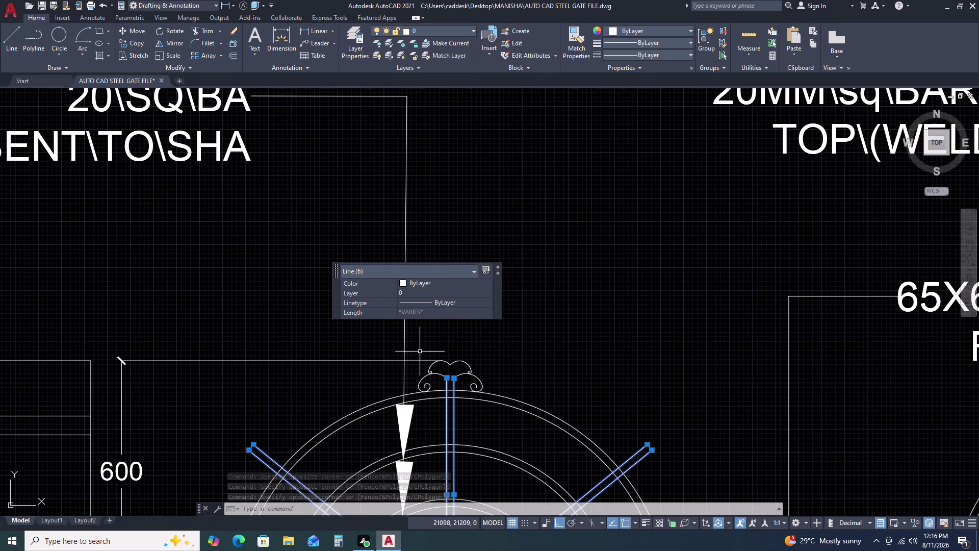
click(418, 348)
click(501, 415)
scroll(down, 3)
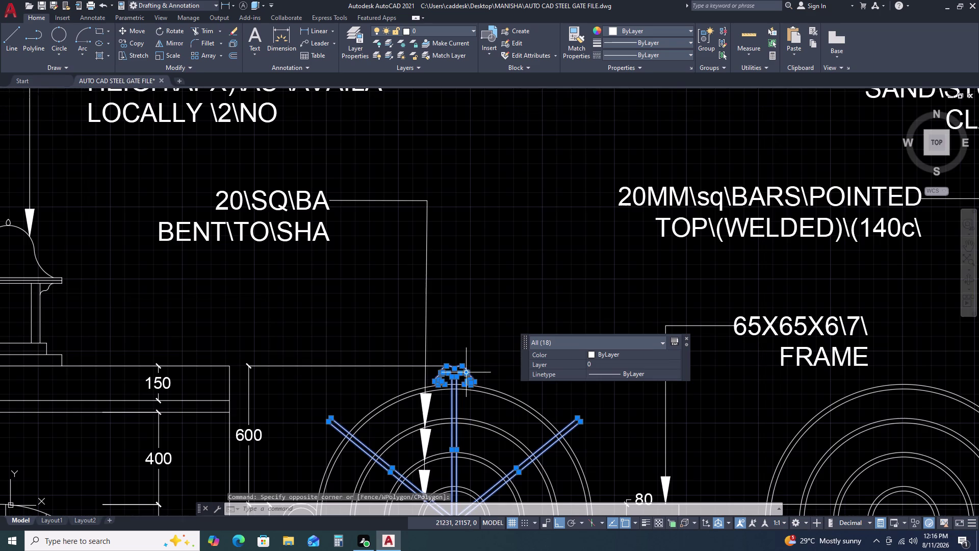
scroll(up, 3)
scroll(down, 3)
scroll(down, 3)
Start copying the 18 selected objects with CO.
text(C)
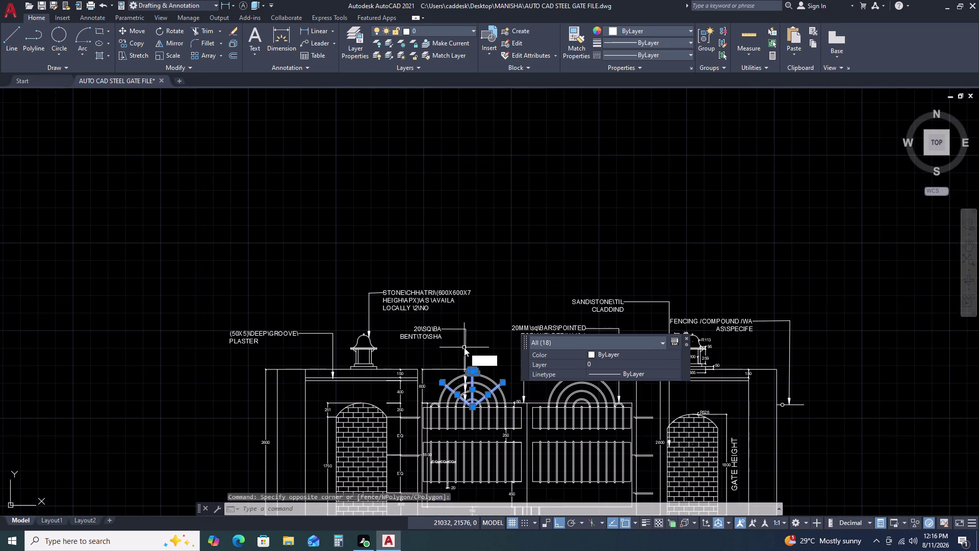
text(O)
key(space)
scroll(up, 3)
scroll(up, 3)
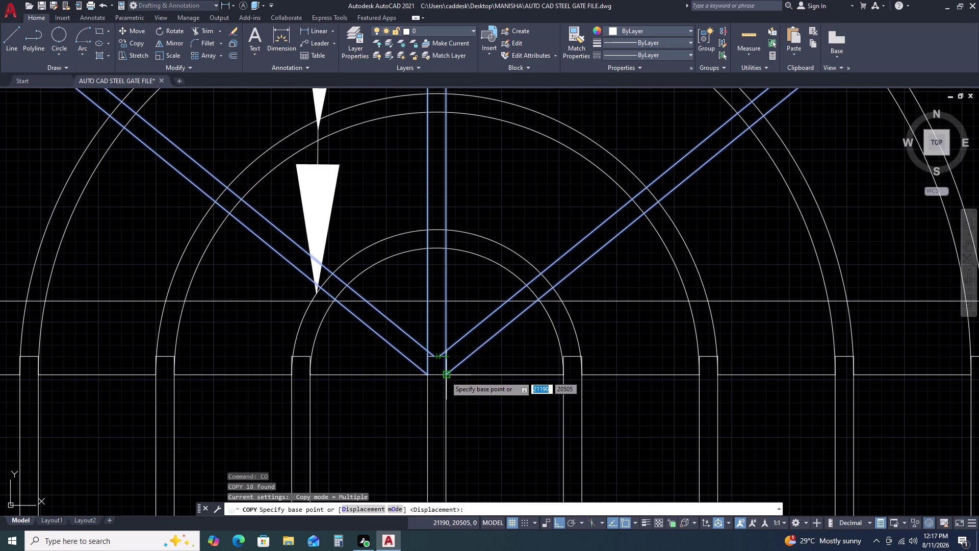
Copy the bars and ornament from the V's bottom point to the right arch's centre.
click(446, 376)
scroll(down, 3)
middle_drag(804, 405, 471, 417)
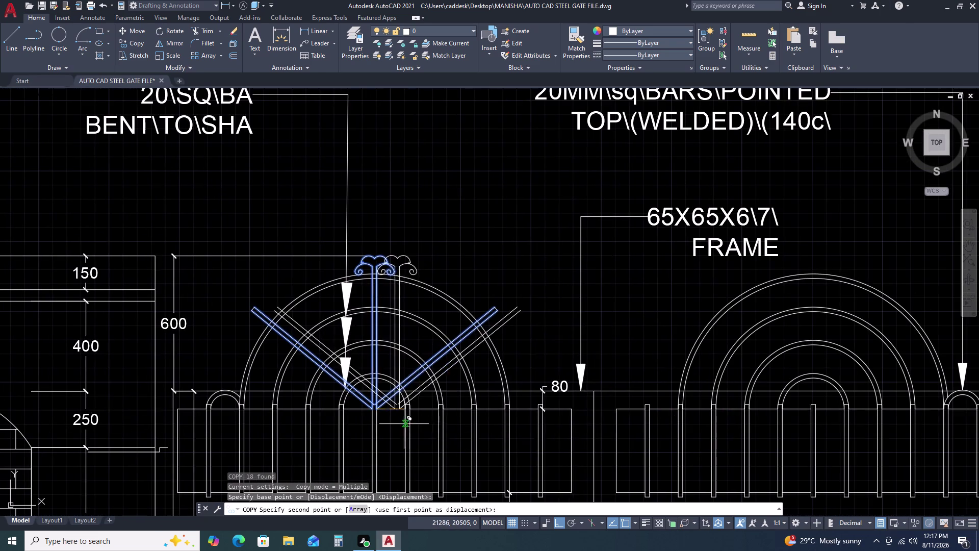
scroll(up, 3)
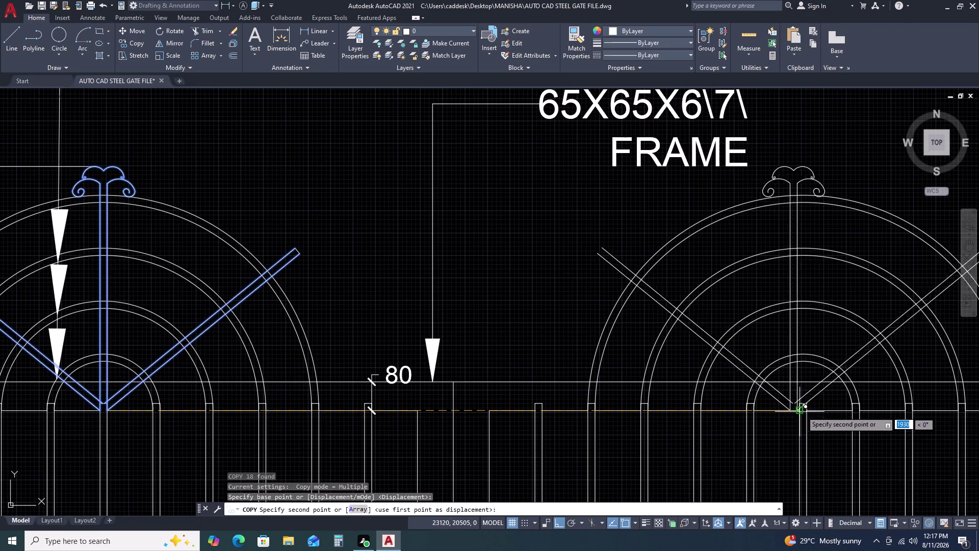
scroll(up, 3)
scroll(up, 3)
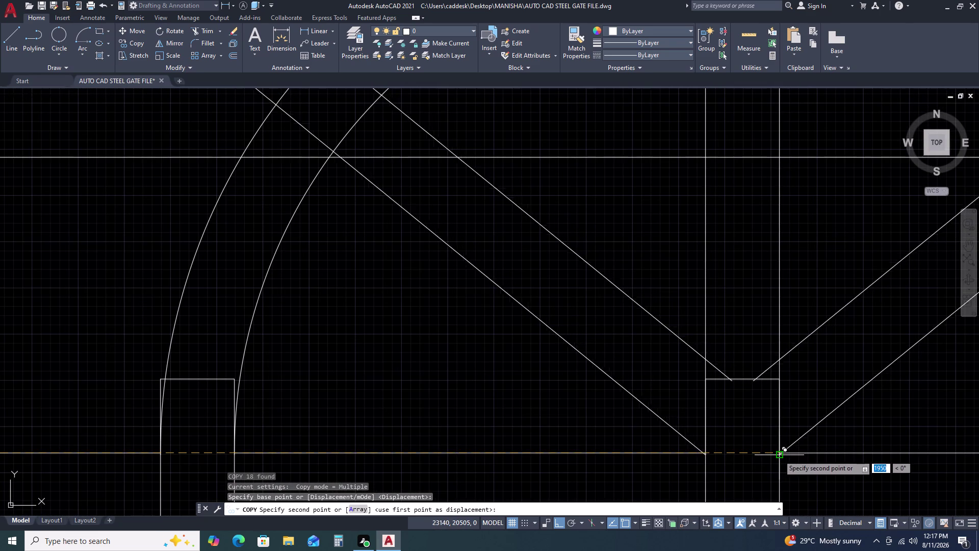
click(779, 453)
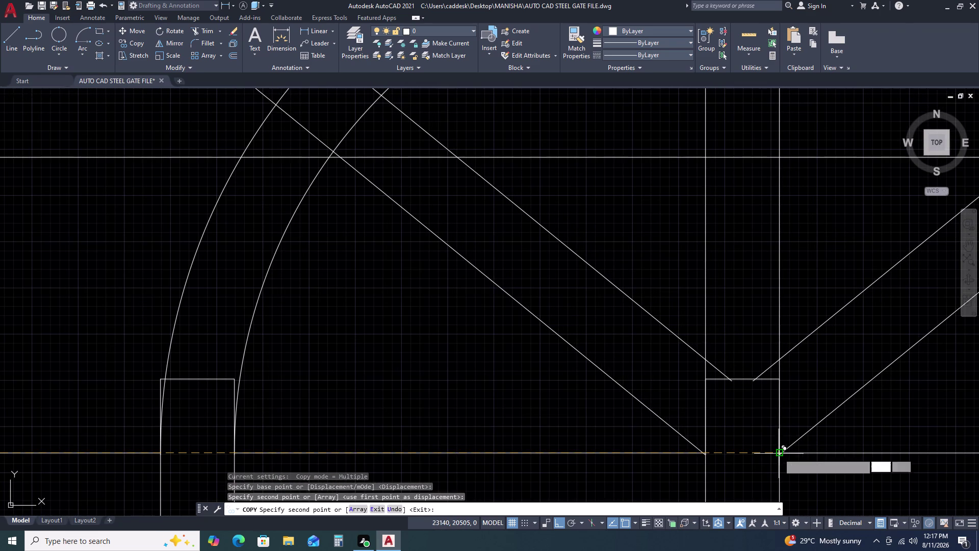
key(Escape)
scroll(down, 3)
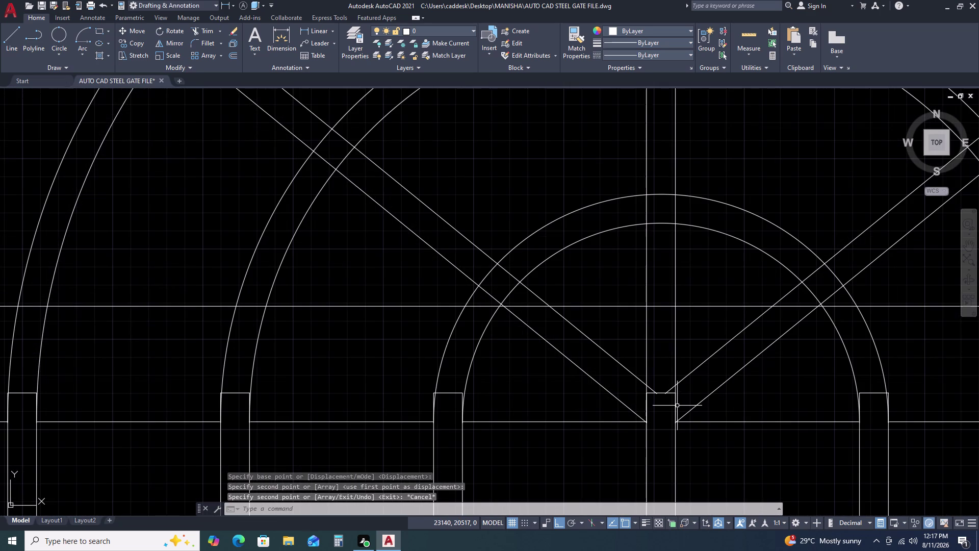
scroll(down, 3)
scroll(down, 3)
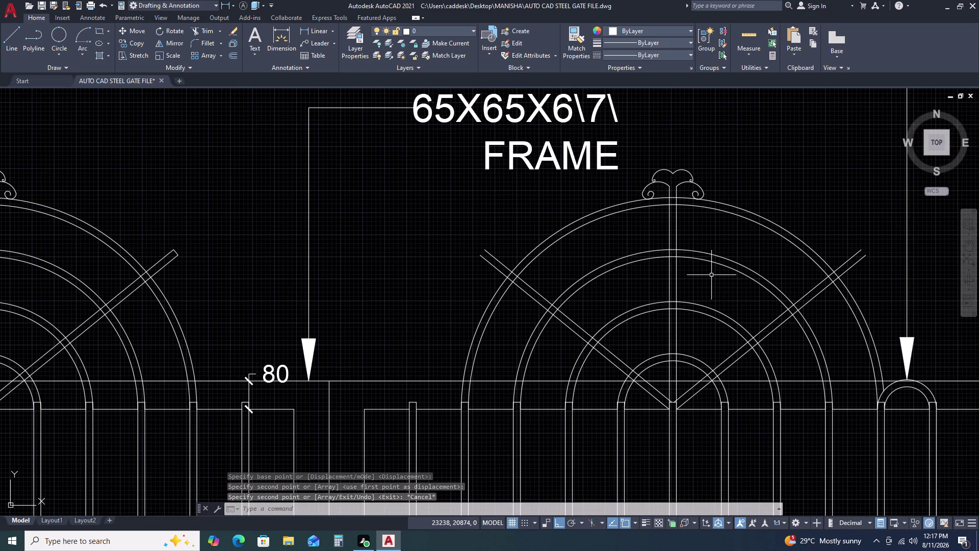
scroll(up, 3)
scroll(up, 3)
Select the copied bars on the second arch.
drag(673, 396, 660, 379)
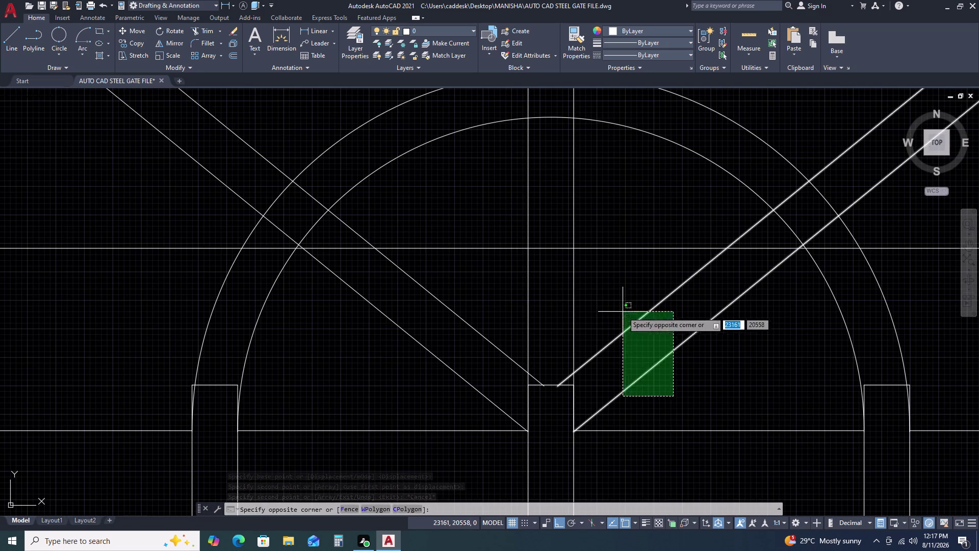
click(623, 312)
click(589, 298)
click(405, 349)
scroll(down, 3)
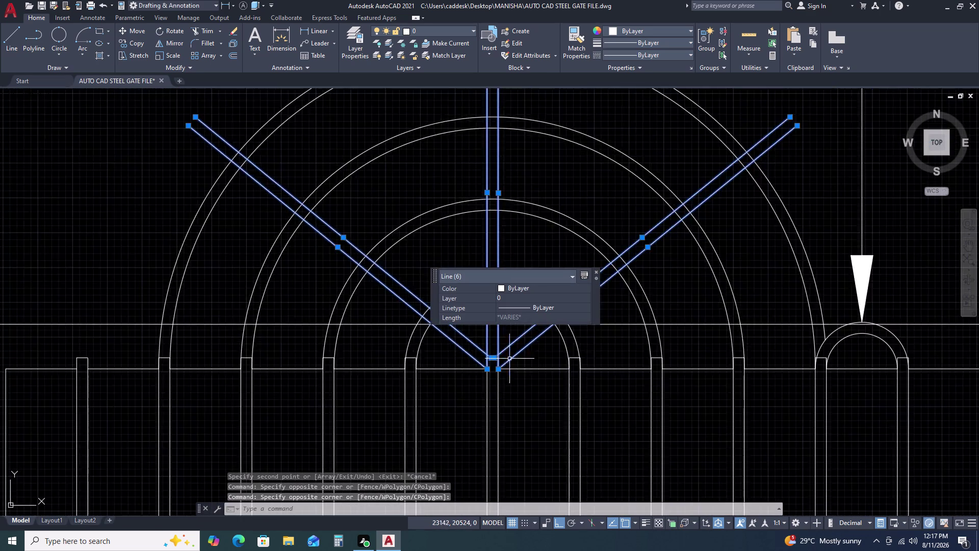
scroll(down, 3)
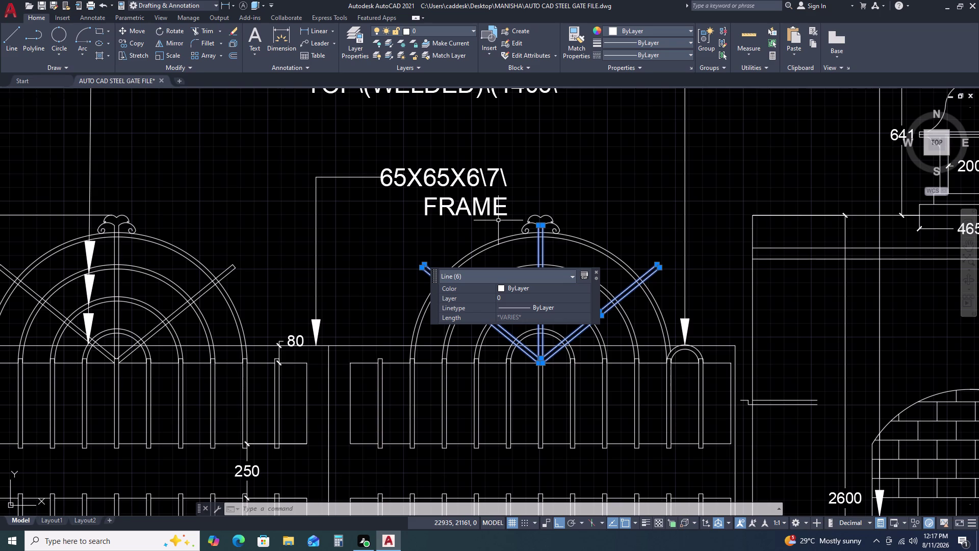
scroll(up, 3)
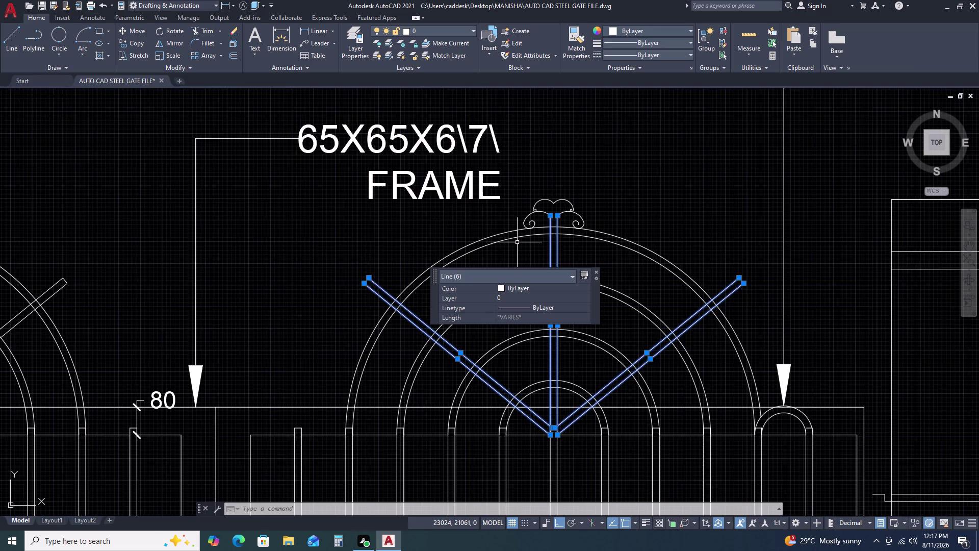
scroll(up, 3)
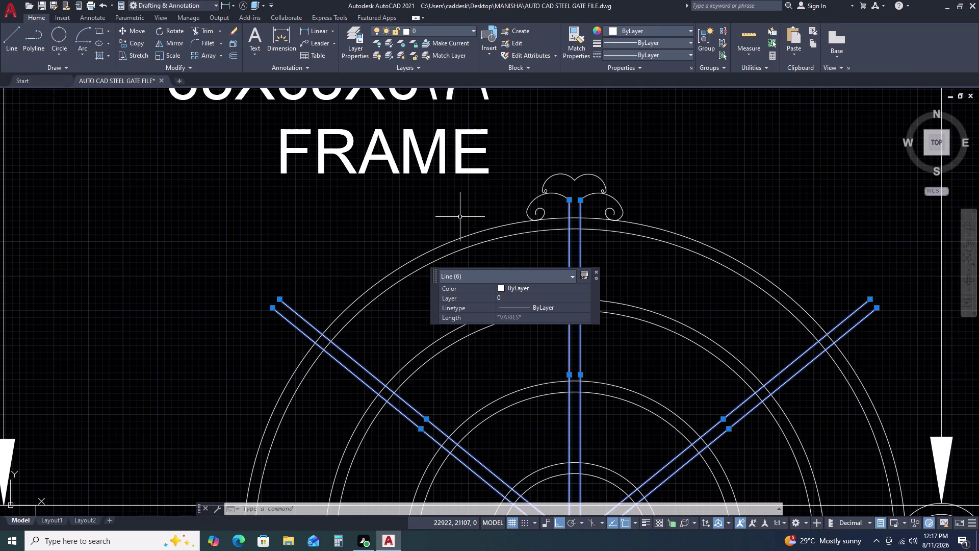
click(513, 158)
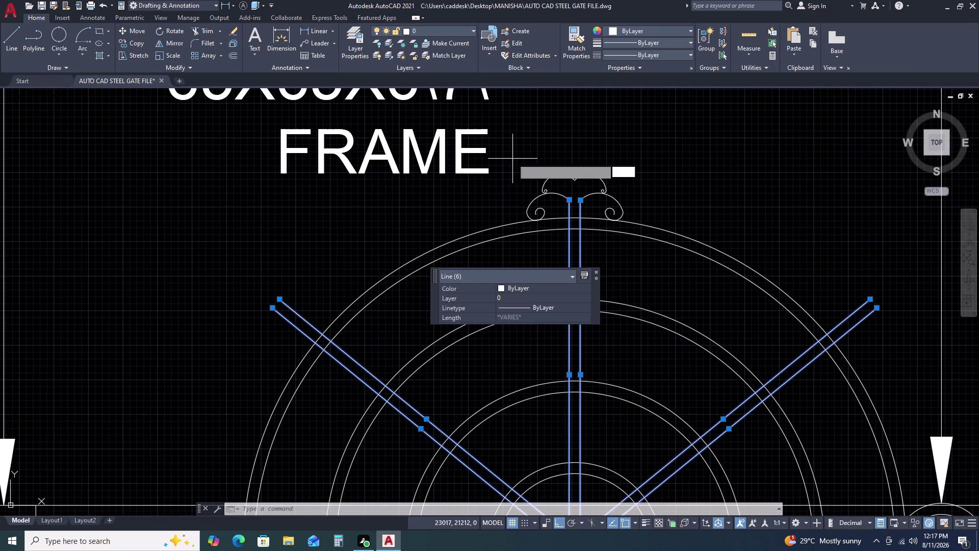
Add the copied top ornament and a missed ornament curl to the selection.
click(623, 253)
click(630, 201)
click(603, 188)
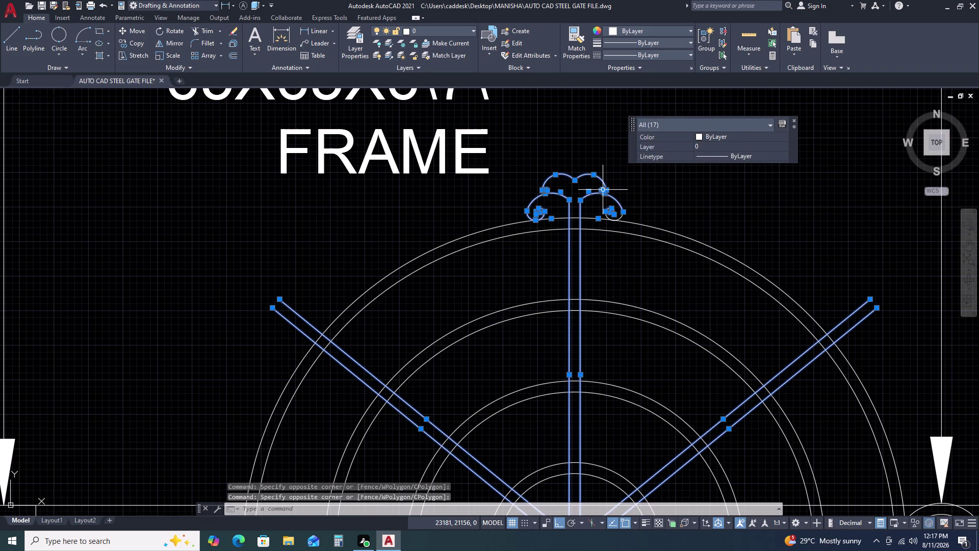
scroll(up, 3)
middle_drag(573, 229, 516, 235)
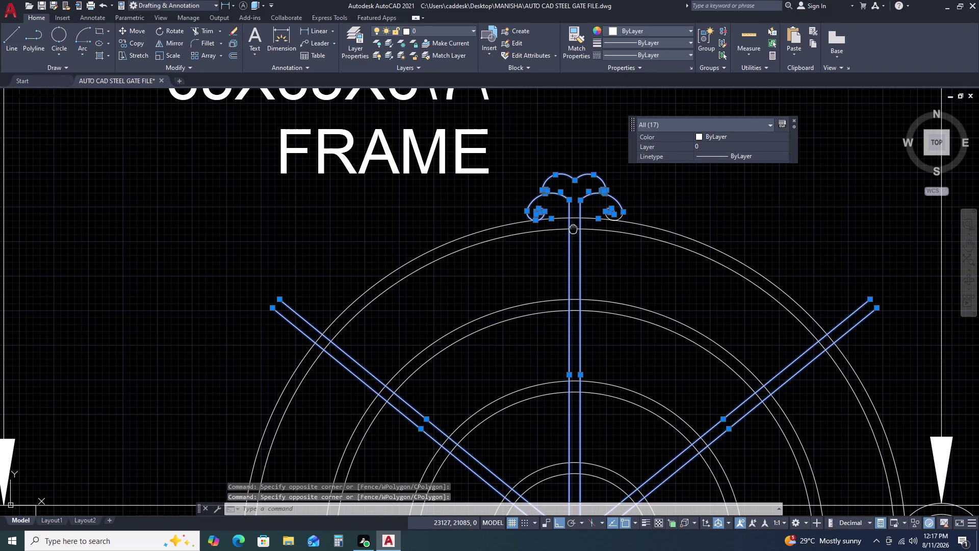
middle_drag(517, 234, 457, 235)
middle_click(452, 235)
scroll(up, 3)
scroll(up, 3)
drag(775, 286, 762, 281)
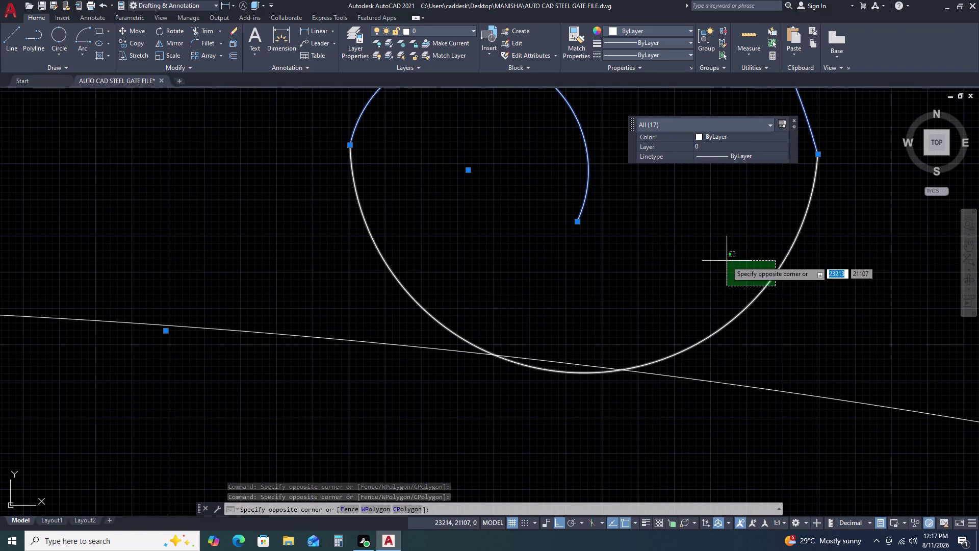
drag(694, 244, 674, 235)
scroll(down, 3)
Start moving the selected ornament and bars, then cancel the move.
text(M)
key(space)
scroll(down, 3)
scroll(down, 3)
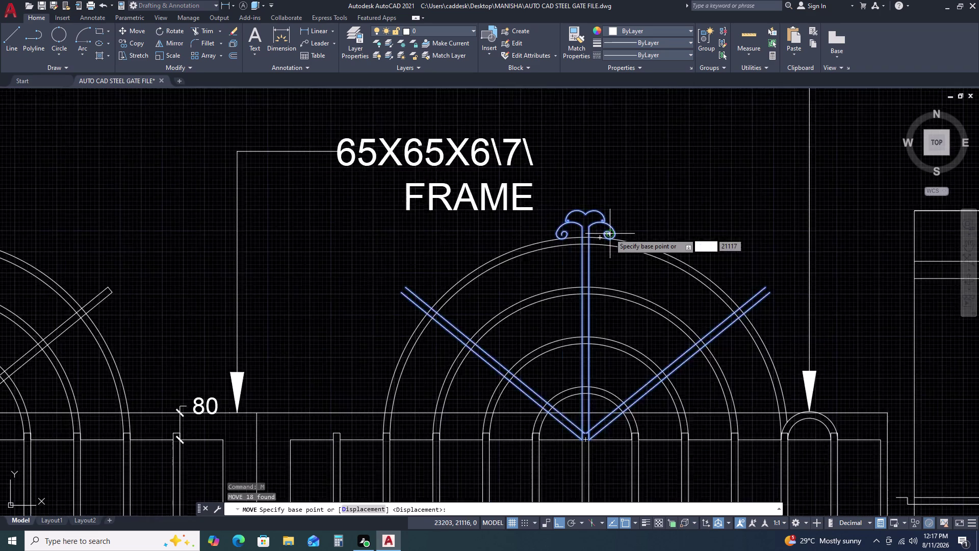
scroll(down, 3)
scroll(up, 3)
scroll(up, 3)
scroll(up, 3)
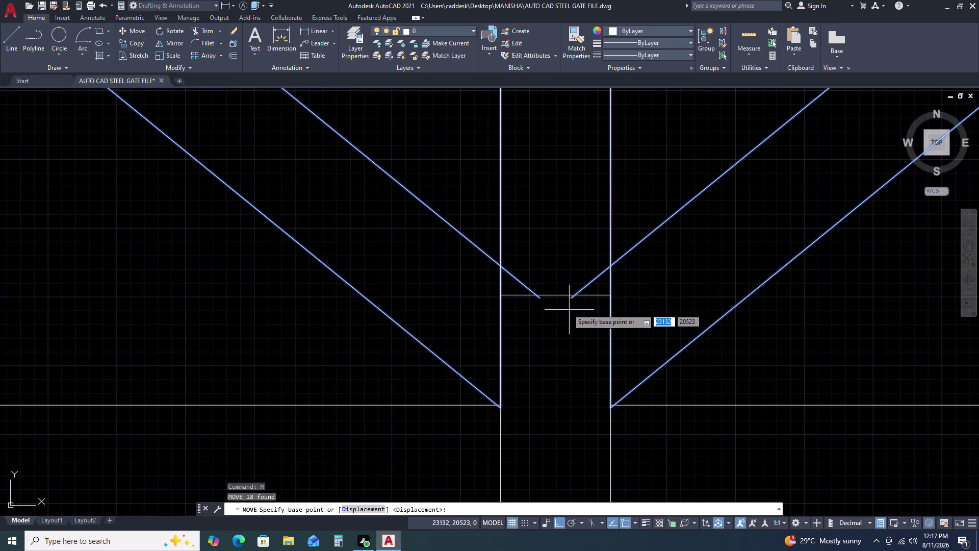
click(572, 299)
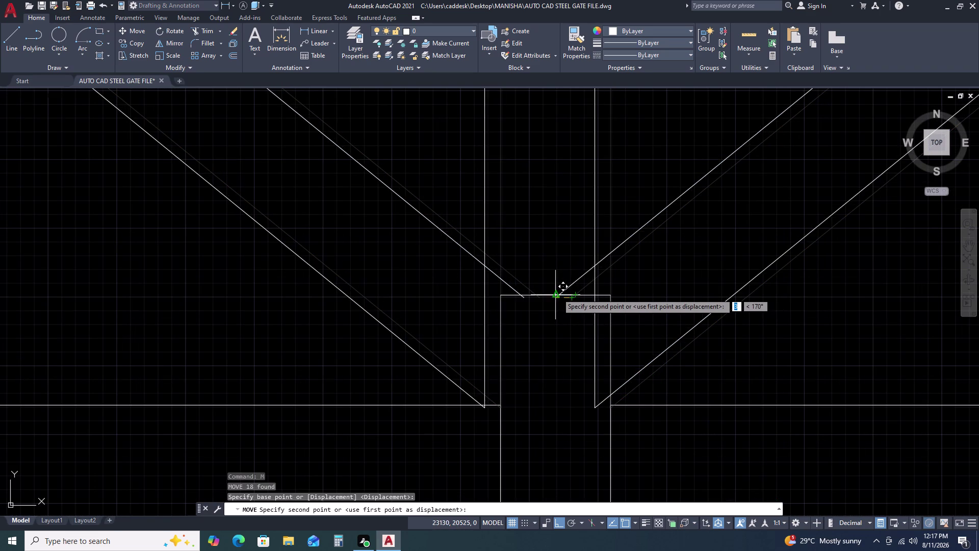
key(Escape)
scroll(down, 3)
Select the right diagonal, central and left diagonal bar lines.
drag(677, 319, 674, 313)
click(611, 238)
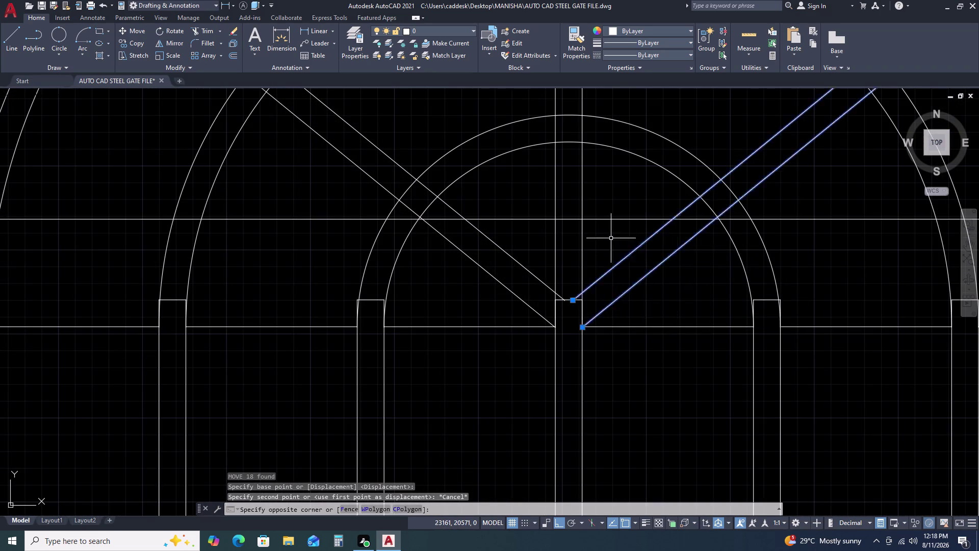
drag(599, 247, 593, 249)
click(558, 255)
click(559, 254)
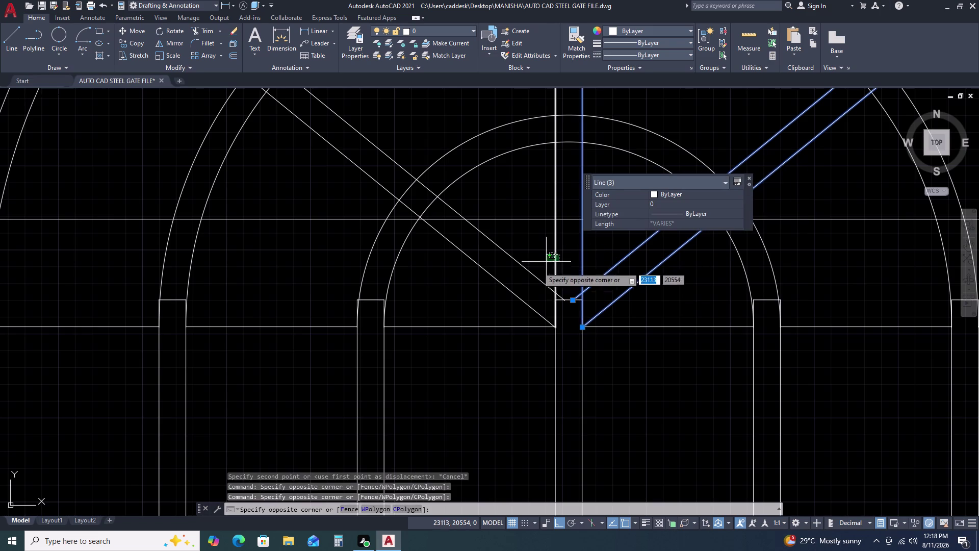
click(507, 285)
click(510, 281)
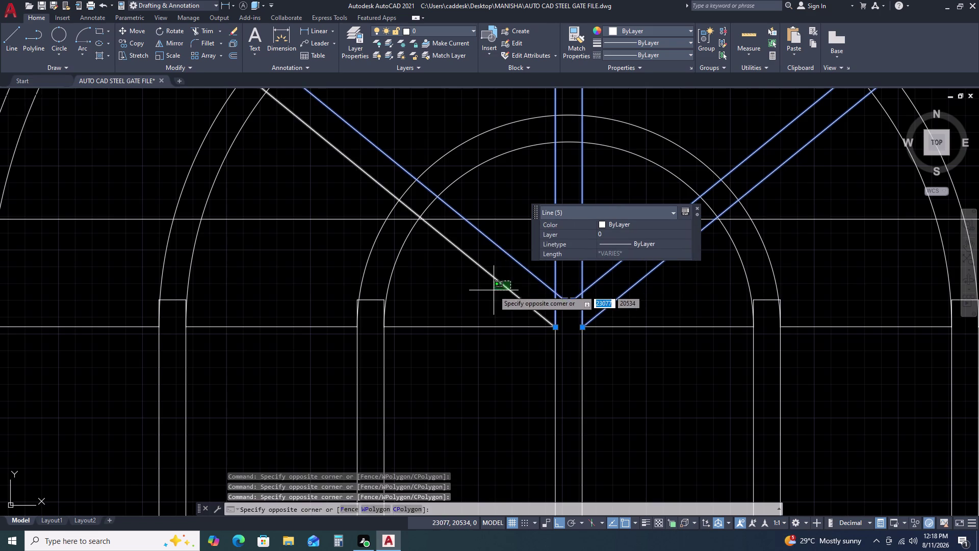
click(493, 291)
scroll(down, 3)
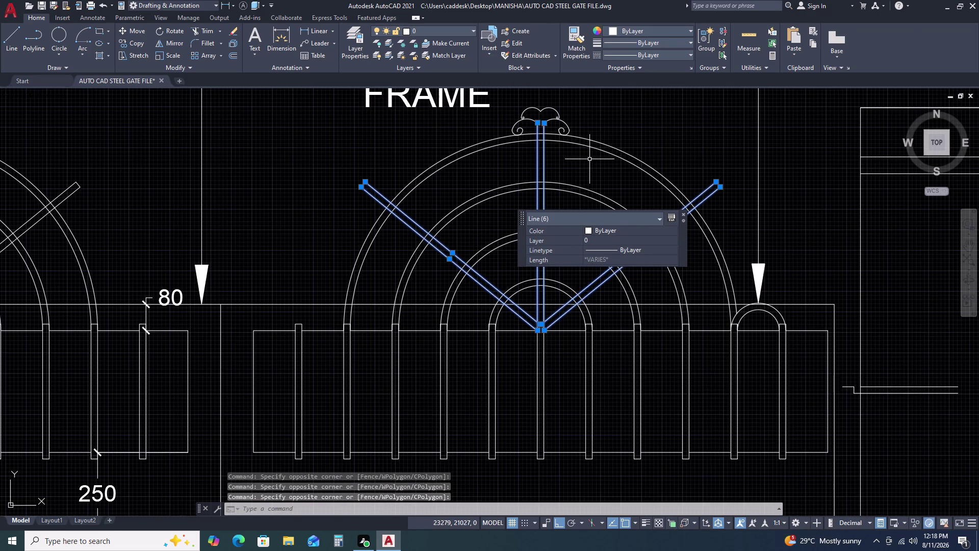
Add the top ornament to the bar selection.
middle_drag(592, 163, 611, 235)
click(519, 167)
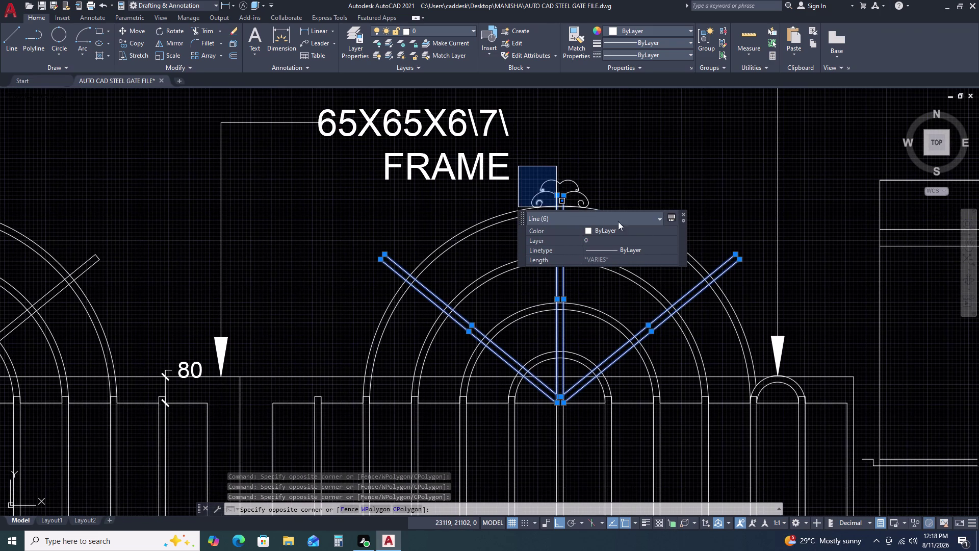
click(627, 211)
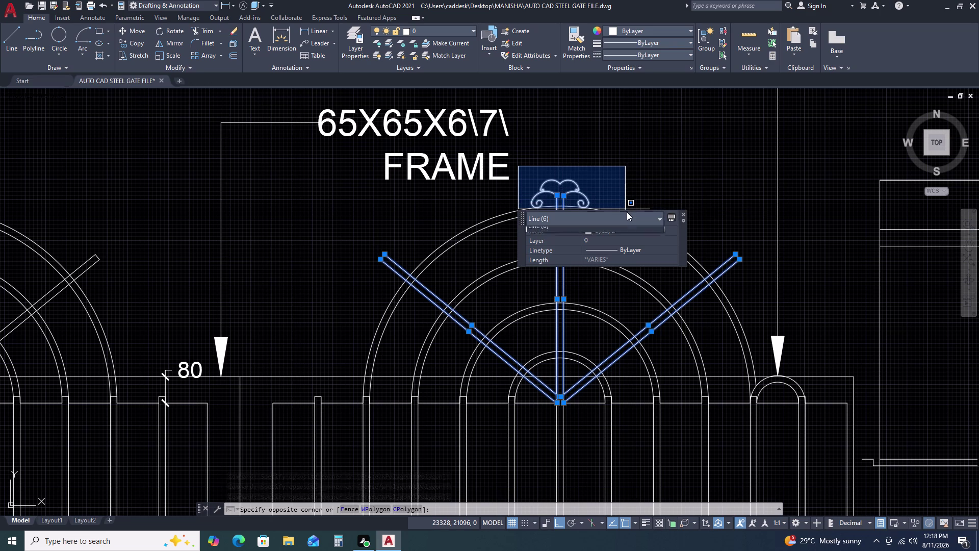
click(615, 197)
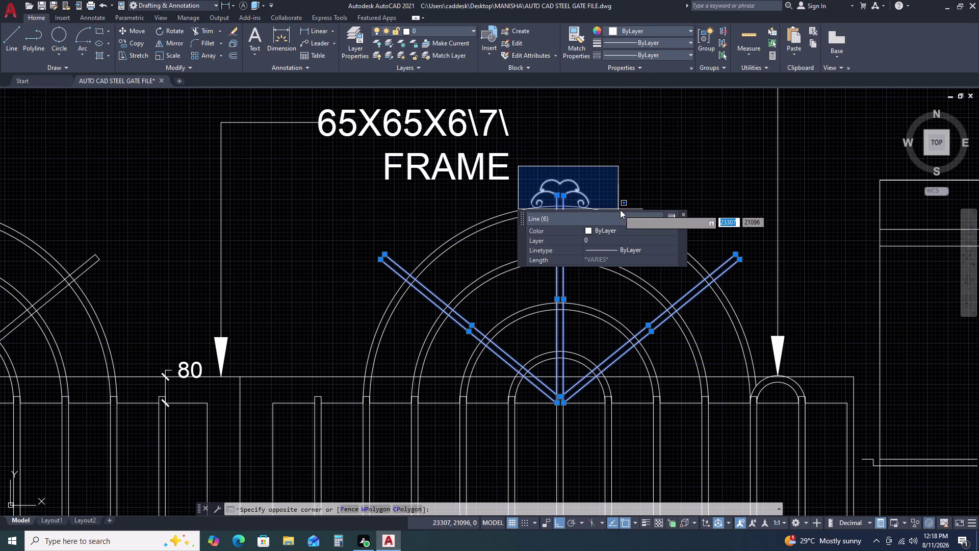
click(622, 208)
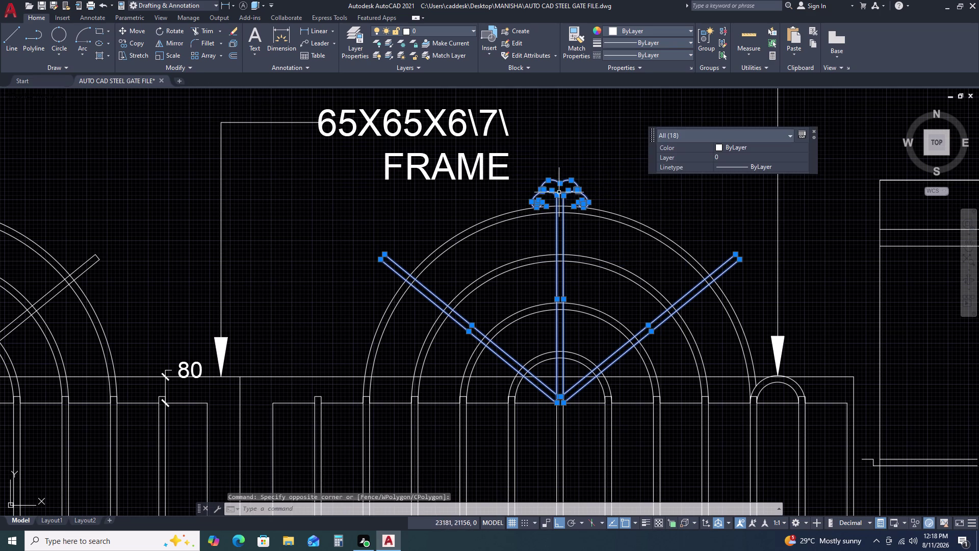
Move the bars and ornament from their bottom junction to the new point.
text(M)
key(space)
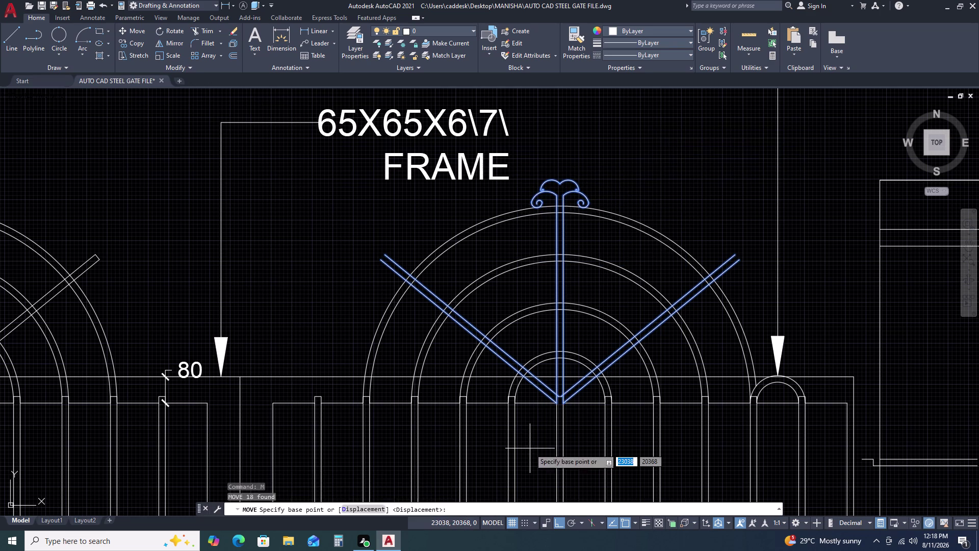
scroll(up, 3)
scroll(up, 3)
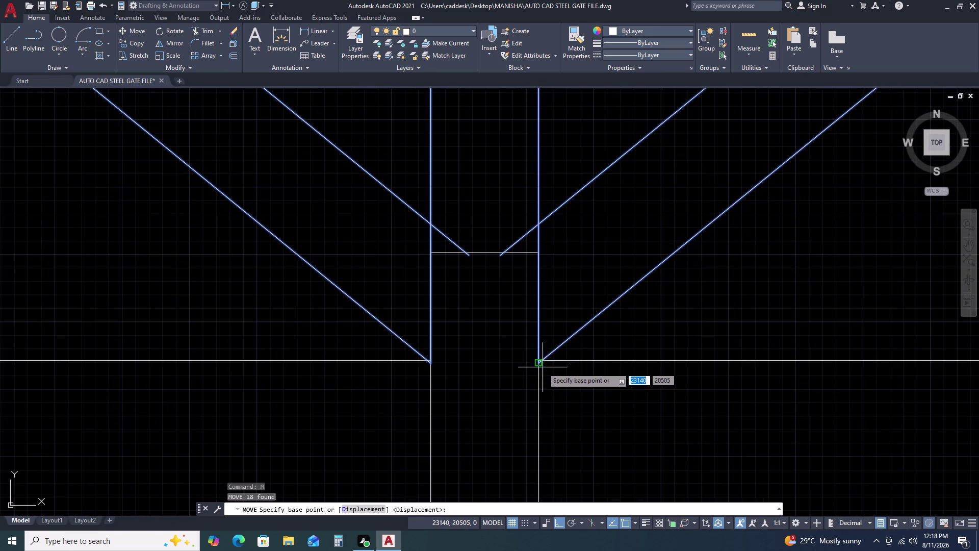
scroll(up, 3)
click(541, 369)
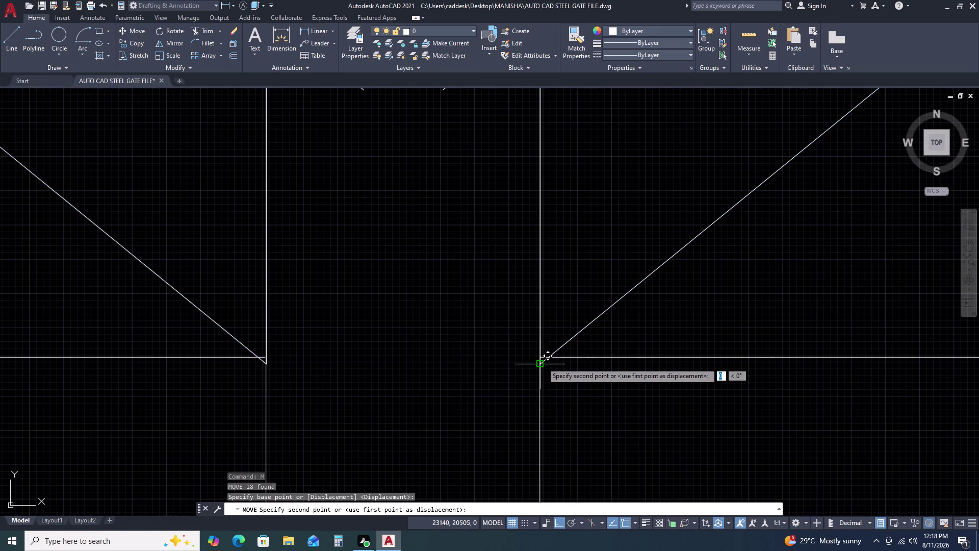
click(542, 356)
scroll(down, 3)
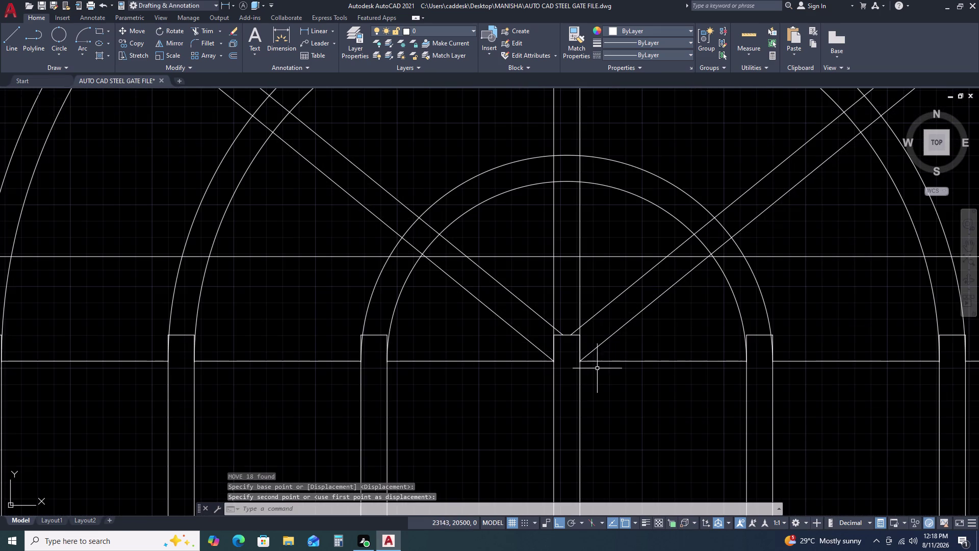
scroll(down, 3)
scroll(up, 3)
scroll(up, 3)
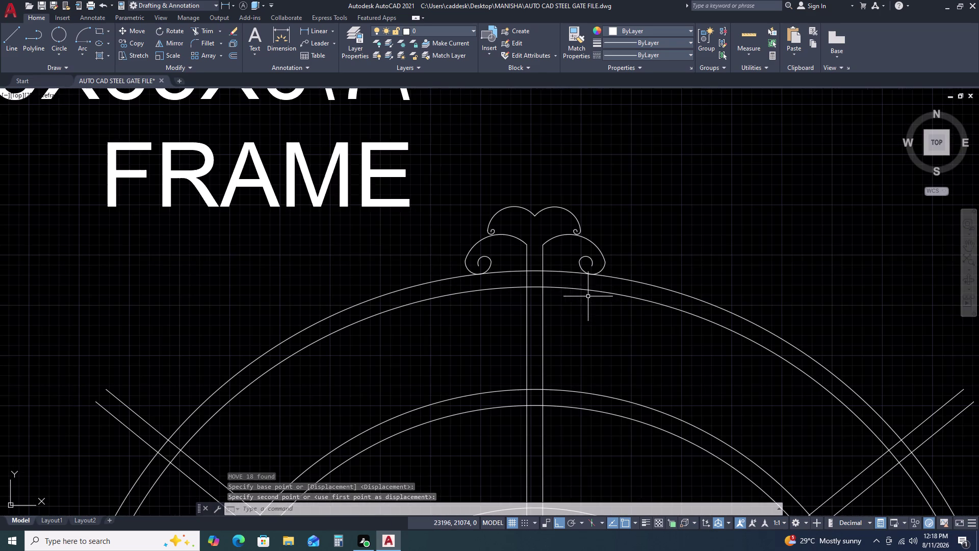
scroll(down, 3)
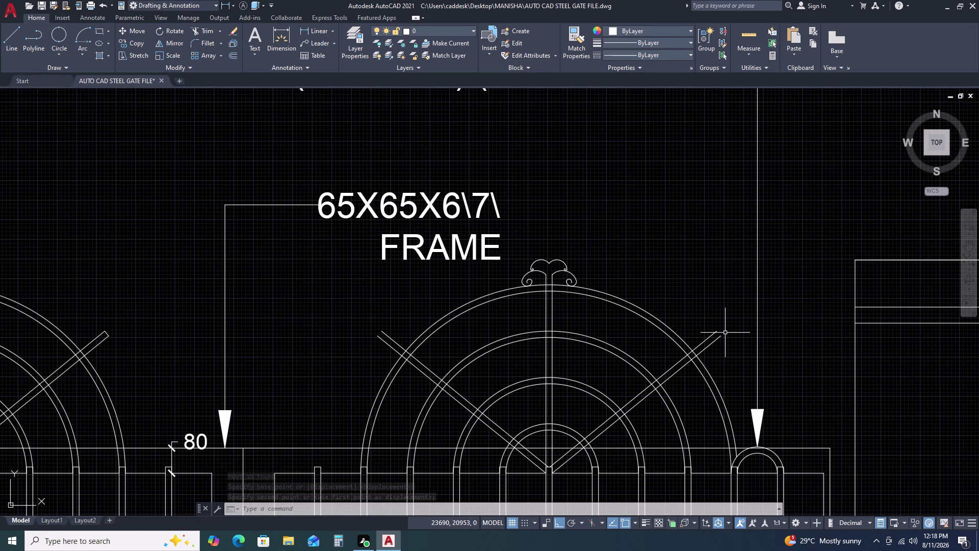
Draw a short line at the right diagonal bar's upper tip.
text(L)
key(space)
click(717, 331)
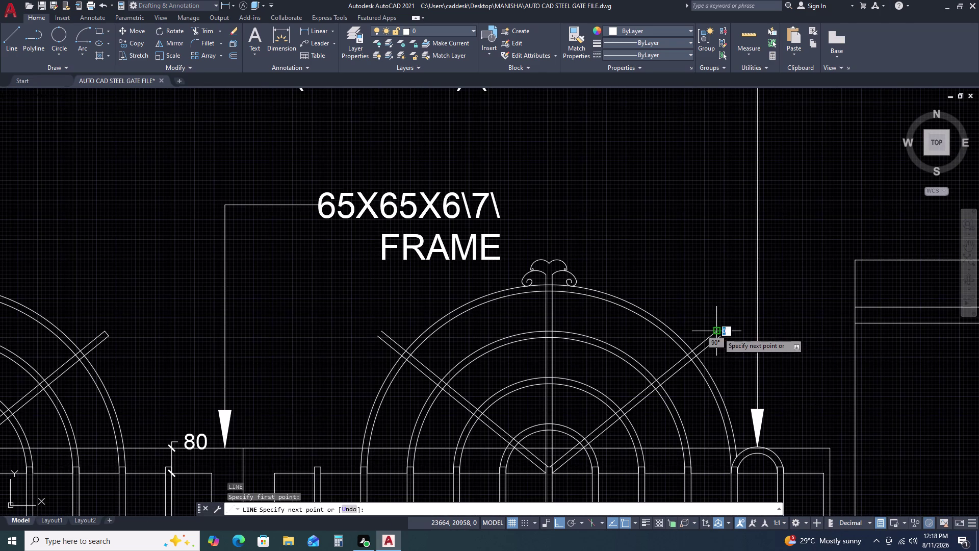
click(722, 337)
key(space)
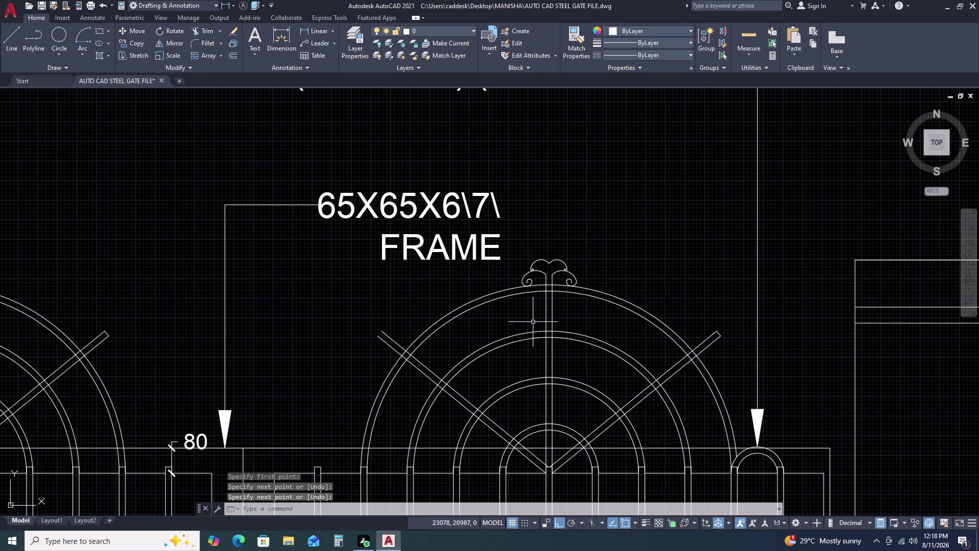
Draw a short line from the left diagonal bar's upper tip.
key(space)
scroll(up, 3)
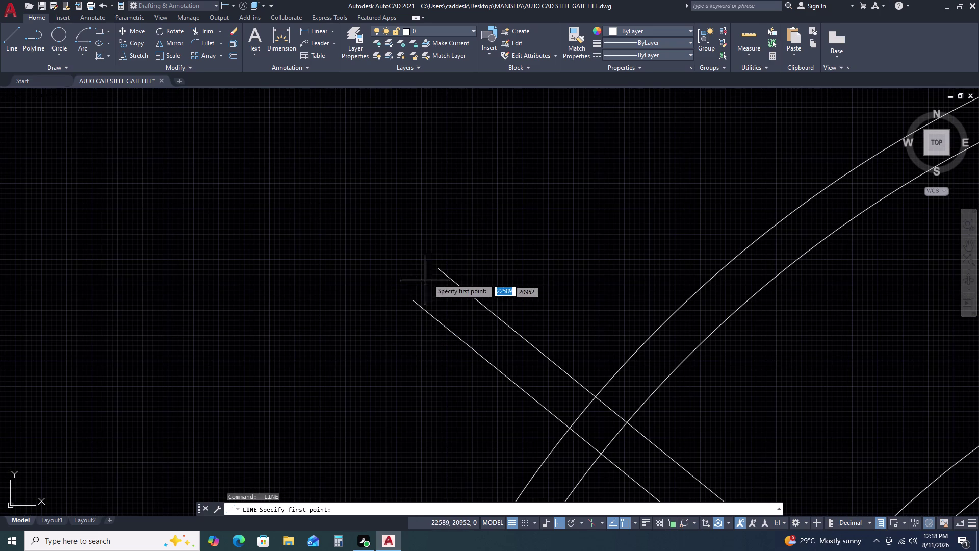
click(438, 269)
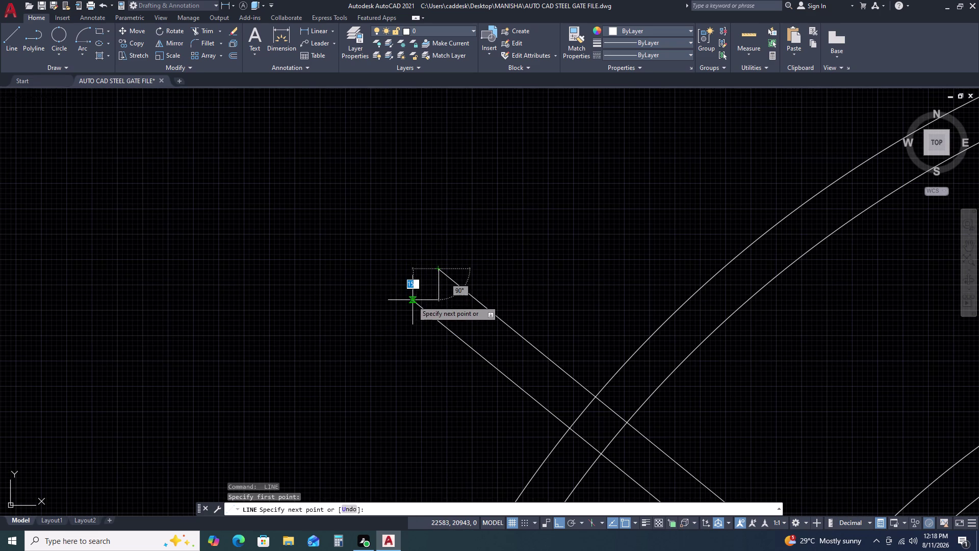
click(413, 300)
key(Escape)
scroll(down, 3)
scroll(down, 3)
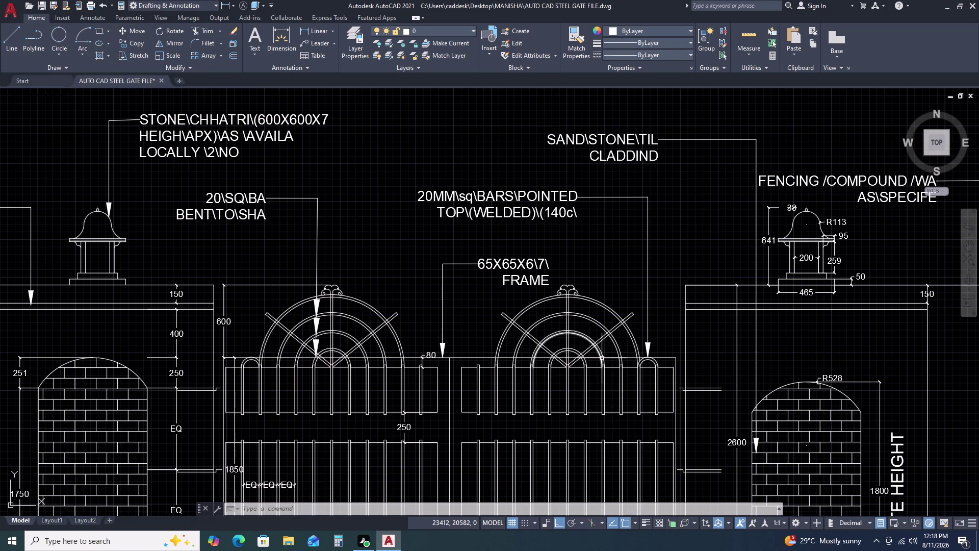
Start Add Leader on the 20MM square bars multileader.
click(317, 45)
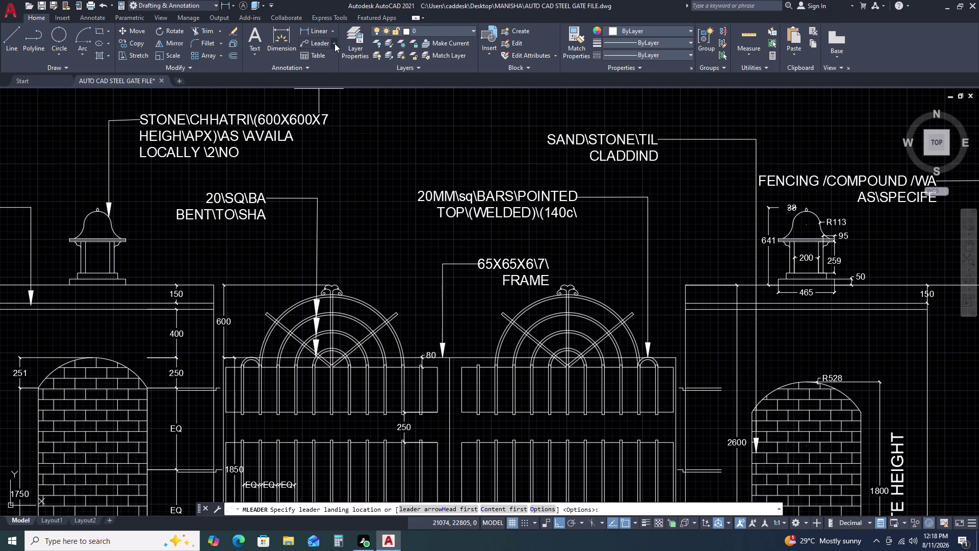
click(335, 44)
click(338, 99)
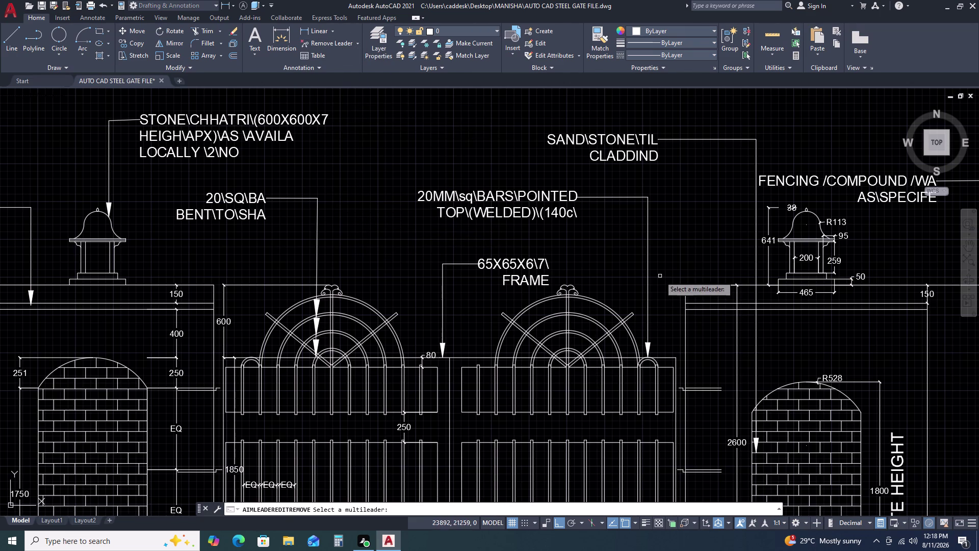
click(649, 292)
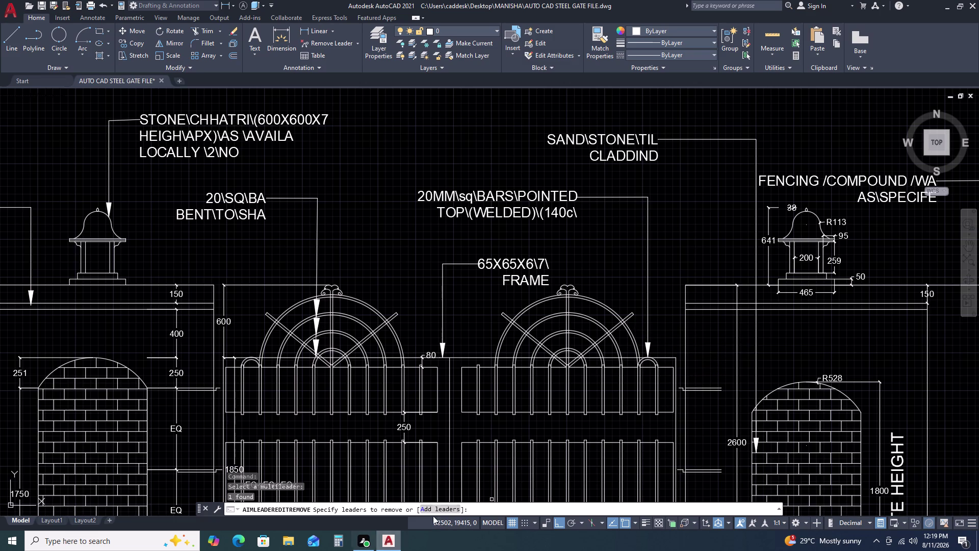
click(447, 509)
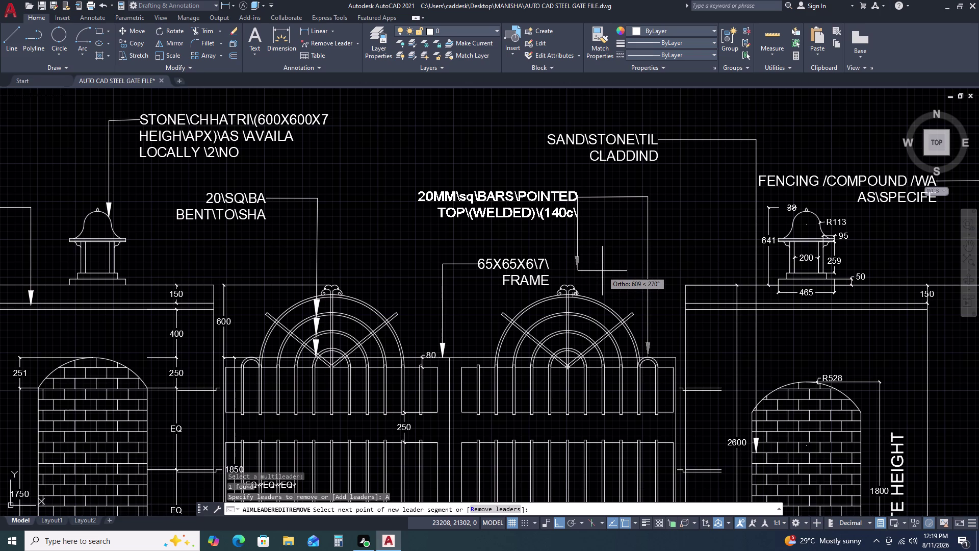
Place the new leader with its arrowhead toward the arch's diagonal bar.
click(618, 314)
scroll(up, 3)
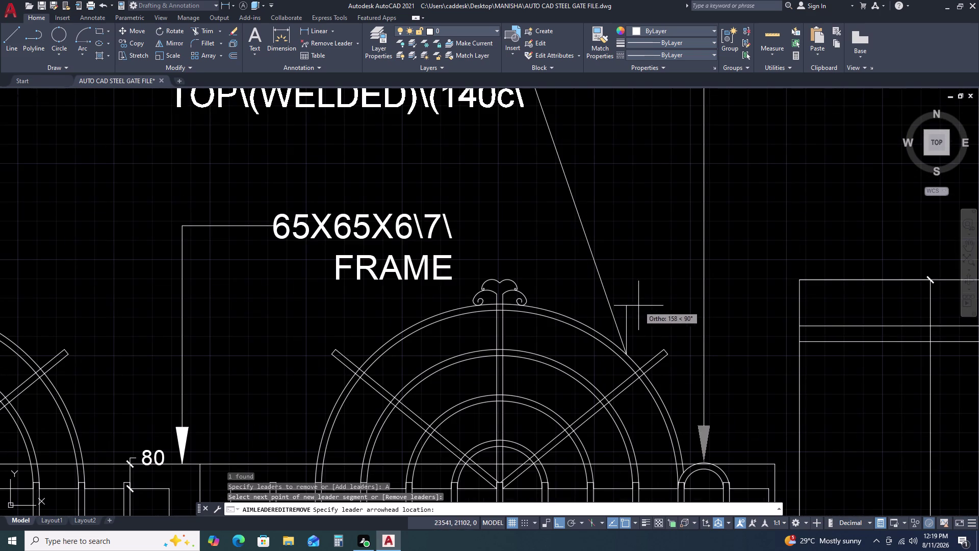
click(615, 352)
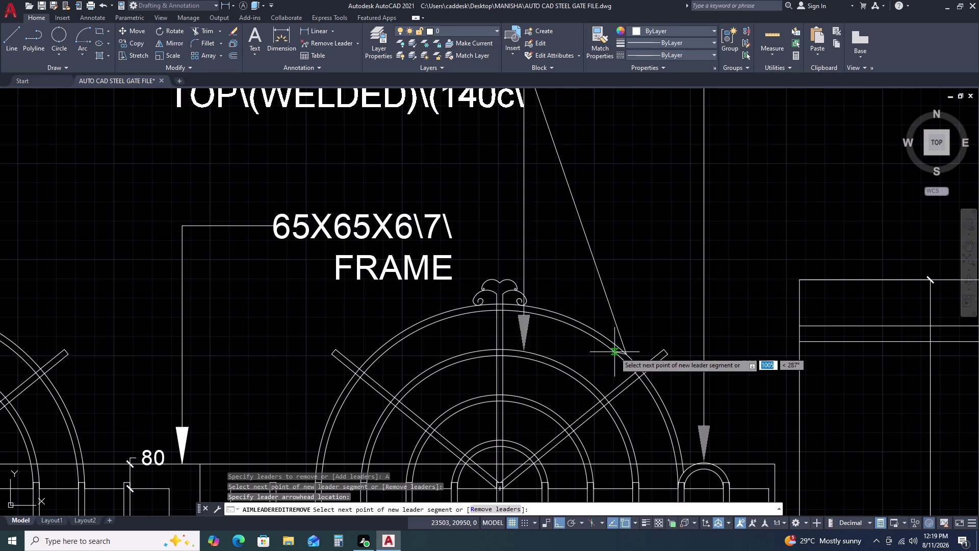
click(580, 356)
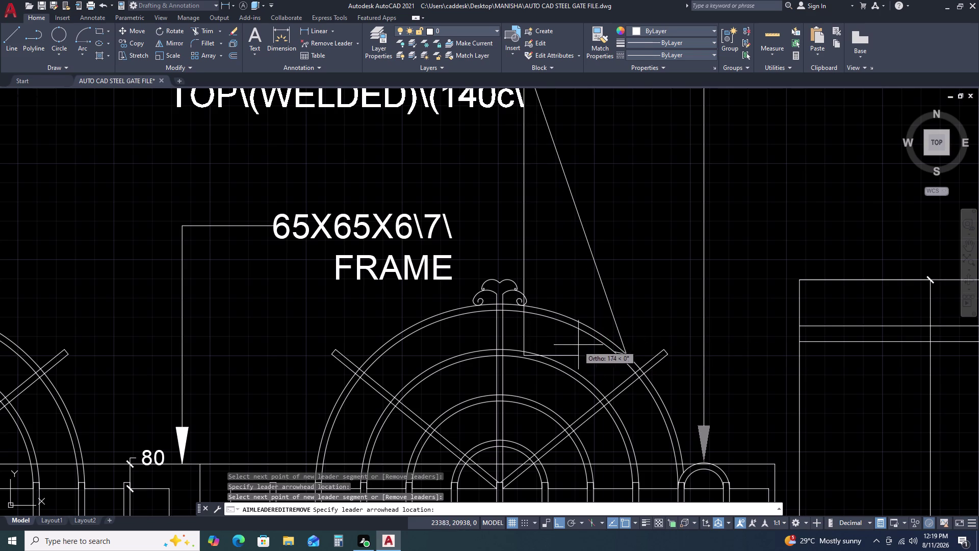
click(598, 355)
key(Escape)
Select the edited label to check it, then clear the selection and undo.
scroll(down, 3)
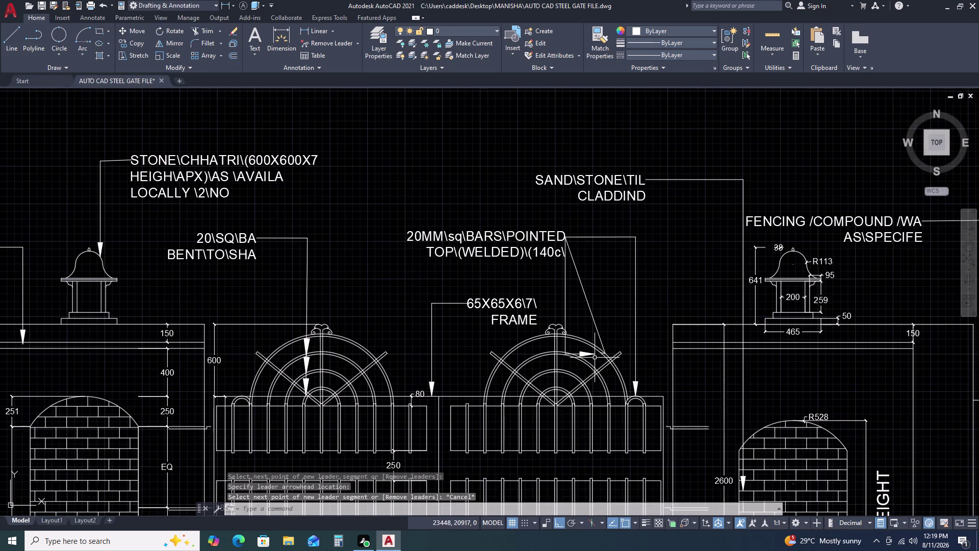
scroll(up, 3)
click(598, 316)
click(580, 326)
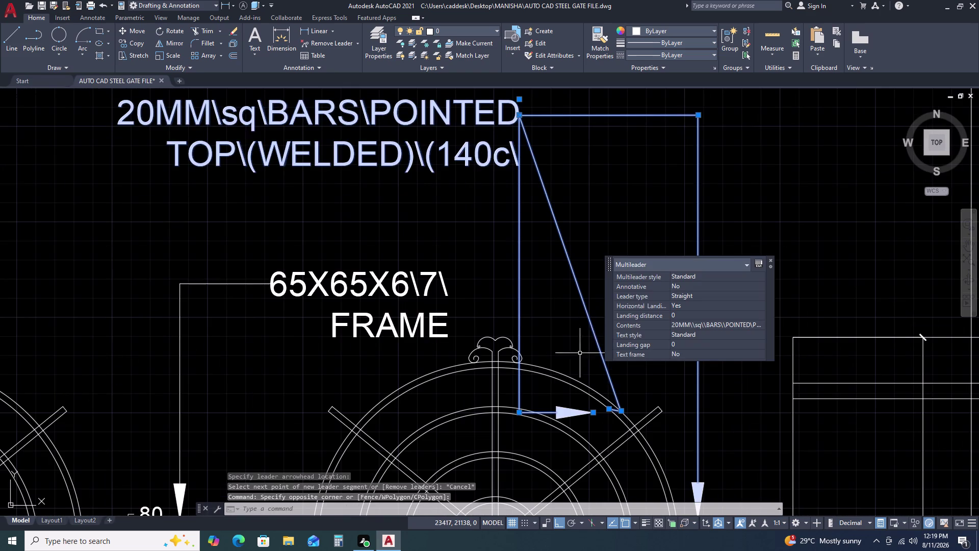
key(Escape)
key(ctrl+z)
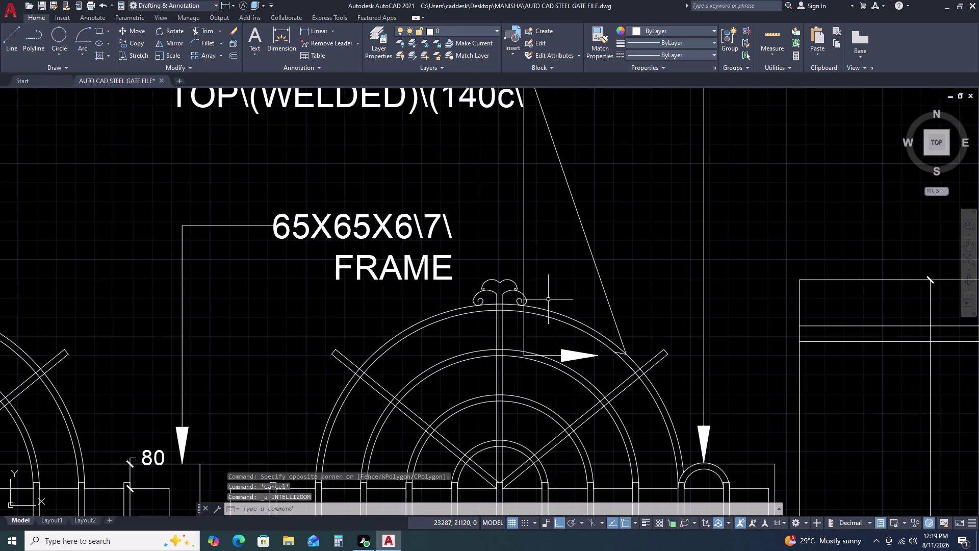
key(ctrl+z)
scroll(down, 3)
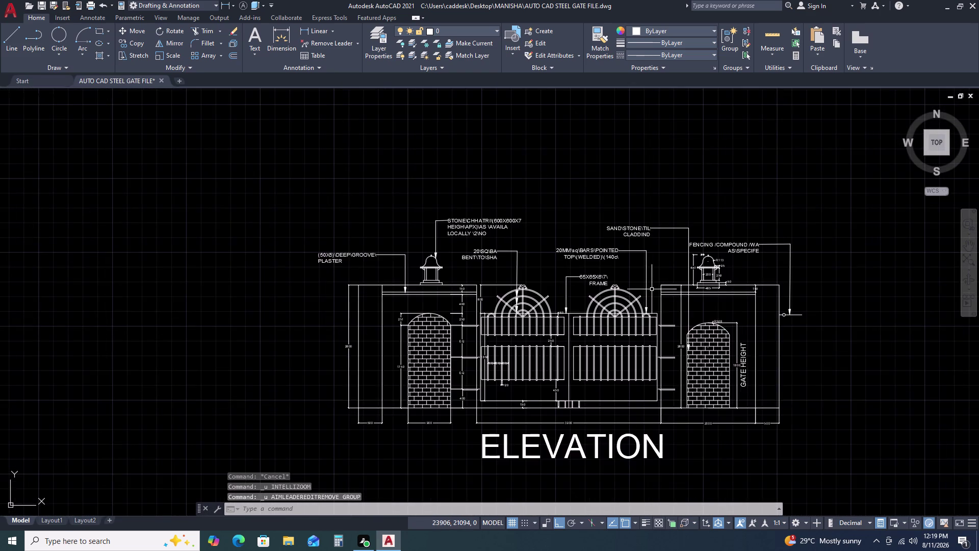
middle_drag(652, 289, 572, 250)
scroll(down, 3)
scroll(up, 3)
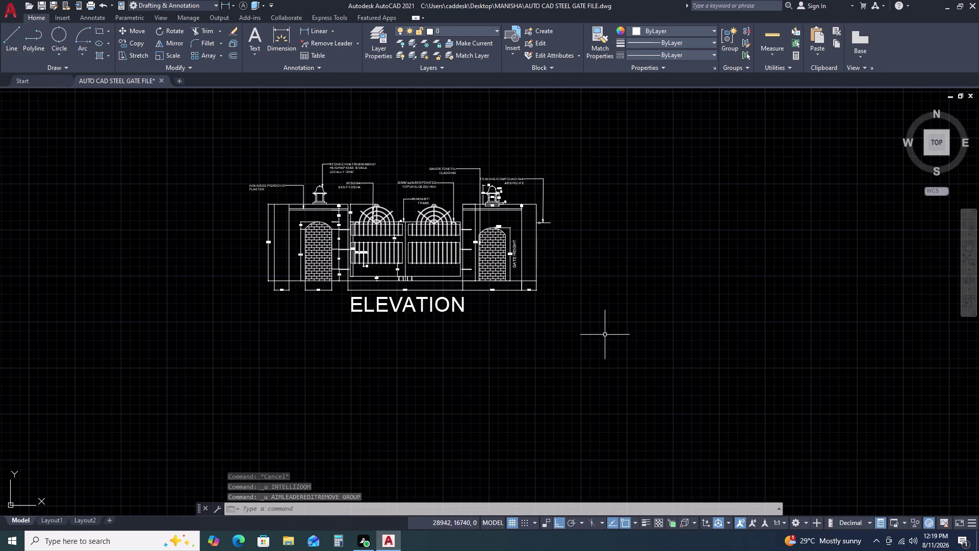
click(333, 45)
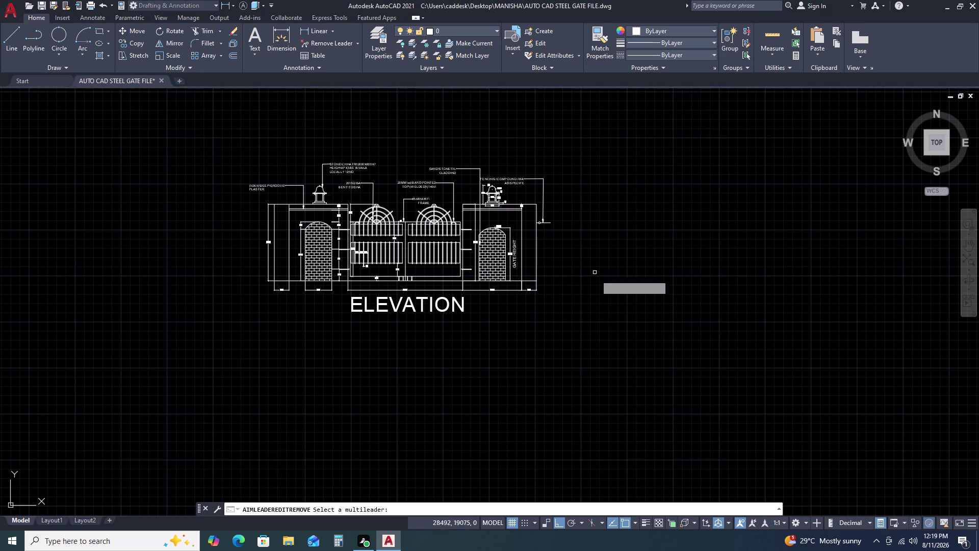
key(Escape)
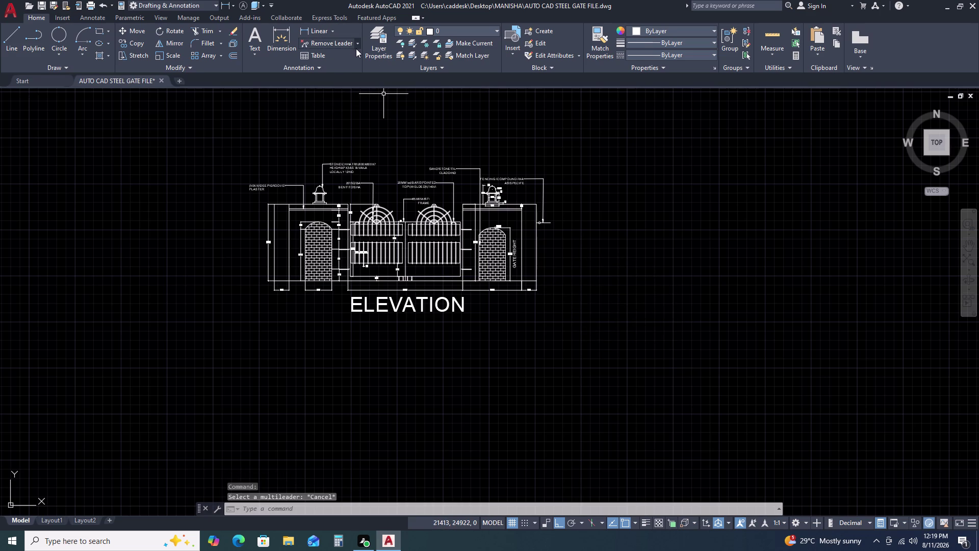
click(358, 46)
click(347, 84)
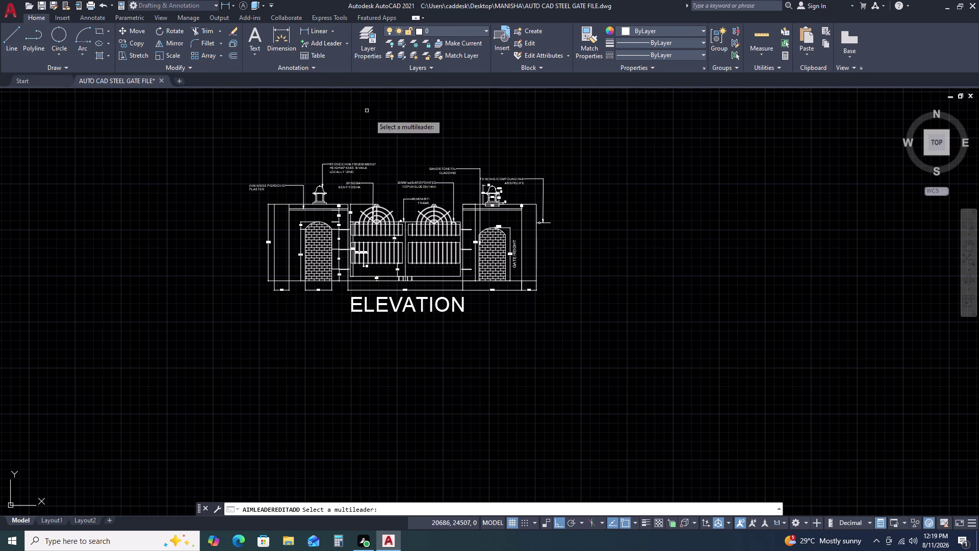
click(544, 199)
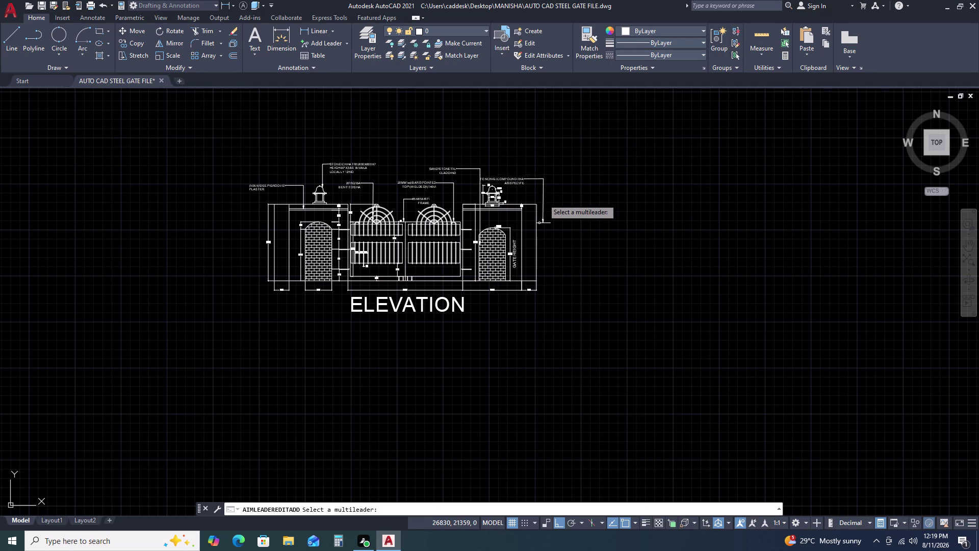
scroll(up, 3)
key(Escape)
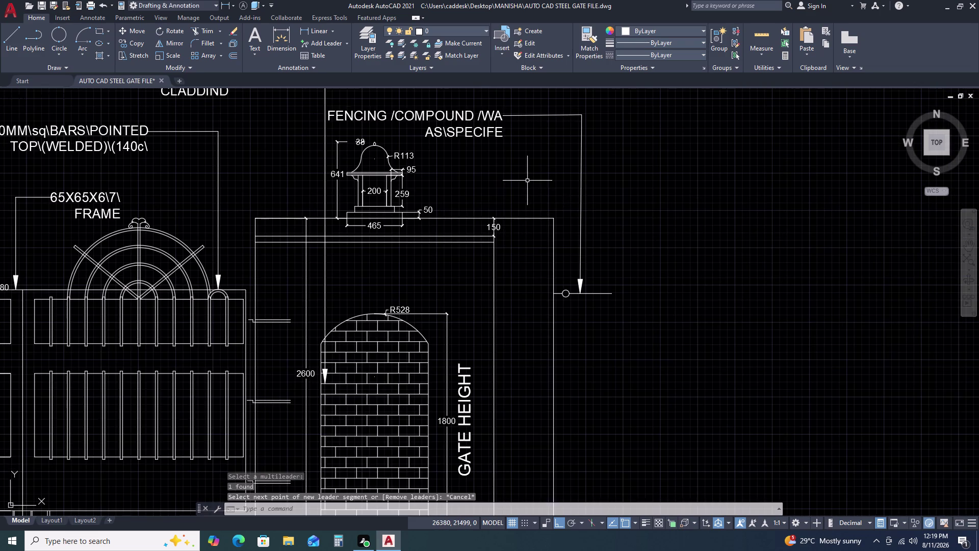
scroll(down, 3)
key(space)
scroll(up, 3)
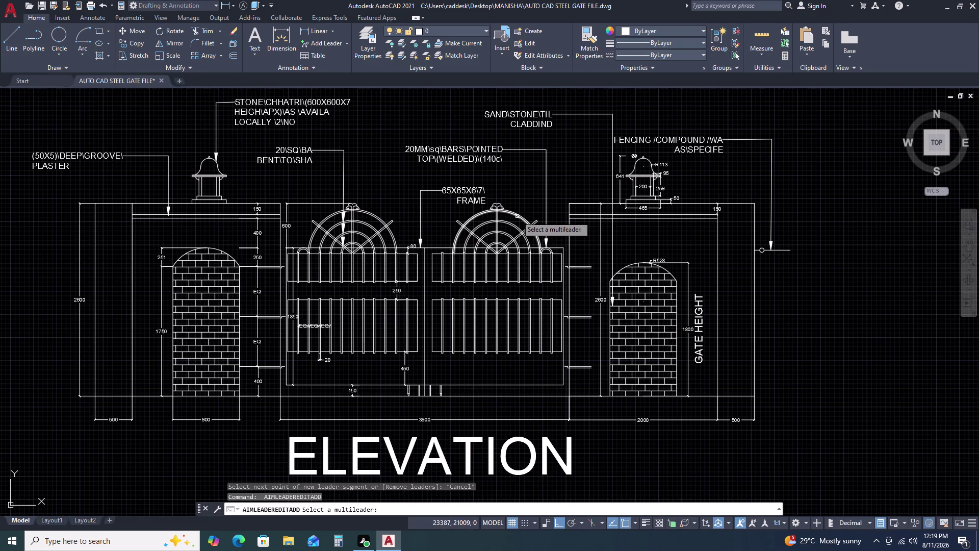
click(547, 203)
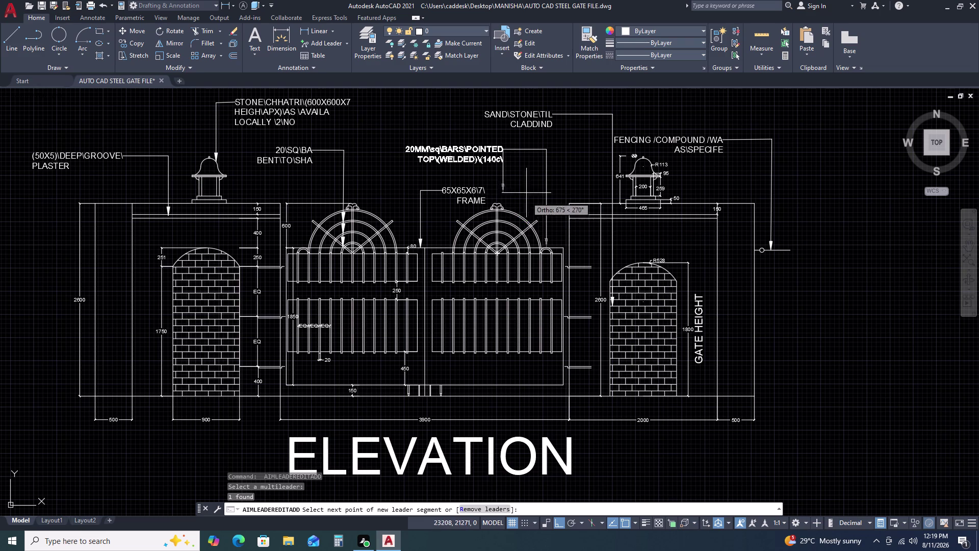
scroll(up, 3)
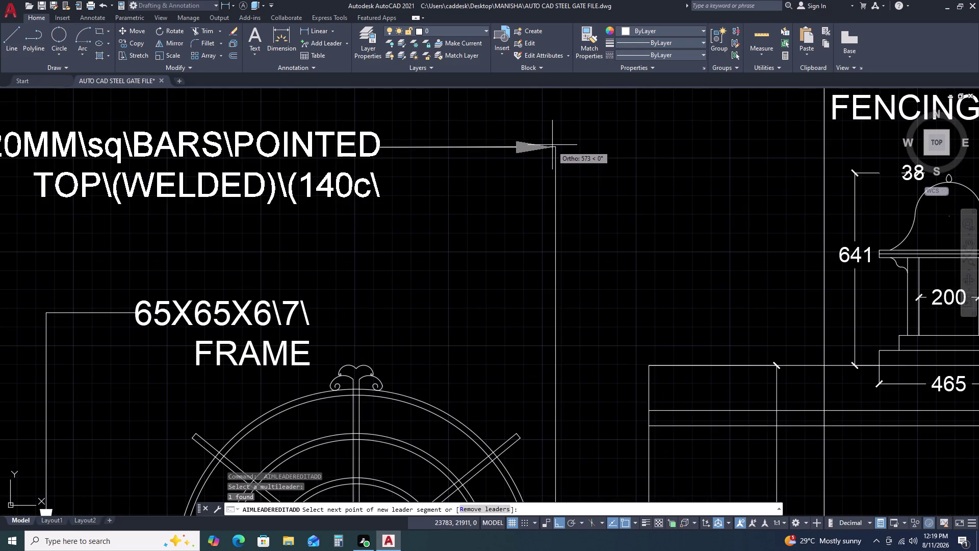
click(558, 149)
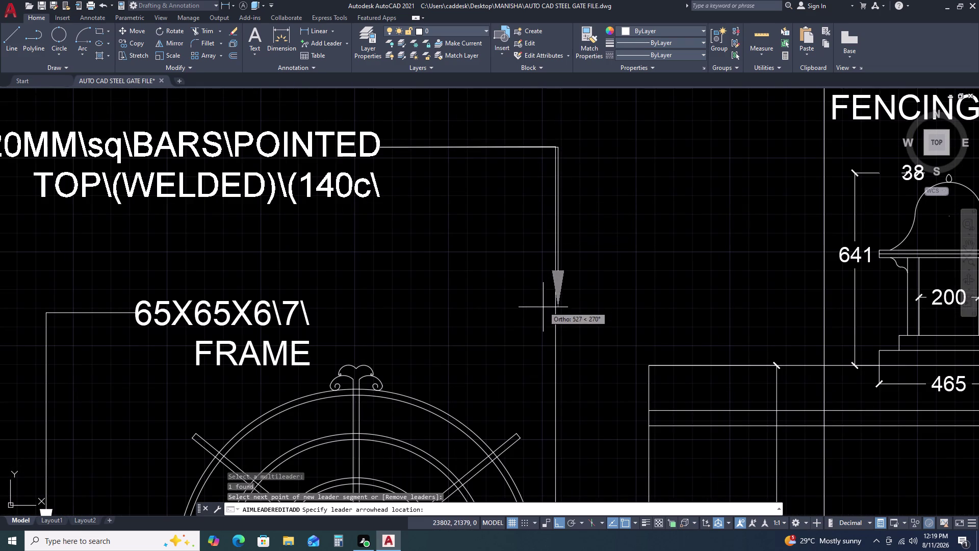
scroll(down, 3)
scroll(up, 3)
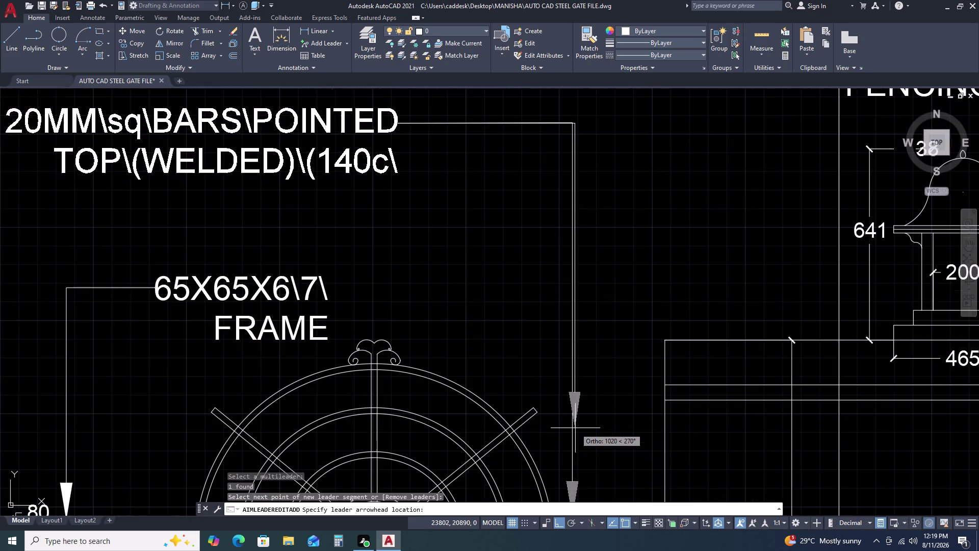
click(574, 421)
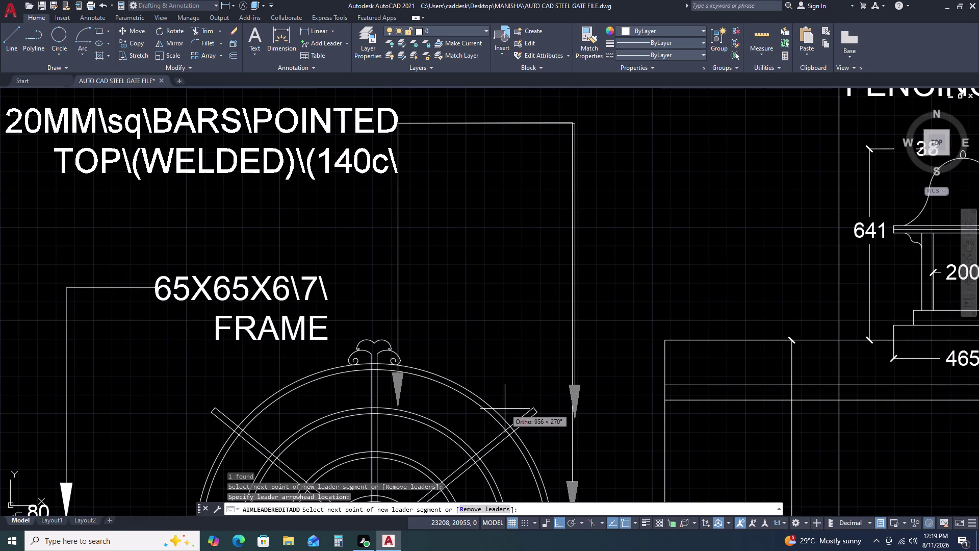
click(500, 409)
key(Escape)
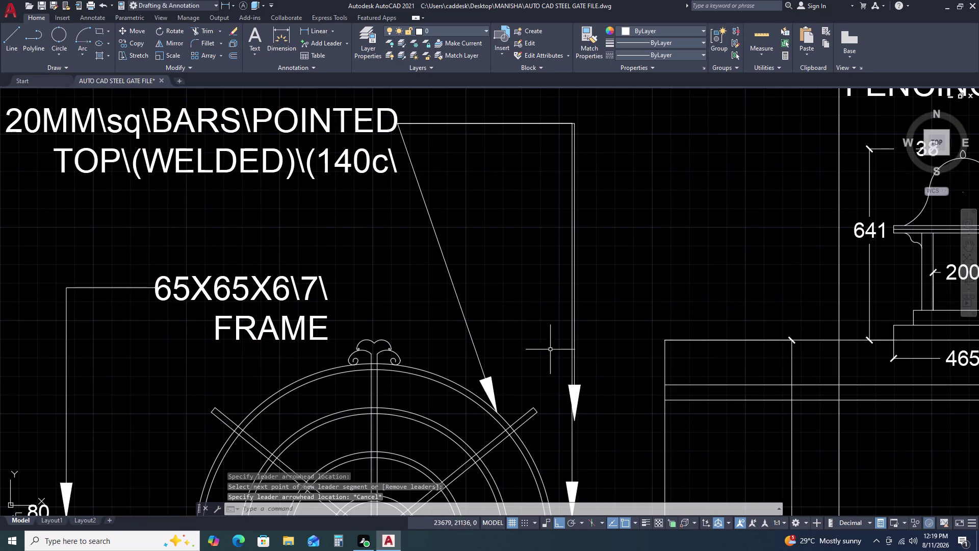
click(579, 388)
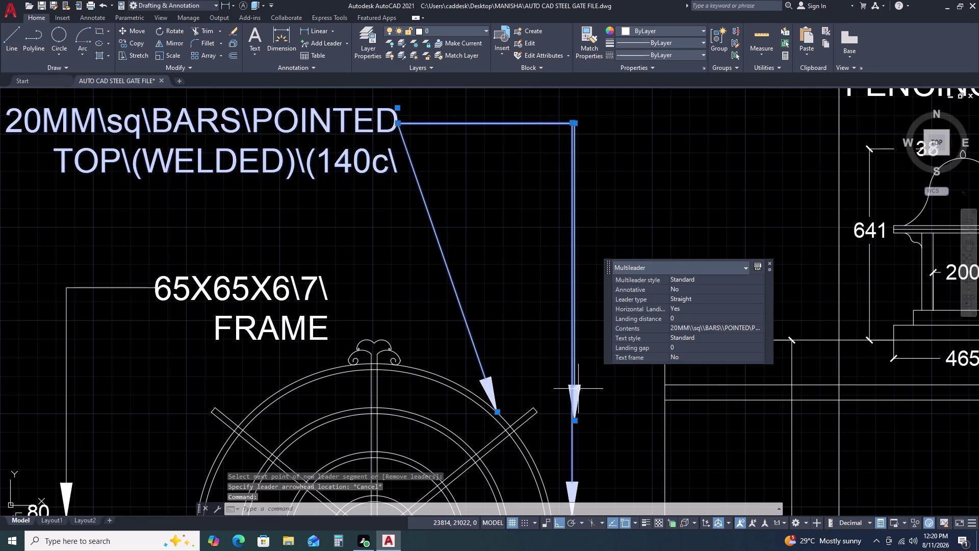
scroll(down, 3)
key(Escape)
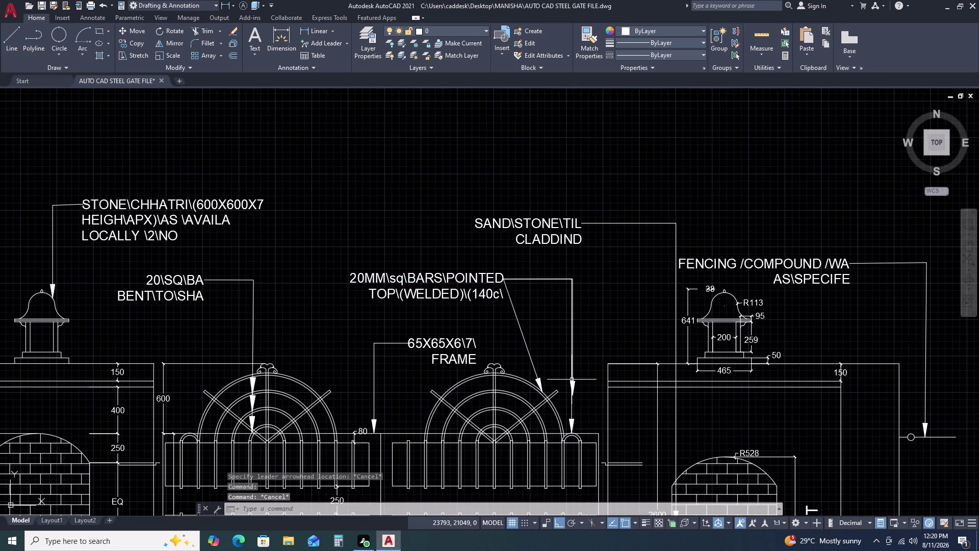
key(ctrl+z)
key(ctrl+z)
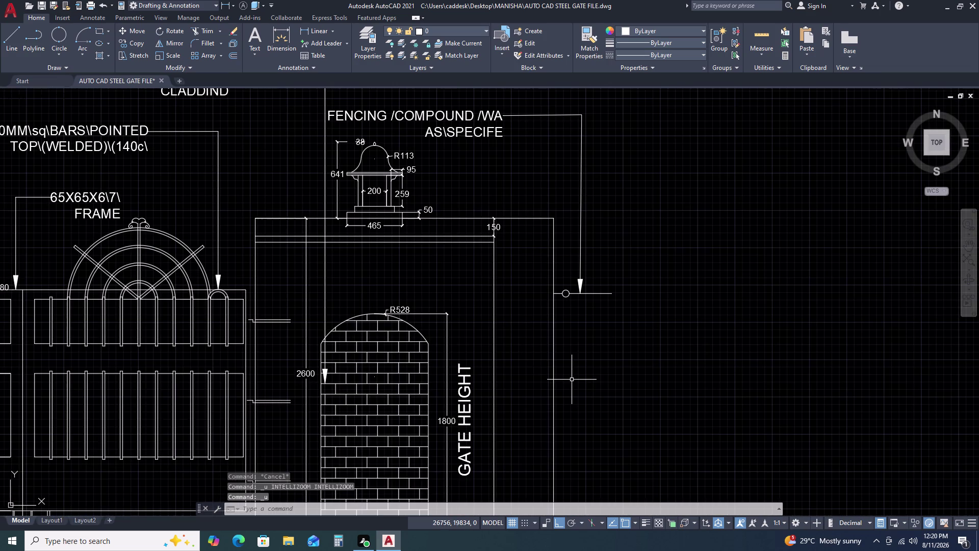
scroll(down, 3)
scroll(up, 3)
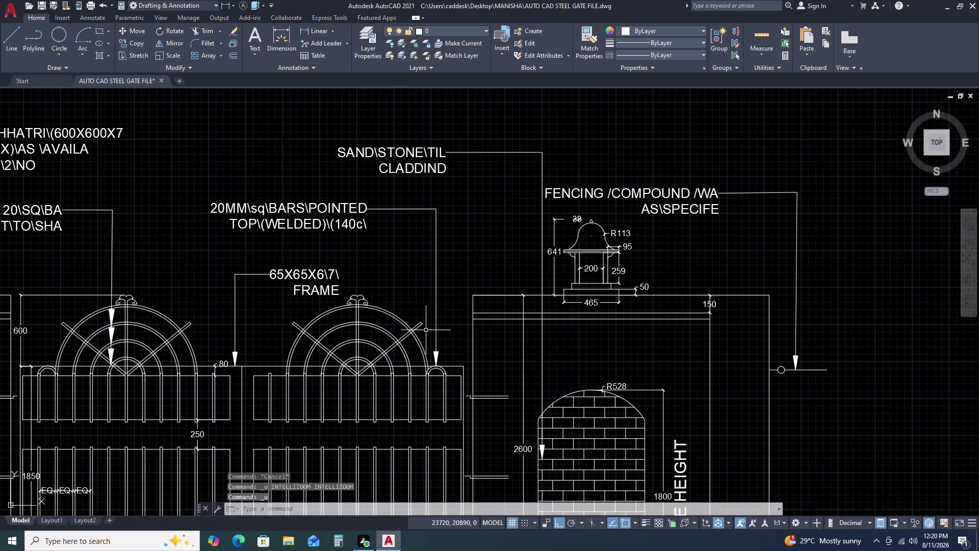
middle_drag(470, 329, 534, 325)
middle_click(561, 325)
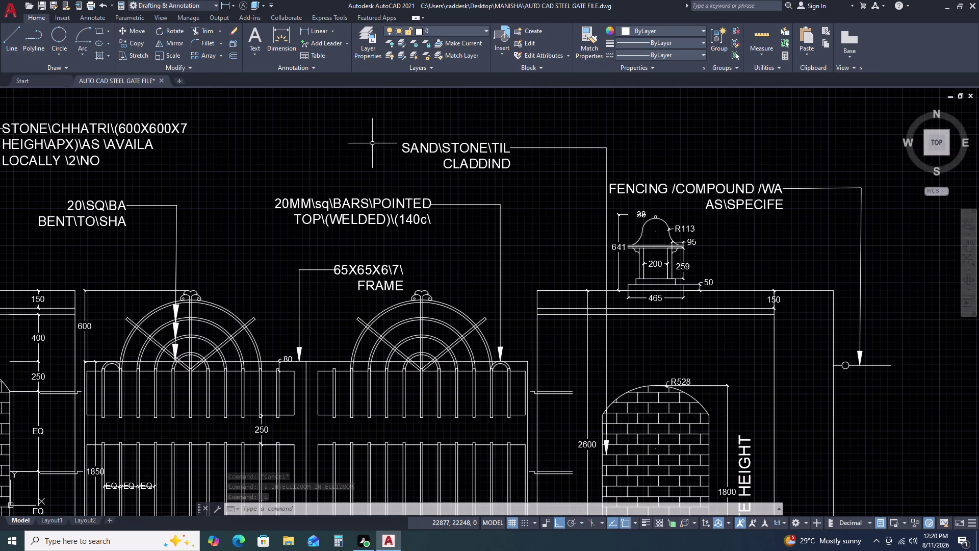
click(317, 42)
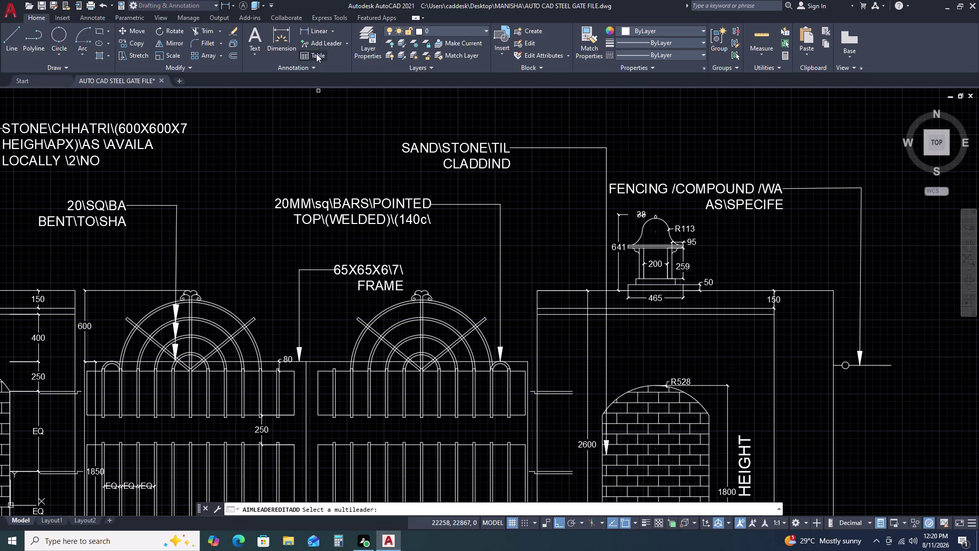
click(344, 47)
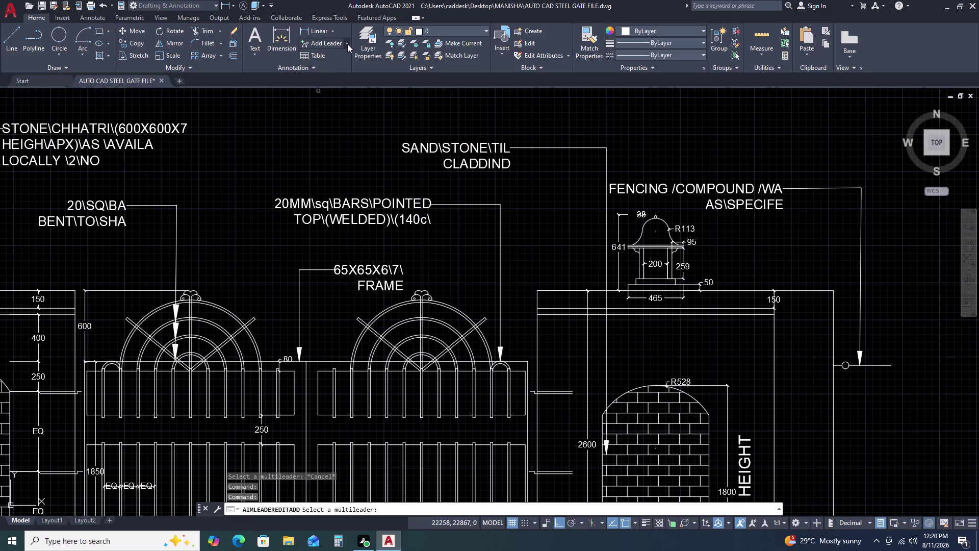
click(348, 44)
Begin a multileader at the right arch ornament, then cancel the faulty attempt.
click(340, 60)
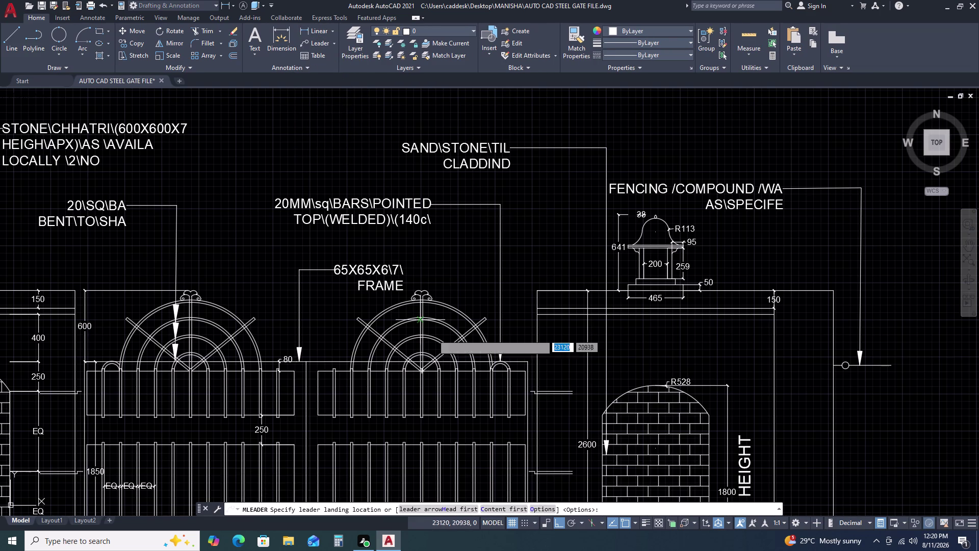
scroll(up, 3)
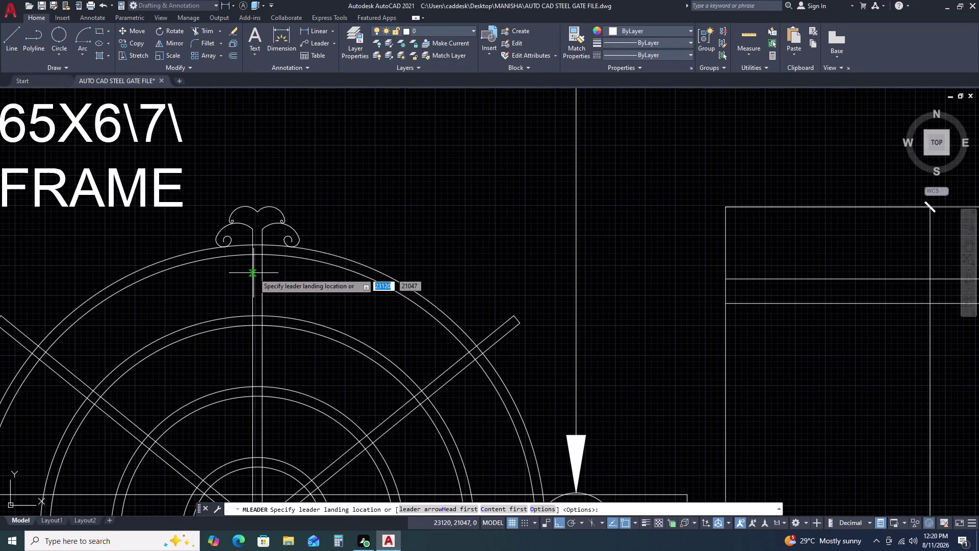
click(262, 283)
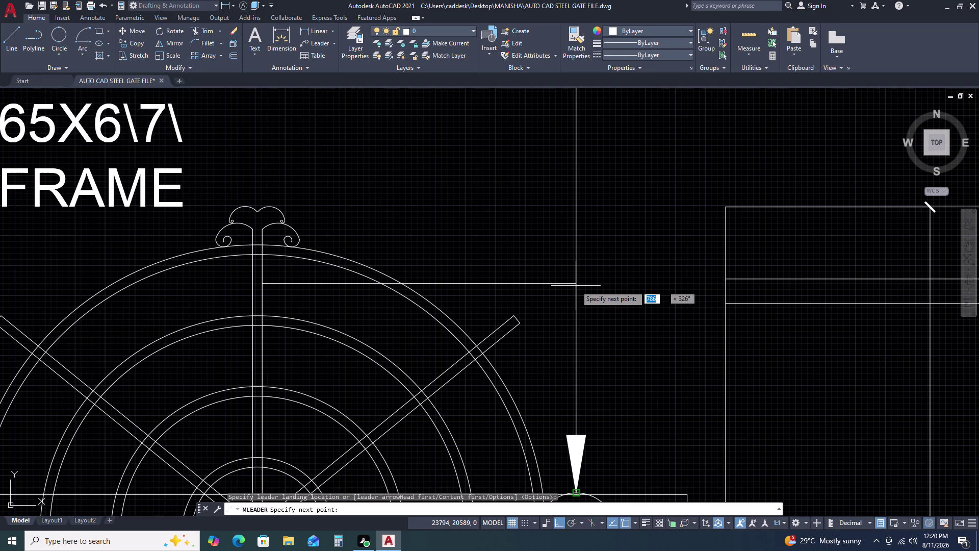
click(576, 285)
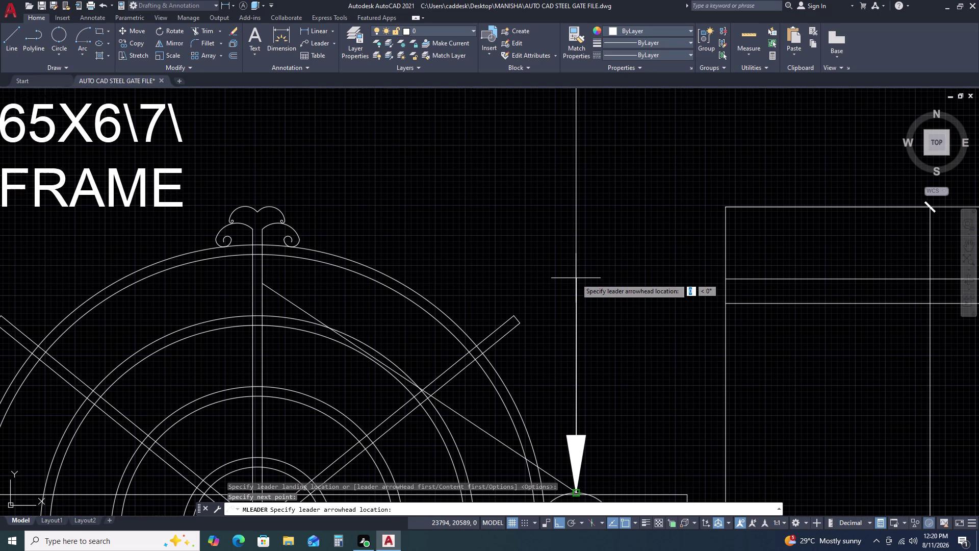
key(ctrl+z)
key(ctrl+z)
key(ctrl+z)
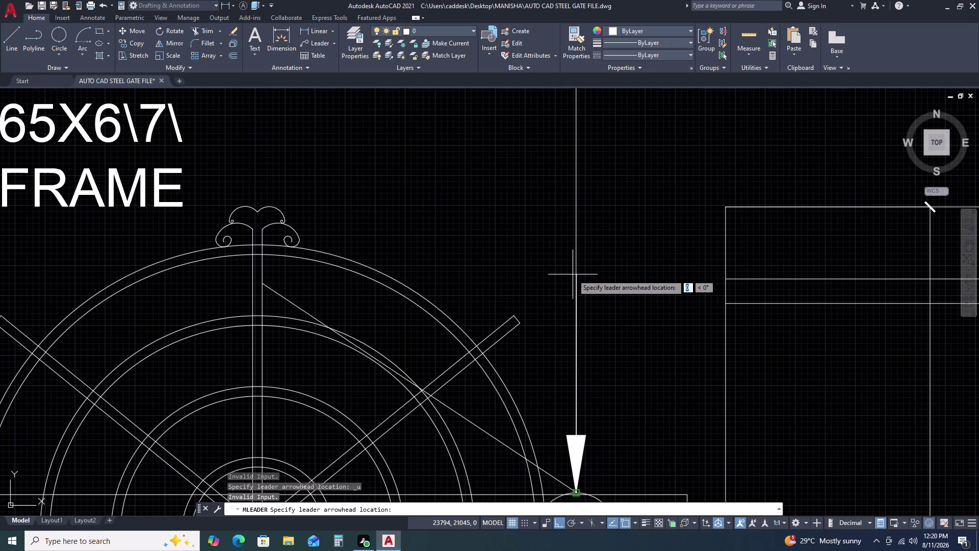
key(Escape)
Draw a text-free multileader from the ornament stem extending right.
key(space)
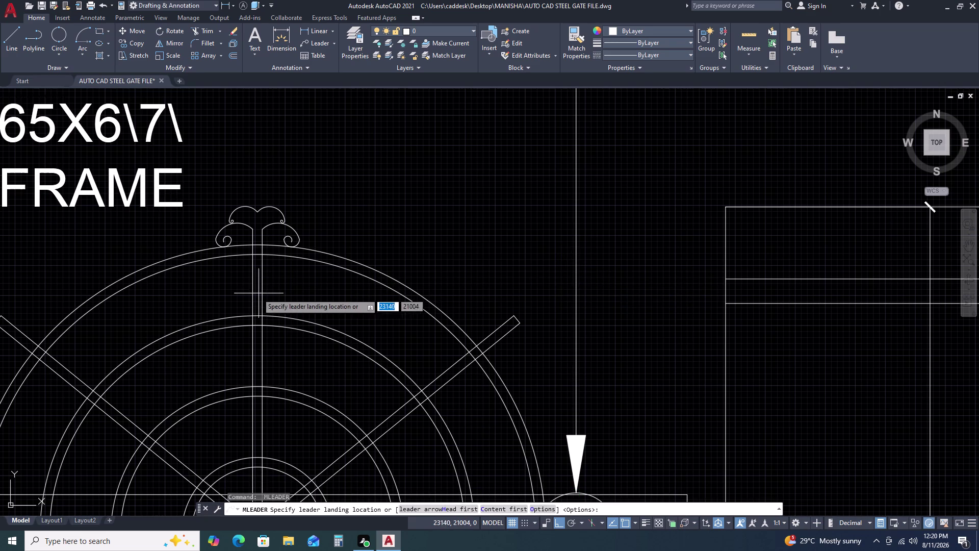
scroll(up, 3)
click(294, 252)
scroll(down, 3)
click(601, 259)
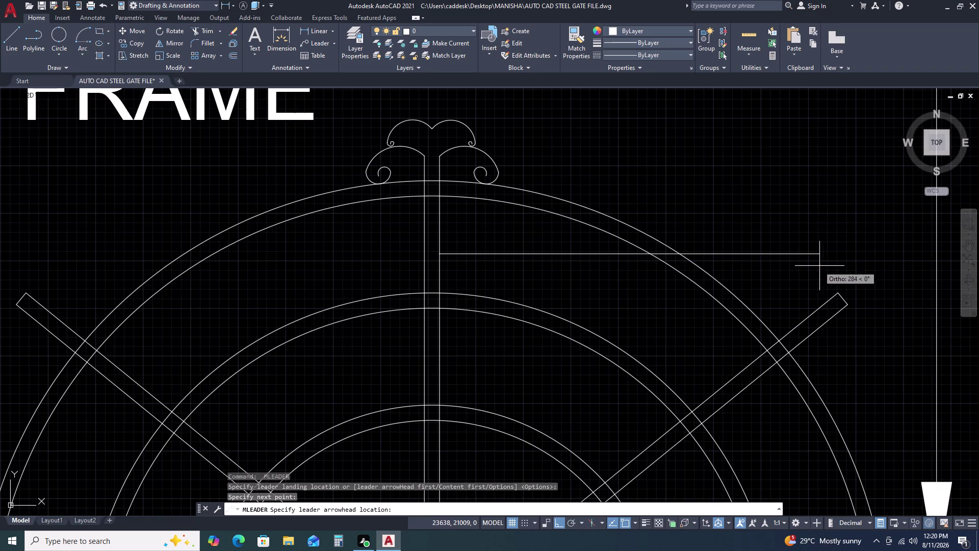
click(831, 267)
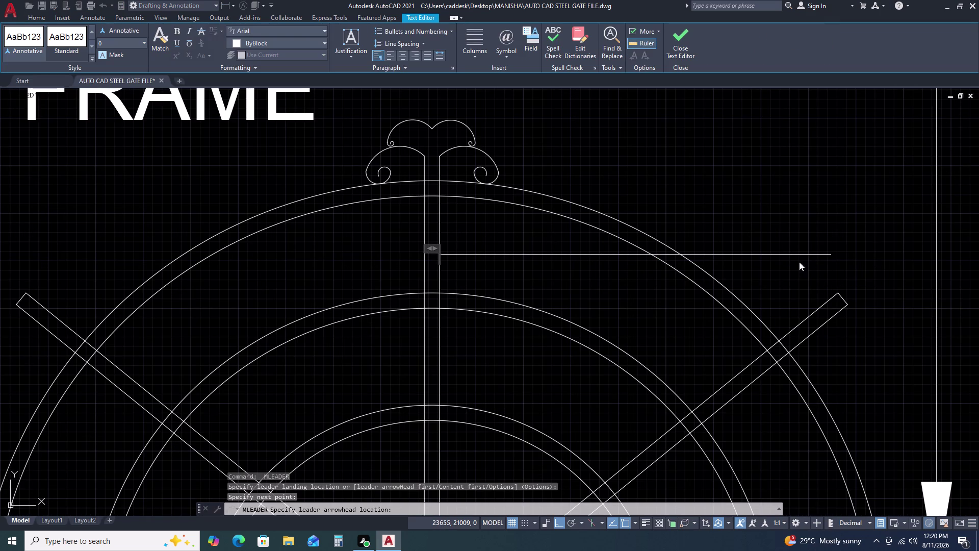
key(Escape)
scroll(down, 3)
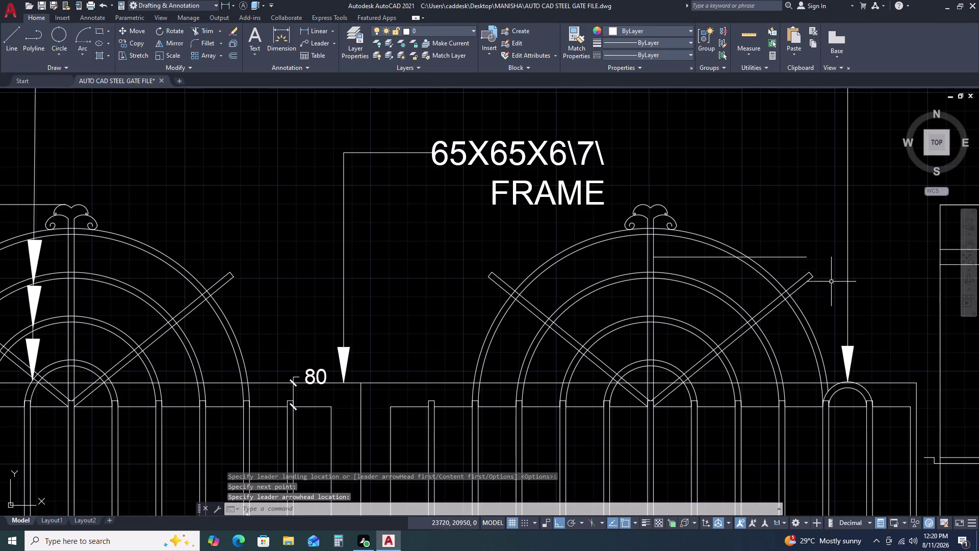
Start Match Properties (MA) near the arch top, then cancel it.
text(MA)
key(space)
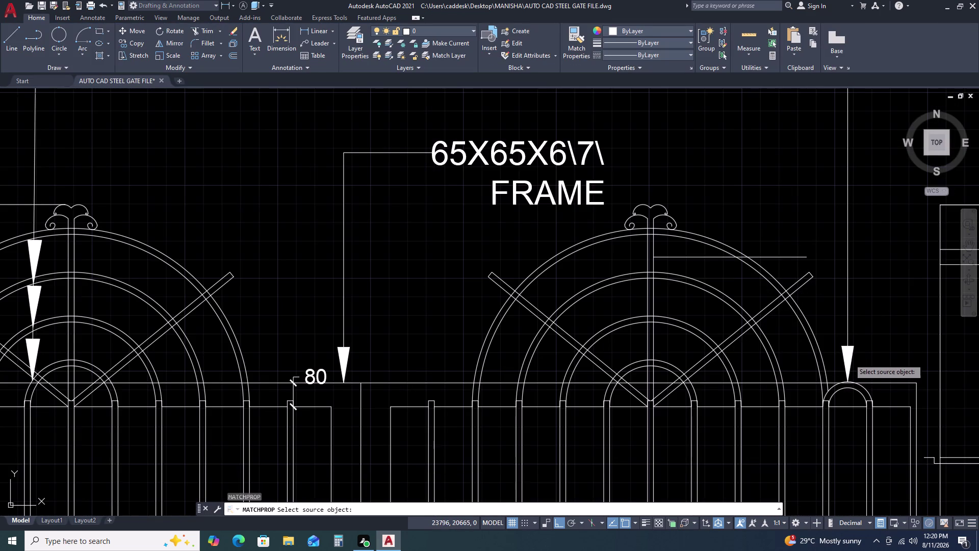
click(850, 359)
click(846, 352)
click(841, 346)
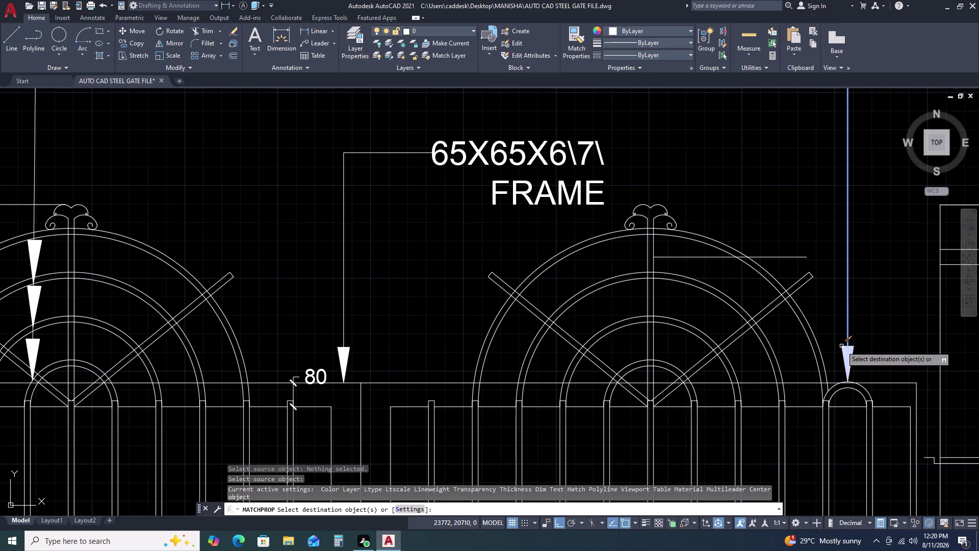
click(800, 258)
key(Escape)
scroll(up, 3)
middle_drag(797, 264, 718, 263)
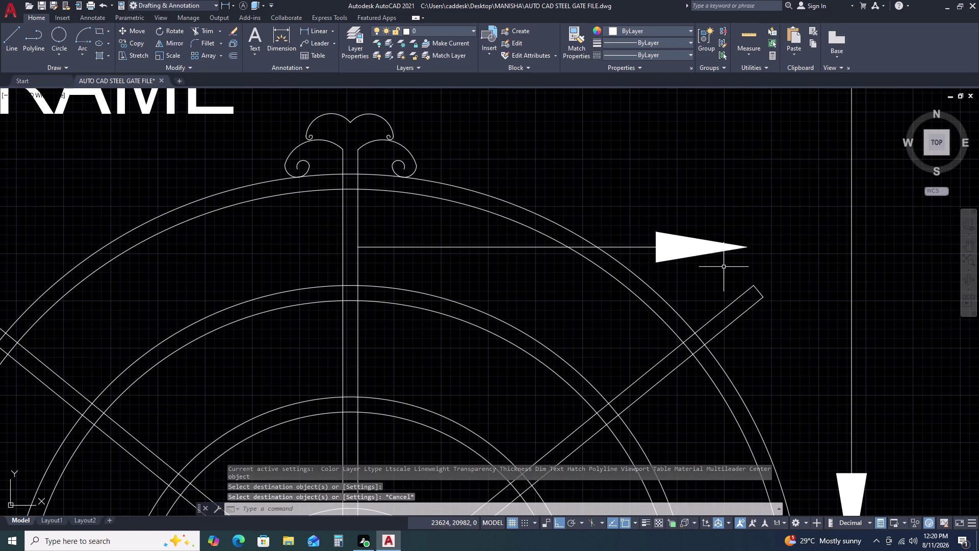
Rotate the horizontal arrow leader 180° about its tip to point left.
click(724, 267)
click(692, 208)
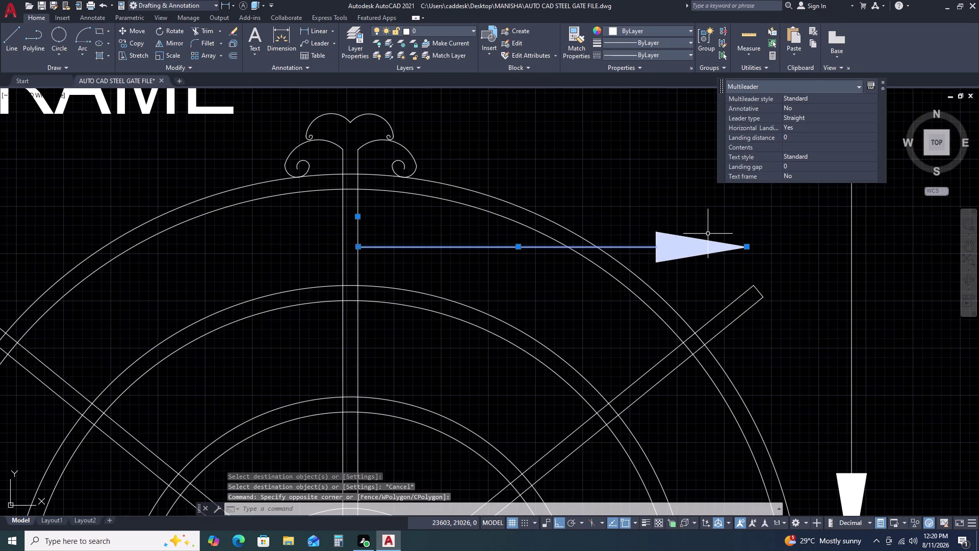
text(RO)
key(space)
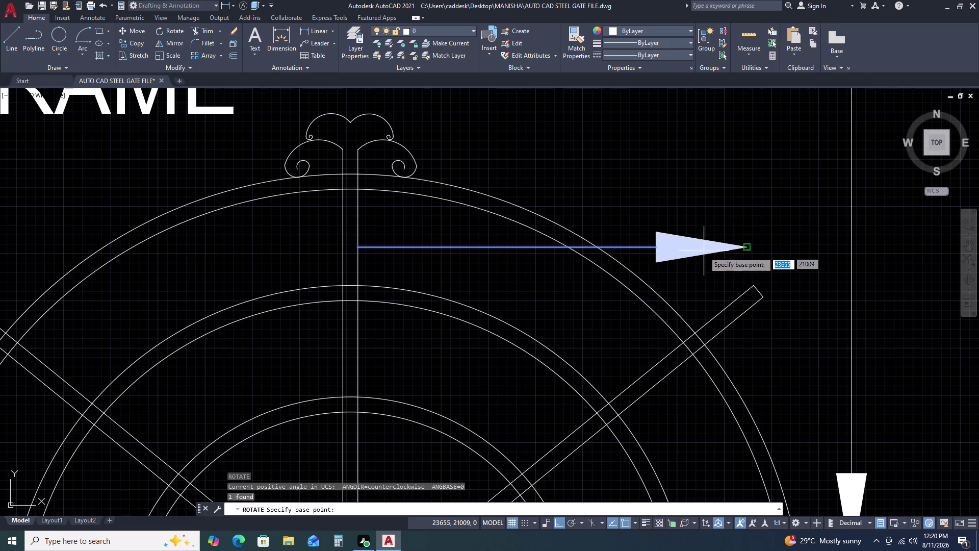
click(749, 247)
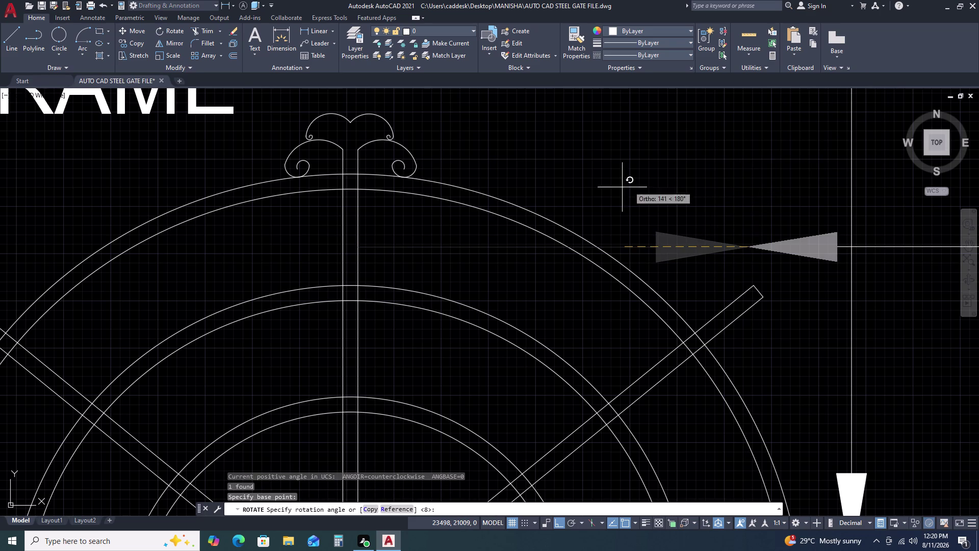
click(579, 211)
Move the flipped leader so its arrow tip sits on the central bar.
drag(807, 278, 804, 265)
click(782, 223)
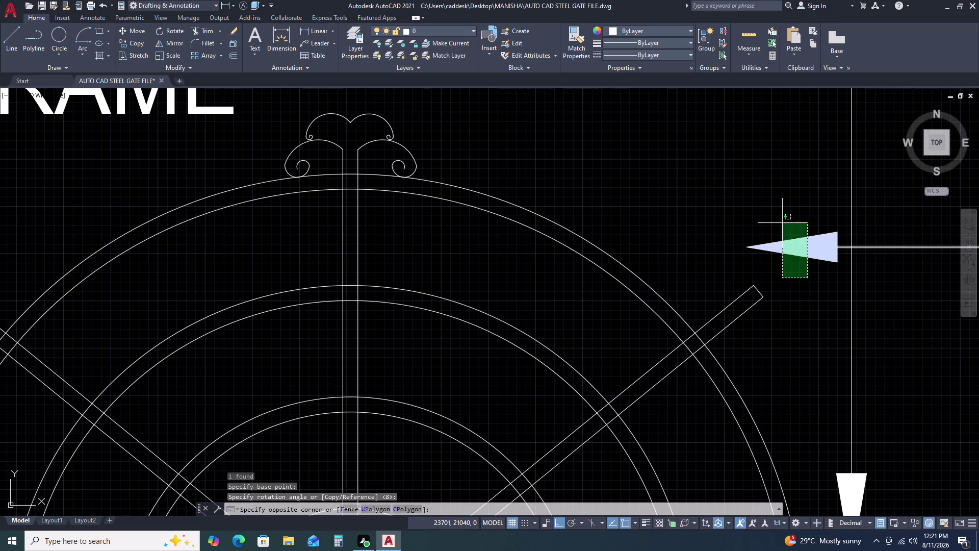
key(m)
key(space)
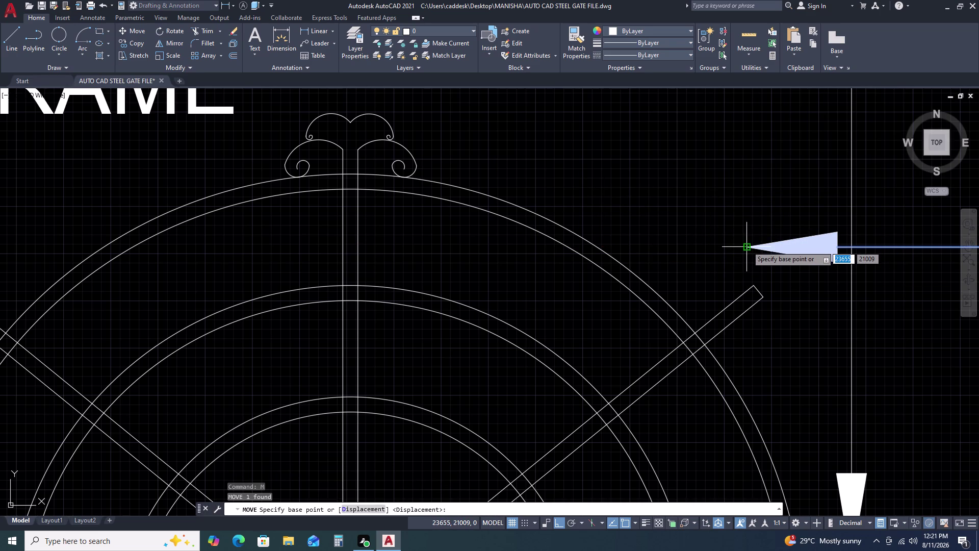
click(747, 246)
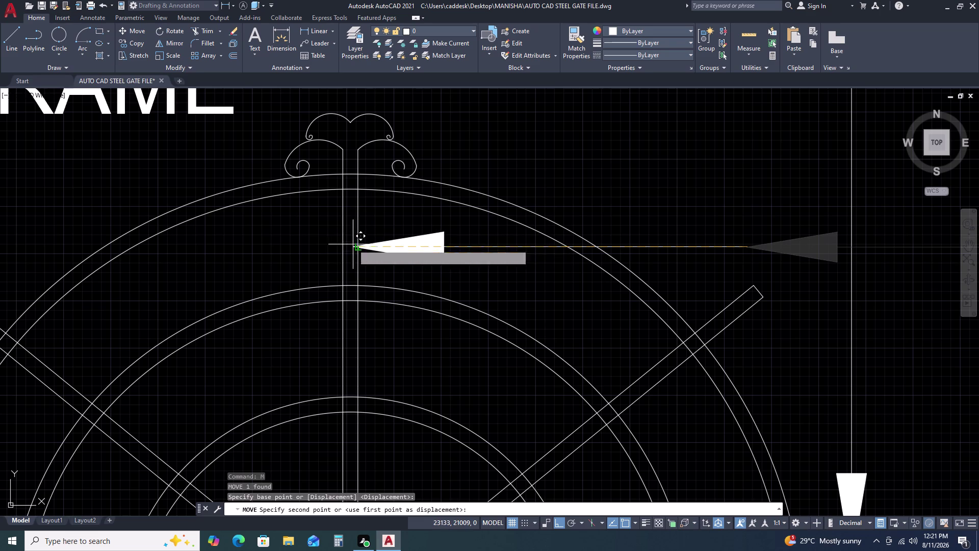
click(357, 247)
scroll(down, 3)
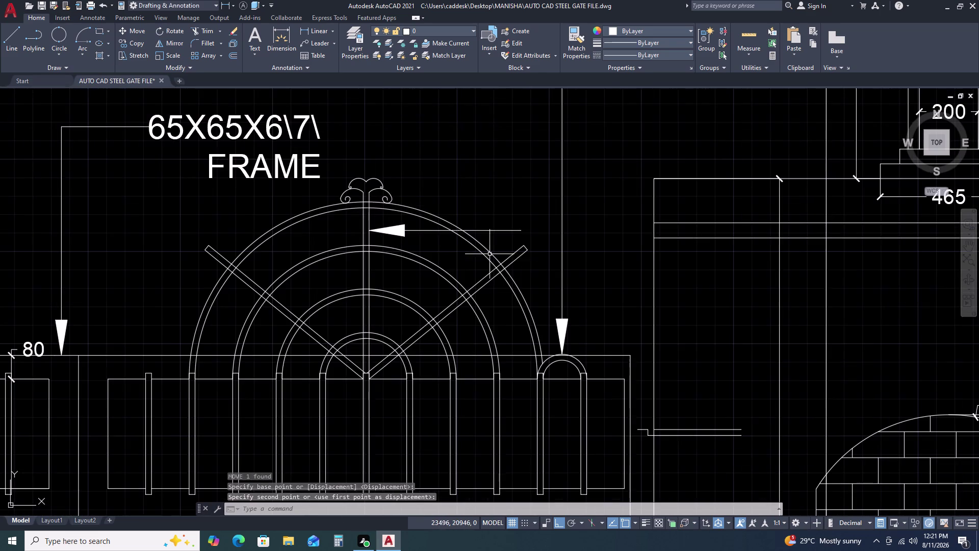
key(Escape)
Stretch the leader tail to the vertical line, then reselect the leader for copying.
scroll(up, 3)
click(519, 243)
click(511, 209)
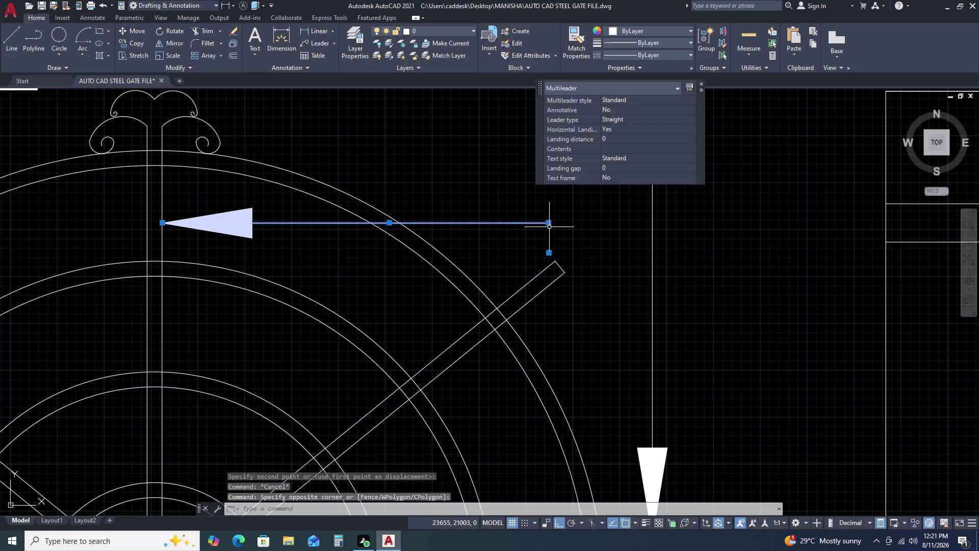
click(550, 224)
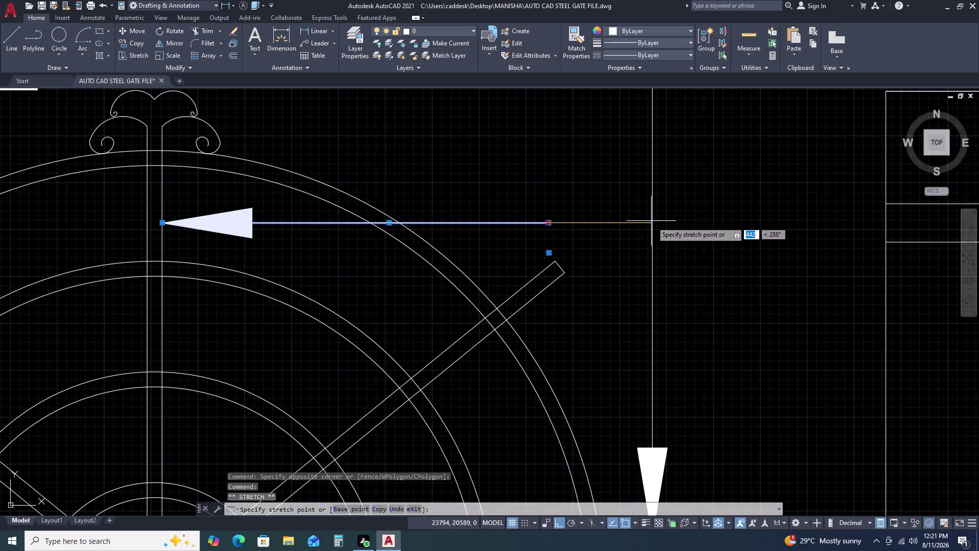
click(653, 223)
key(Escape)
scroll(down, 3)
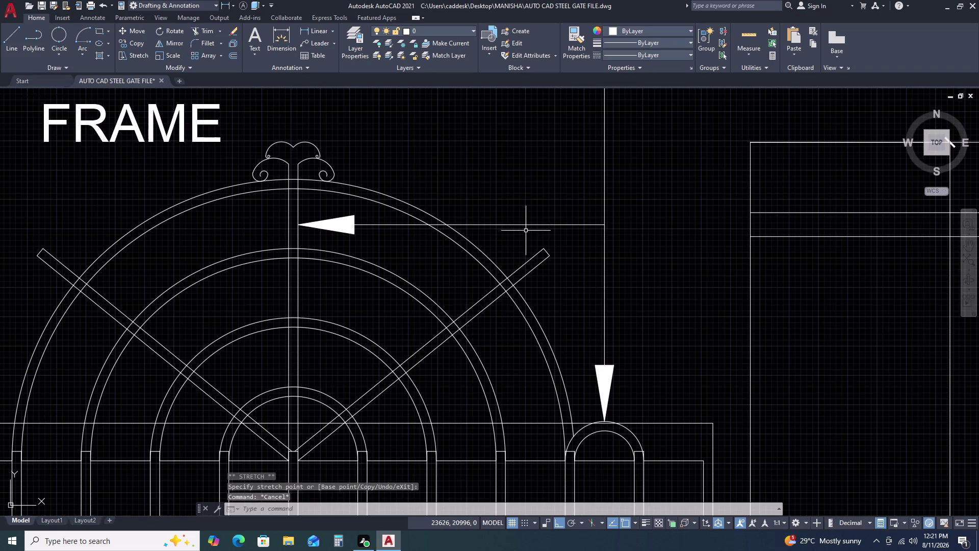
click(526, 231)
click(523, 217)
Copy the left-pointing leader down onto the lower part of the central bar.
key(c)
text(O)
key(space)
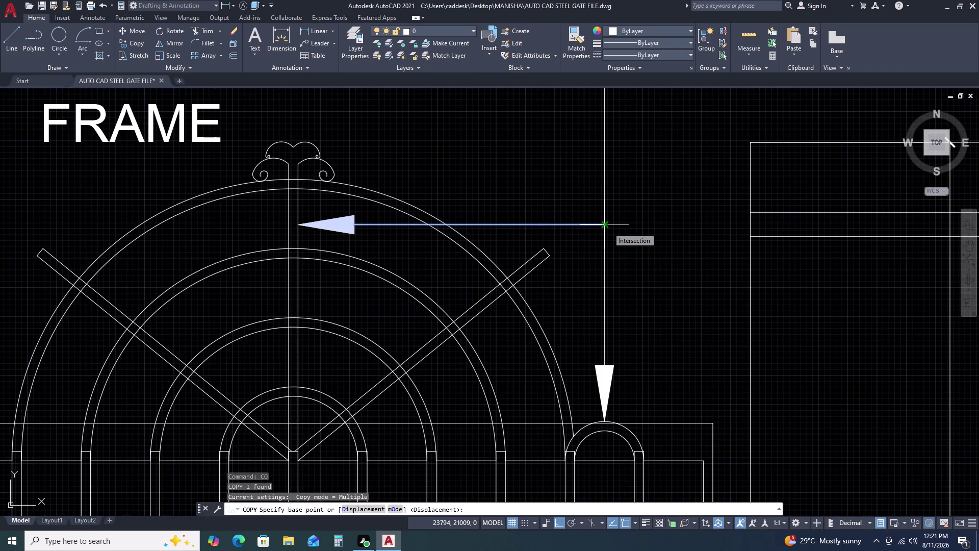
click(608, 228)
click(603, 292)
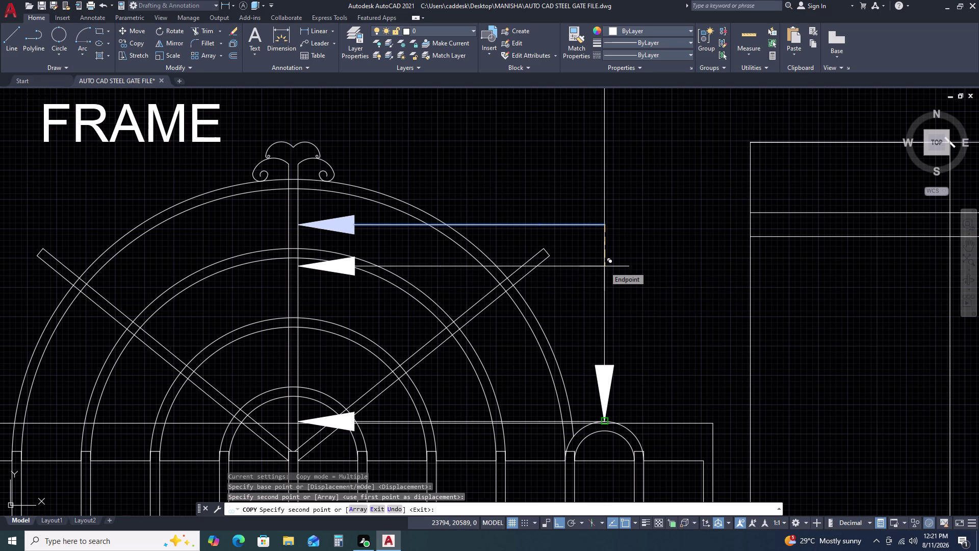
key(Escape)
With Ortho off, copy the upper leader so its tip lands on the diagonal bar.
click(533, 220)
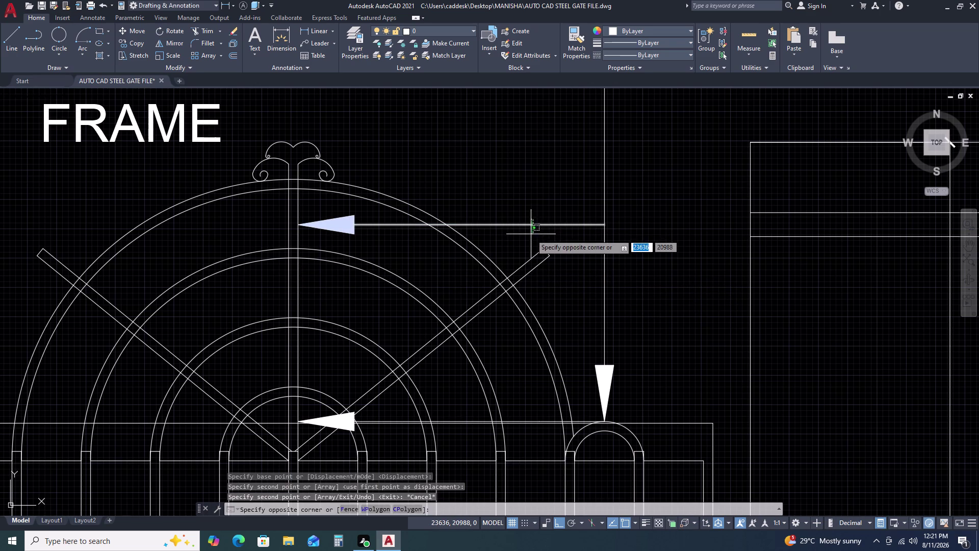
click(531, 234)
text(C)
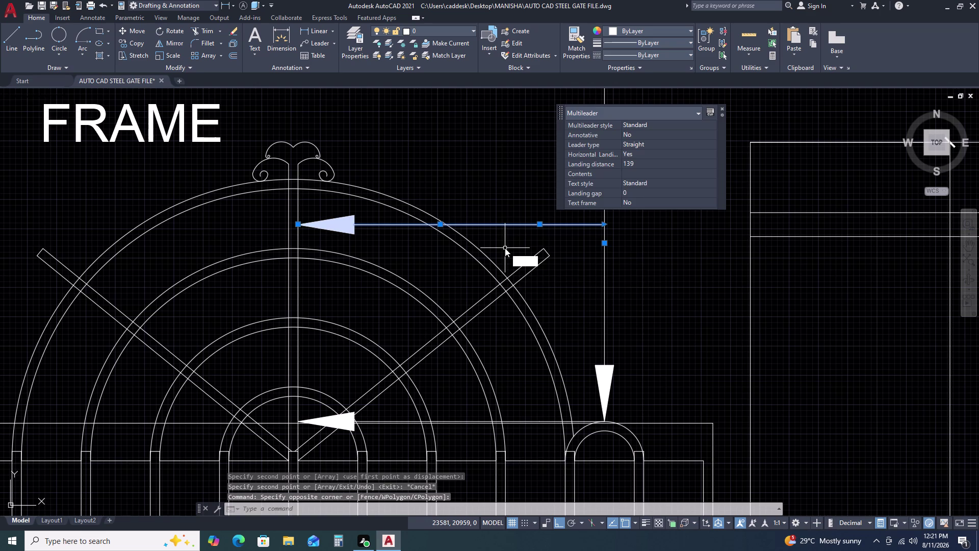
text(O)
key(space)
click(294, 227)
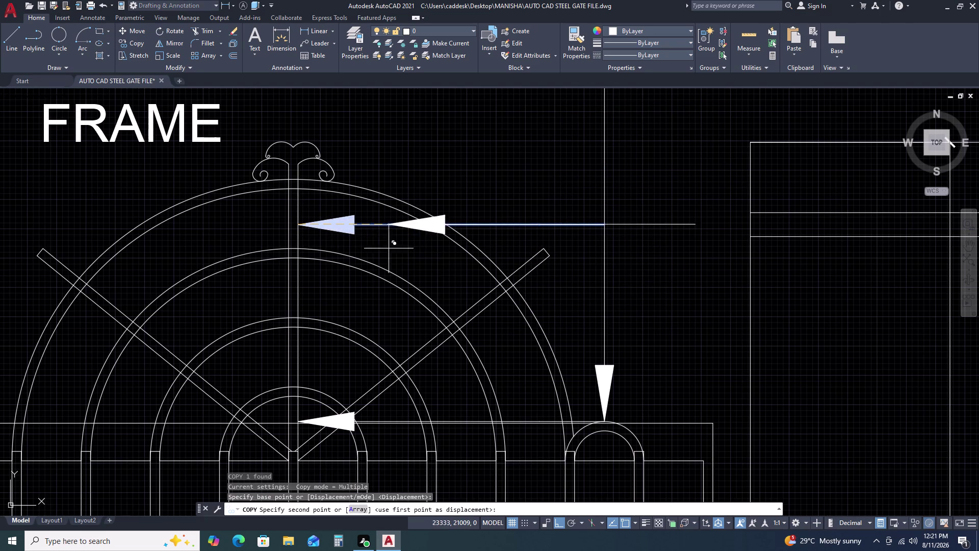
key(F8)
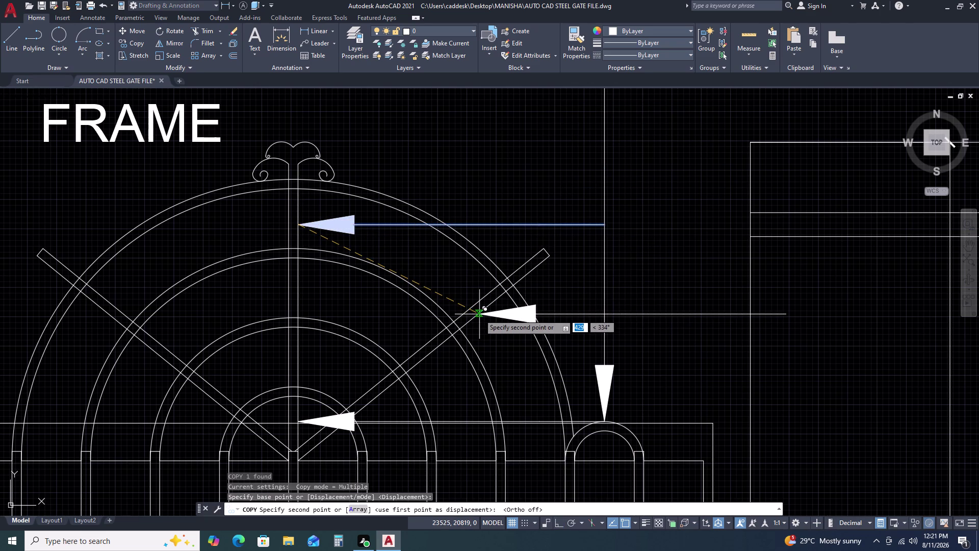
click(480, 314)
key(Escape)
Grip-stretch the diagonal-bar leader's tail end to shorten it.
scroll(up, 3)
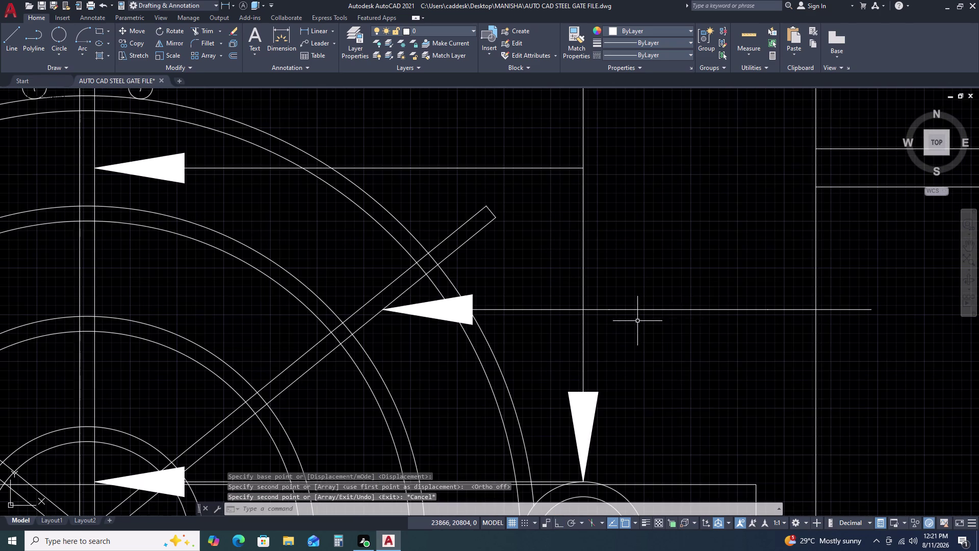
click(689, 315)
click(682, 299)
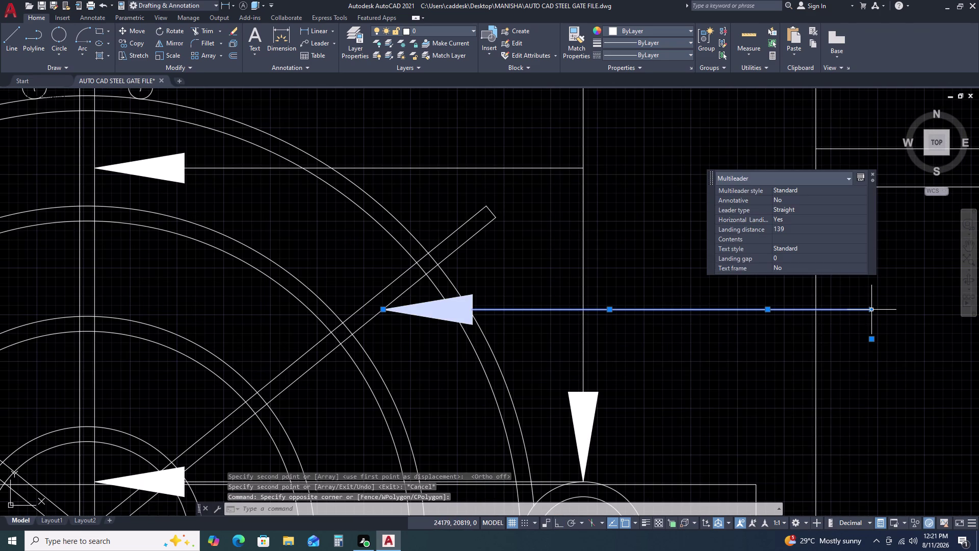
click(875, 308)
click(582, 310)
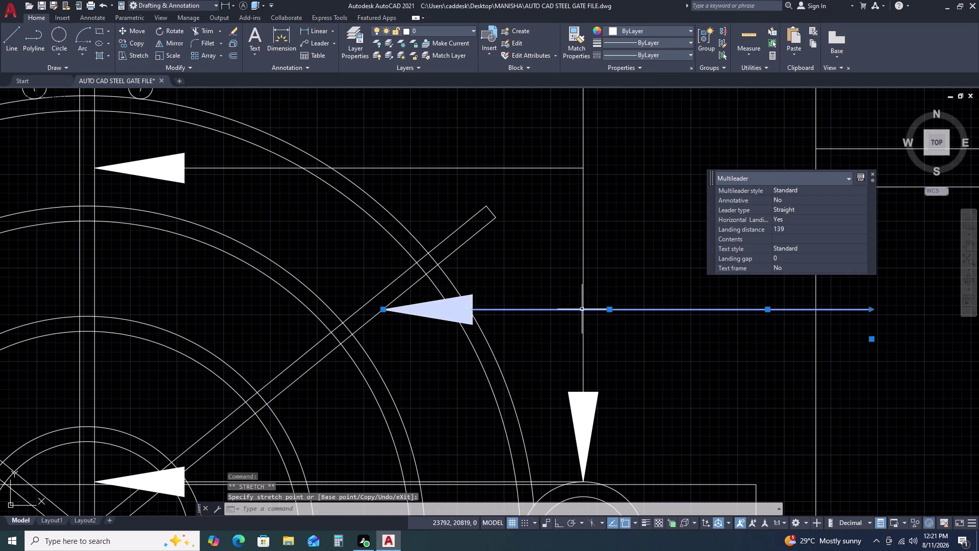
click(769, 307)
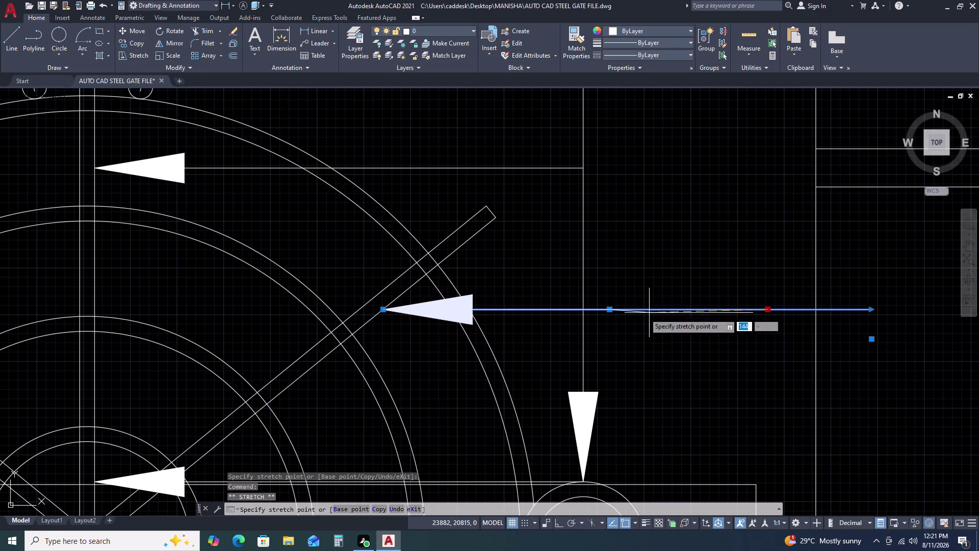
click(581, 310)
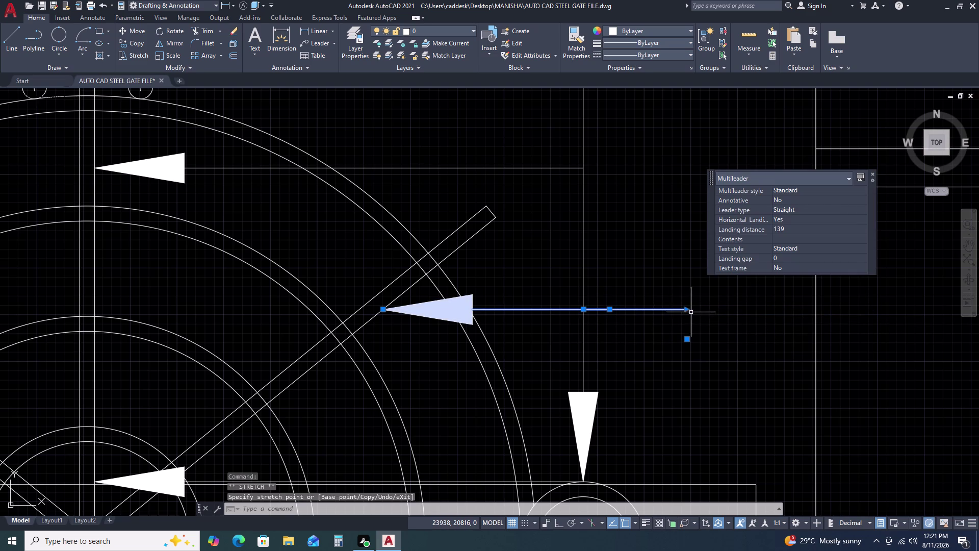
Reposition the diagonal-bar leader's landing and lower end point with grips.
click(687, 310)
click(581, 309)
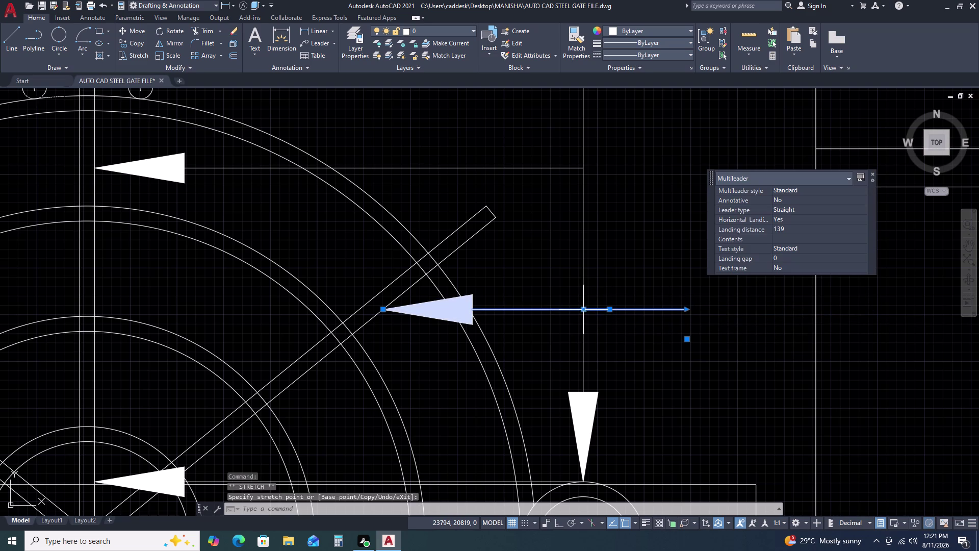
click(612, 309)
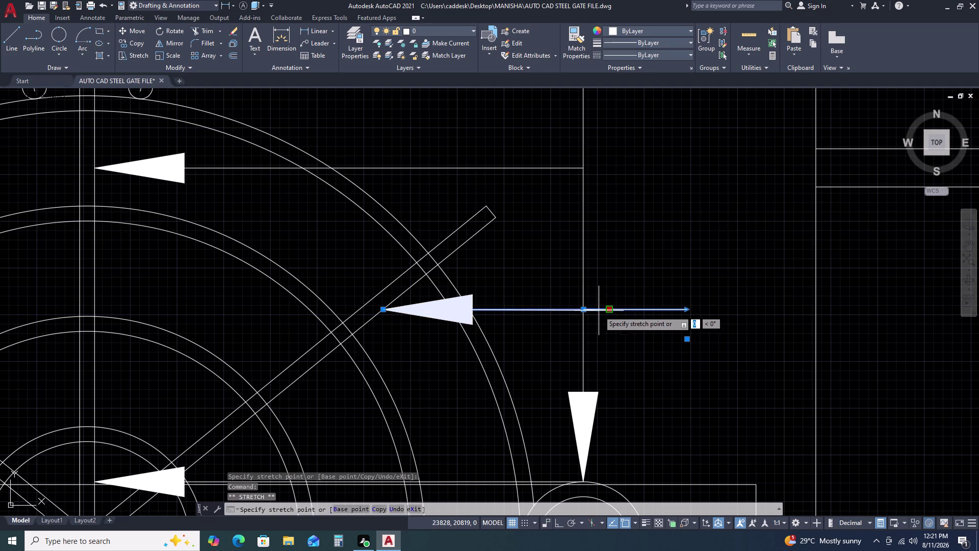
click(583, 310)
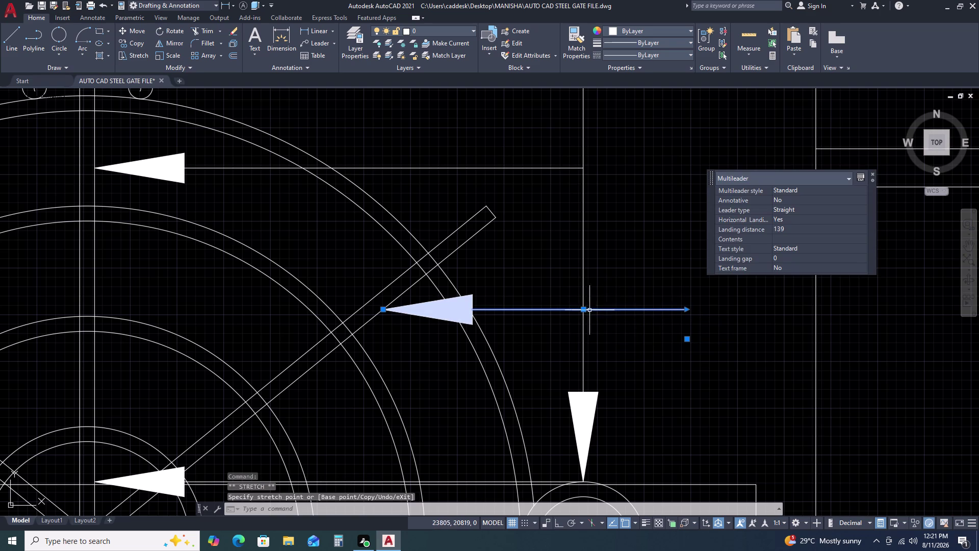
click(583, 309)
click(513, 308)
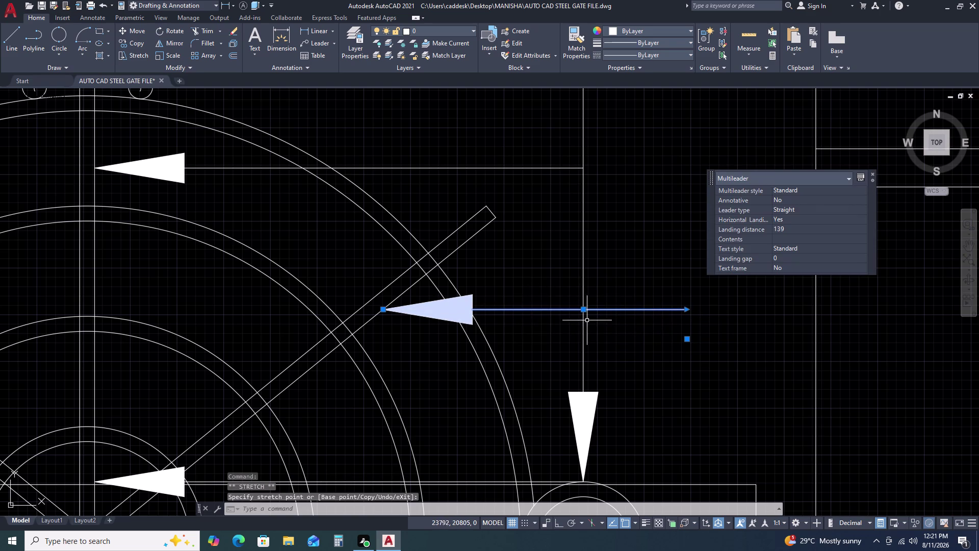
click(687, 312)
click(530, 311)
click(684, 339)
click(677, 337)
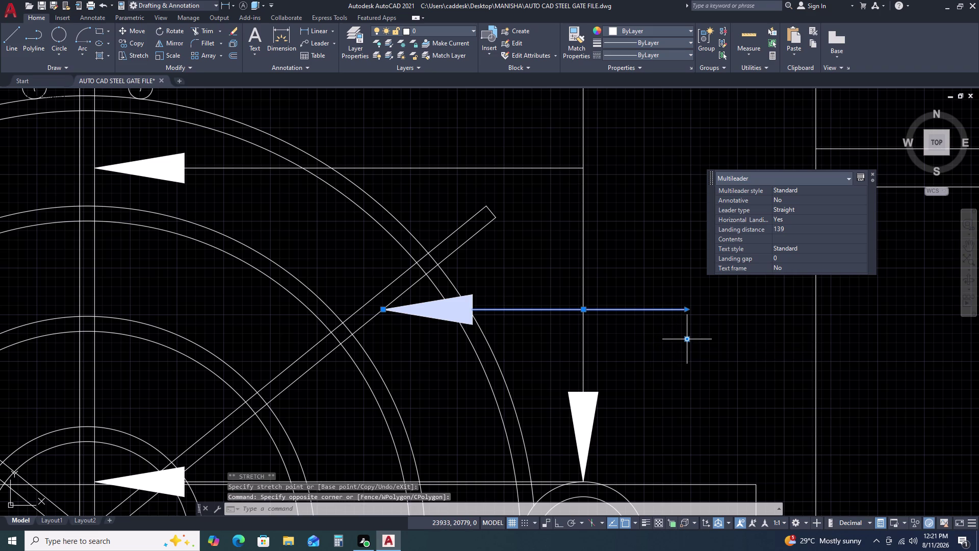
click(689, 340)
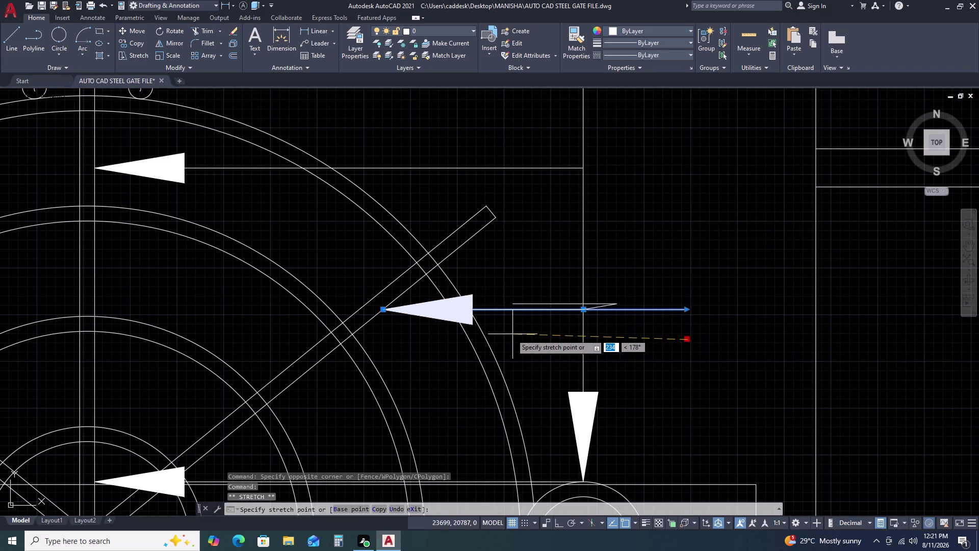
click(481, 335)
Try another end-grip adjustment on the leader, then cancel the stretch.
scroll(up, 3)
scroll(down, 3)
scroll(up, 3)
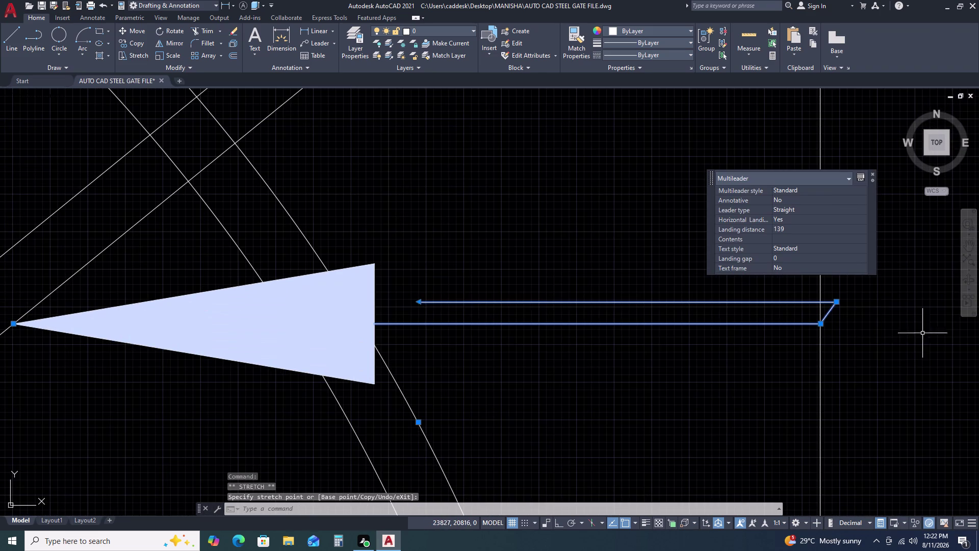
click(837, 301)
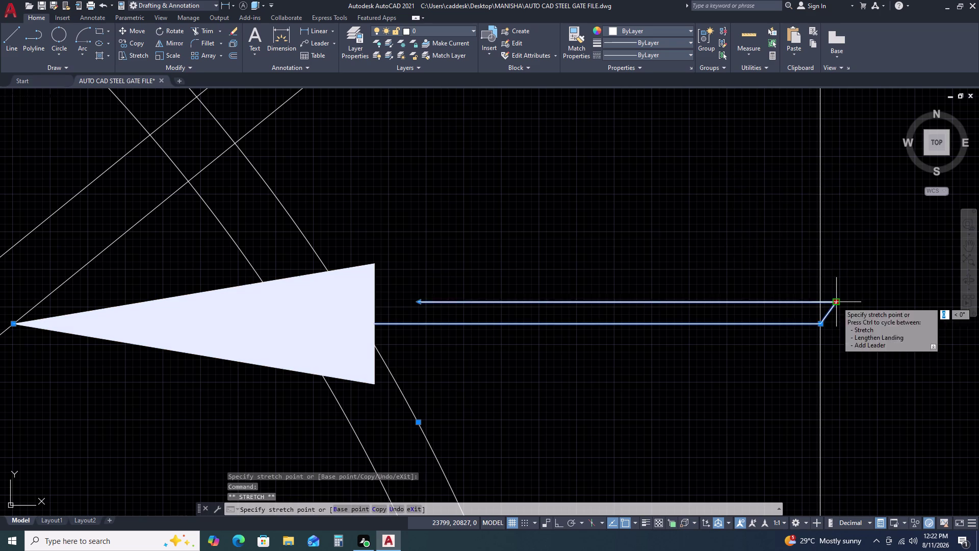
click(819, 324)
key(Escape)
Stretch the horizontal arrow leader's end point to its new position.
scroll(down, 3)
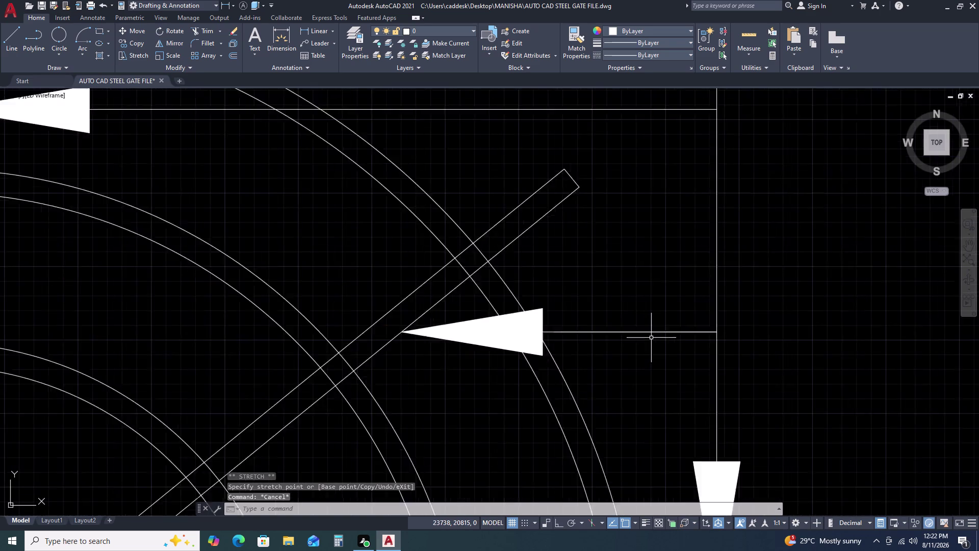
scroll(down, 3)
click(626, 334)
scroll(up, 3)
scroll(up, 3)
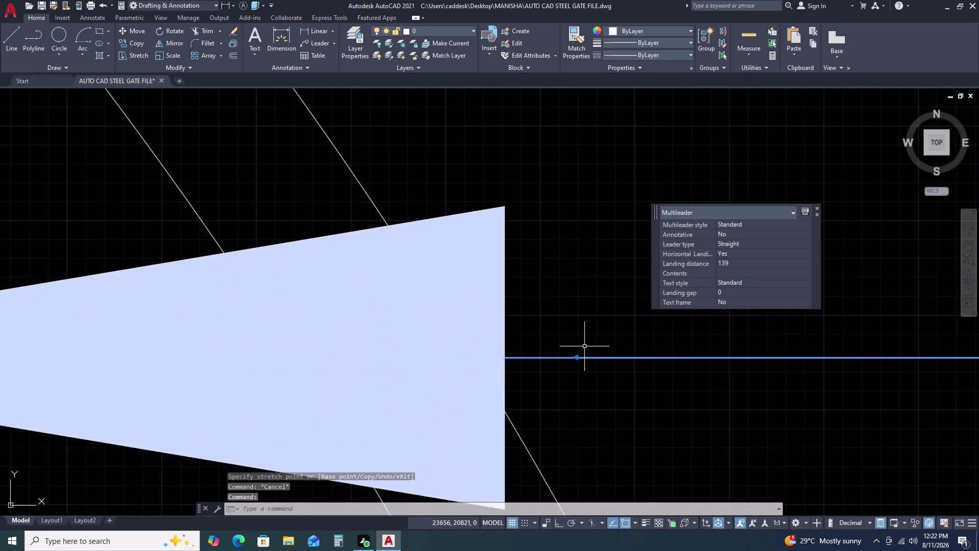
scroll(up, 3)
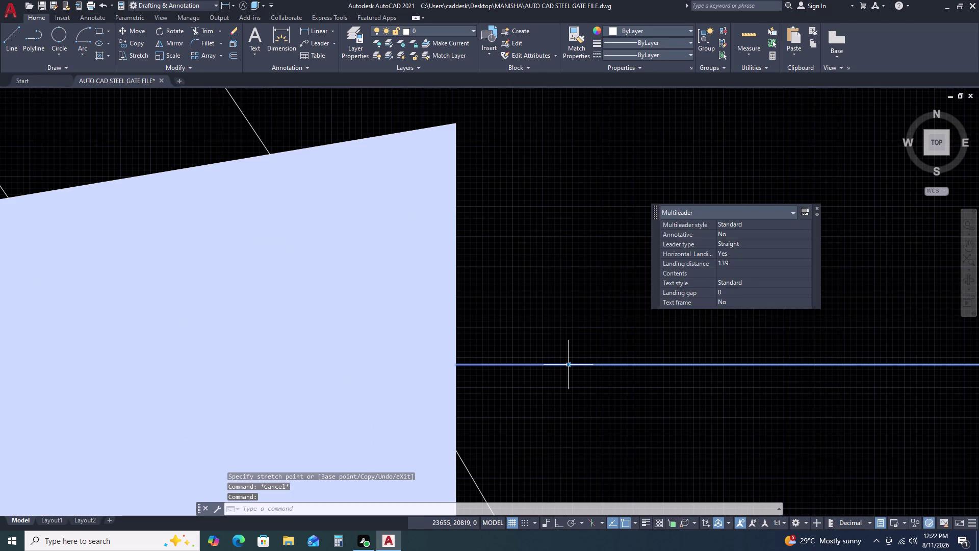
click(570, 365)
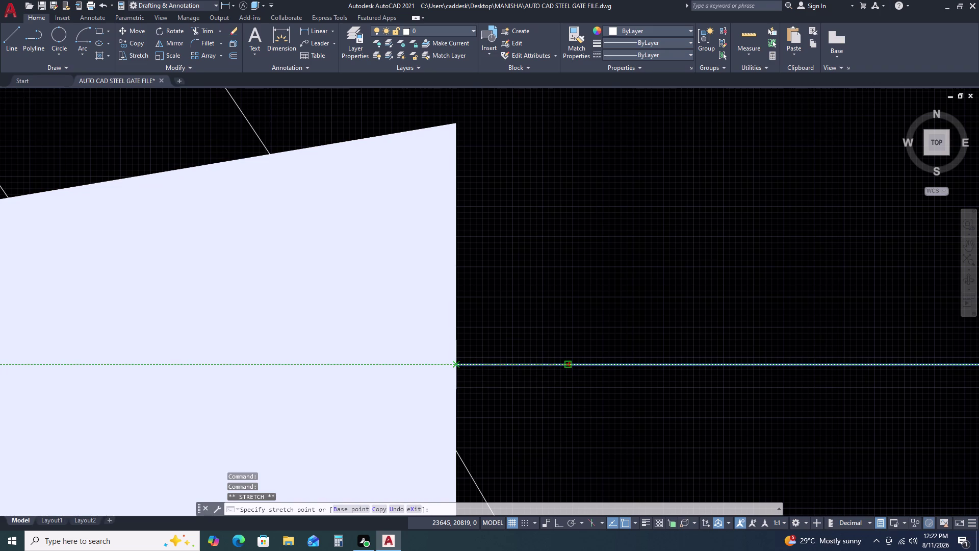
click(455, 365)
key(Escape)
scroll(down, 3)
scroll(down, 3)
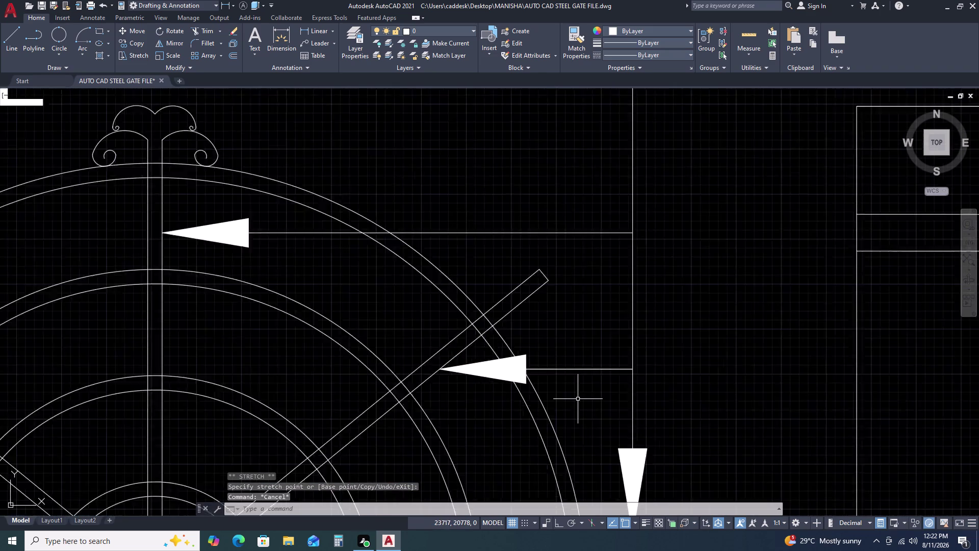
Copy the right arch's arrow leader to a spot above the left gate arch.
scroll(down, 3)
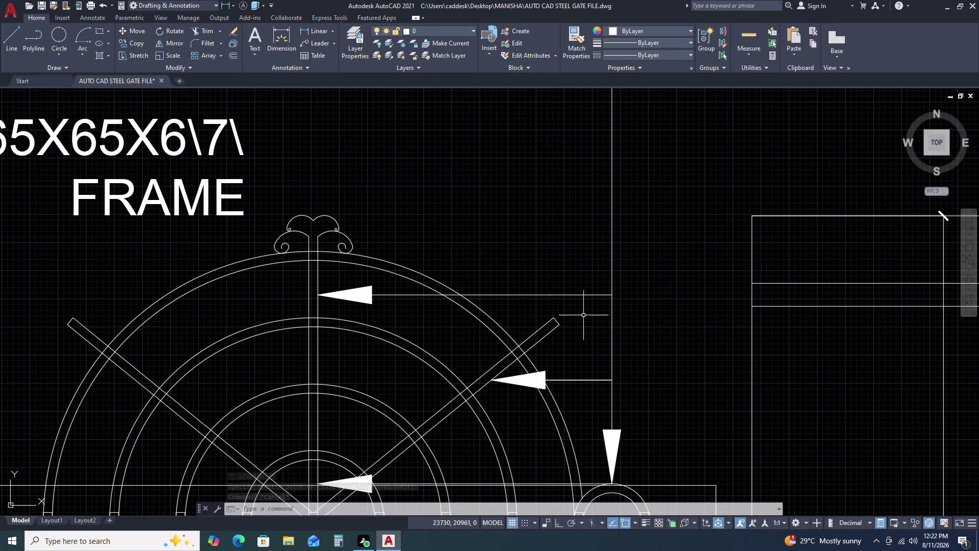
scroll(down, 3)
scroll(down, 3)
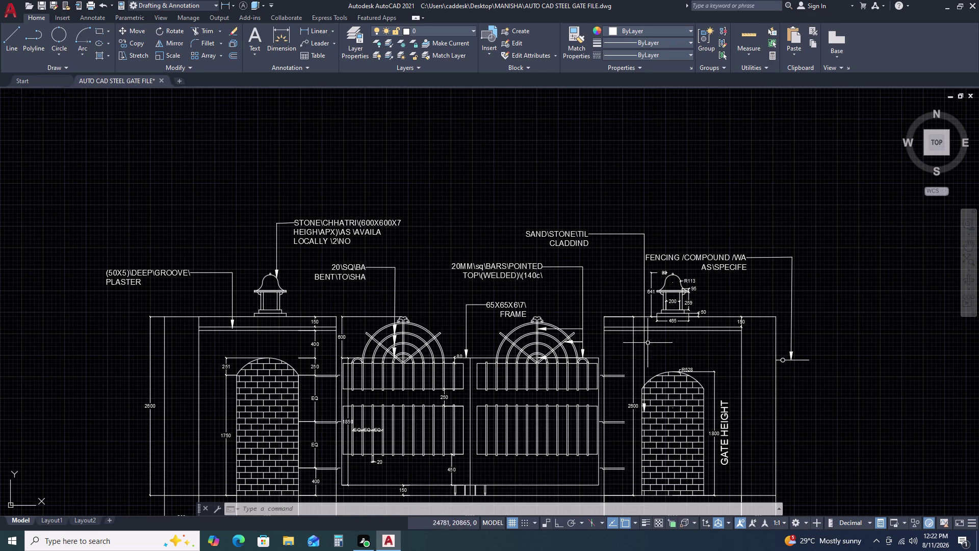
scroll(up, 3)
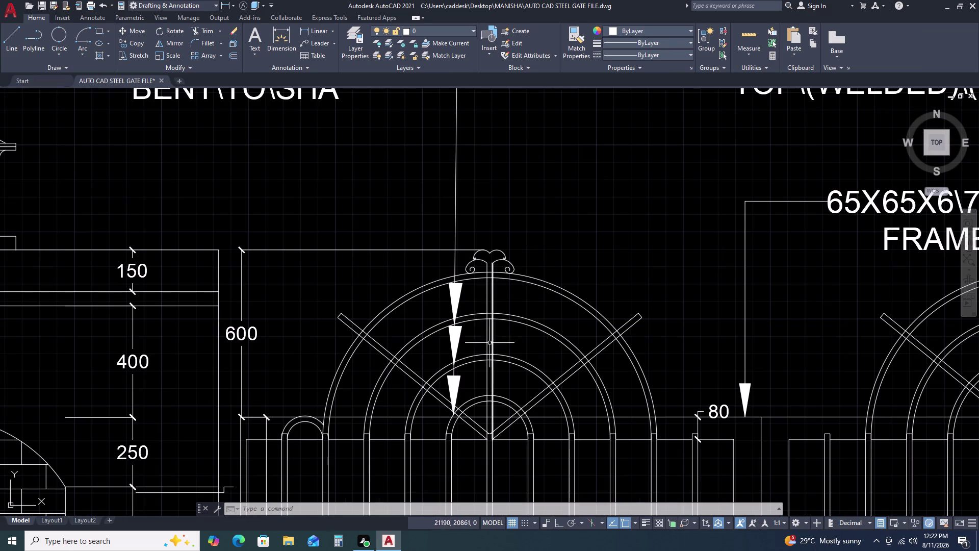
scroll(down, 3)
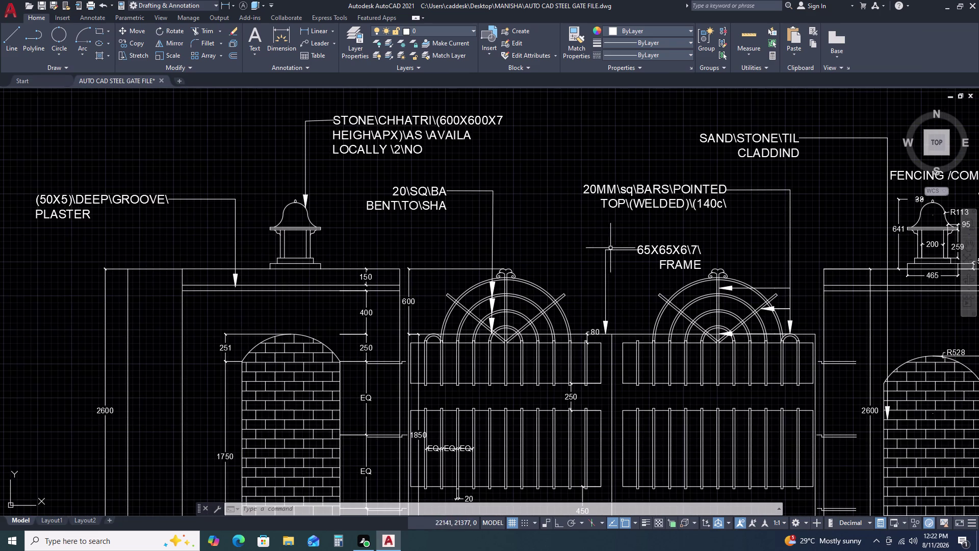
scroll(up, 3)
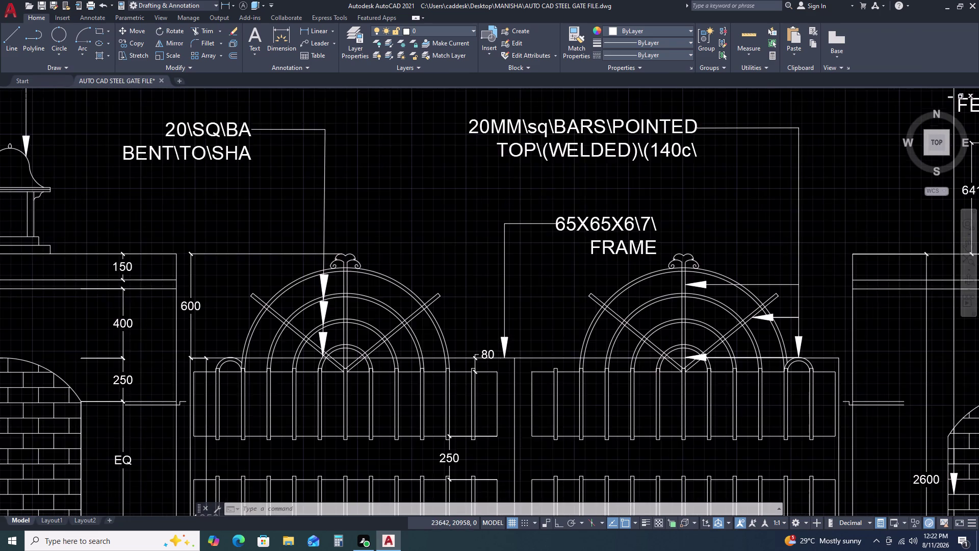
click(773, 293)
click(764, 271)
text(CO)
key(space)
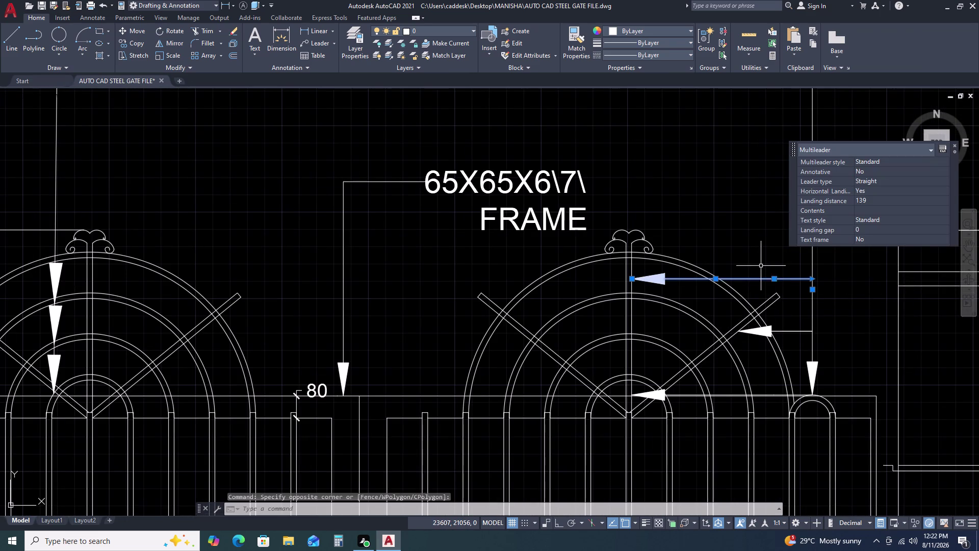
drag(764, 265, 753, 263)
click(272, 133)
drag(274, 134, 276, 140)
key(Escape)
Delete the duplicate leader copy above the left arch.
scroll(down, 3)
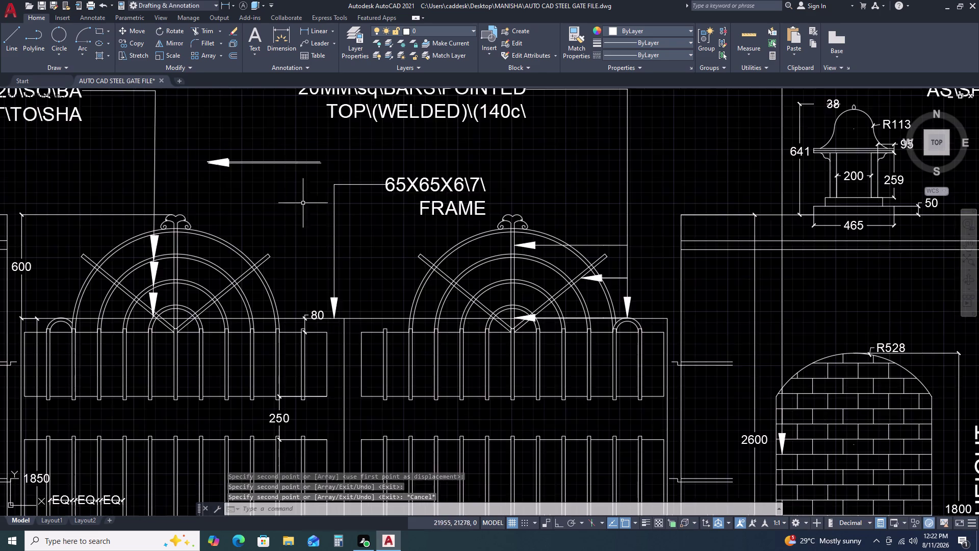
middle_drag(222, 222, 413, 197)
middle_click(419, 197)
scroll(up, 3)
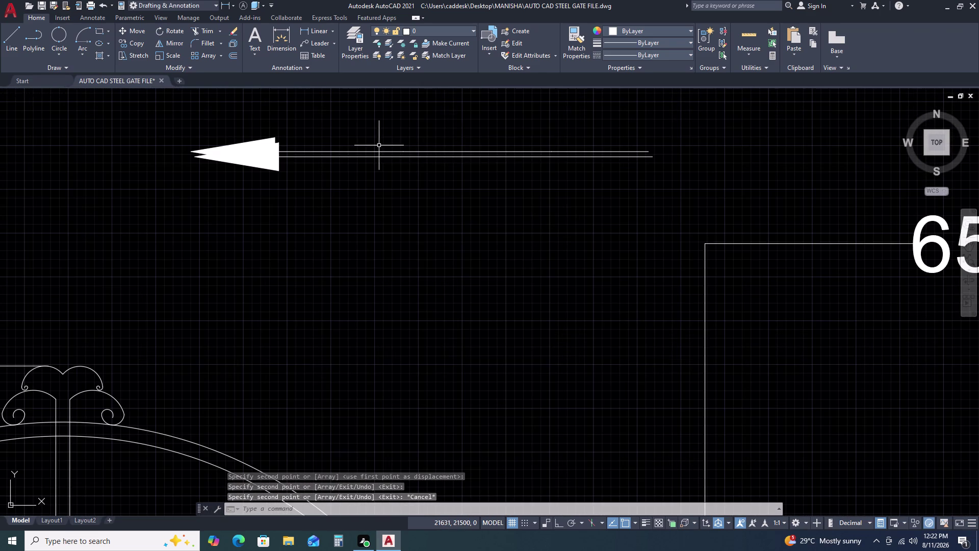
scroll(up, 3)
click(378, 178)
click(337, 227)
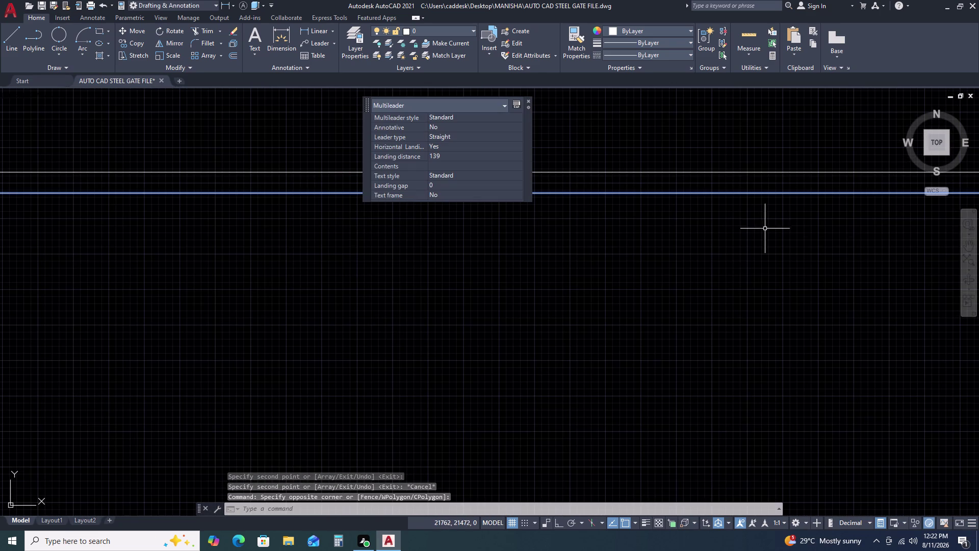
key(Delete)
Pan across the gate elevation to bring the left arch back into view.
scroll(down, 3)
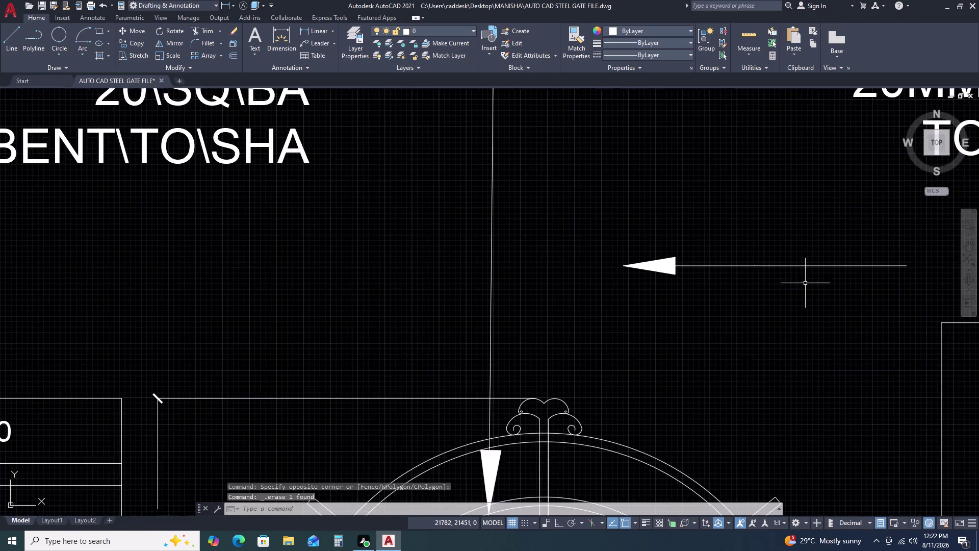
scroll(down, 3)
middle_drag(842, 272, 474, 228)
scroll(up, 3)
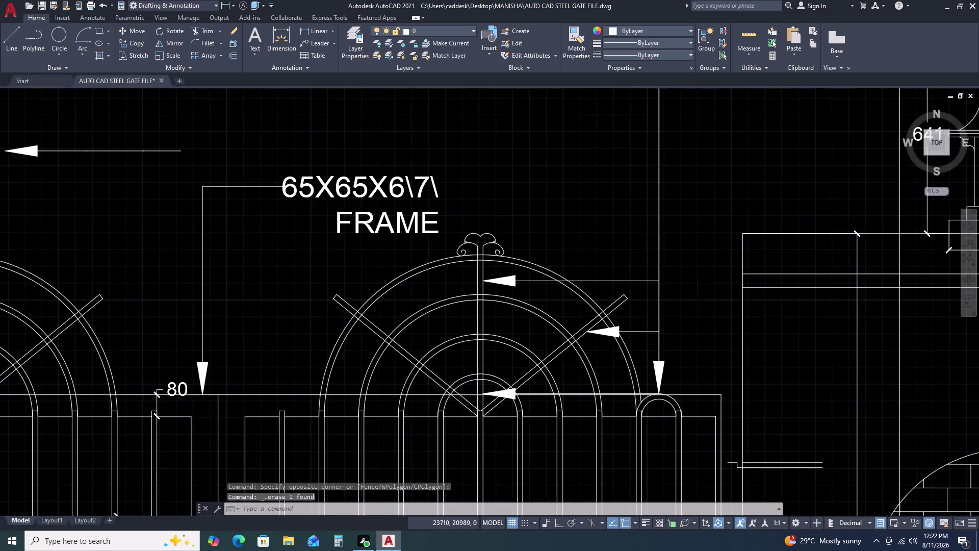
click(635, 275)
double_click(623, 283)
key(Escape)
scroll(down, 3)
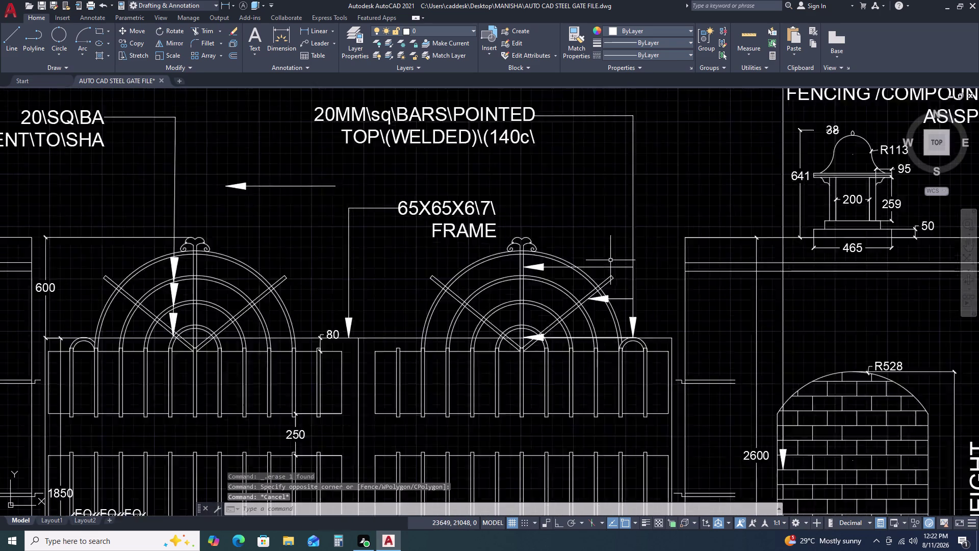
middle_drag(567, 293, 672, 259)
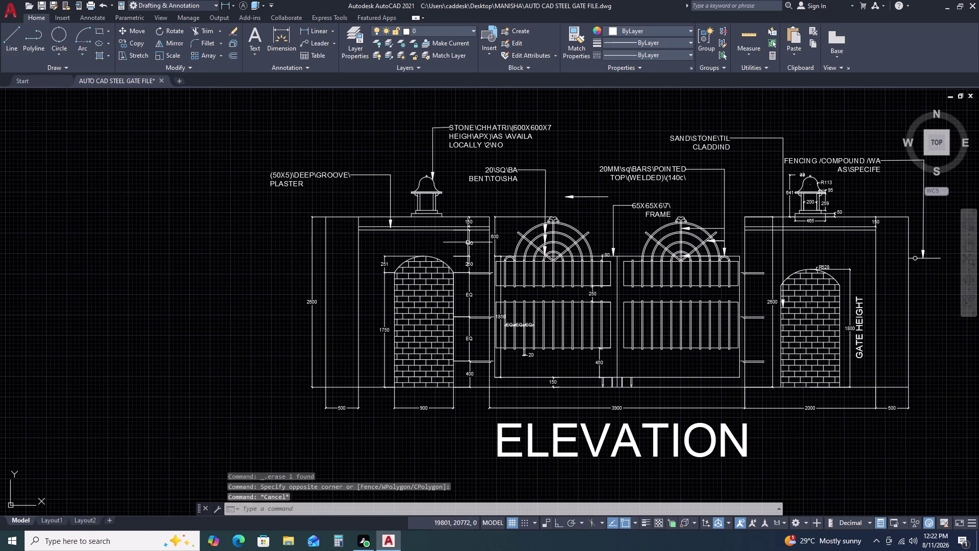
scroll(up, 3)
scroll(up, 3)
drag(458, 167, 457, 171)
Delete the middle and top extra arrowheads on the left arch.
click(508, 277)
click(489, 214)
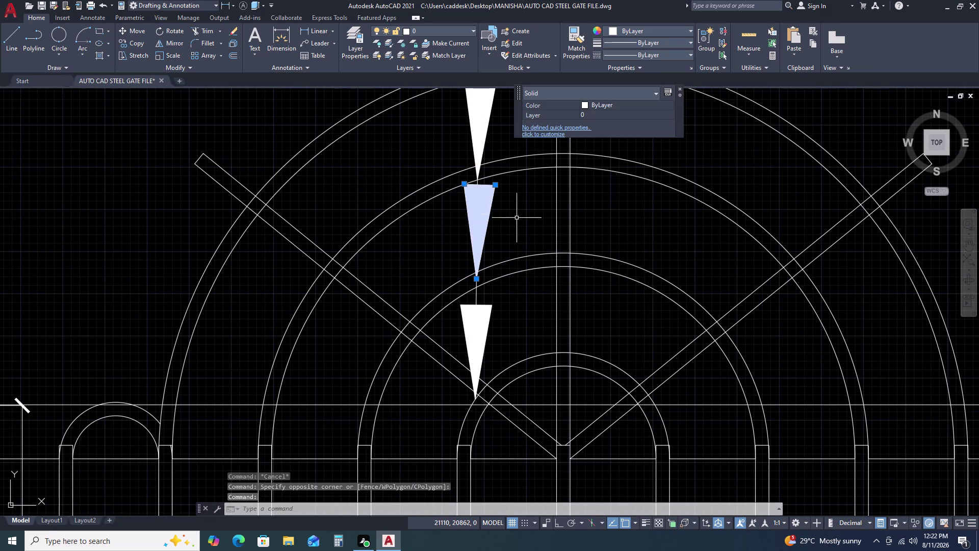
key(Delete)
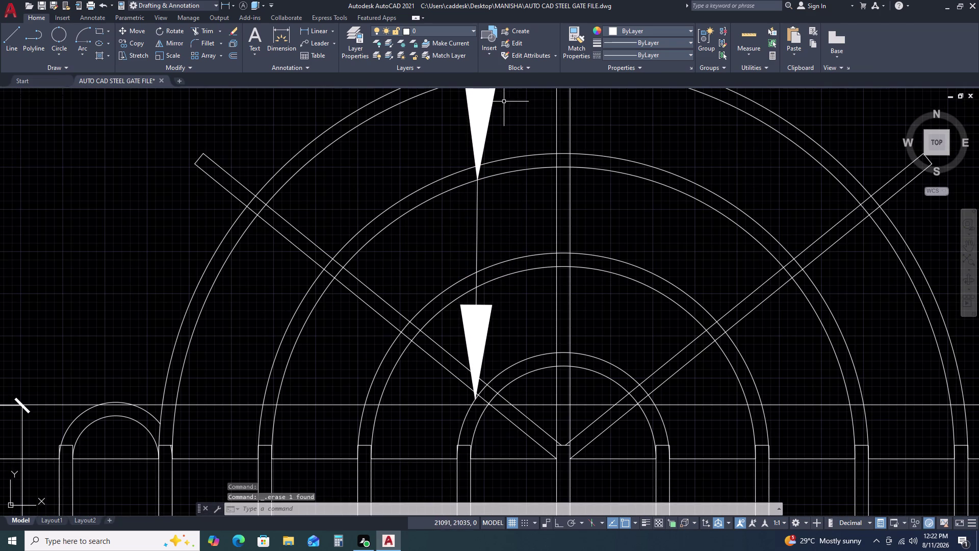
click(474, 111)
click(466, 116)
key(Delete)
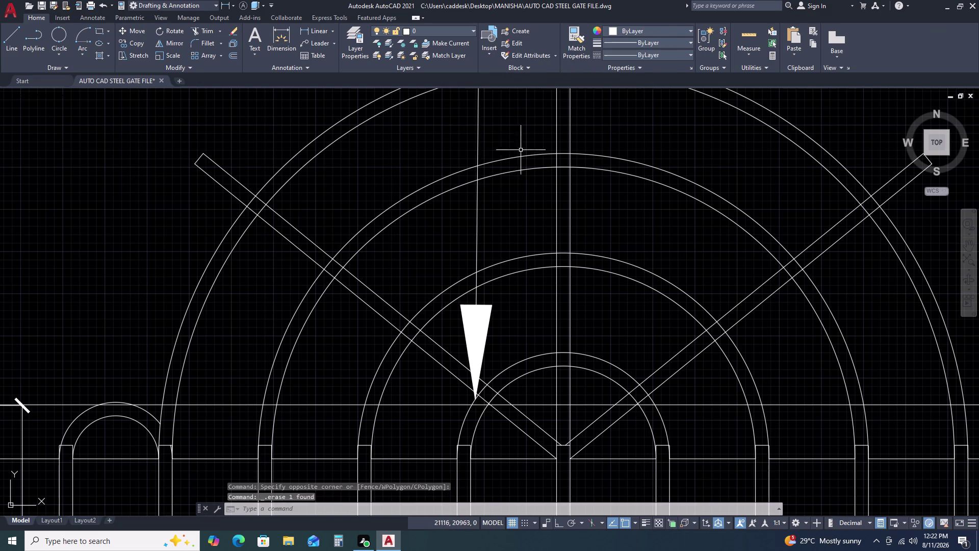
Select the copied horizontal leader and start ROTATE on it.
scroll(down, 3)
middle_drag(558, 121, 633, 247)
drag(666, 220, 651, 210)
click(634, 195)
key(r)
key(o)
key(space)
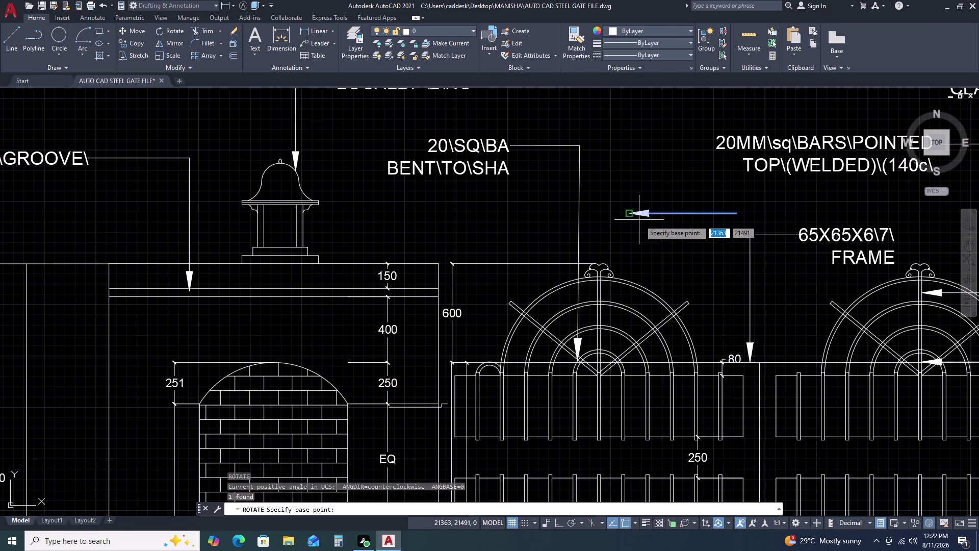
Rotate the copied leader 90° with Ortho on so it points straight down.
click(643, 233)
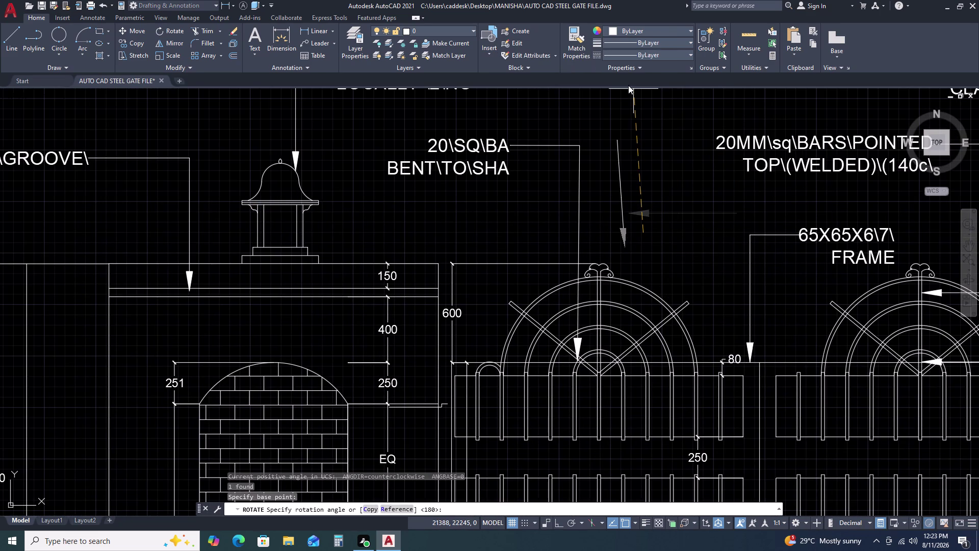
key(F8)
click(640, 100)
Move the leader so its arrow tip meets the left arch's centre bar.
click(643, 199)
click(614, 246)
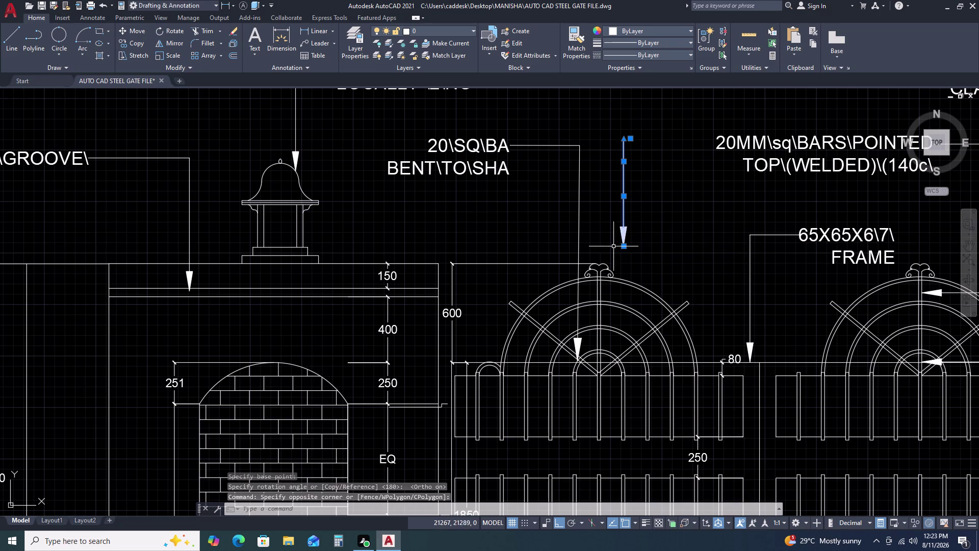
text(M)
key(space)
click(626, 246)
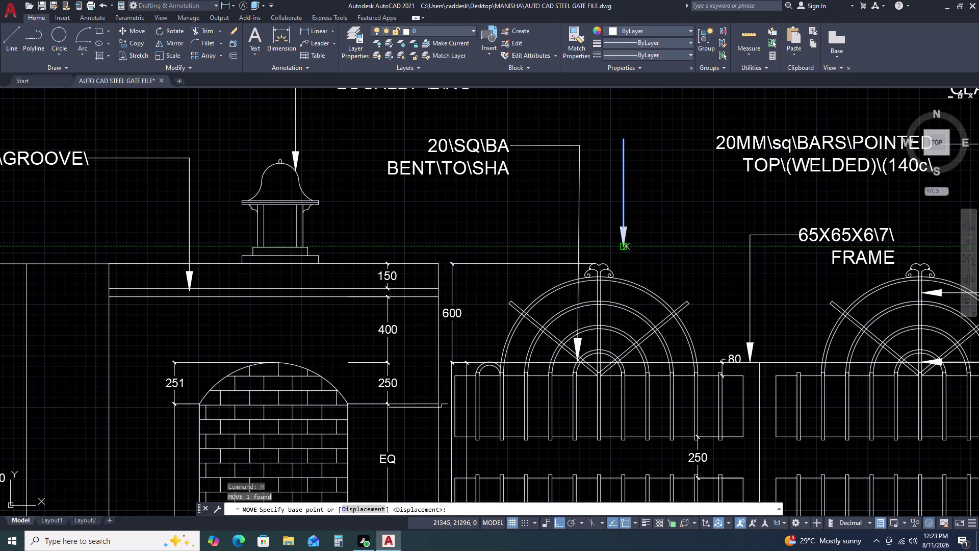
scroll(up, 3)
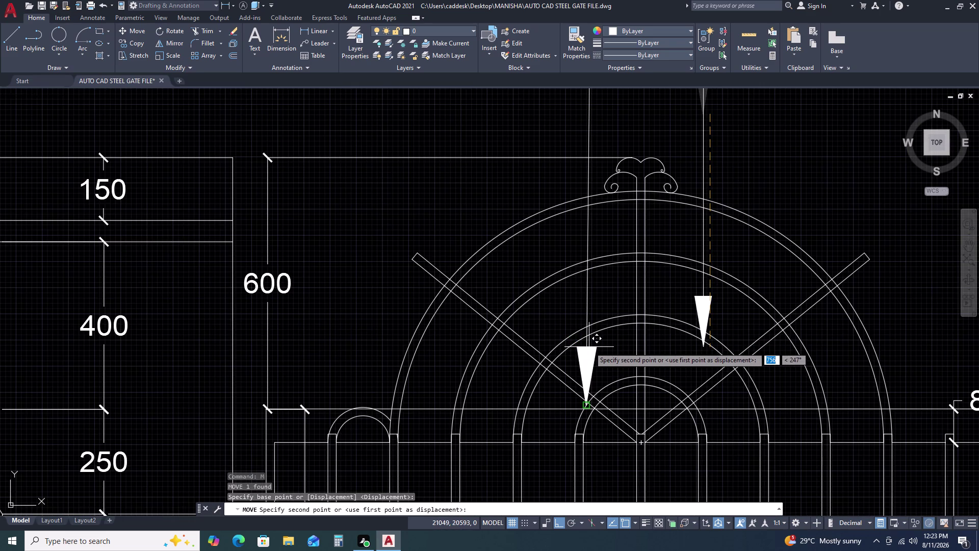
click(589, 347)
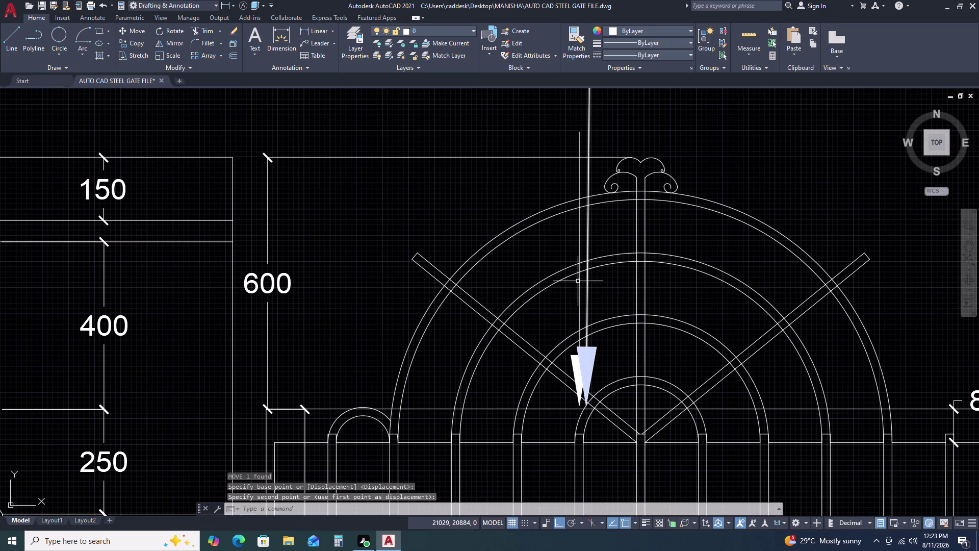
scroll(up, 3)
click(587, 228)
click(563, 210)
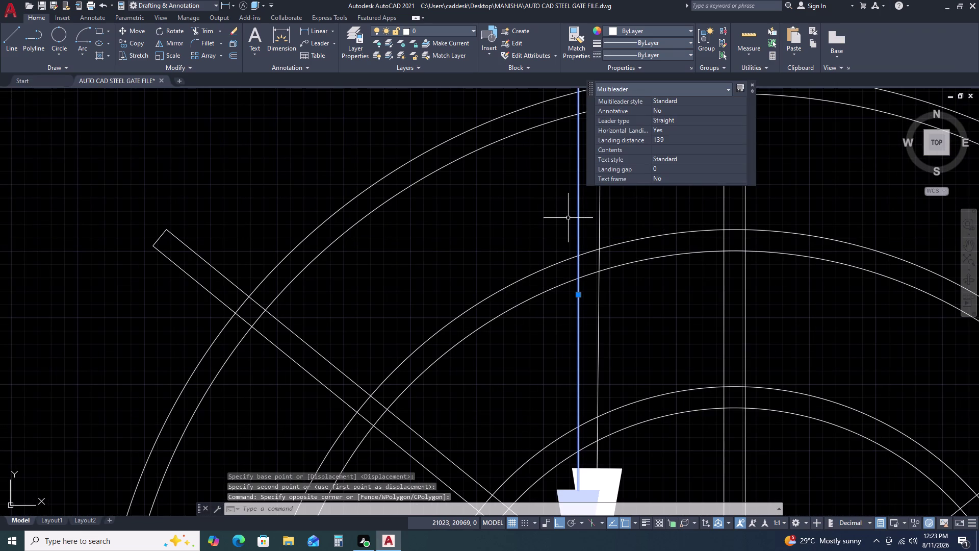
Restart moving the leader from its arrow tip toward the target spot on the arch.
key(m)
key(space)
scroll(down, 3)
scroll(up, 3)
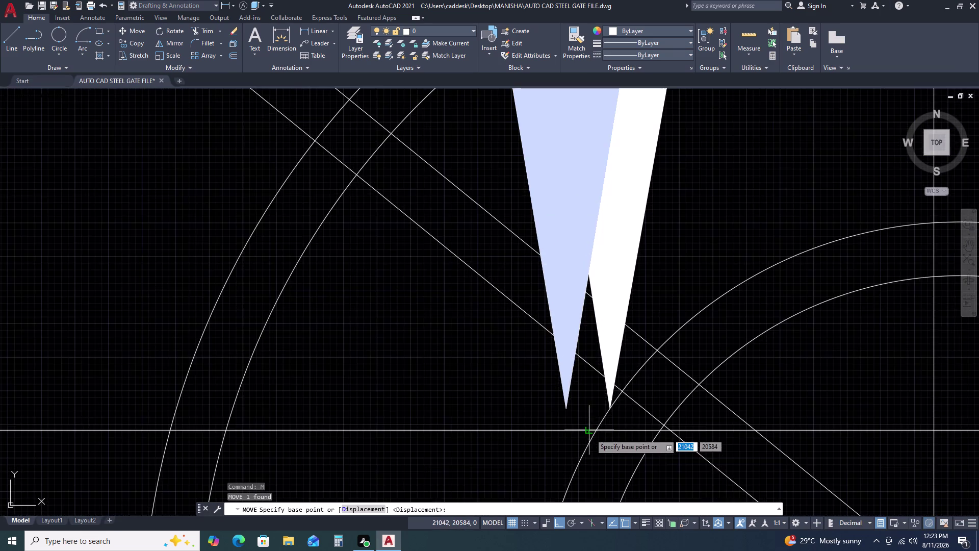
scroll(up, 3)
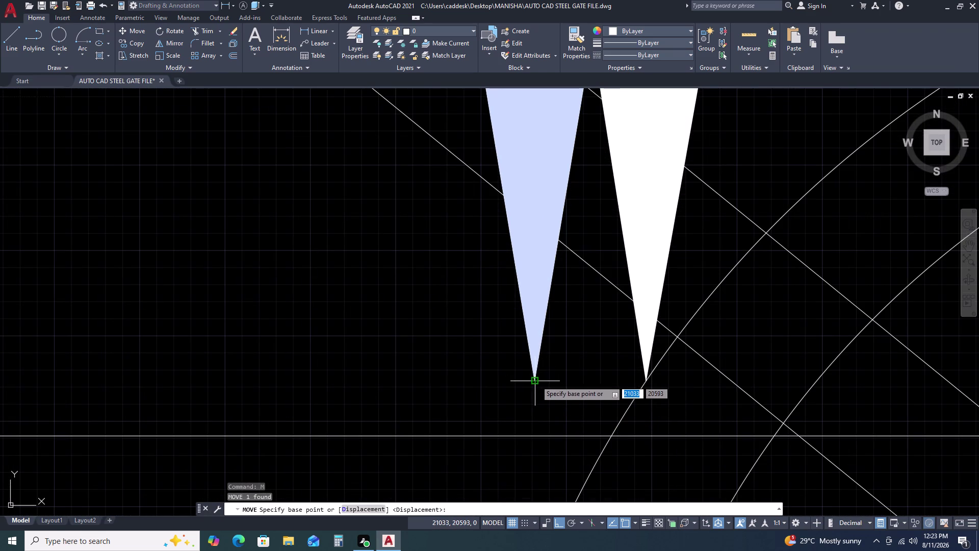
click(536, 380)
scroll(down, 3)
middle_drag(564, 186, 569, 205)
middle_drag(573, 218, 593, 388)
middle_click(593, 388)
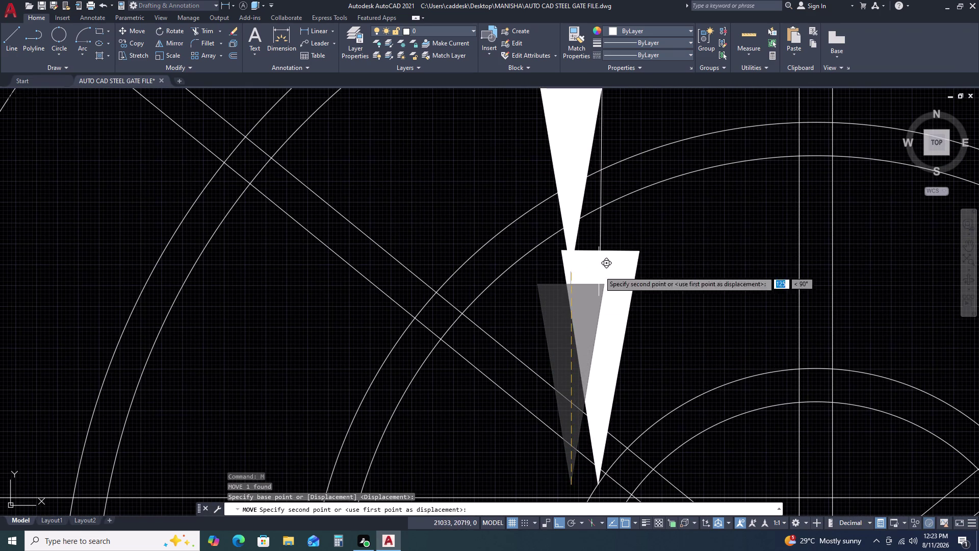
Select the arrowhead triangle and move it to a new point.
click(599, 249)
scroll(down, 3)
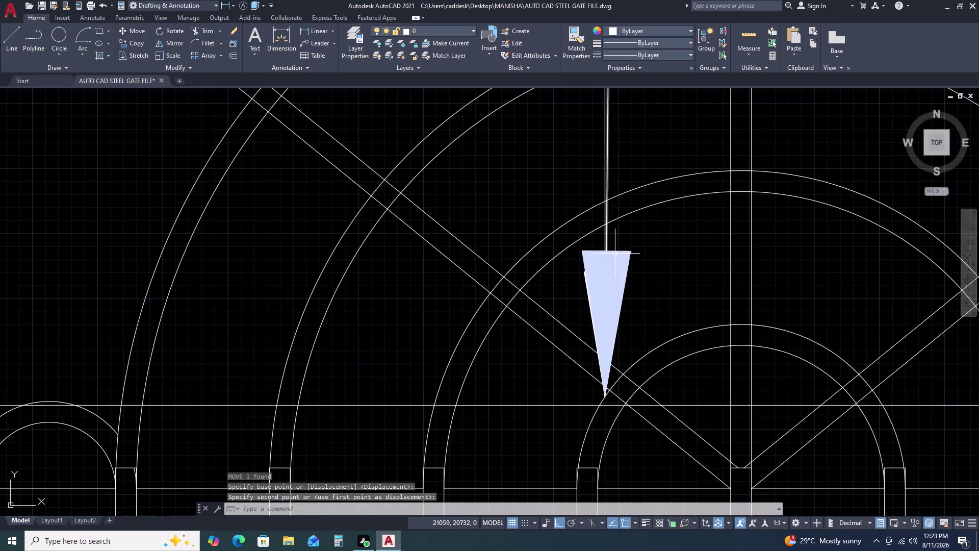
scroll(up, 3)
click(638, 251)
click(633, 236)
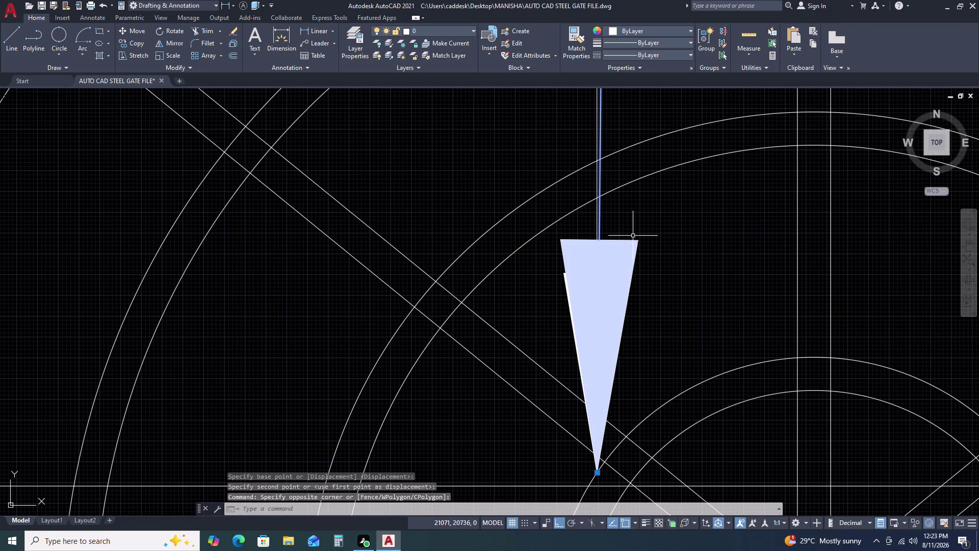
key(m)
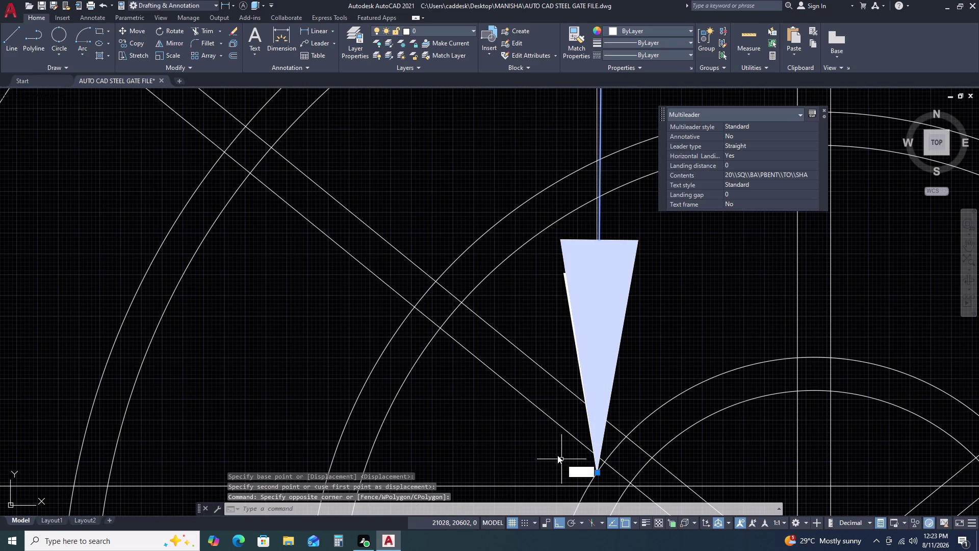
key(space)
drag(600, 472, 599, 462)
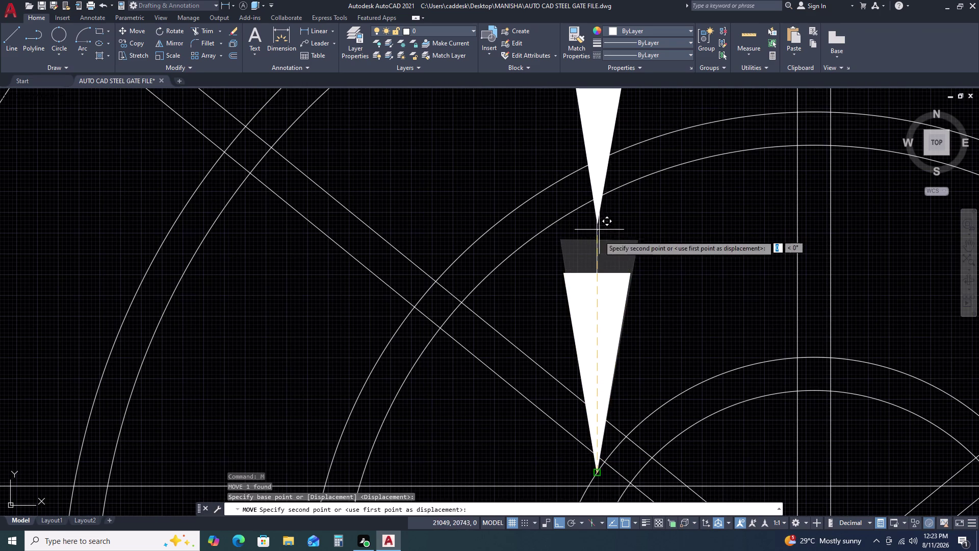
click(594, 273)
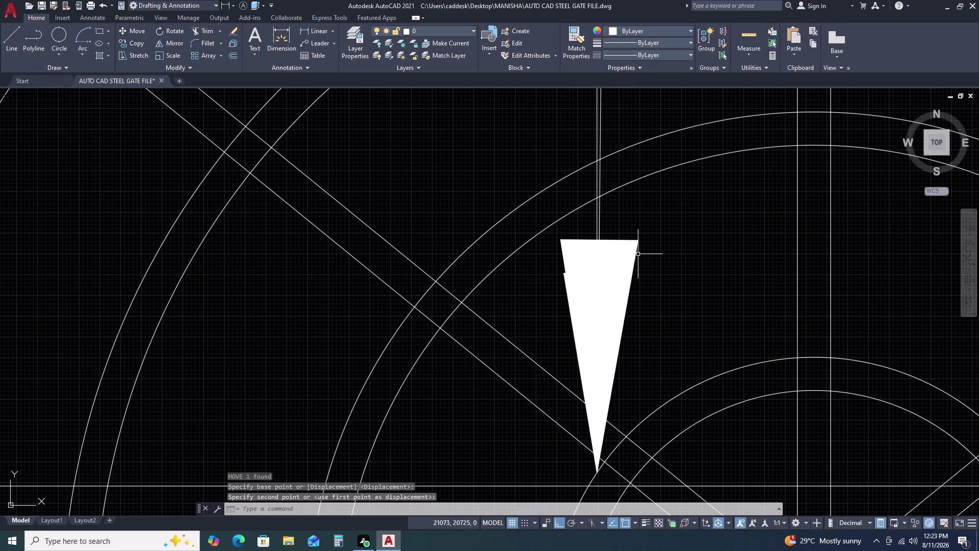
Move the arrowhead from its tip straight up onto the vertical leader.
click(638, 252)
click(627, 236)
text(M)
key(space)
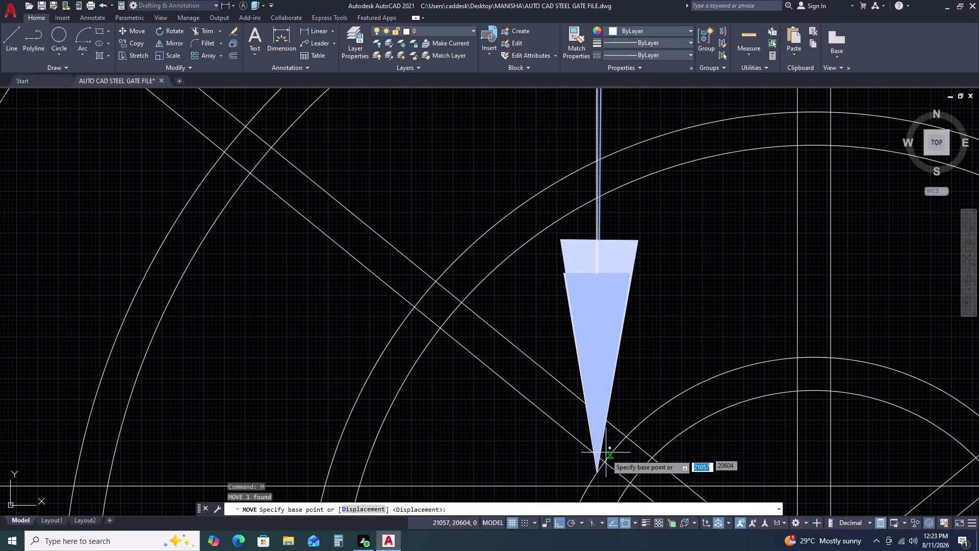
drag(598, 470, 598, 443)
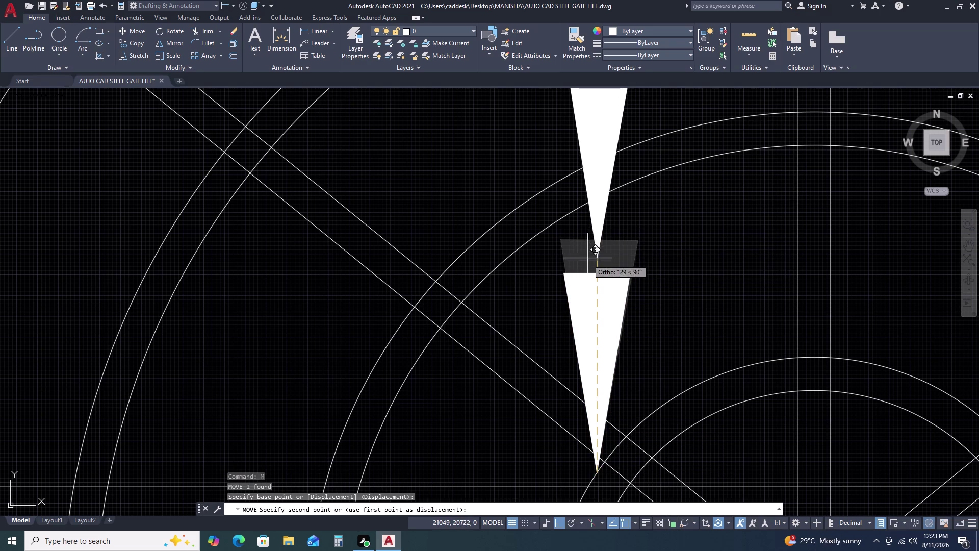
click(595, 271)
click(634, 233)
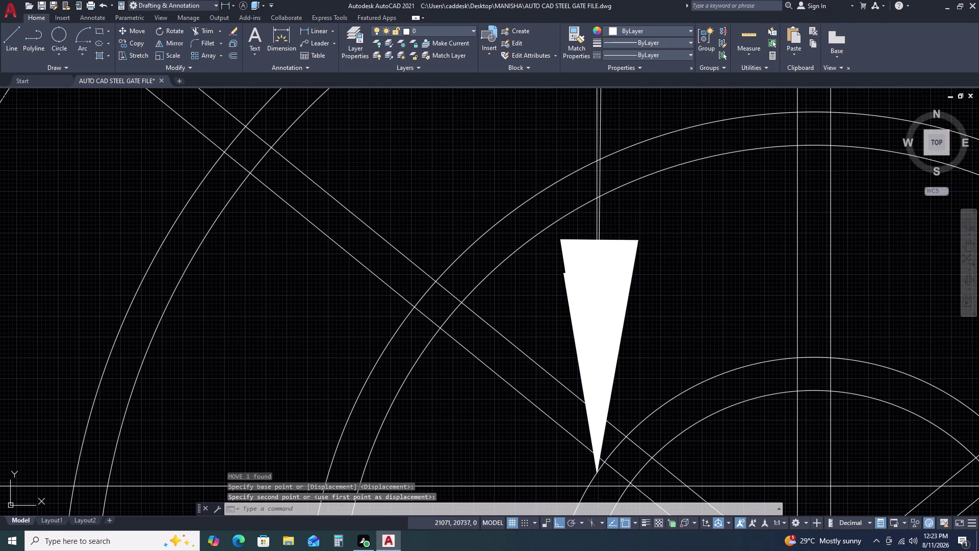
Move the arrowhead lower along the leader, bringing the arch ornament into view.
click(614, 241)
text(M)
key(space)
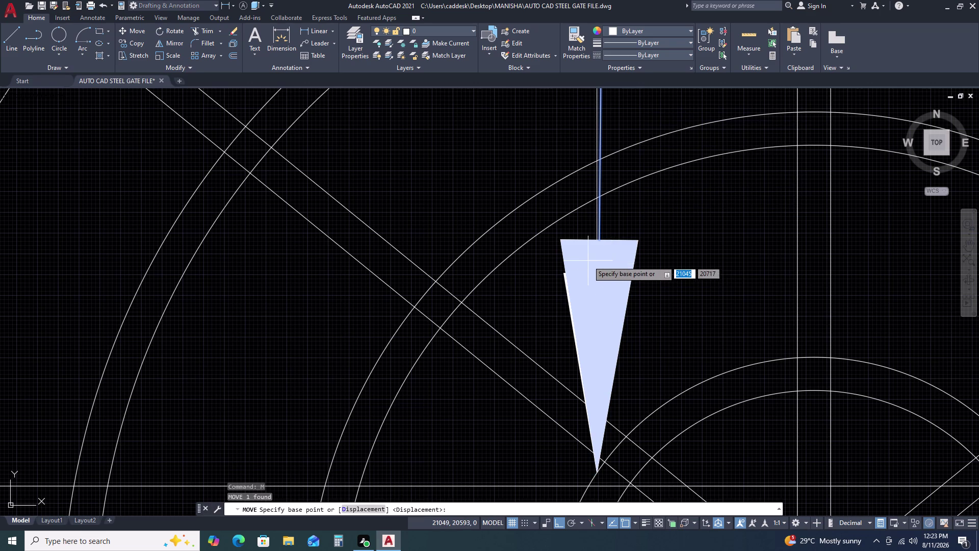
drag(590, 250, 591, 238)
double_click(588, 96)
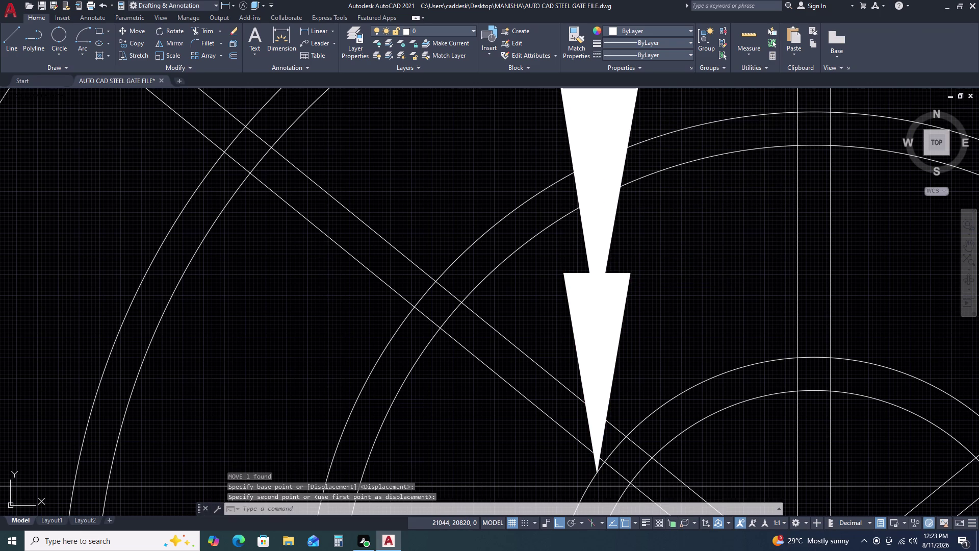
middle_drag(588, 97, 560, 219)
middle_click(560, 220)
scroll(down, 3)
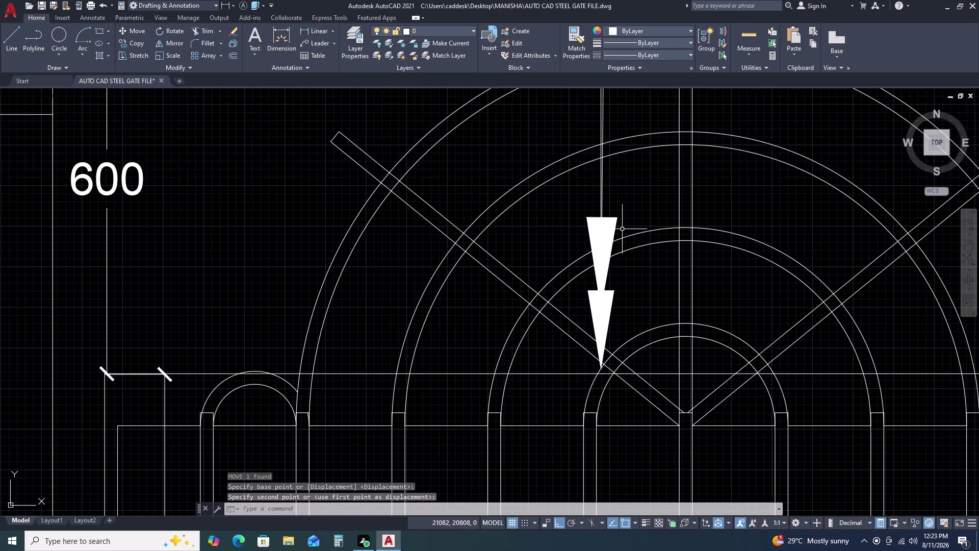
Carry the arrowhead up along the leader from its tip to a new point.
click(622, 229)
click(607, 220)
text(M)
key(space)
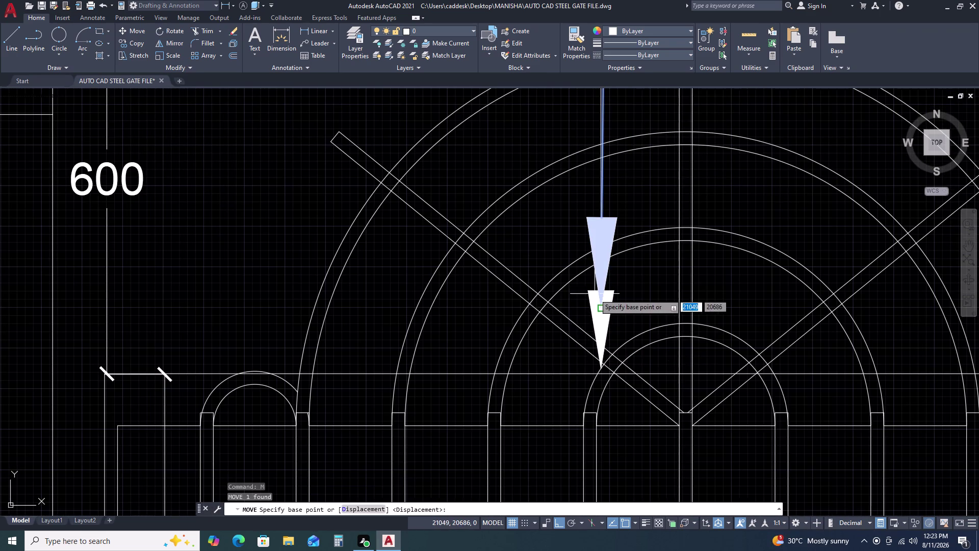
scroll(up, 3)
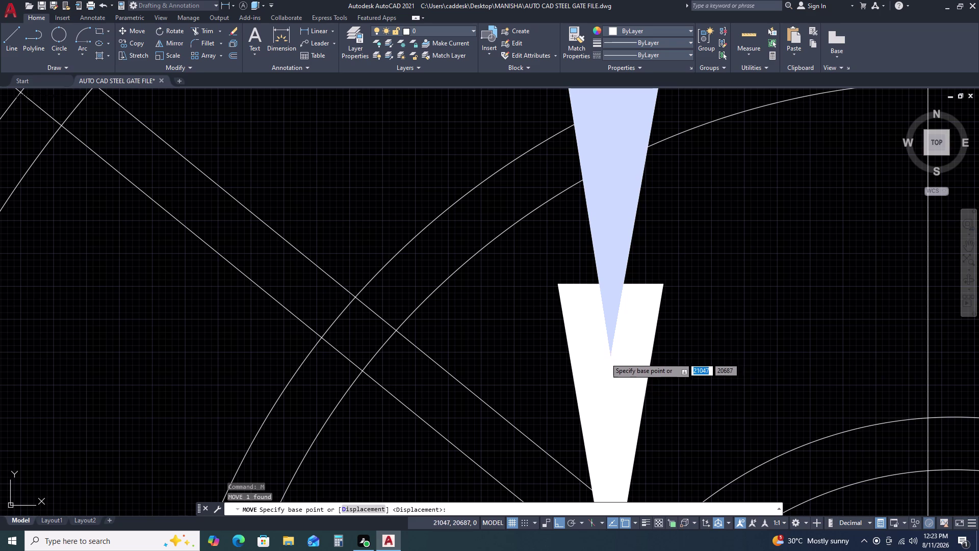
click(607, 359)
drag(607, 360, 607, 349)
click(602, 285)
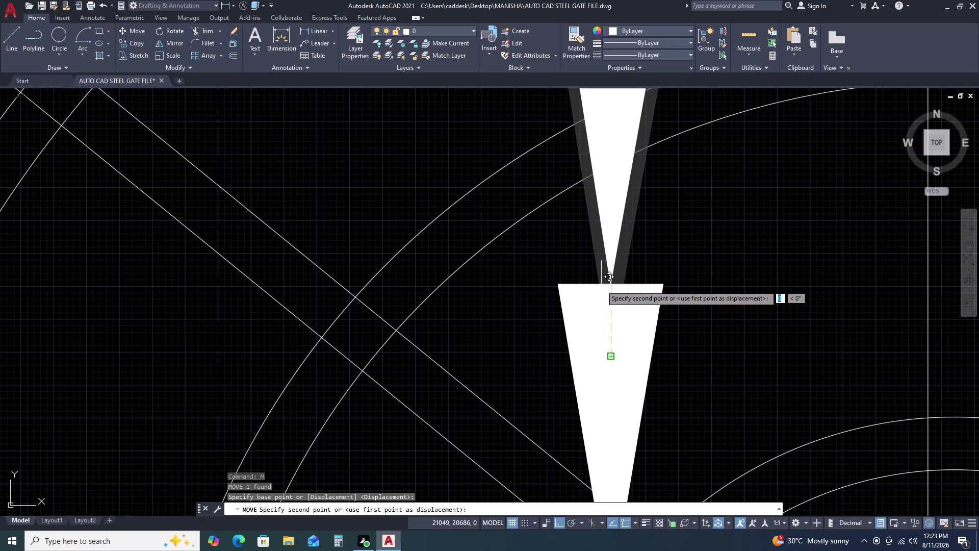
scroll(down, 3)
scroll(down, 3)
scroll(up, 3)
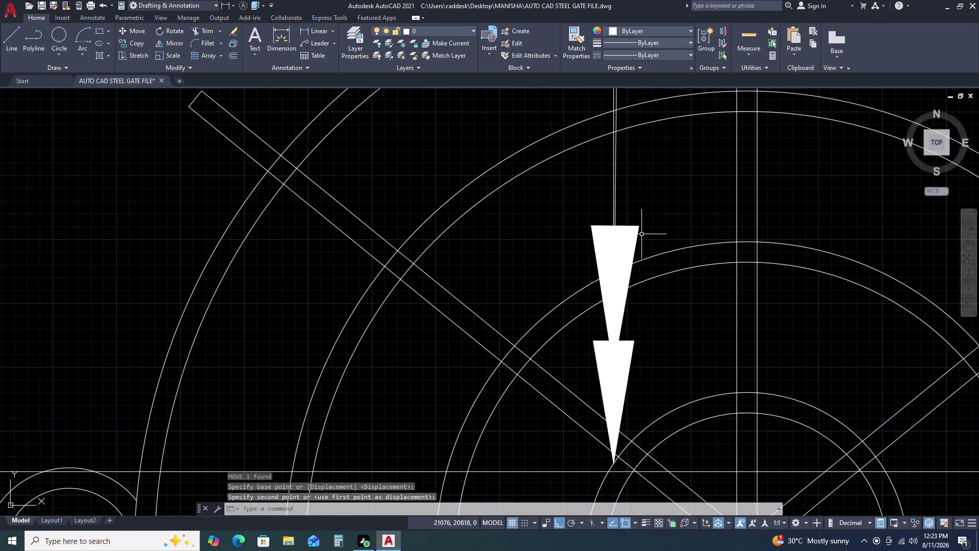
Move the lower arrowhead up onto the leader line.
click(643, 234)
click(637, 223)
key(m)
key(space)
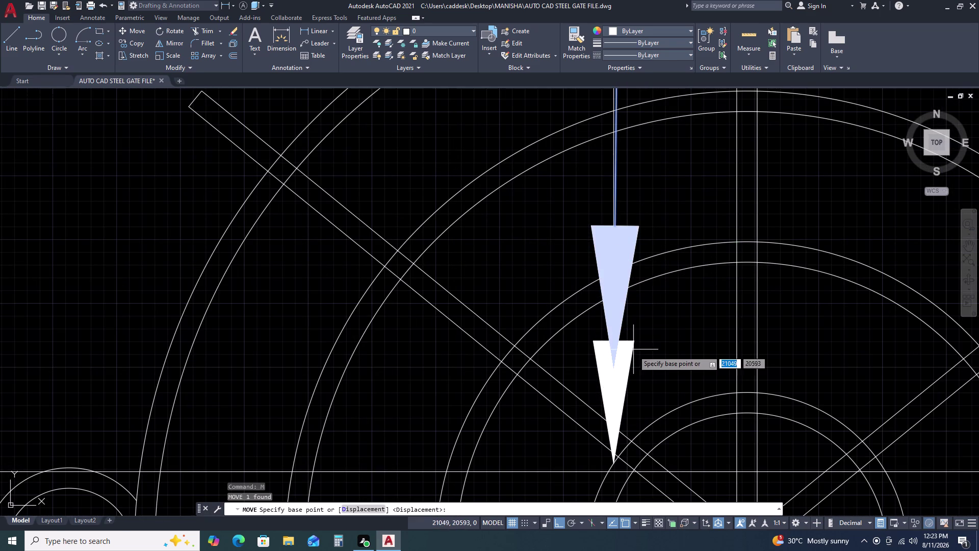
click(615, 368)
click(616, 340)
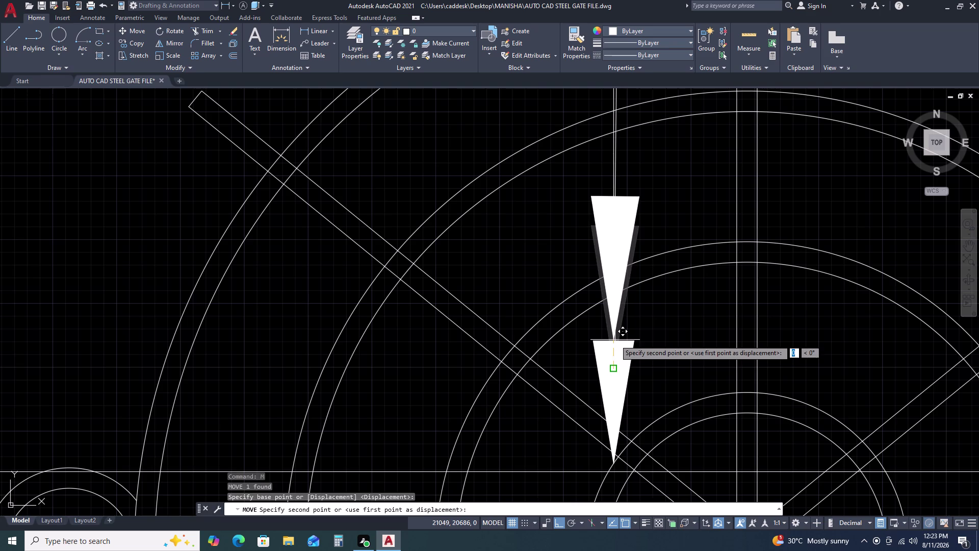
scroll(up, 3)
Window-select the arrowhead and begin moving it from its tip toward the arch ornament.
click(610, 182)
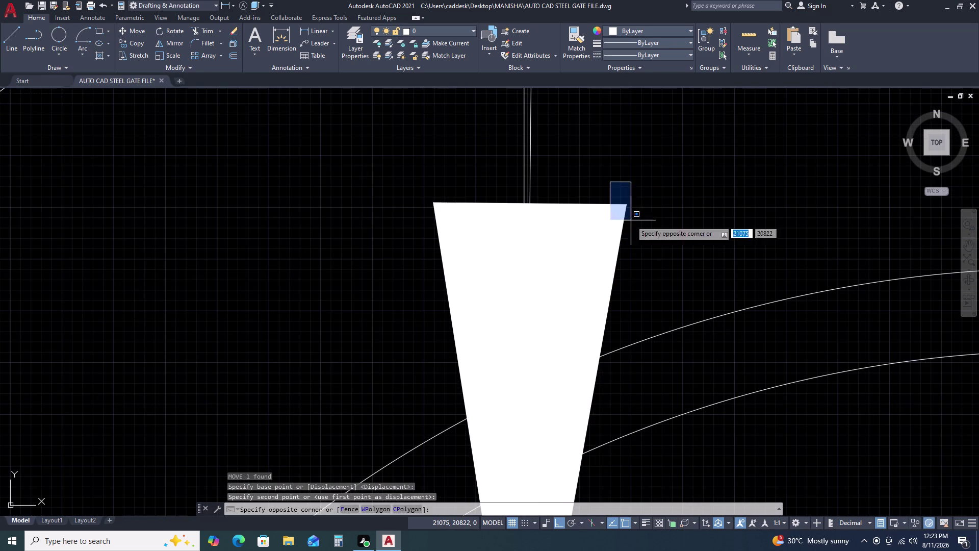
click(657, 280)
drag(652, 248, 642, 237)
click(613, 177)
scroll(down, 3)
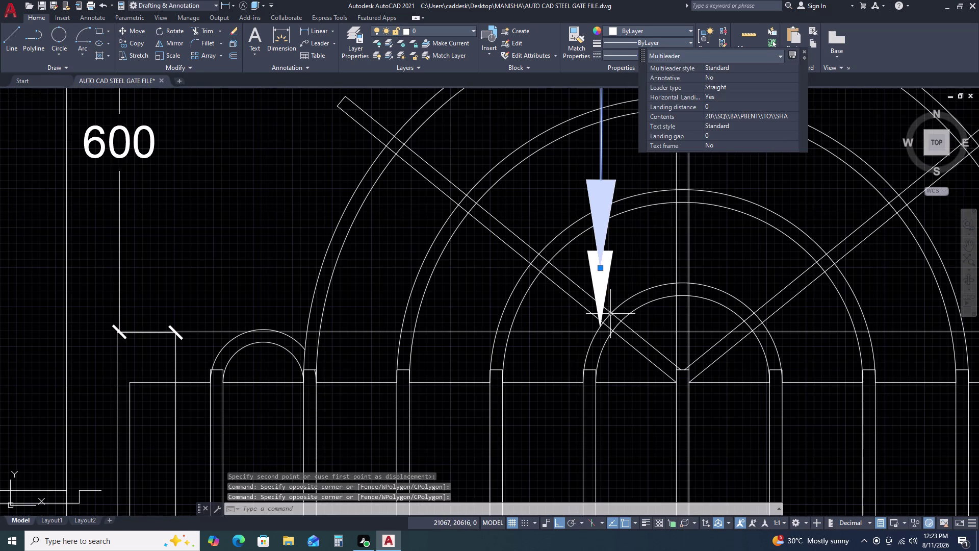
text(M)
key(space)
scroll(up, 3)
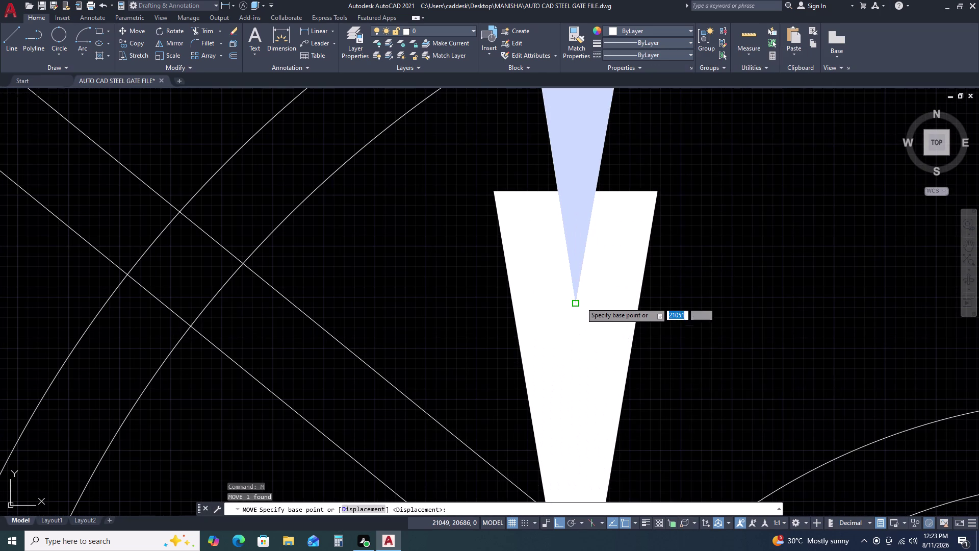
drag(581, 304, 579, 271)
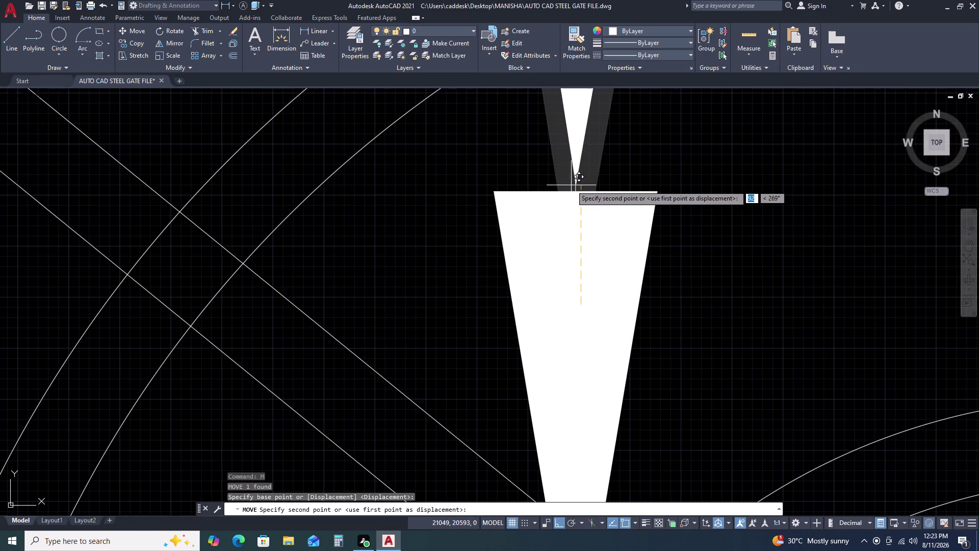
scroll(down, 3)
middle_drag(581, 167, 588, 319)
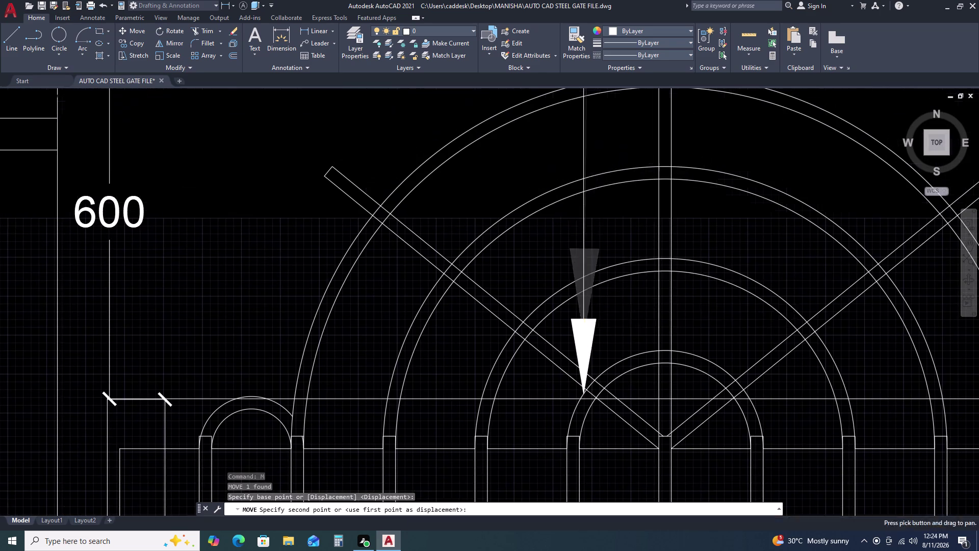
Drop the arrowhead at the arch intersection, then cancel a trial leader-tip adjustment.
click(582, 250)
click(600, 136)
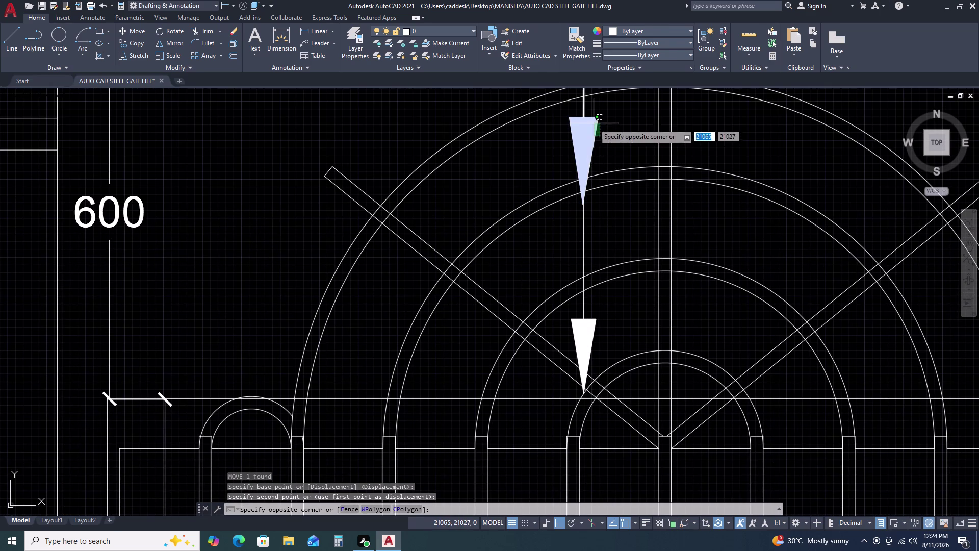
click(594, 123)
click(582, 204)
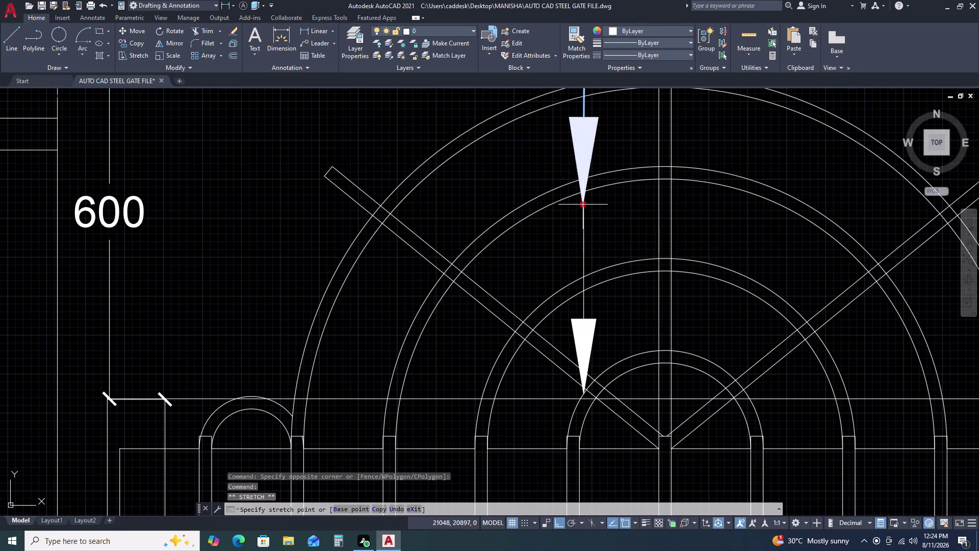
click(593, 320)
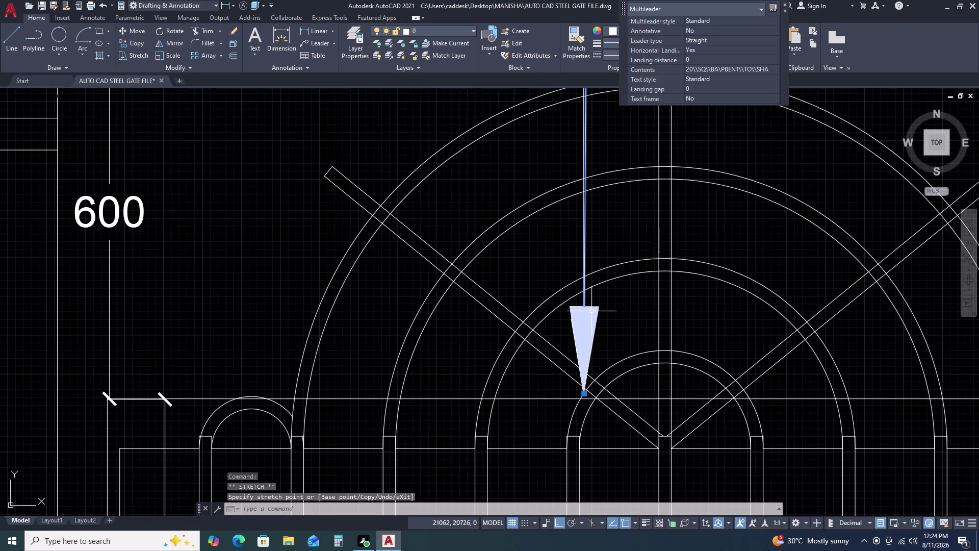
key(Escape)
key(Escape)
scroll(down, 3)
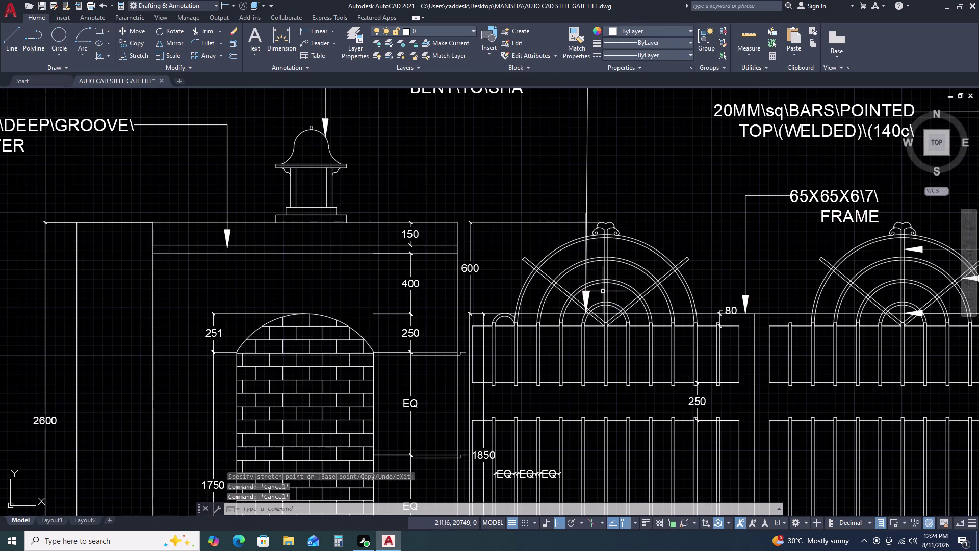
scroll(up, 3)
scroll(up, 3)
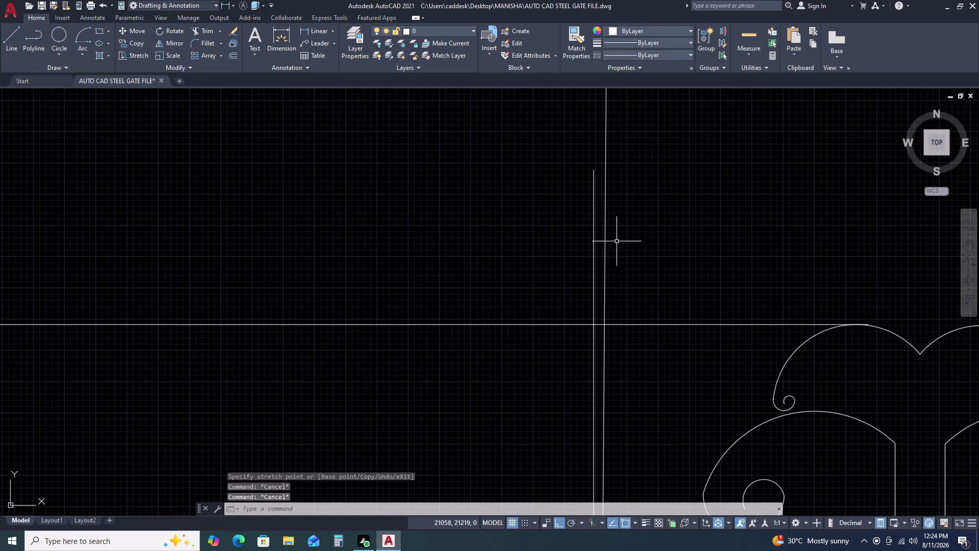
scroll(up, 3)
Move the leader above the ornament straight up from its old spot.
click(606, 205)
click(562, 217)
scroll(down, 3)
scroll(down, 3)
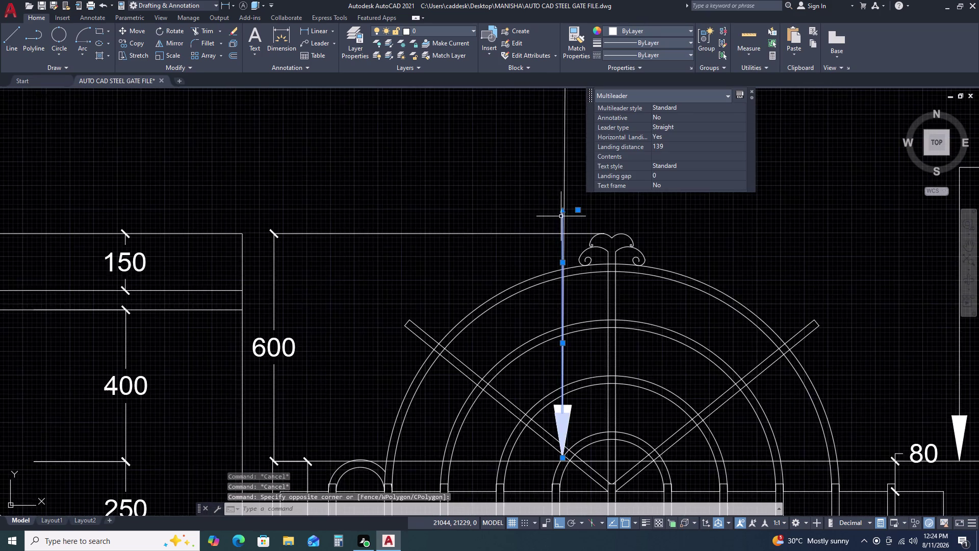
scroll(down, 3)
text(M)
key(space)
click(579, 206)
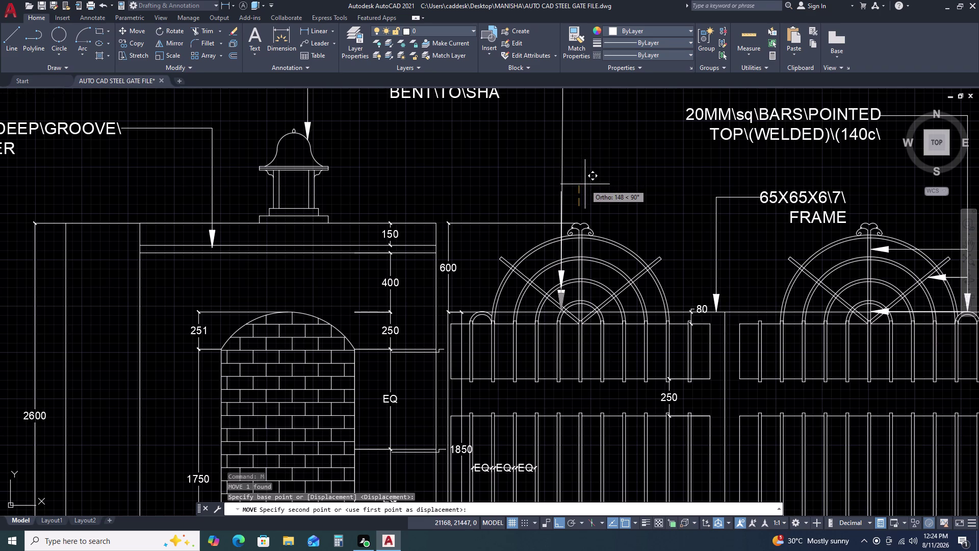
click(585, 184)
scroll(up, 3)
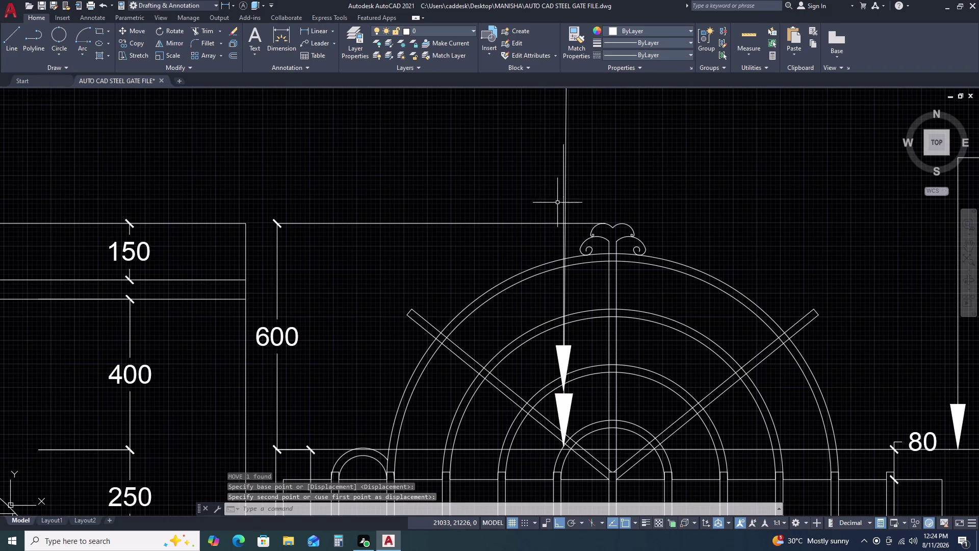
scroll(up, 3)
Move the arrow leader's upper end along the leader line, then undo it.
click(564, 163)
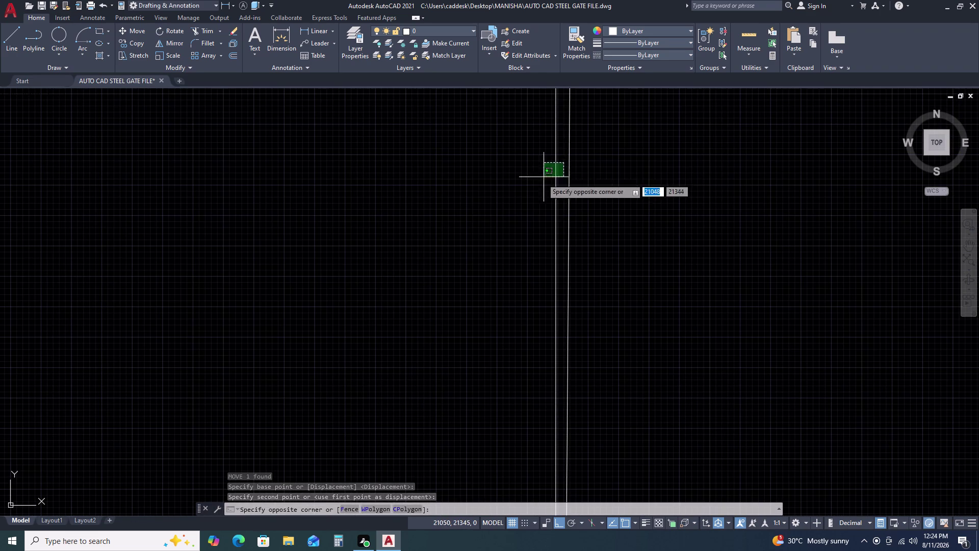
click(526, 196)
key(m)
key(space)
scroll(down, 3)
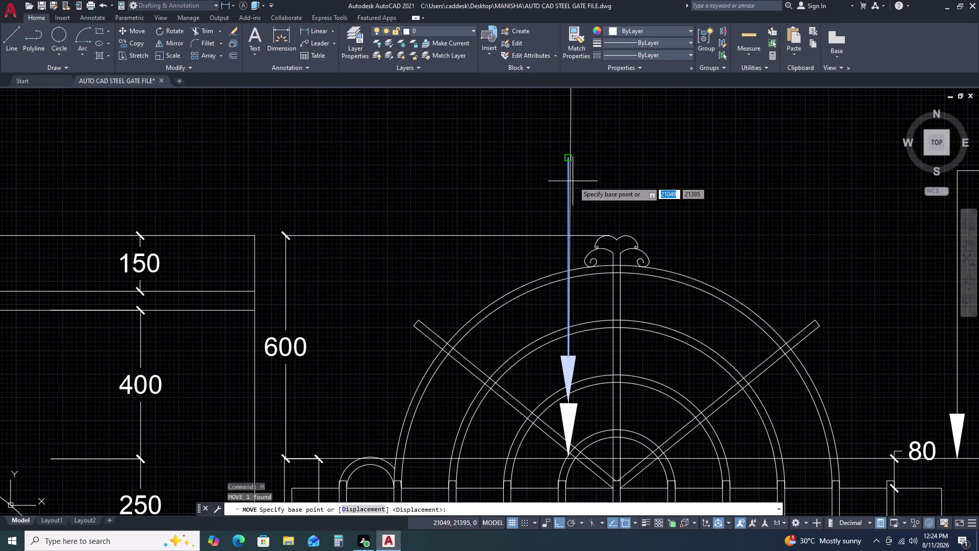
middle_drag(578, 186, 581, 241)
scroll(up, 3)
click(563, 196)
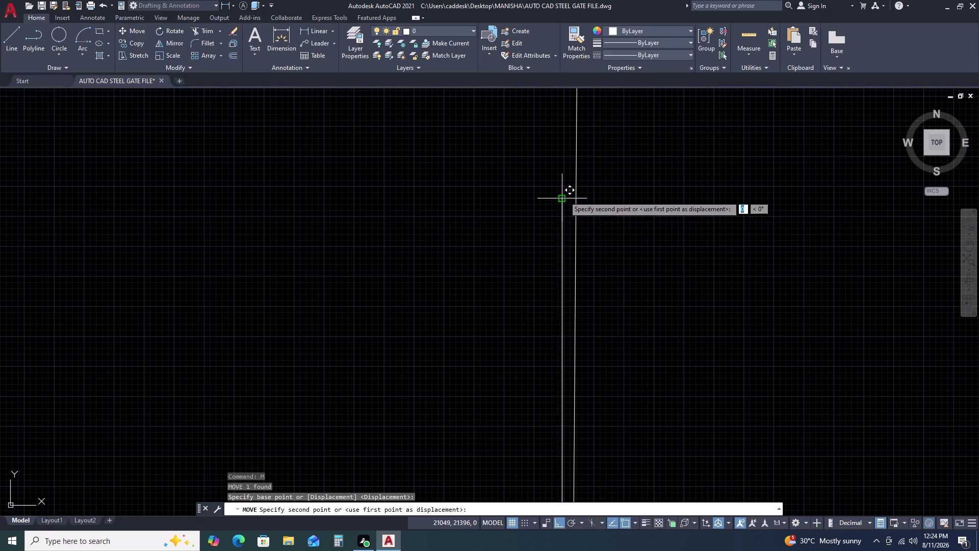
click(576, 200)
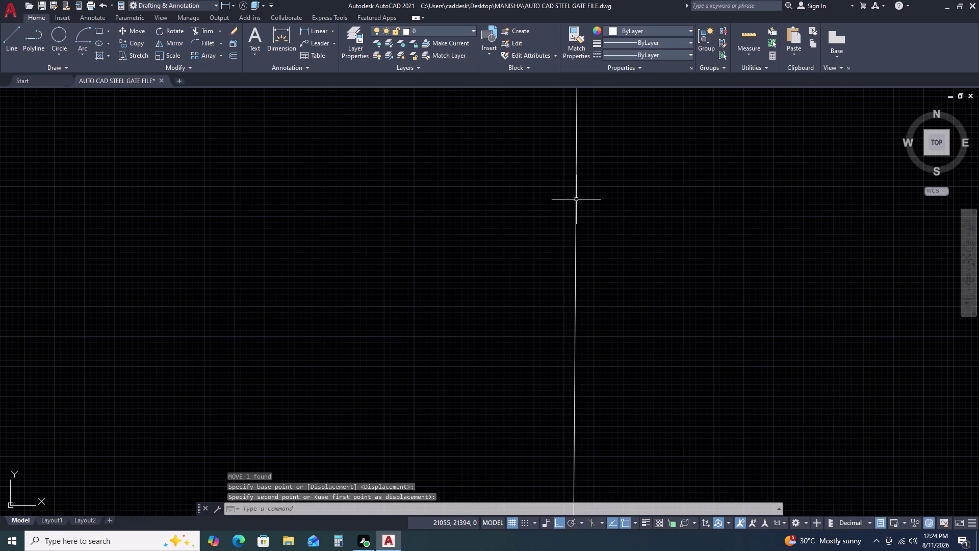
scroll(down, 3)
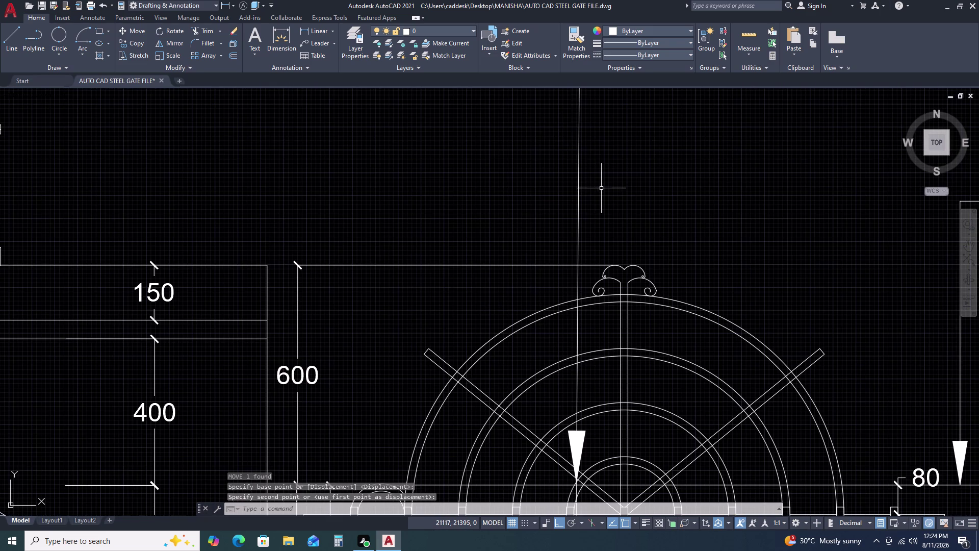
key(ctrl+z)
key(ctrl+z)
Retry moving the arrow leader to a new position and undo the misplaced result.
click(566, 235)
click(517, 240)
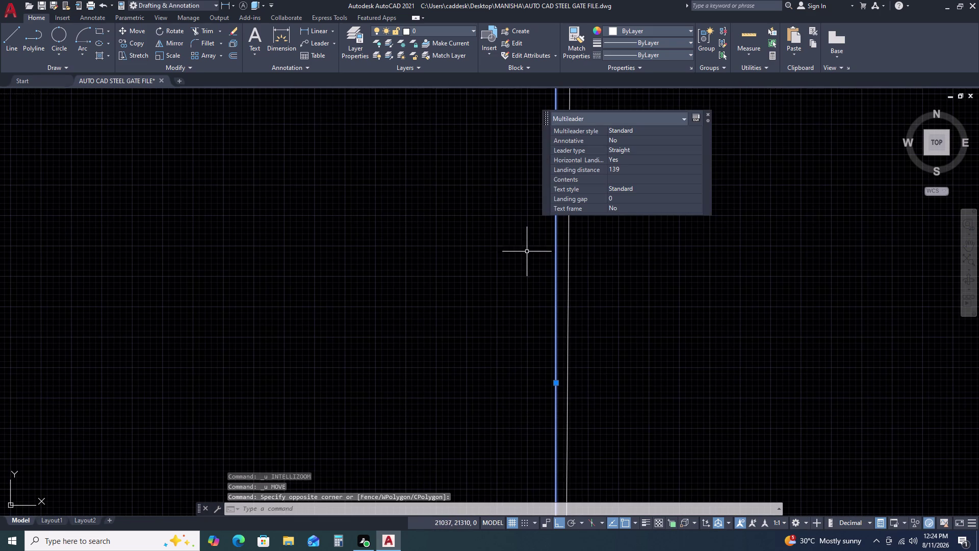
key(m)
key(space)
click(557, 382)
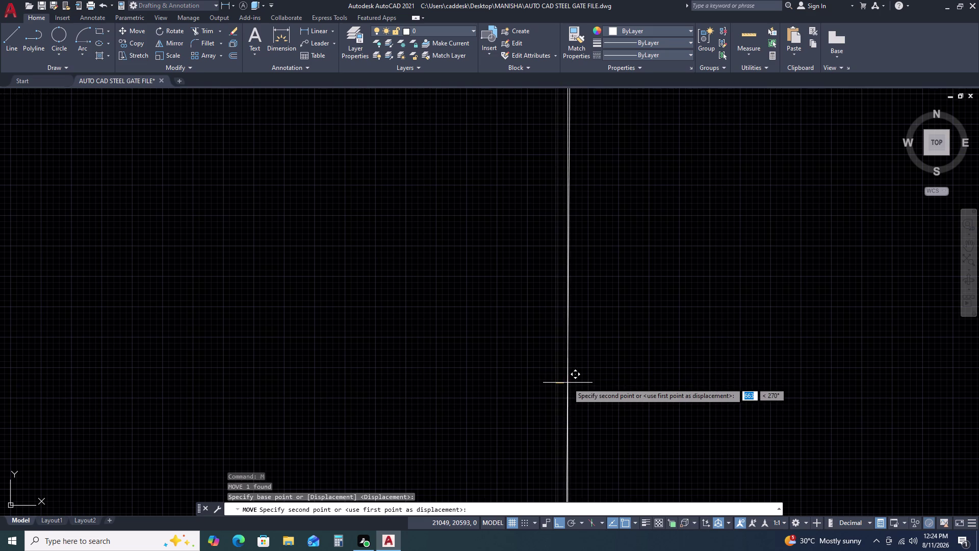
click(568, 383)
scroll(down, 3)
scroll(down, 3)
scroll(up, 3)
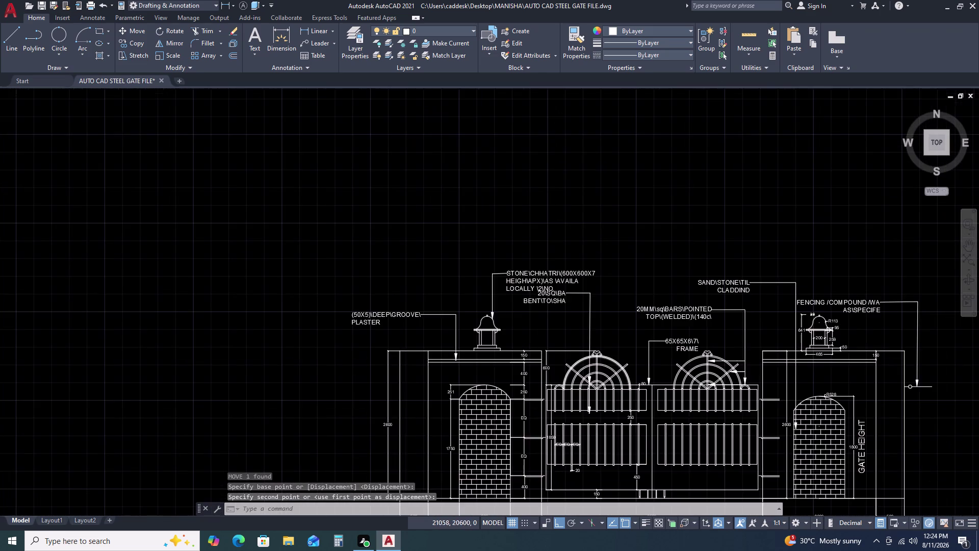
scroll(up, 3)
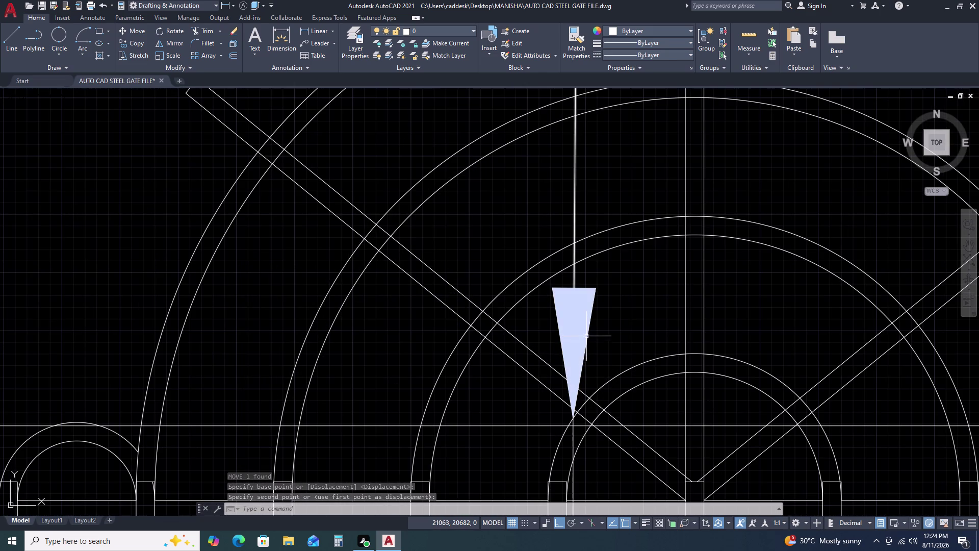
key(ctrl+z)
key(ctrl+z)
Window-select the positioned arrow leader and start copying it with CO.
scroll(down, 3)
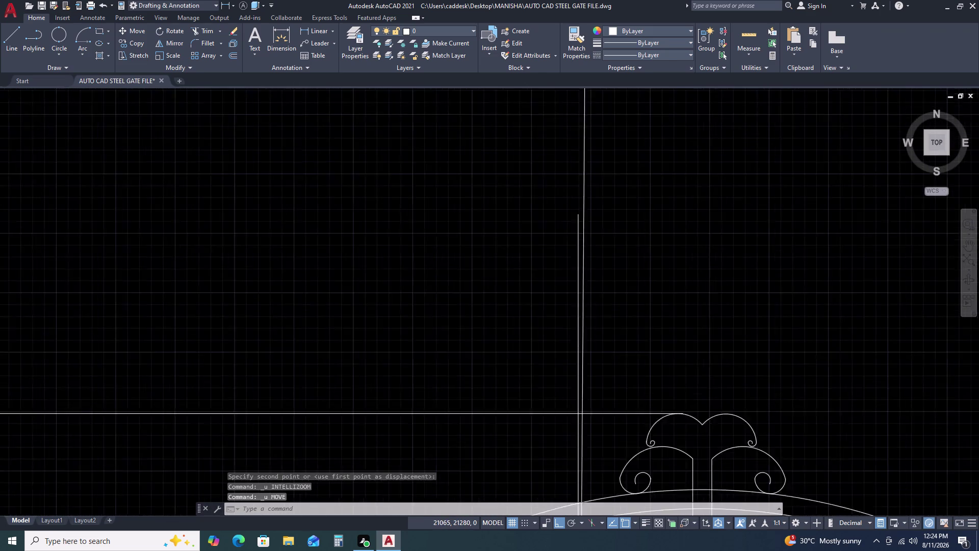
scroll(down, 3)
scroll(up, 3)
drag(673, 405, 669, 399)
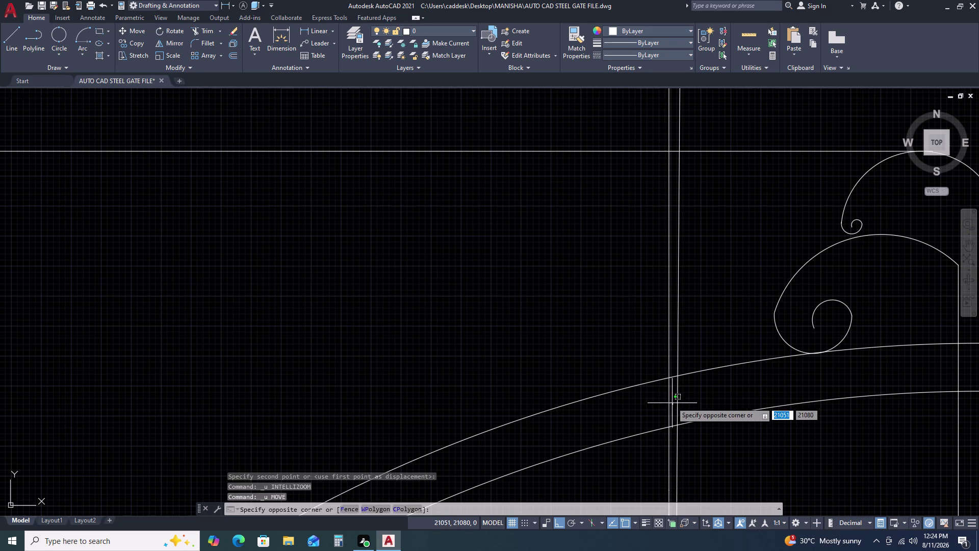
click(662, 389)
scroll(down, 3)
scroll(down, 3)
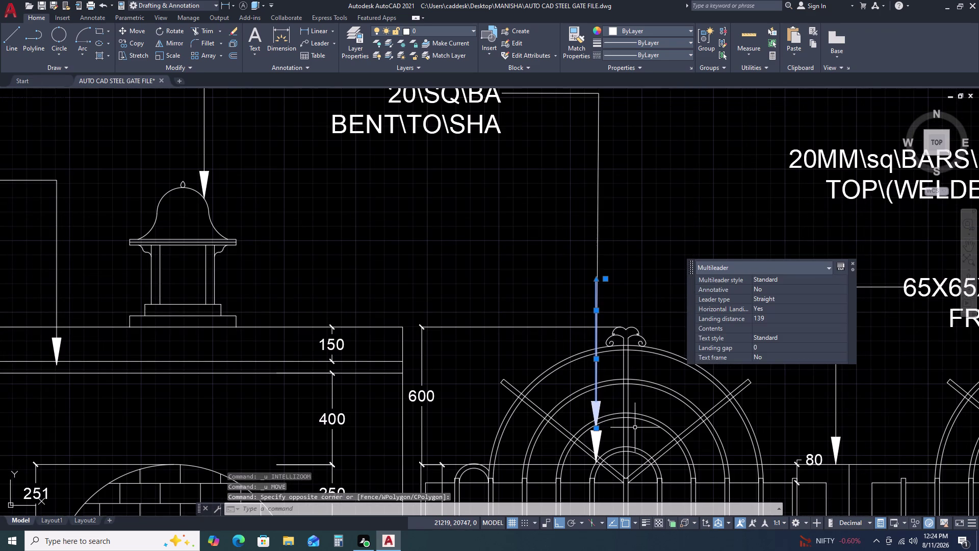
key(x)
key(BackSpace)
key(c)
text(O)
key(space)
scroll(up, 3)
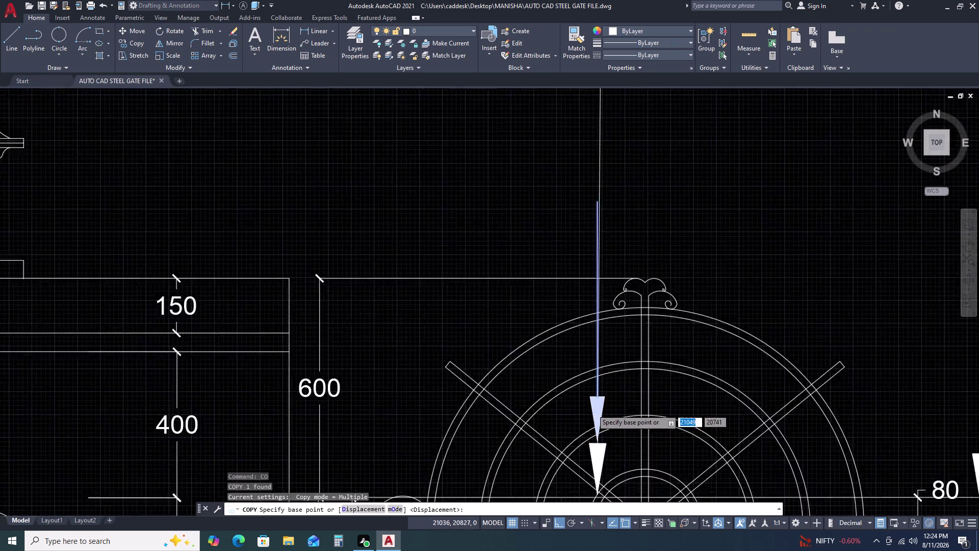
Copy the arrow leader from its tip to a spot higher up the left arch's centre bar.
scroll(up, 3)
click(637, 358)
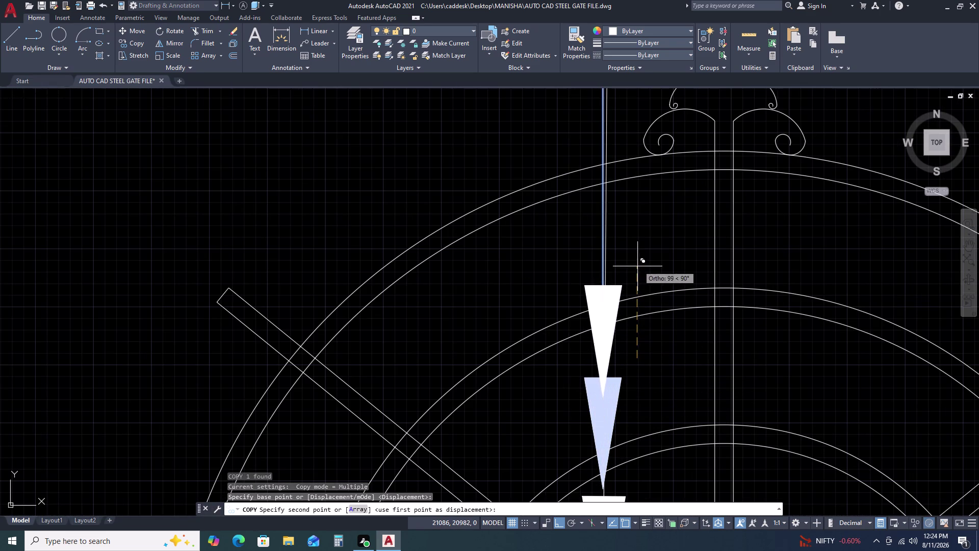
click(648, 242)
scroll(down, 3)
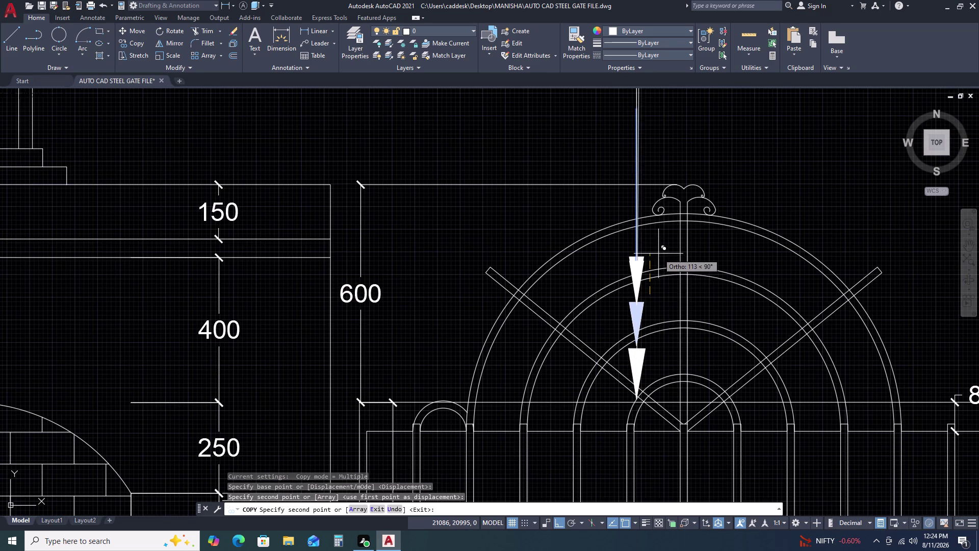
key(Escape)
scroll(down, 3)
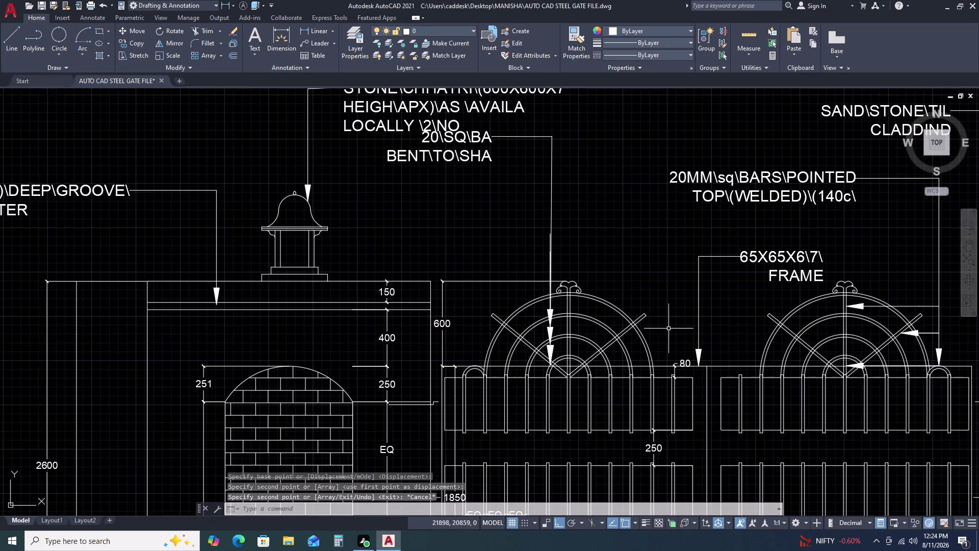
scroll(up, 3)
scroll(up, 3)
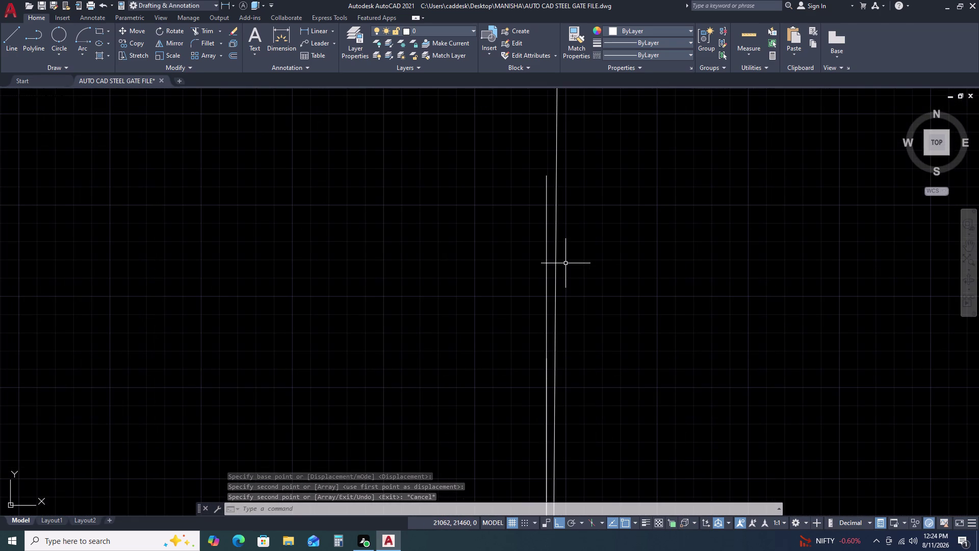
Start trimming the leader lines with TR, then cancel the trim.
text(TR)
key(space)
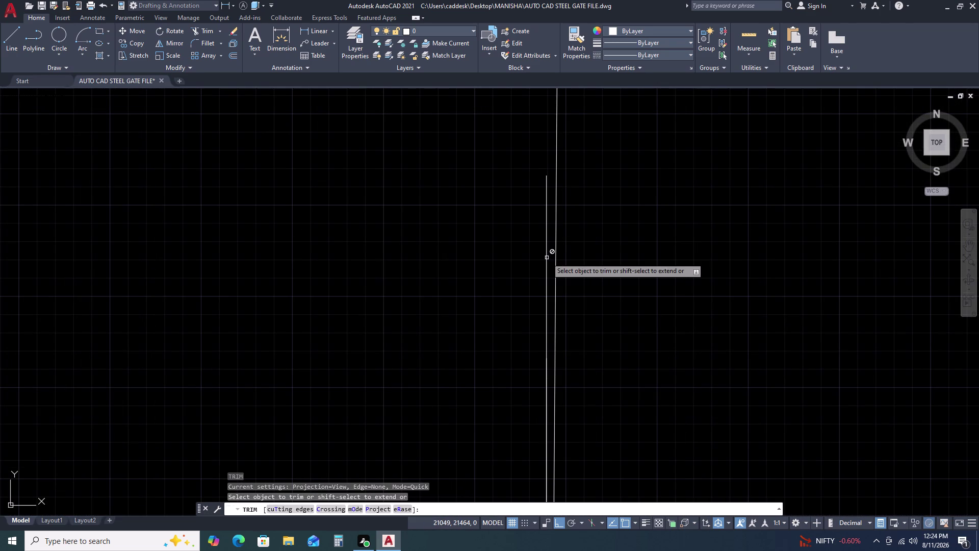
click(547, 258)
click(549, 262)
key(Escape)
click(548, 263)
click(549, 253)
click(536, 249)
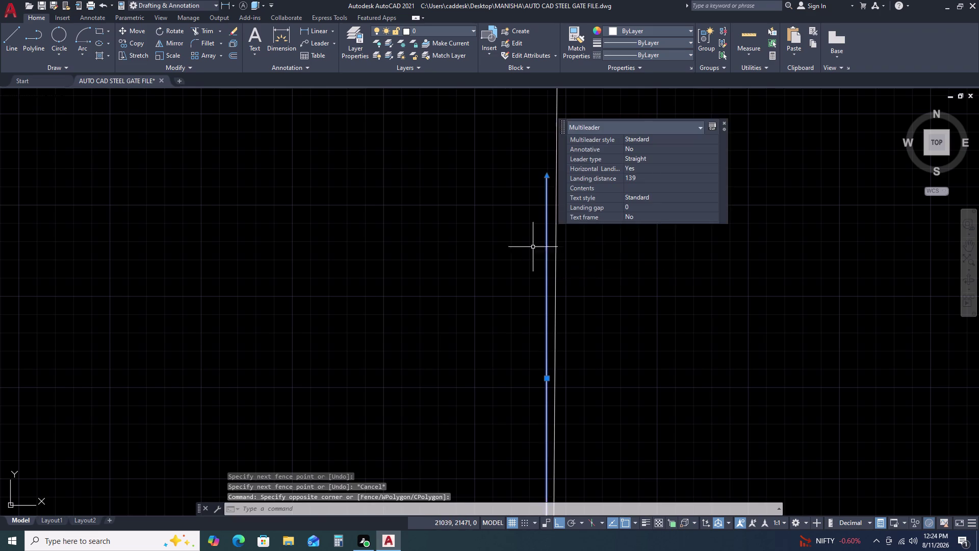
scroll(down, 3)
key(Escape)
Cancel a stray selection and pan across the gate elevation.
scroll(up, 3)
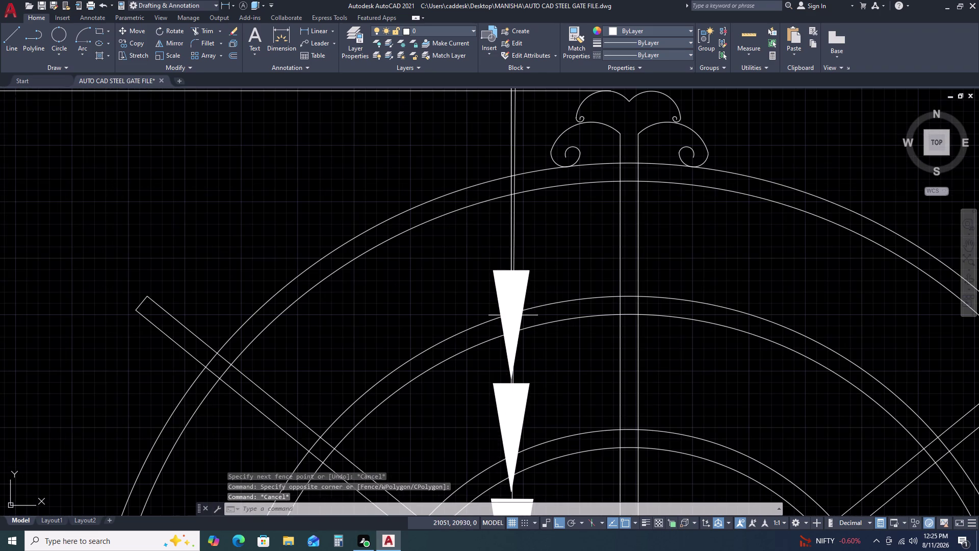
click(517, 255)
key(Escape)
scroll(down, 3)
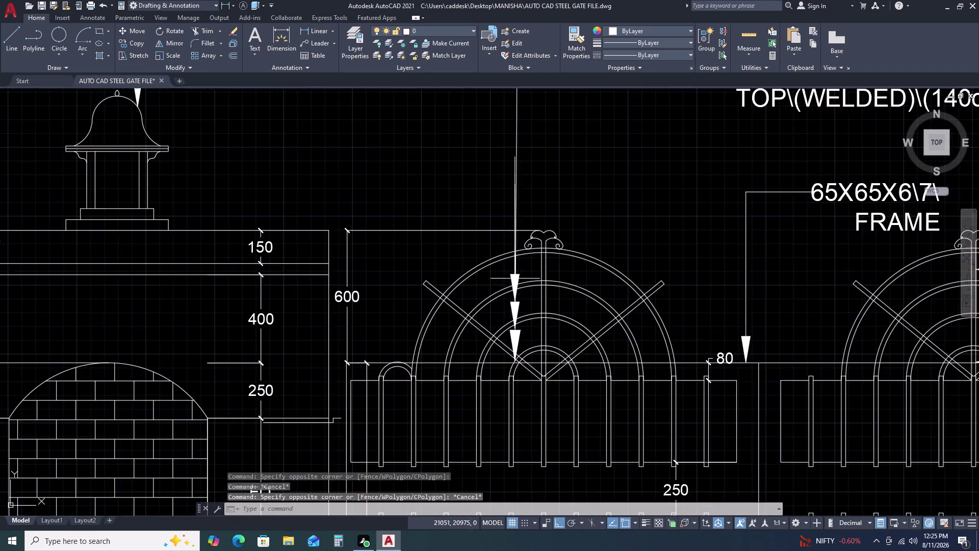
scroll(down, 3)
scroll(down, 3)
middle_drag(785, 389, 690, 380)
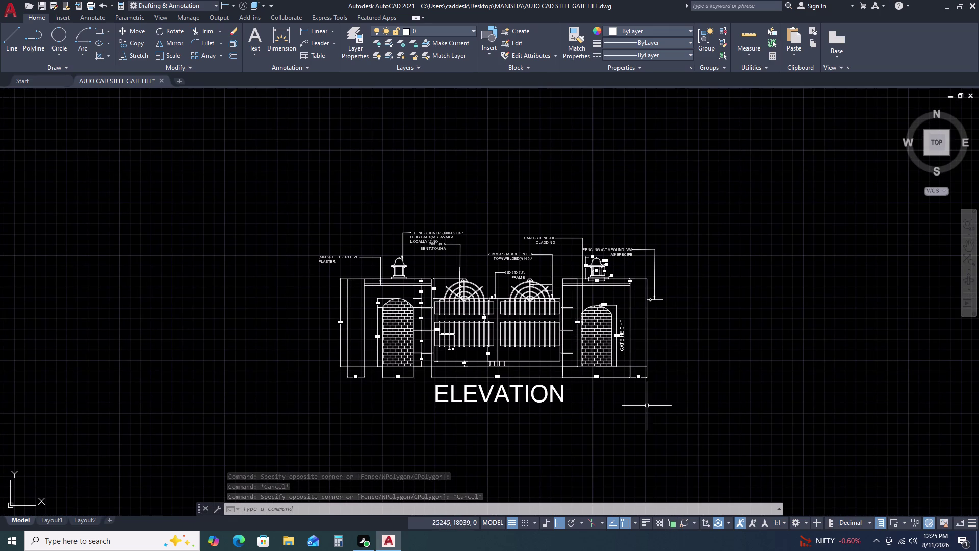
scroll(up, 3)
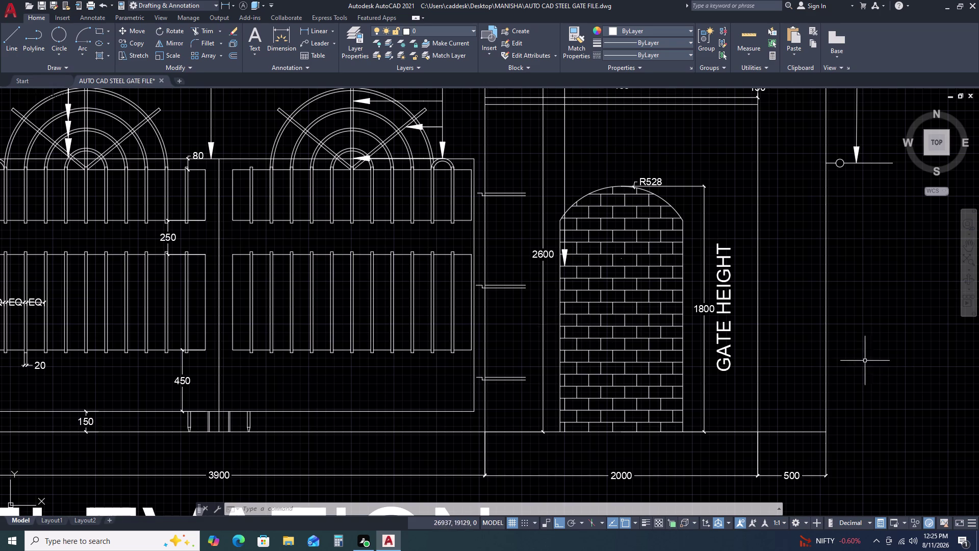
scroll(down, 3)
scroll(up, 3)
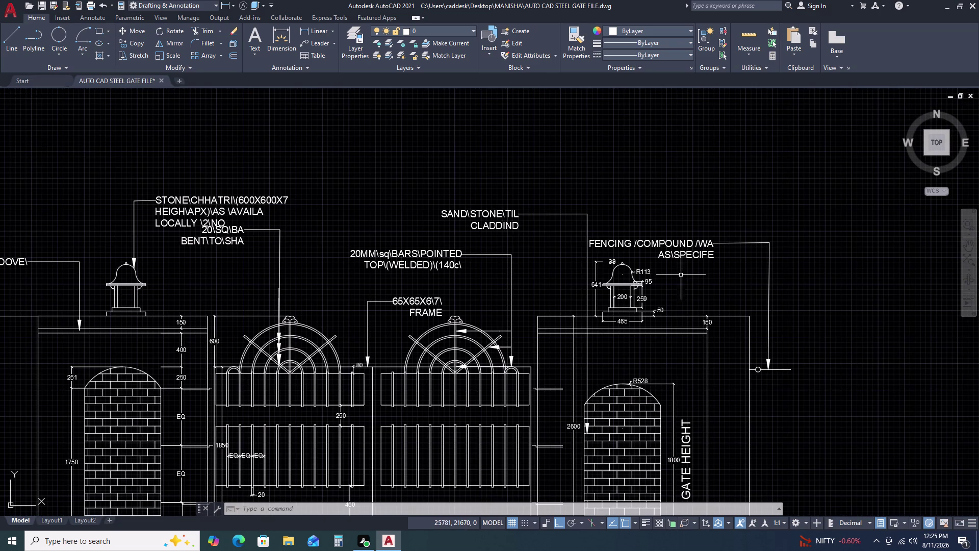